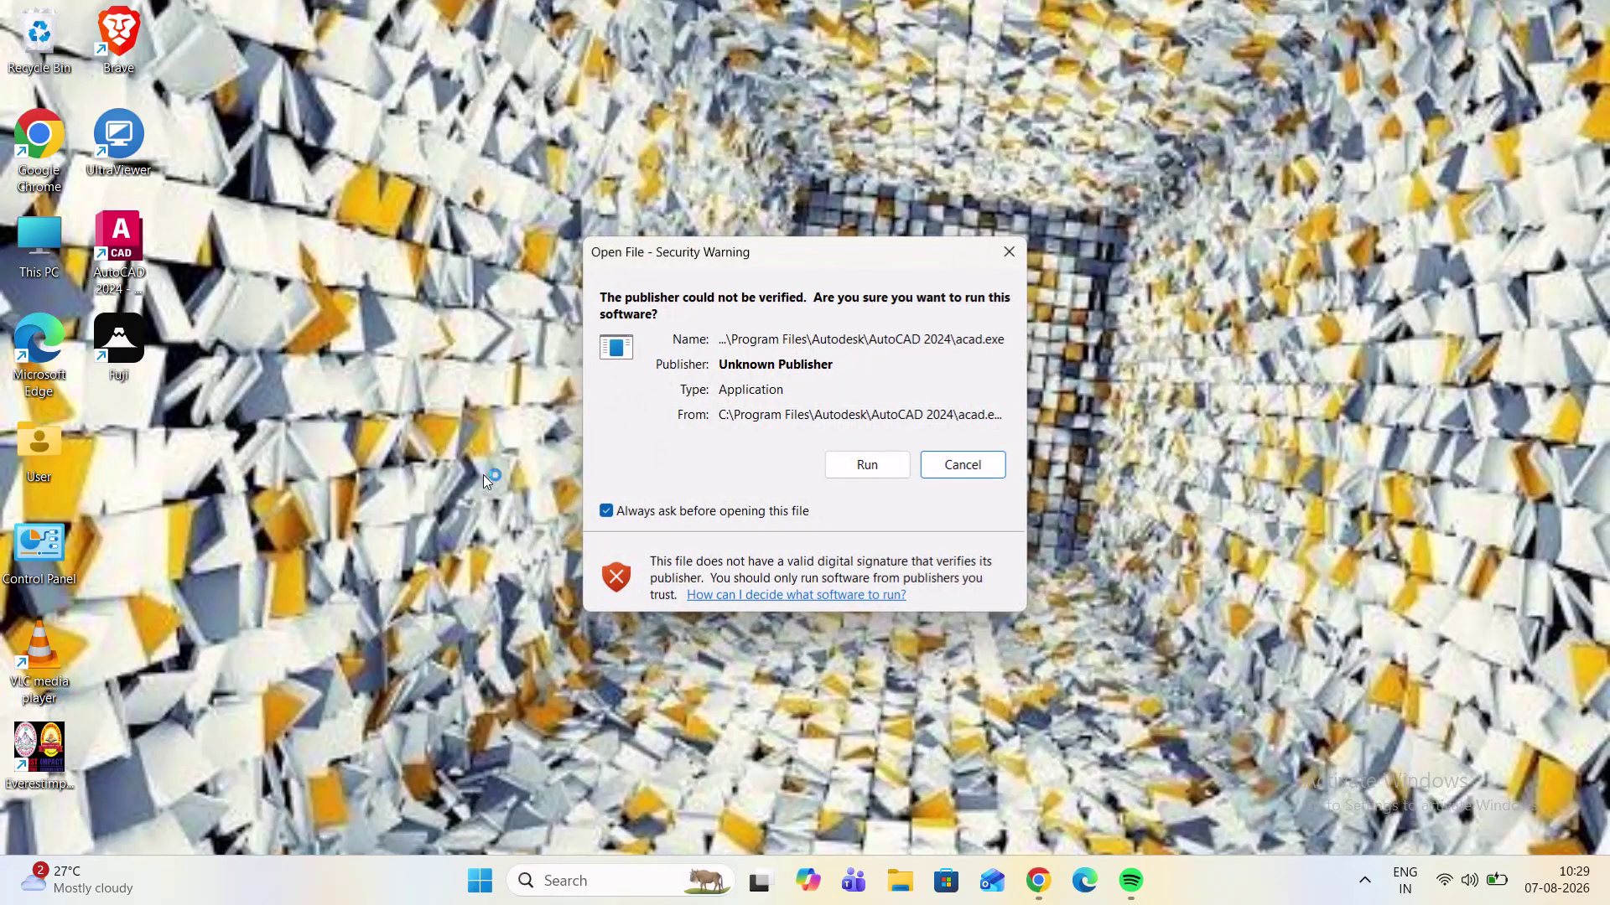
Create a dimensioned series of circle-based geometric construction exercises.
Launch AutoCAD 2024 past the security warning and start a new blank drawing.
click(872, 471)
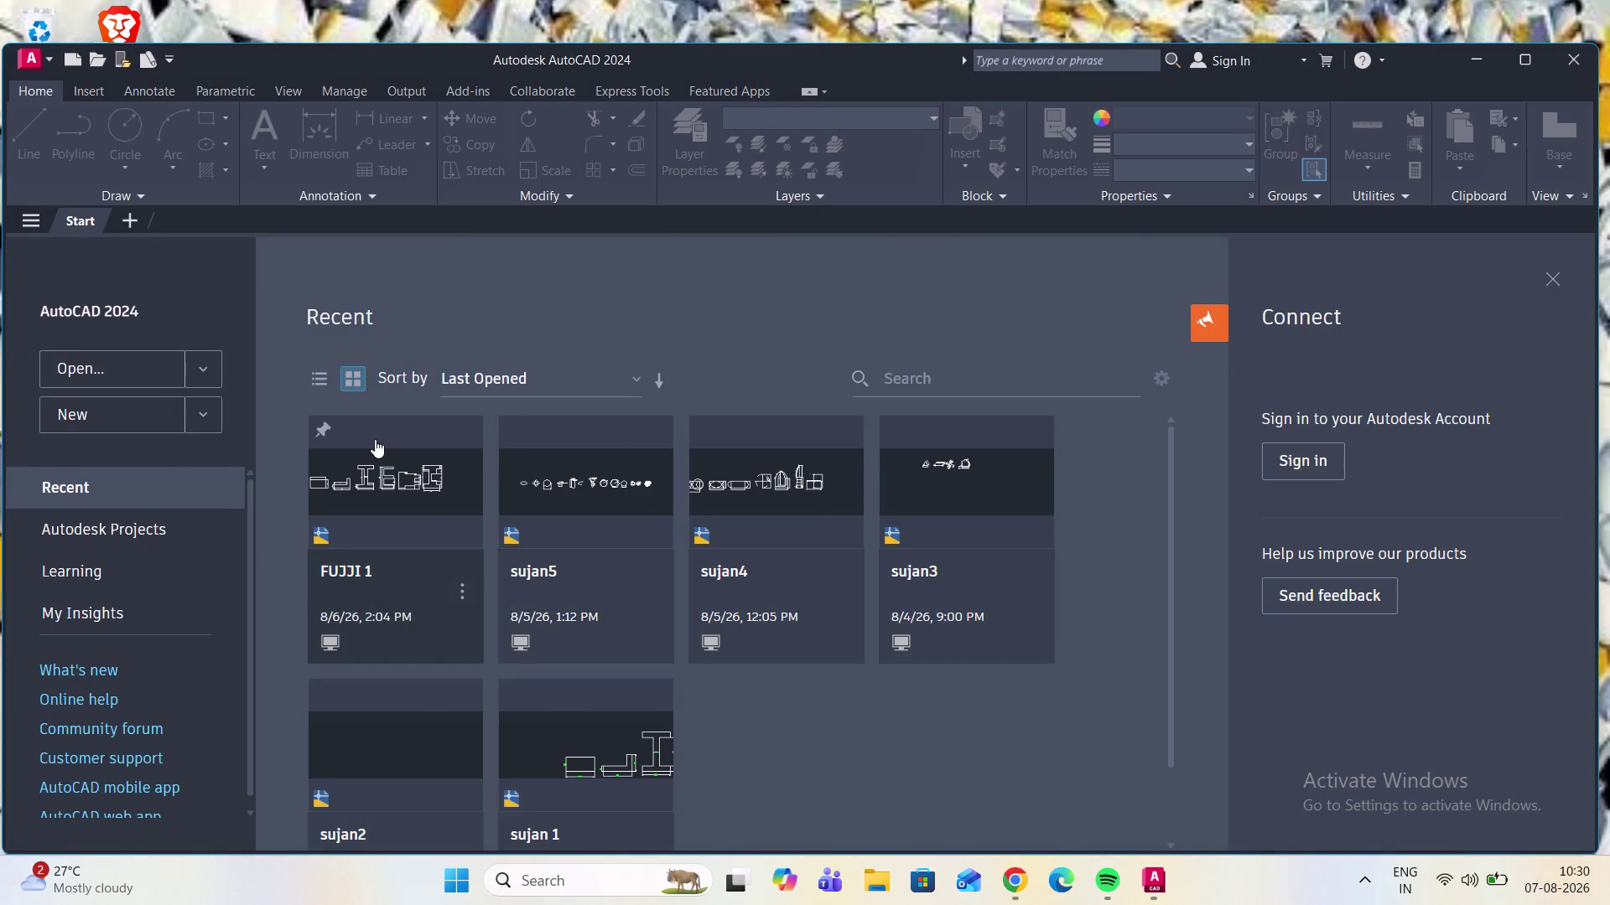
click(179, 402)
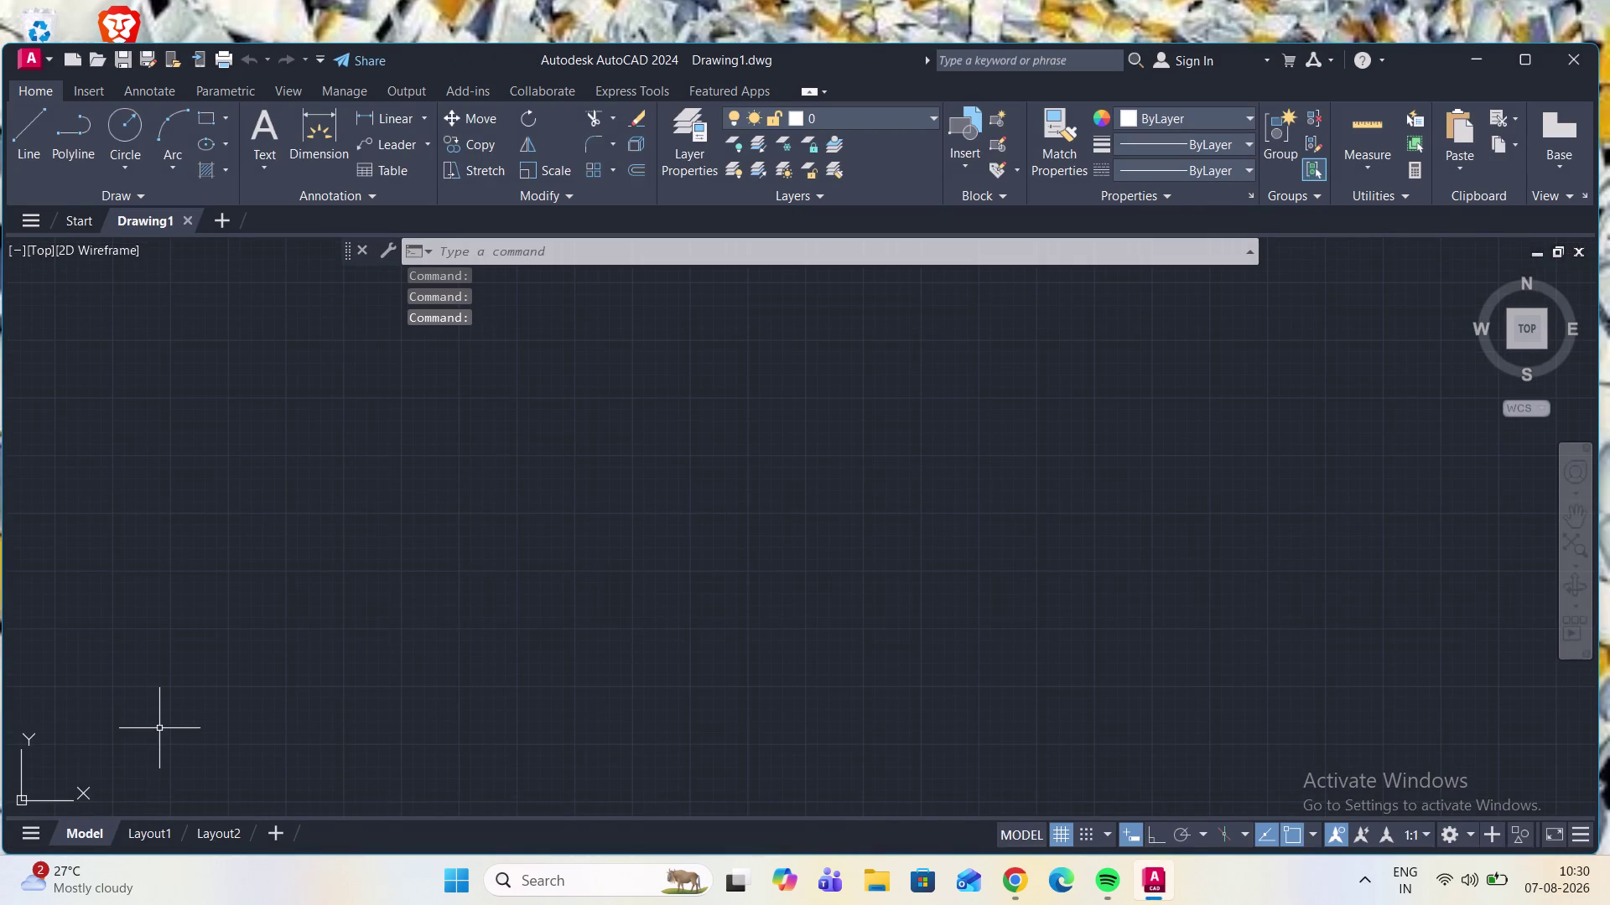
Move only the UCS origin to a point near the lower left of Drawing1.
click(7, 804)
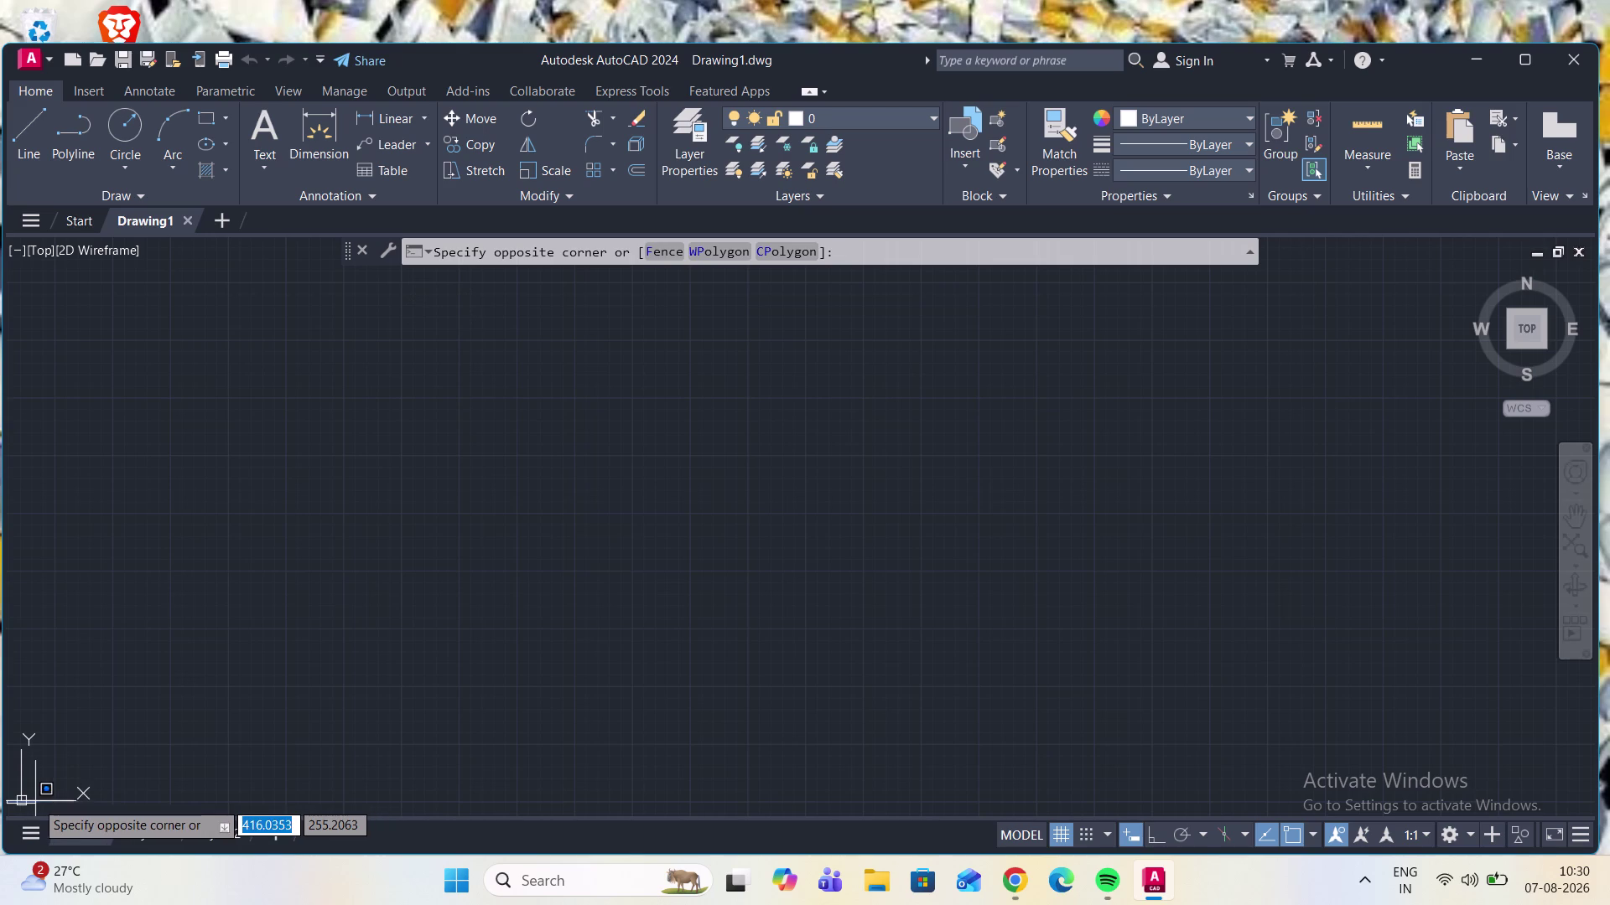
key(Escape)
click(21, 798)
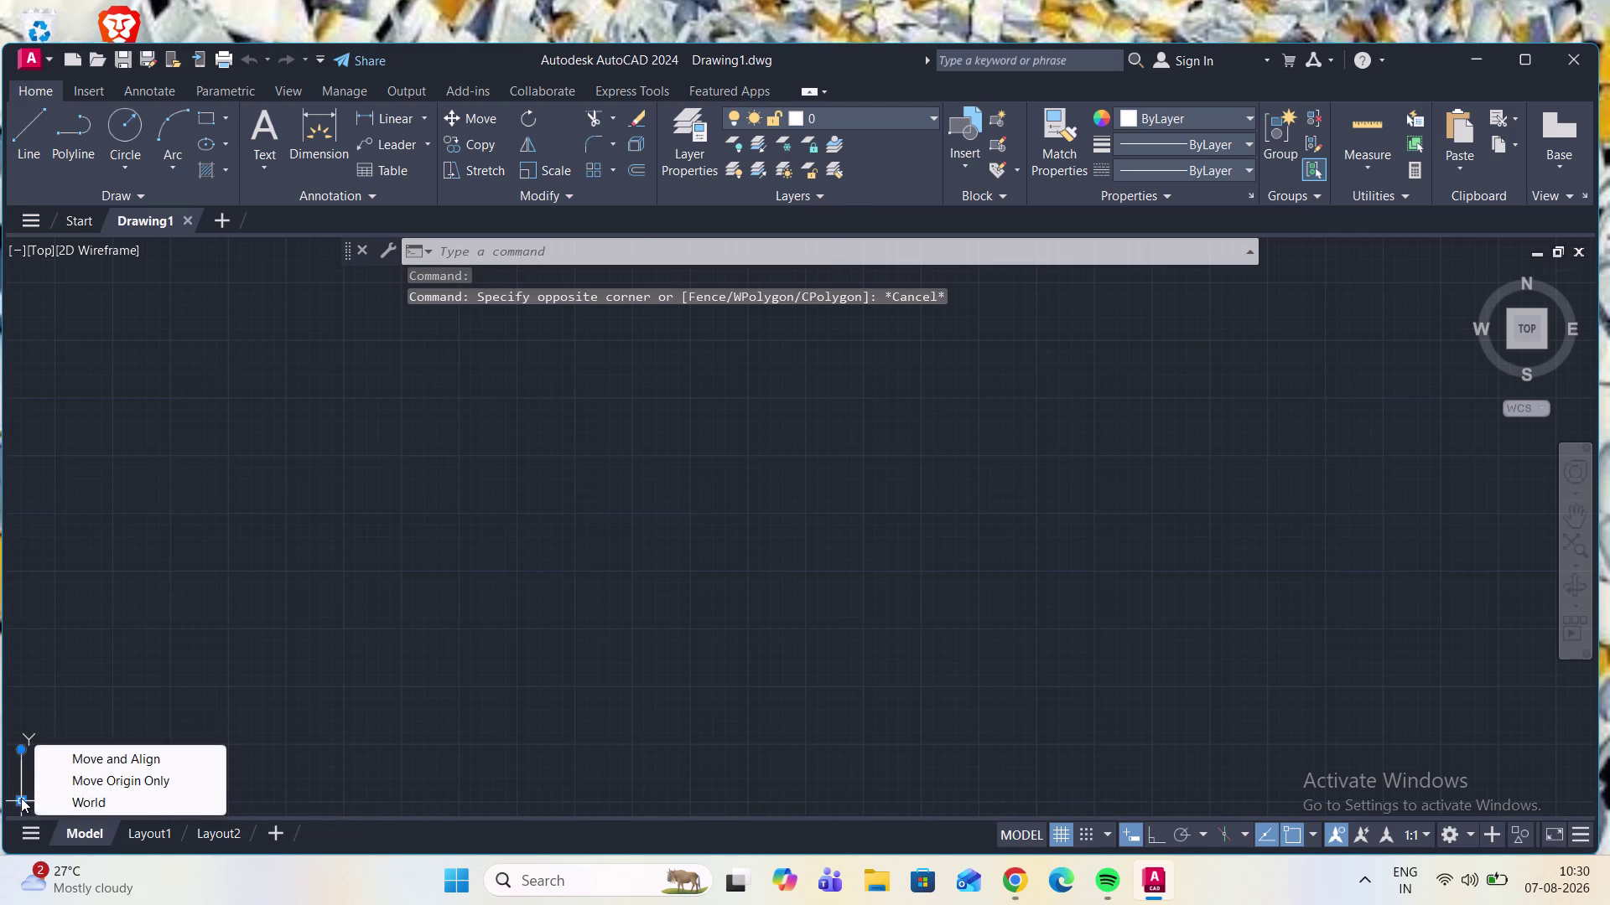
click(89, 773)
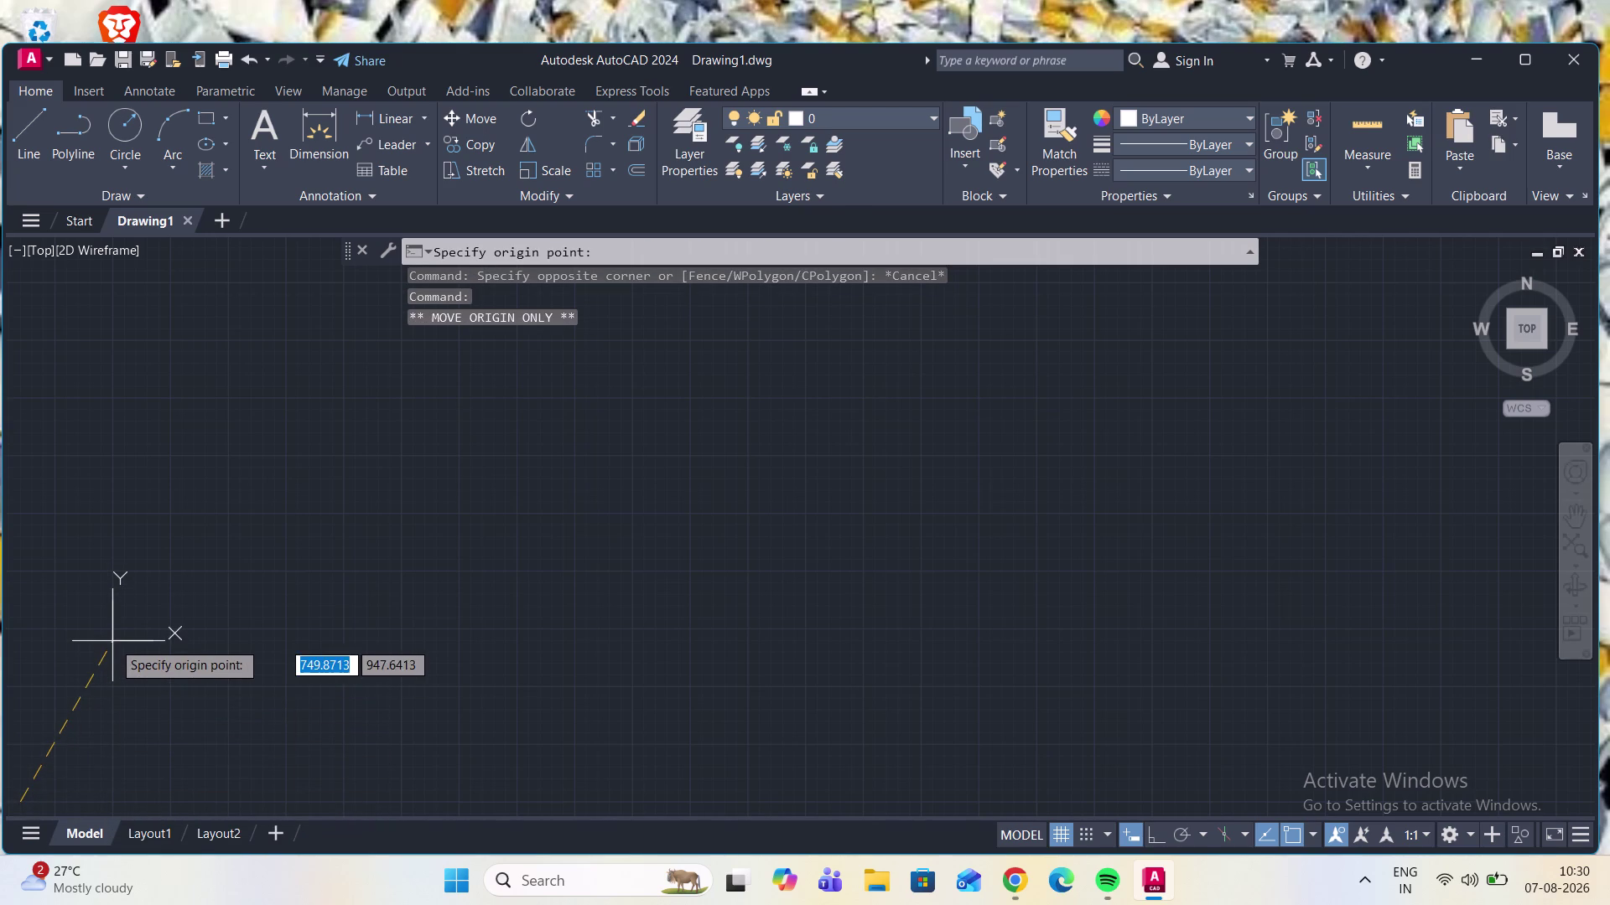
click(116, 693)
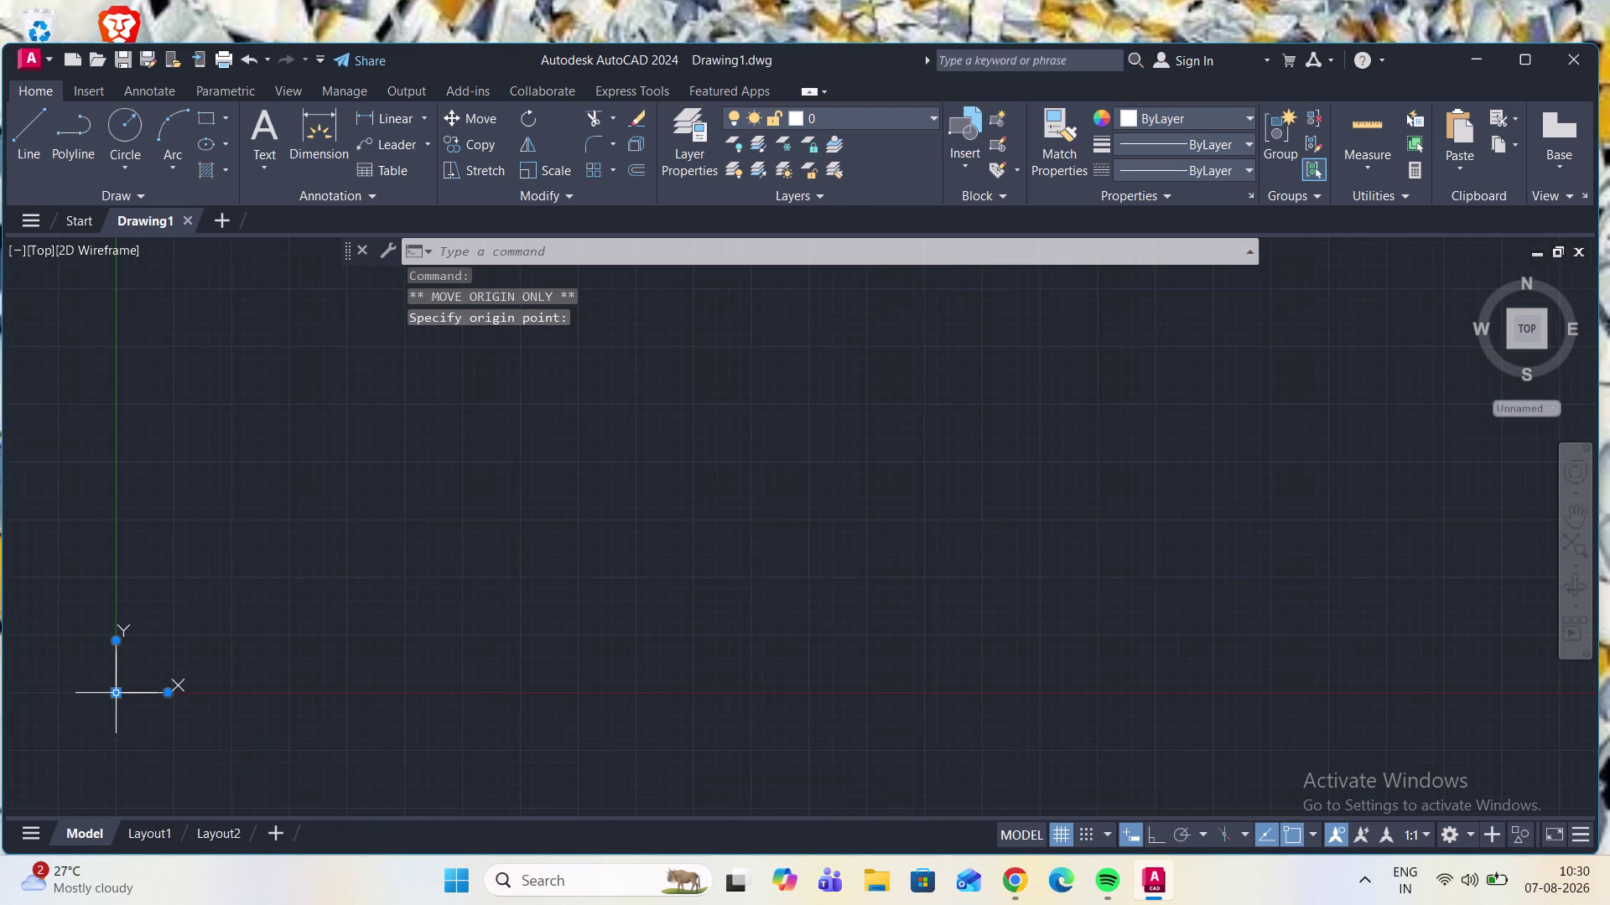
key(Escape)
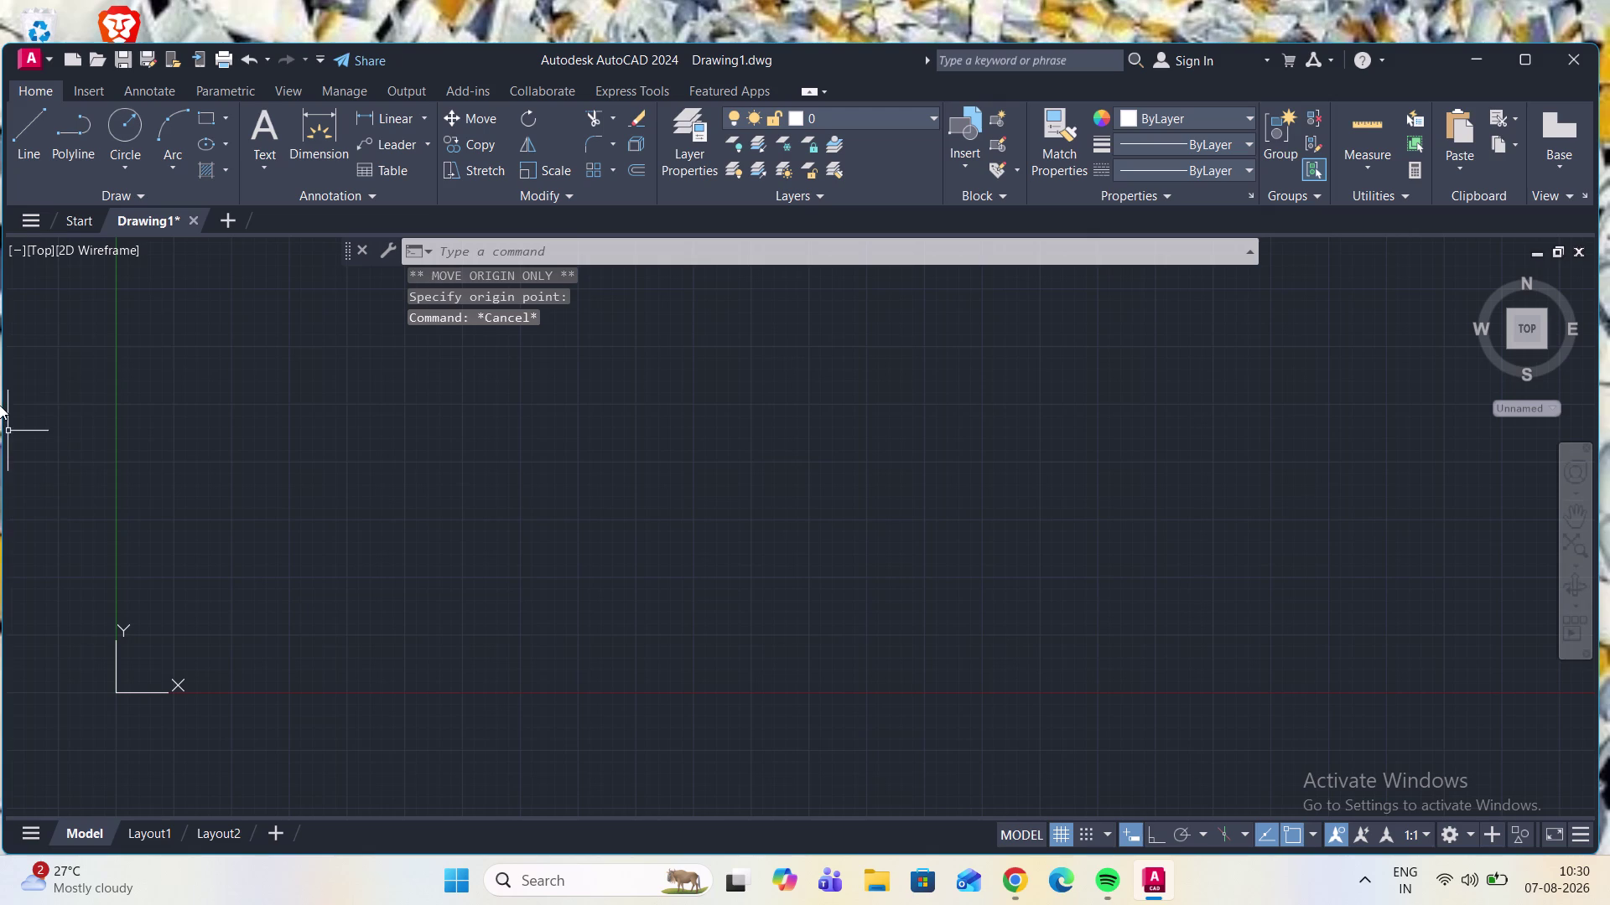
click(652, 246)
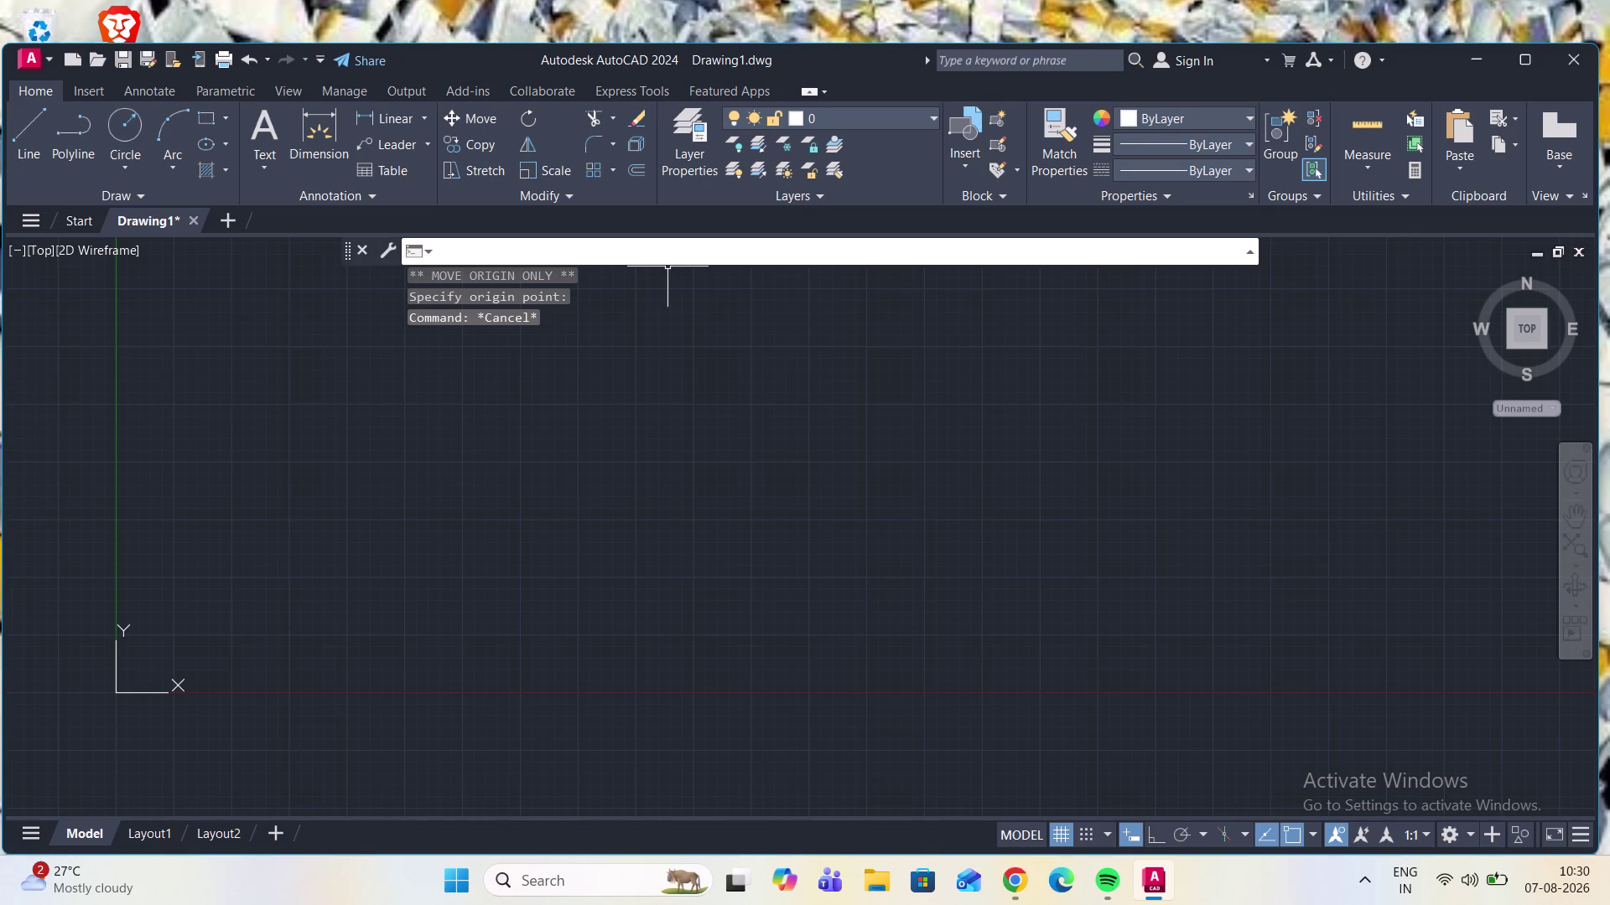
Set Drawing Units length precision to 0 (whole numbers) via the UN command.
text(UN)
key(space)
click(714, 333)
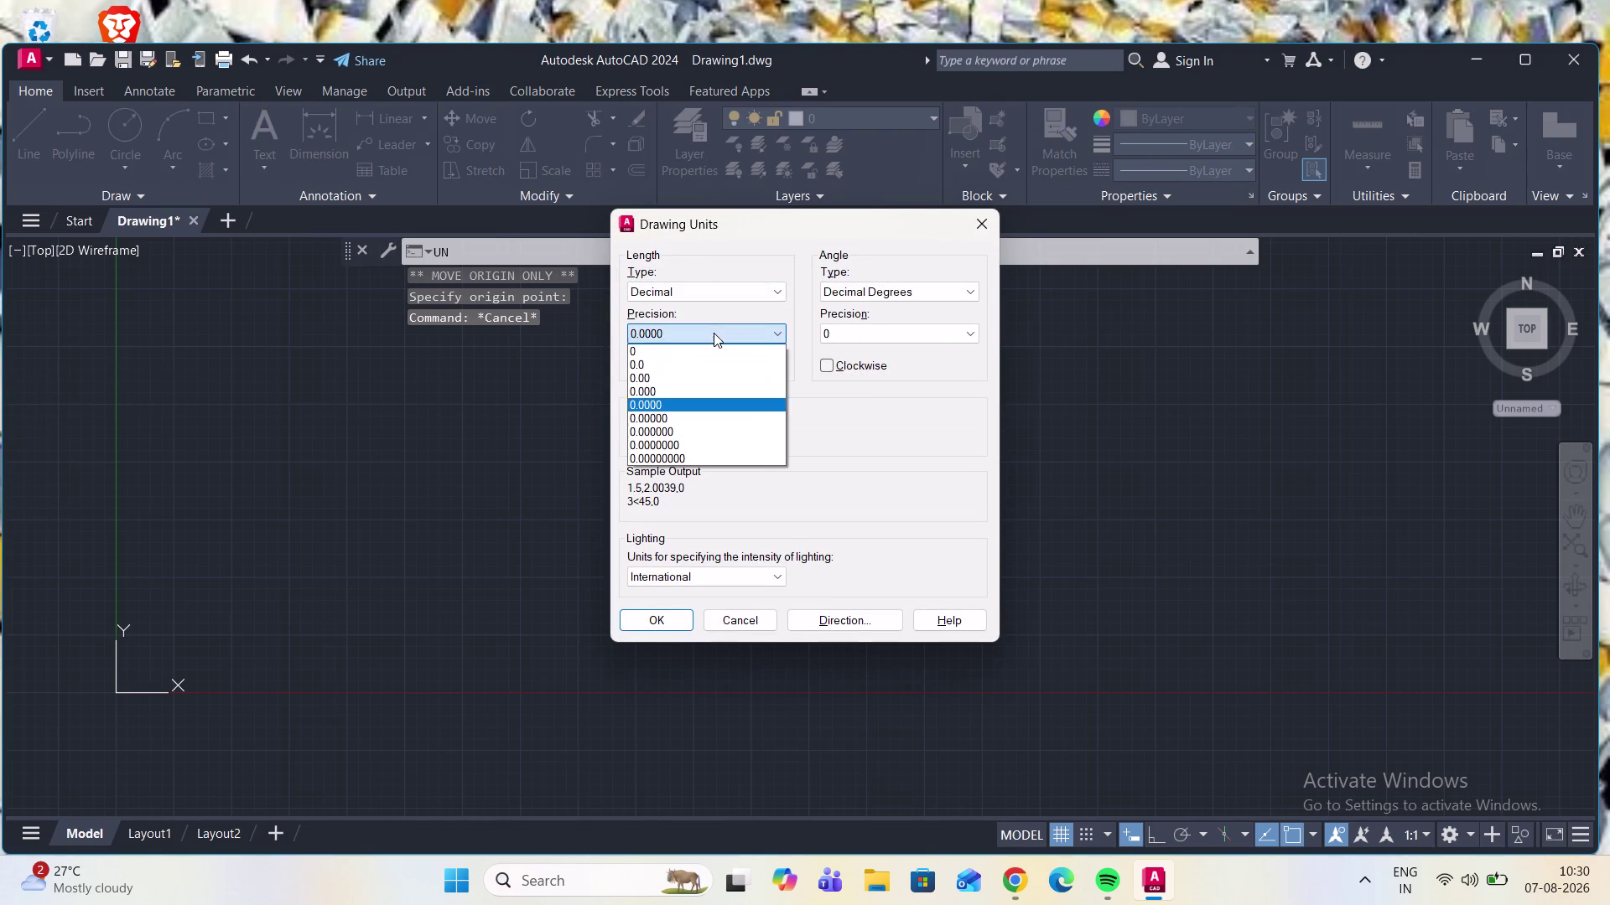
click(694, 350)
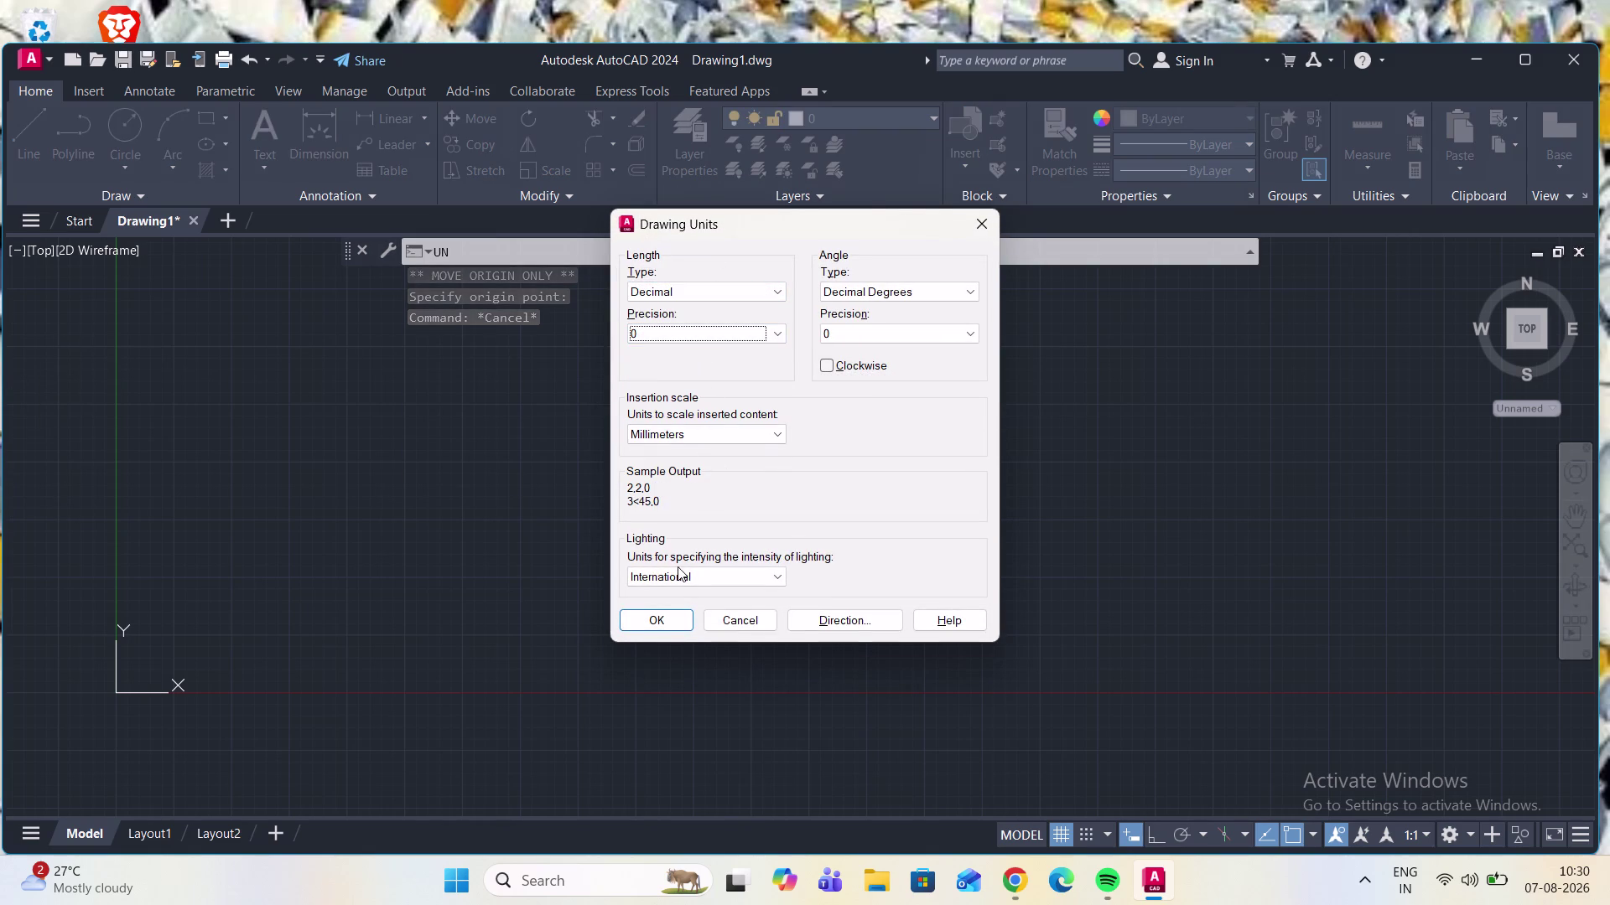
click(669, 629)
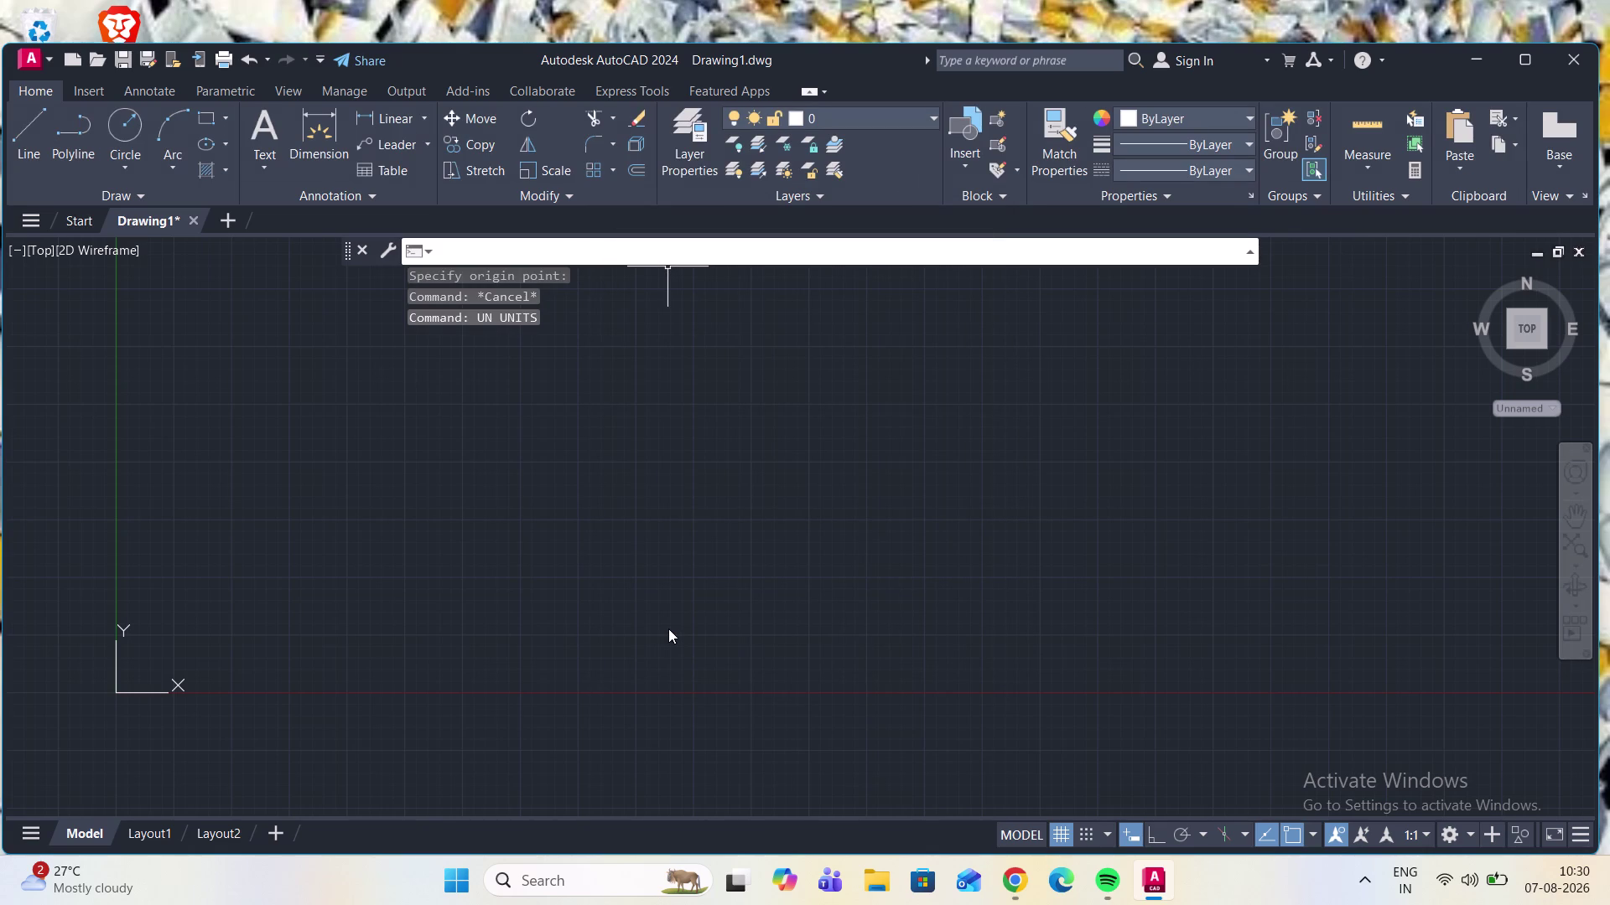
key(c)
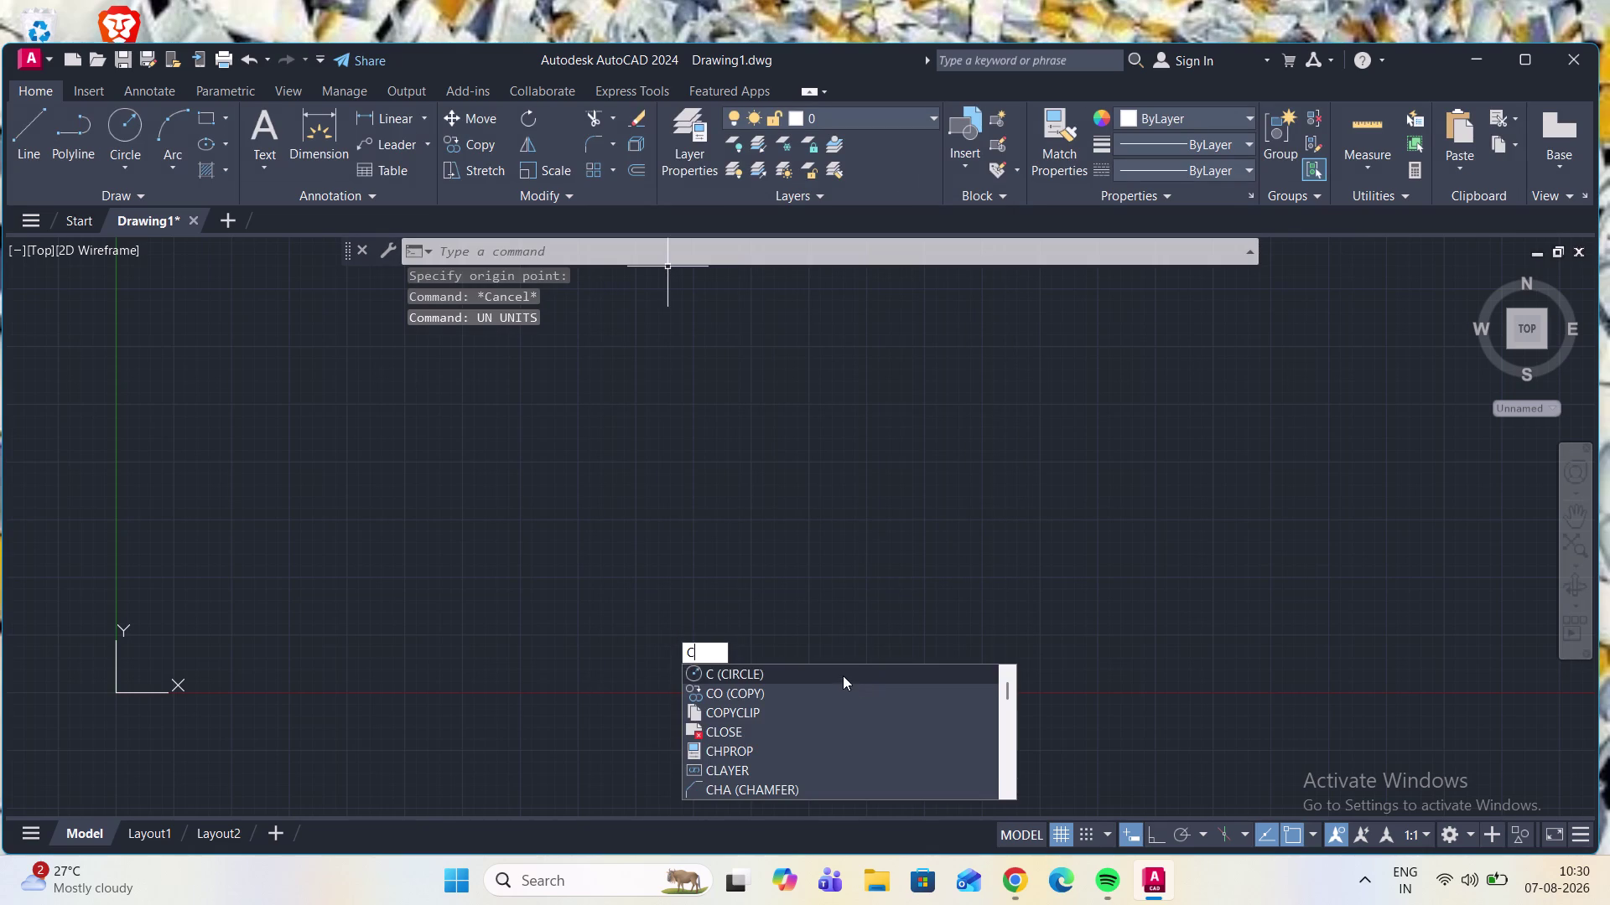
click(842, 676)
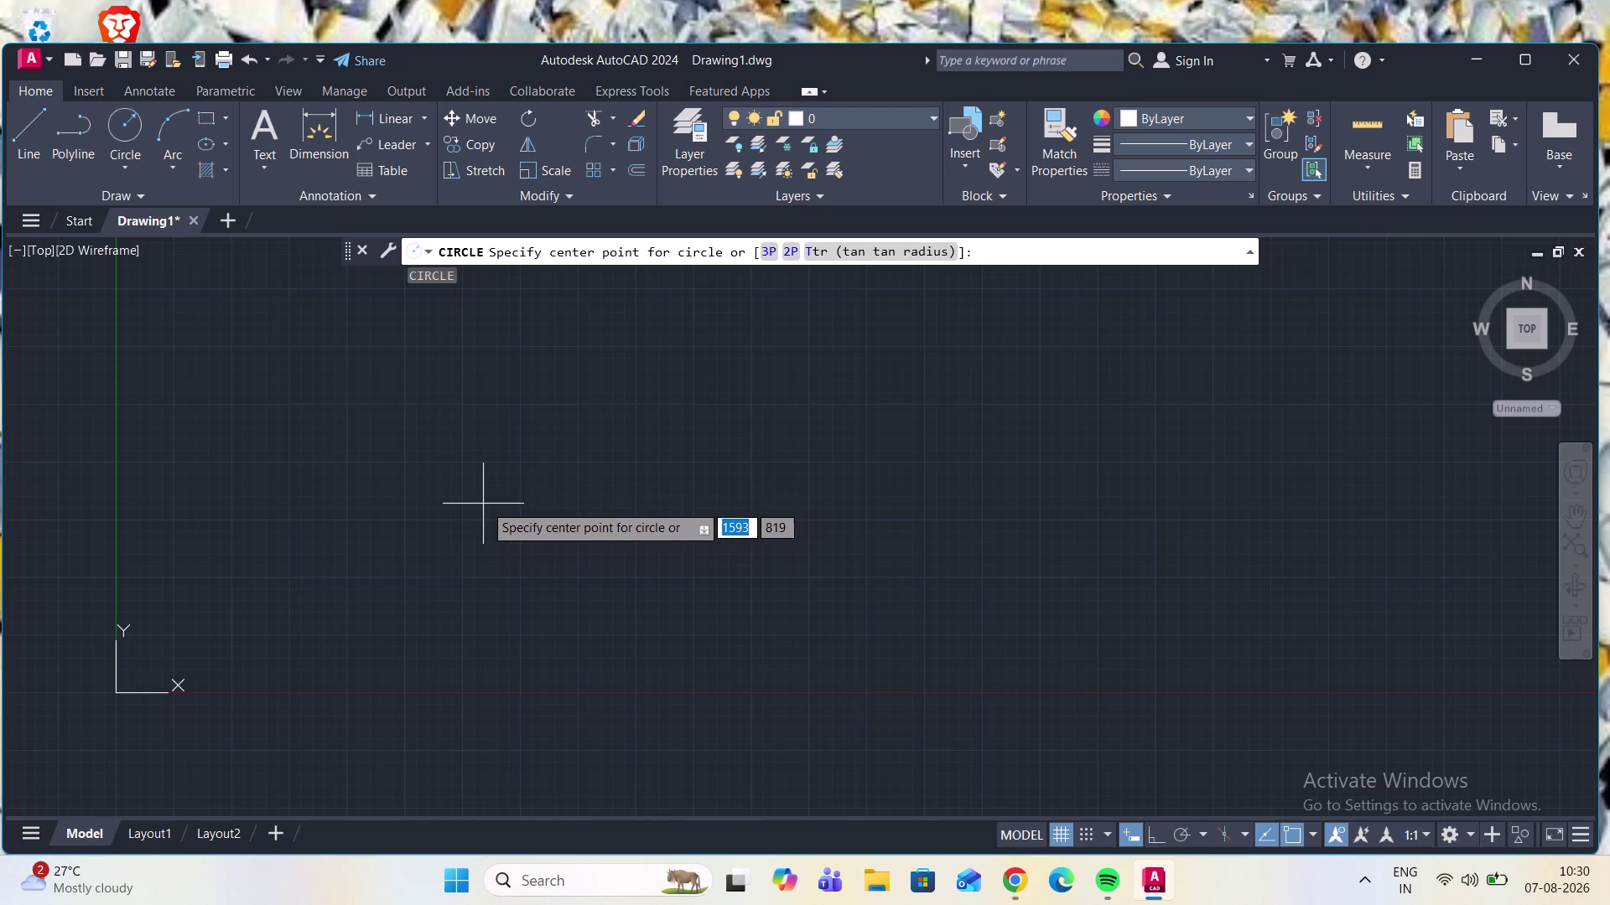
click(410, 435)
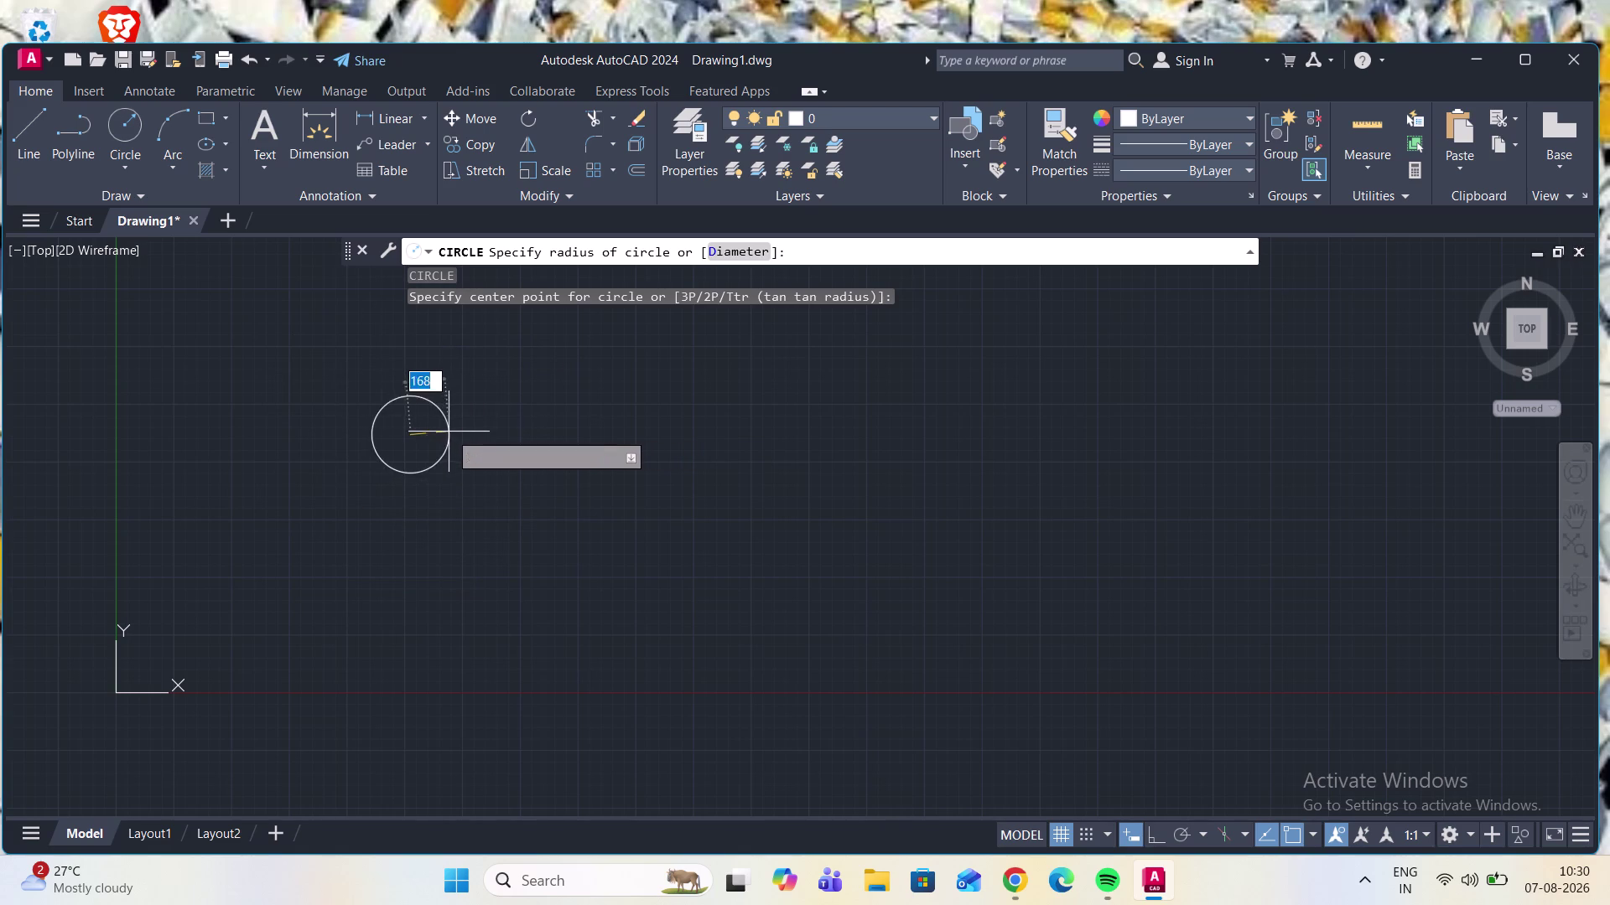
key(Escape)
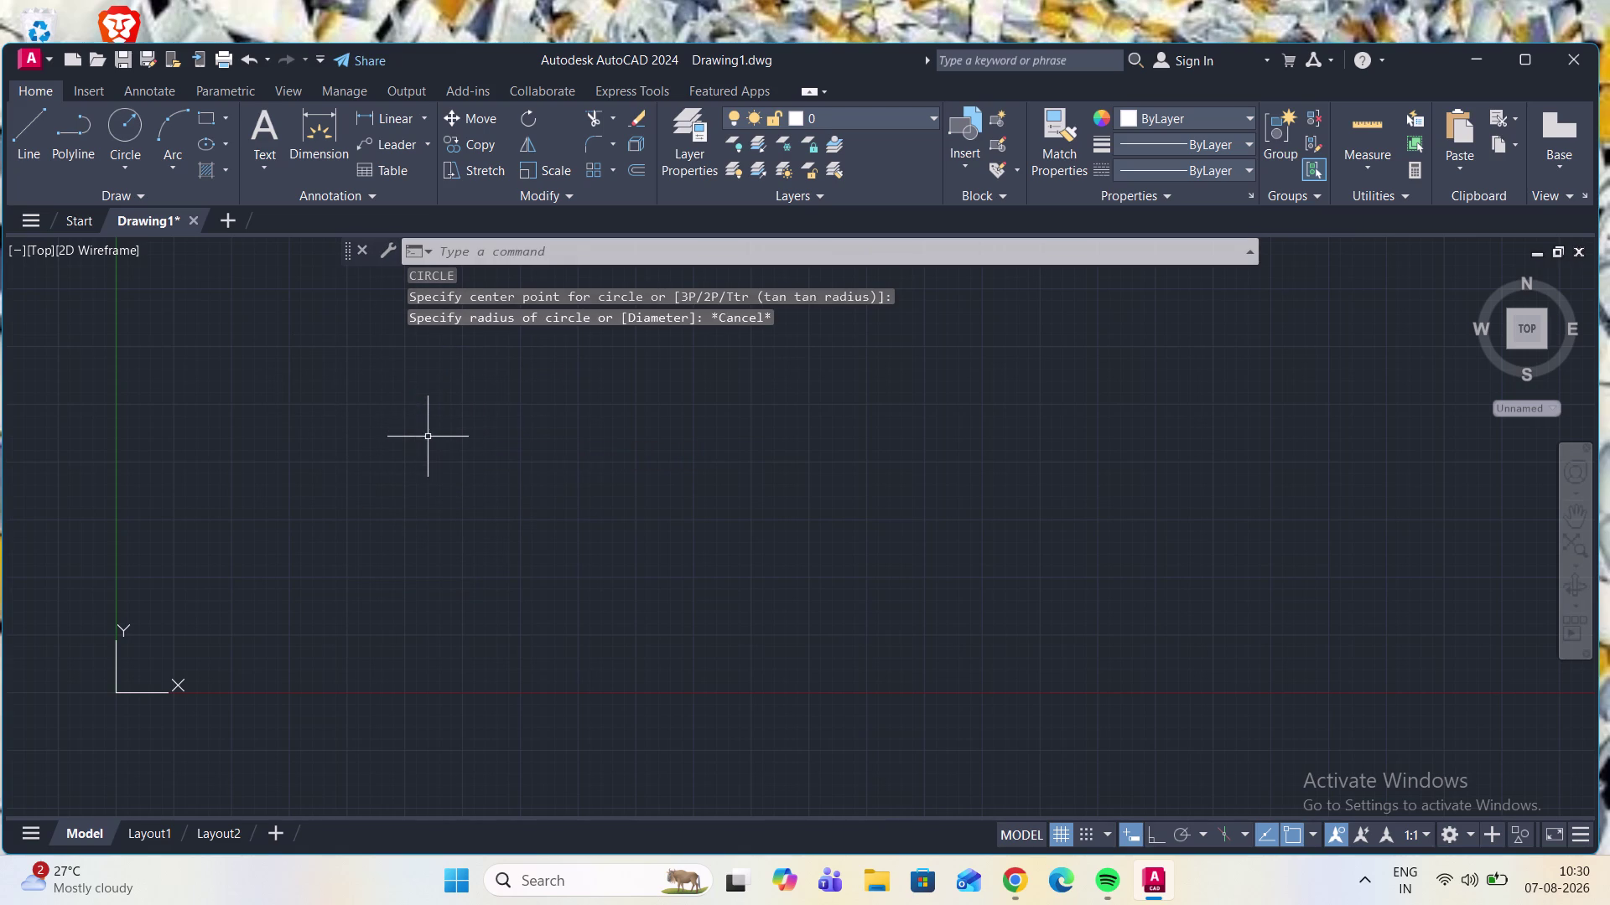
scroll(down, 3)
scroll(up, 3)
scroll(down, 3)
scroll(up, 3)
scroll(down, 3)
scroll(up, 3)
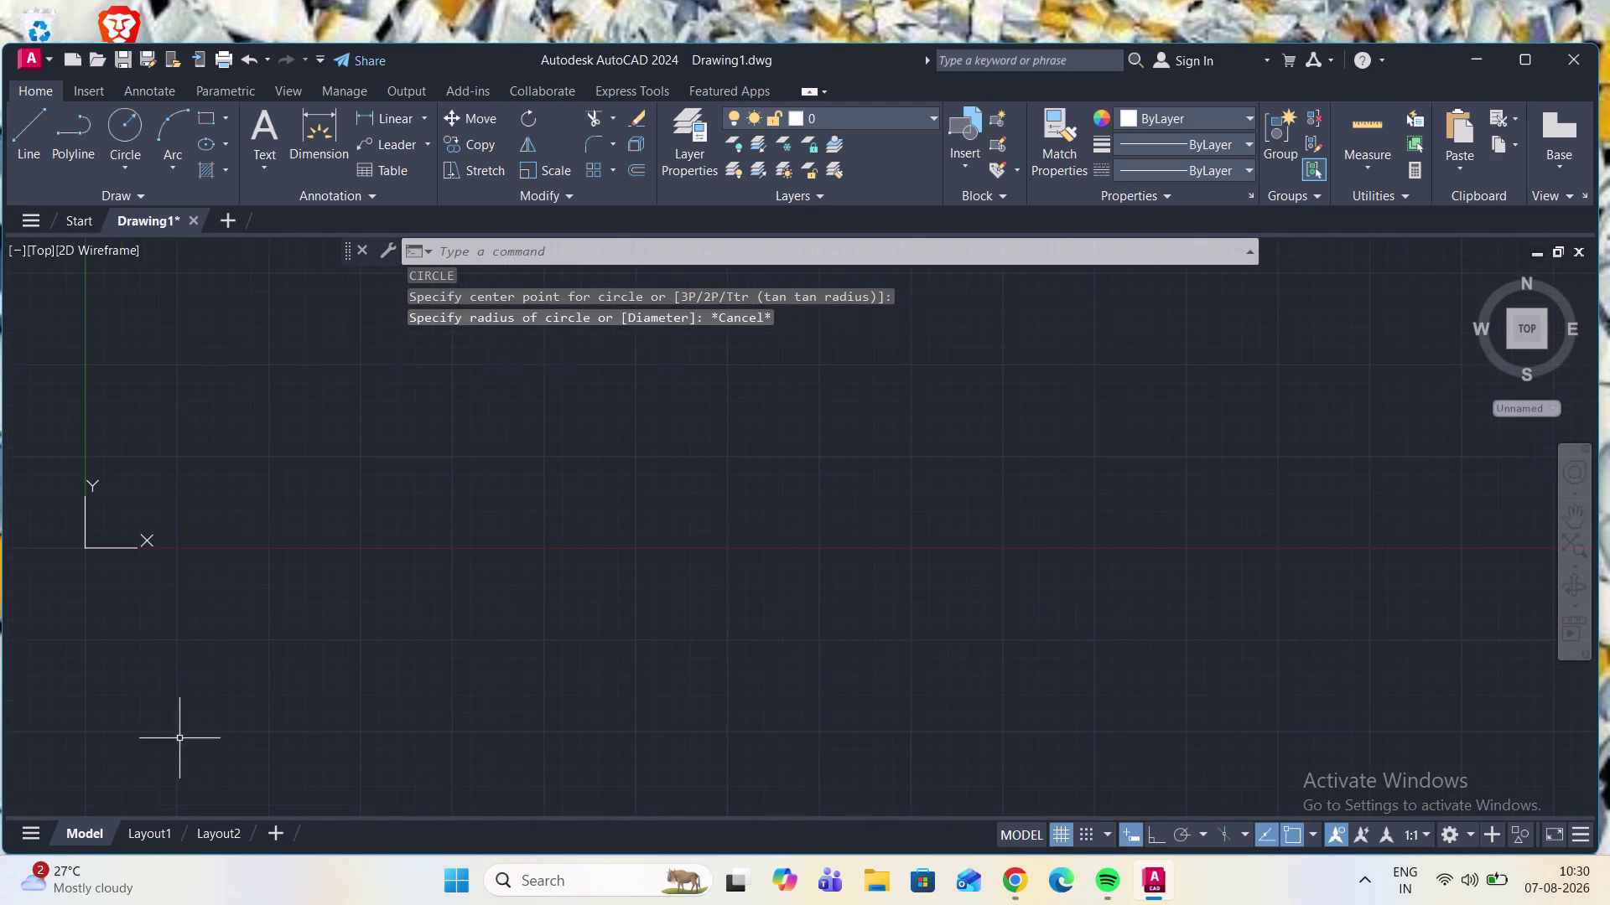
scroll(up, 3)
scroll(down, 3)
scroll(up, 3)
scroll(down, 3)
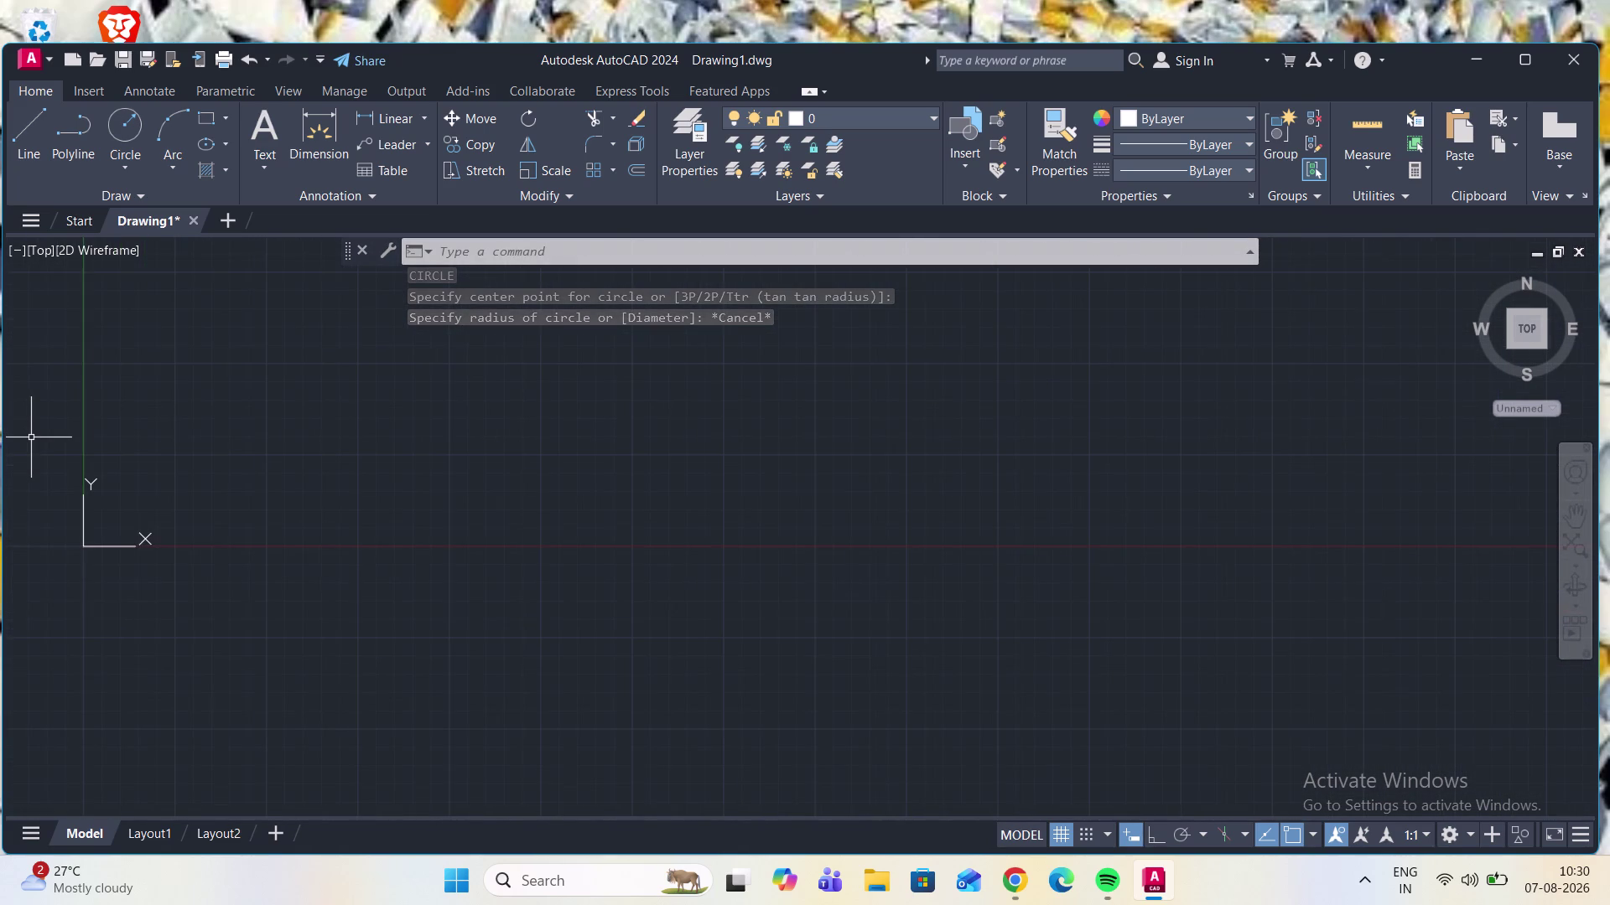
scroll(up, 3)
scroll(up, 3)
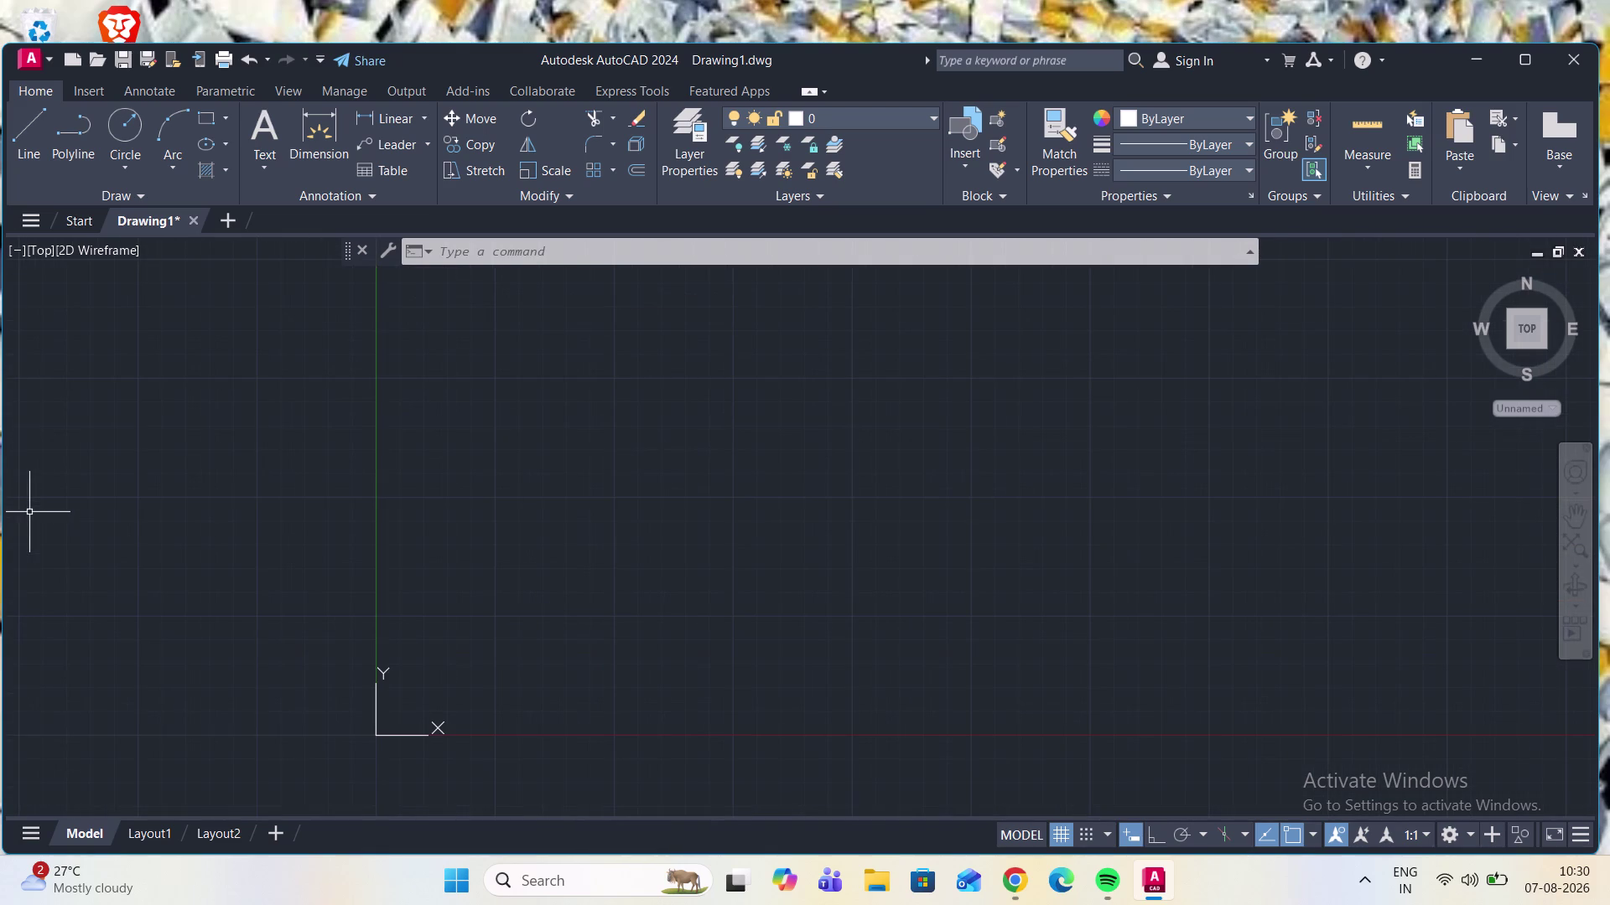
scroll(up, 3)
scroll(up, 3)
scroll(up, 3)
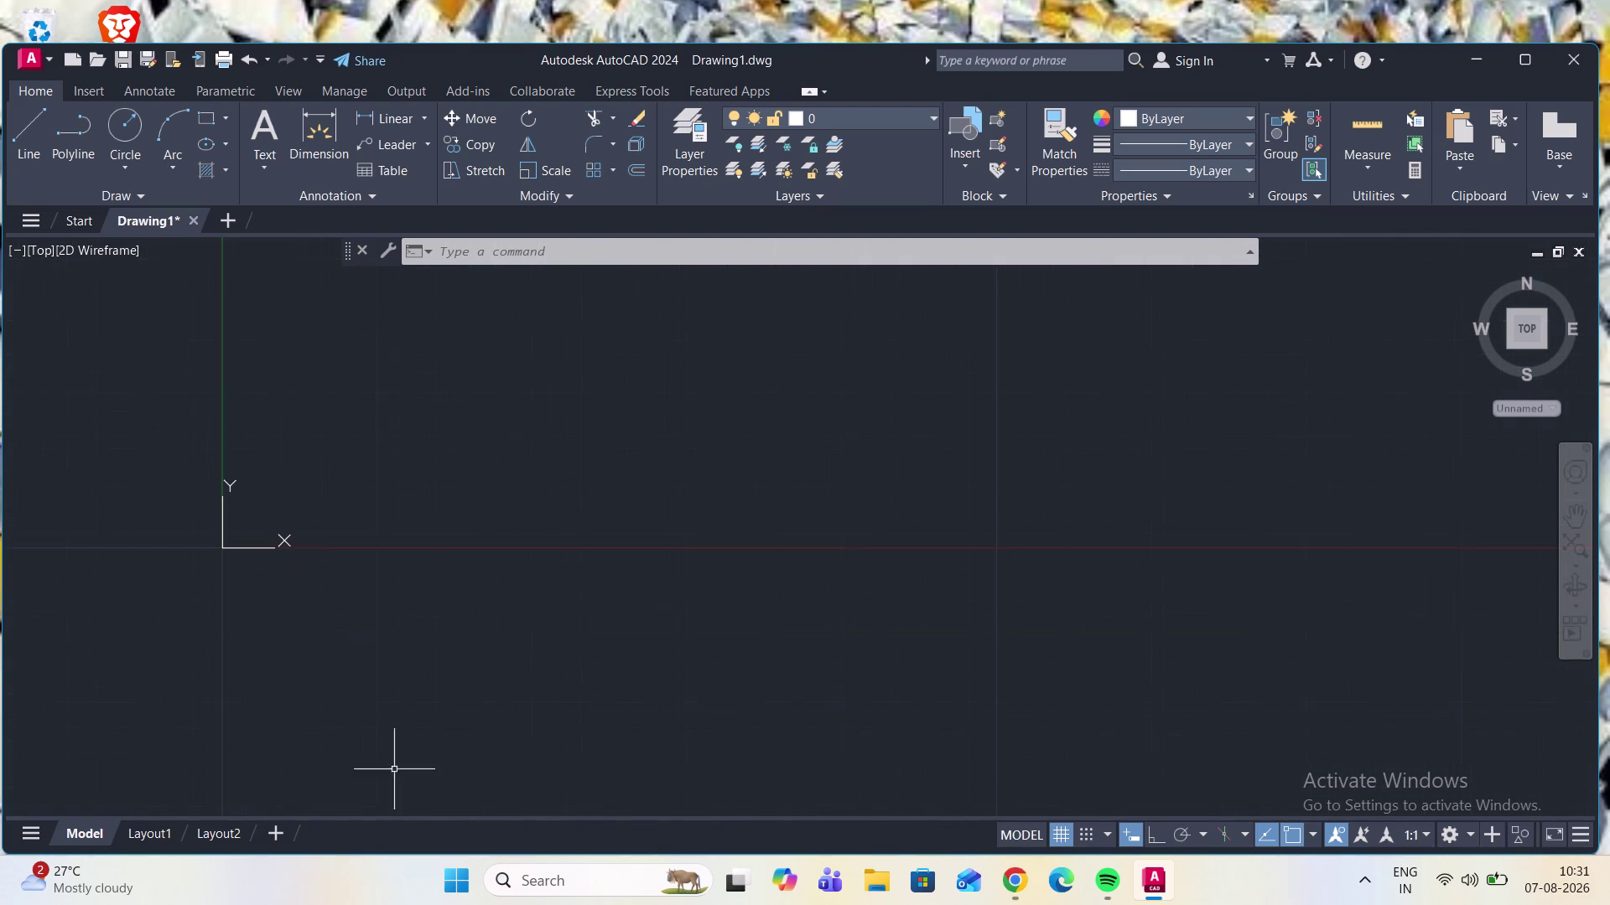
scroll(down, 3)
scroll(down, 3)
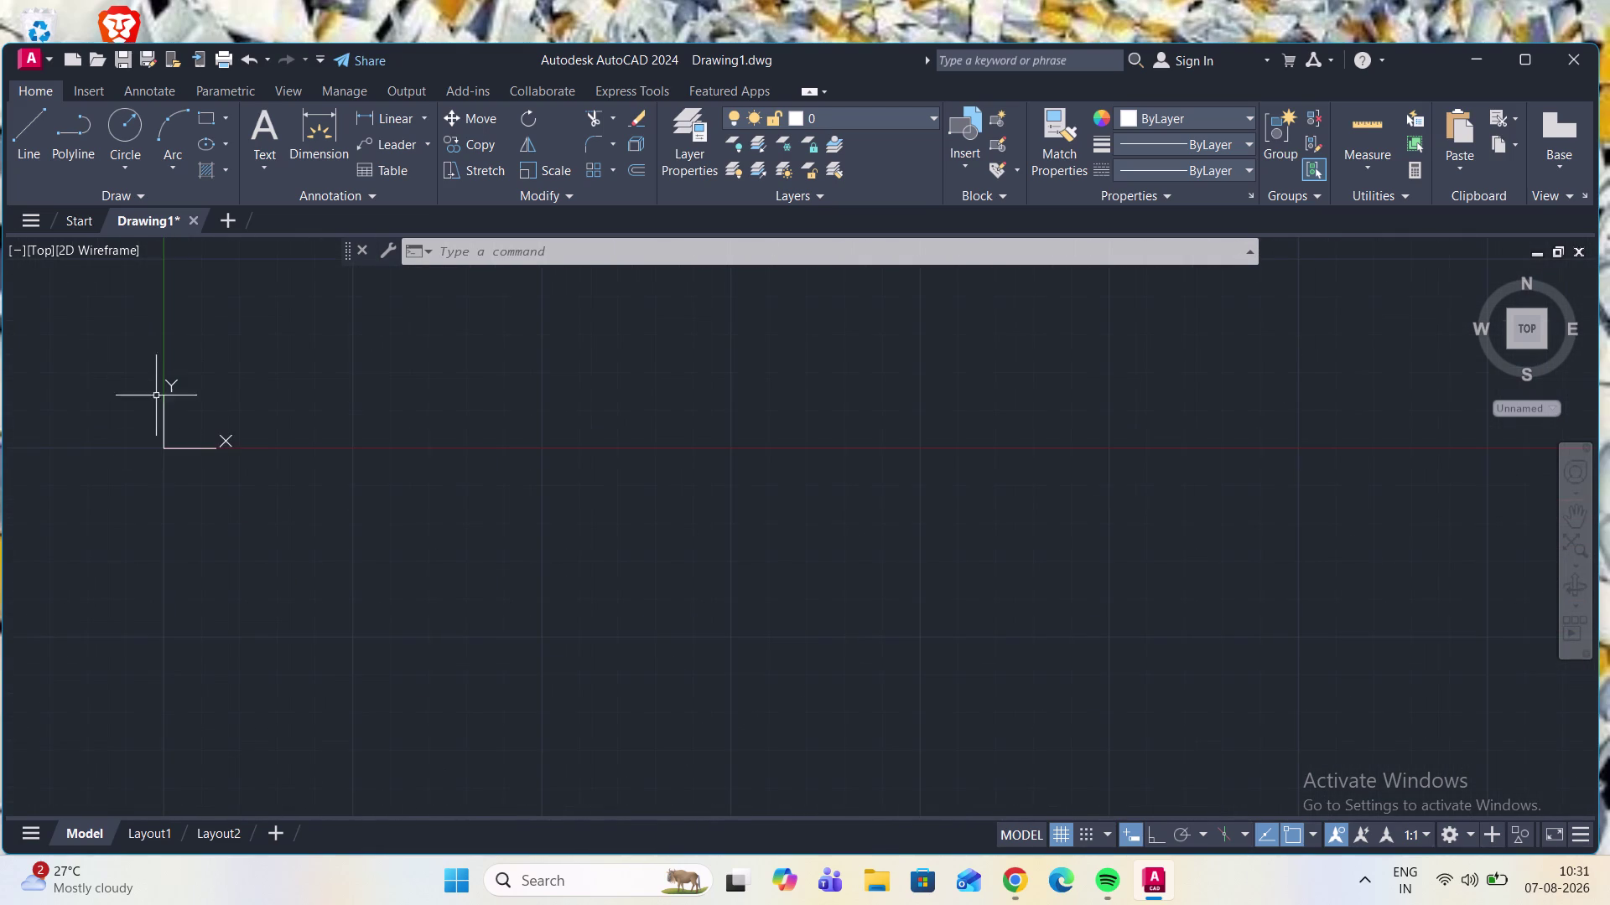
click(167, 447)
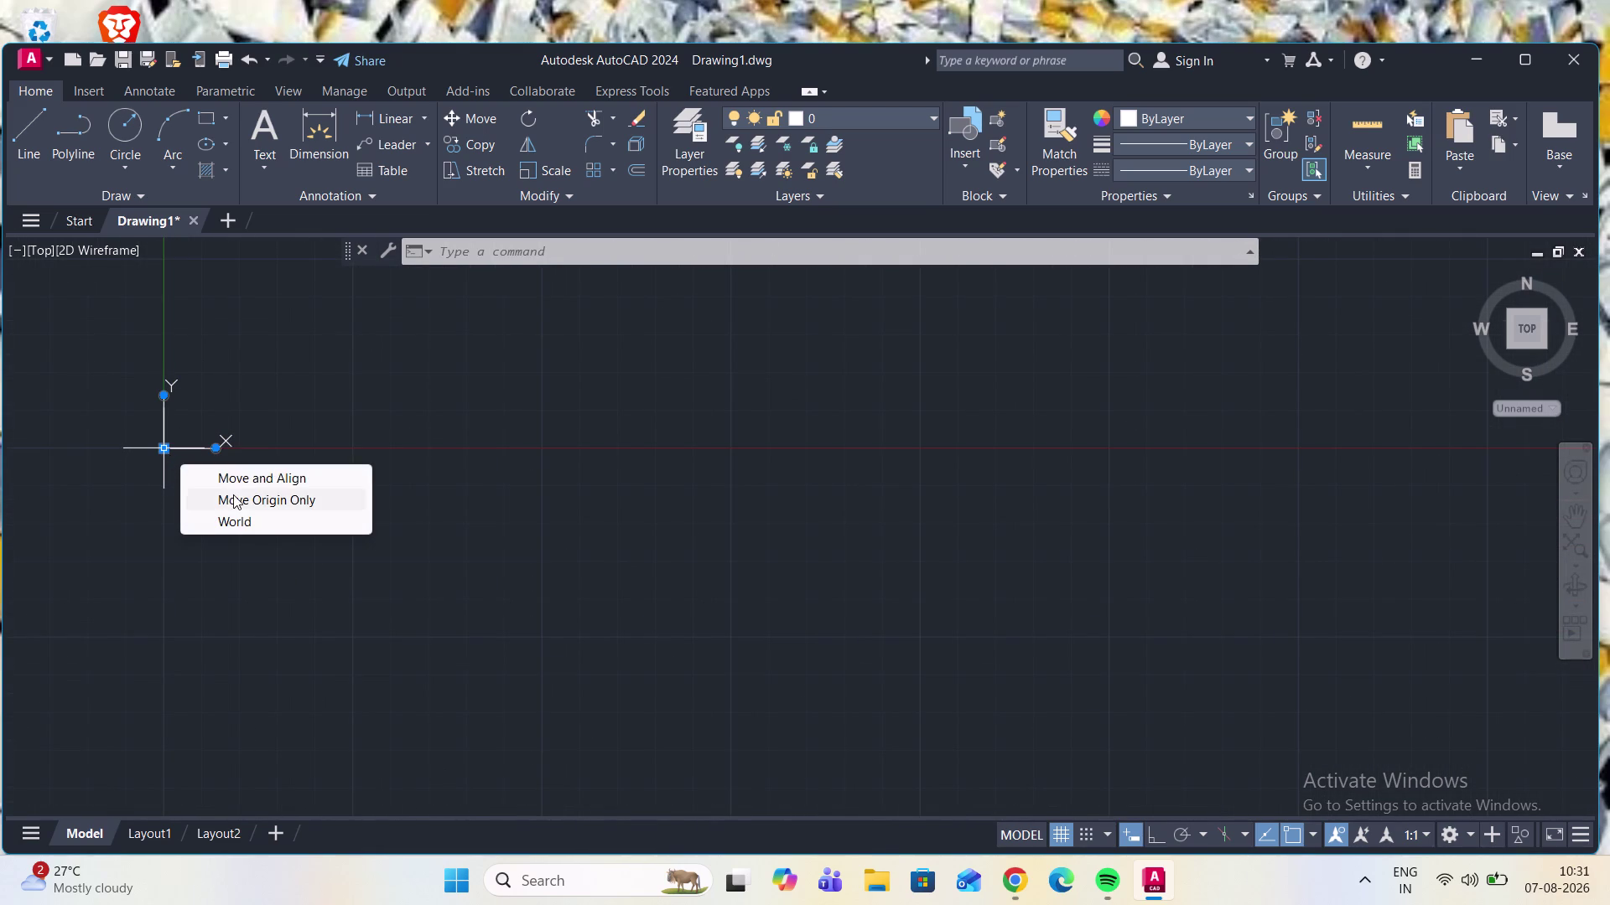
Relocate the UCS origin lower in the drawing area.
click(241, 500)
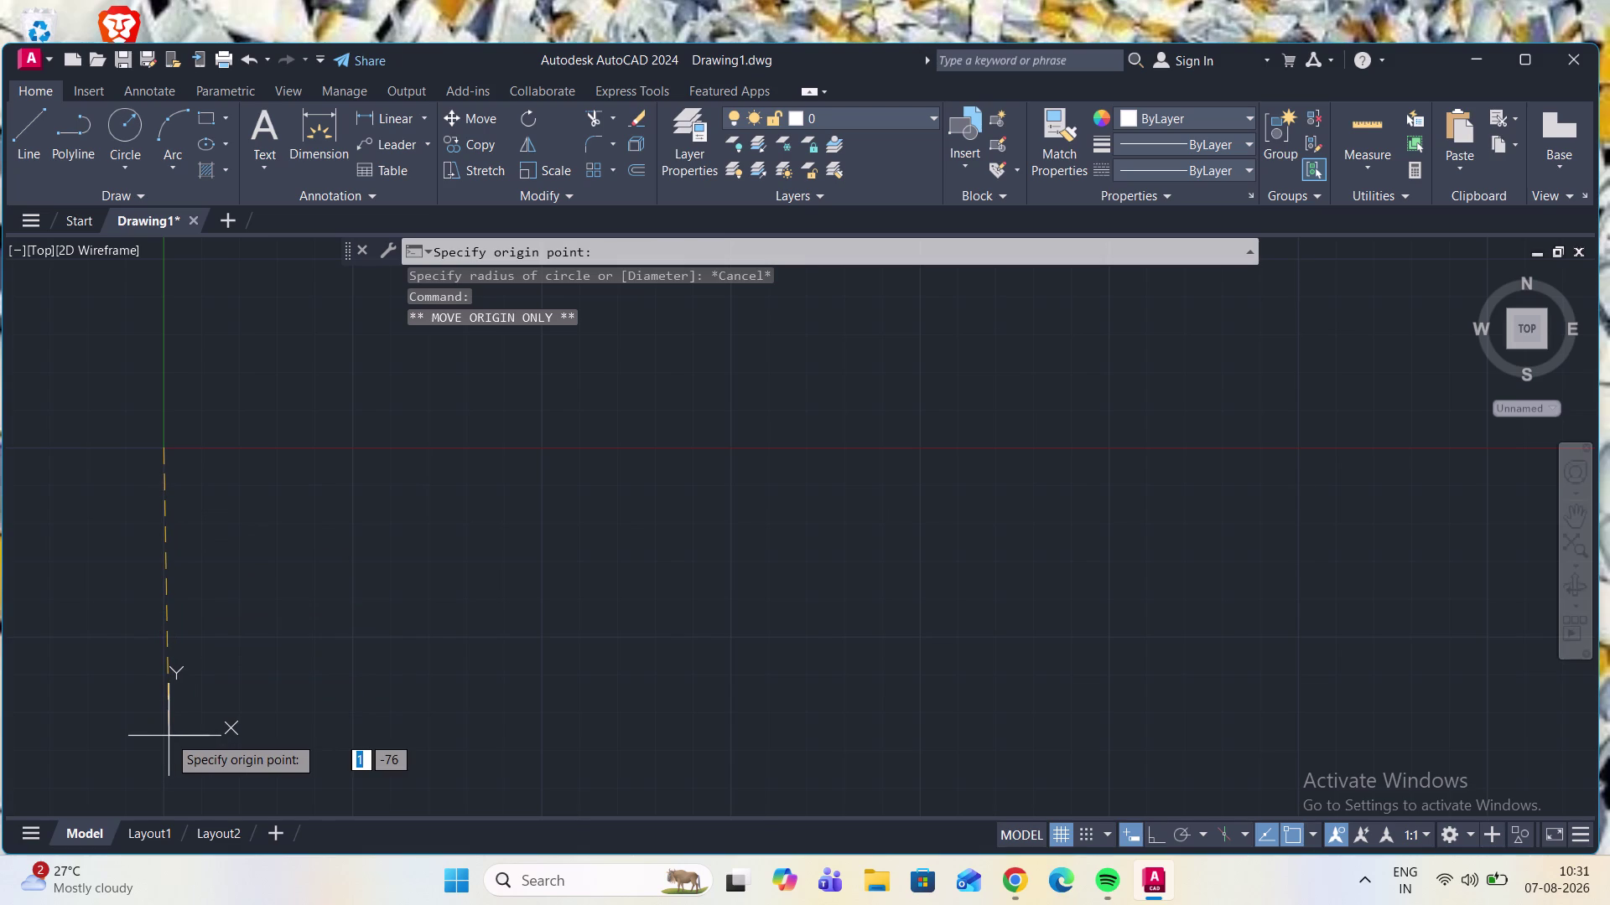
click(165, 738)
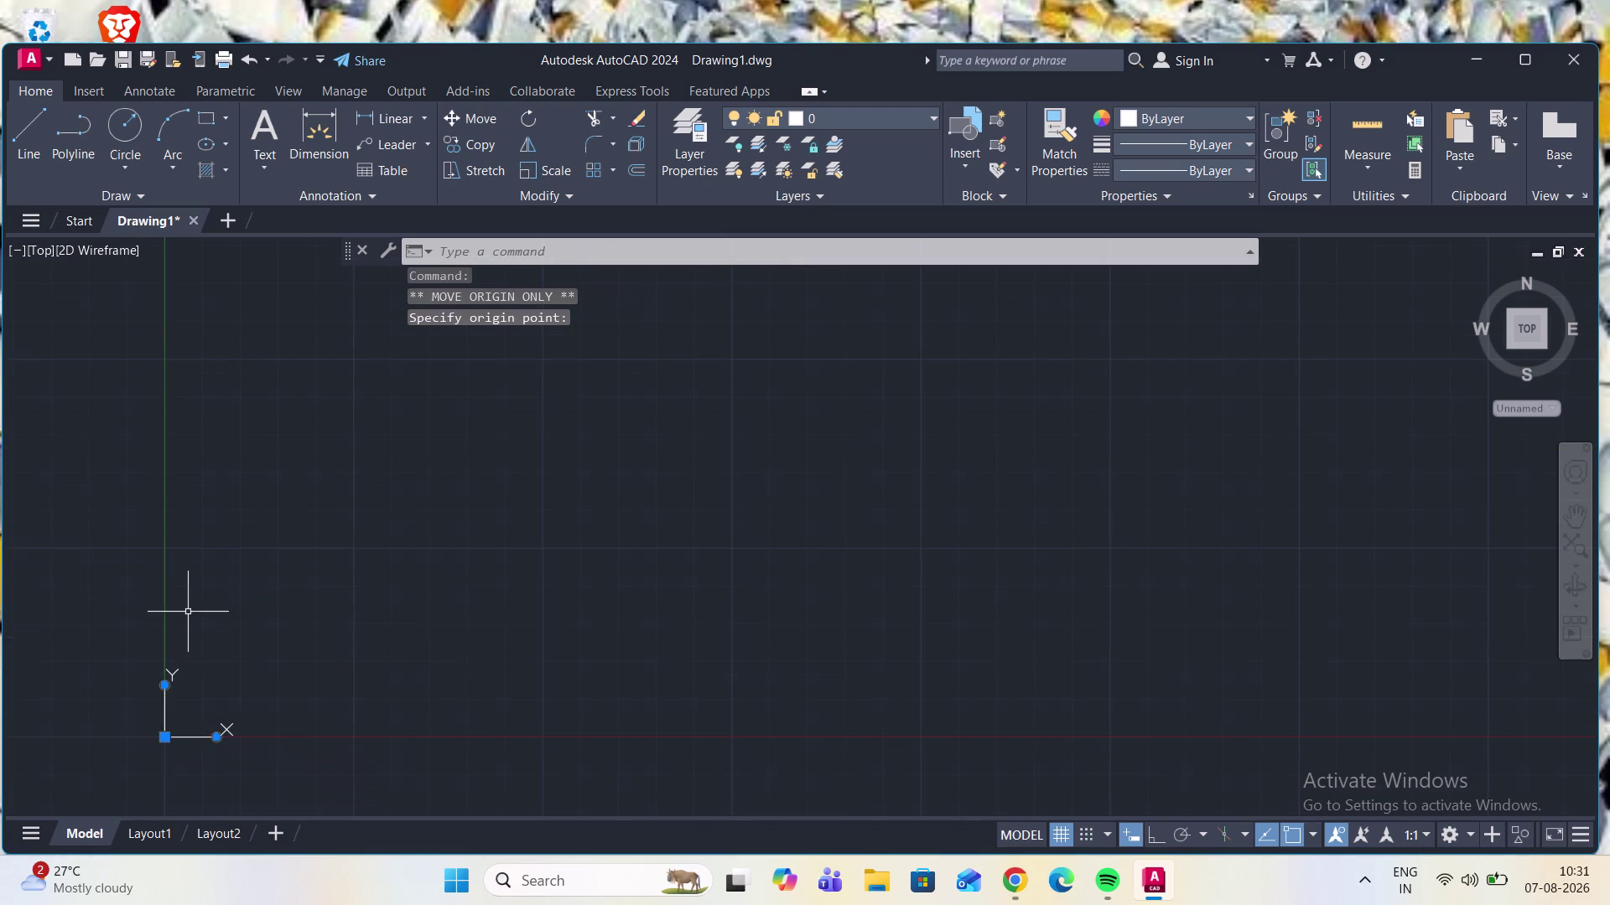
key(Escape)
Draw a radius-50 circle centred above and right of the origin.
click(133, 126)
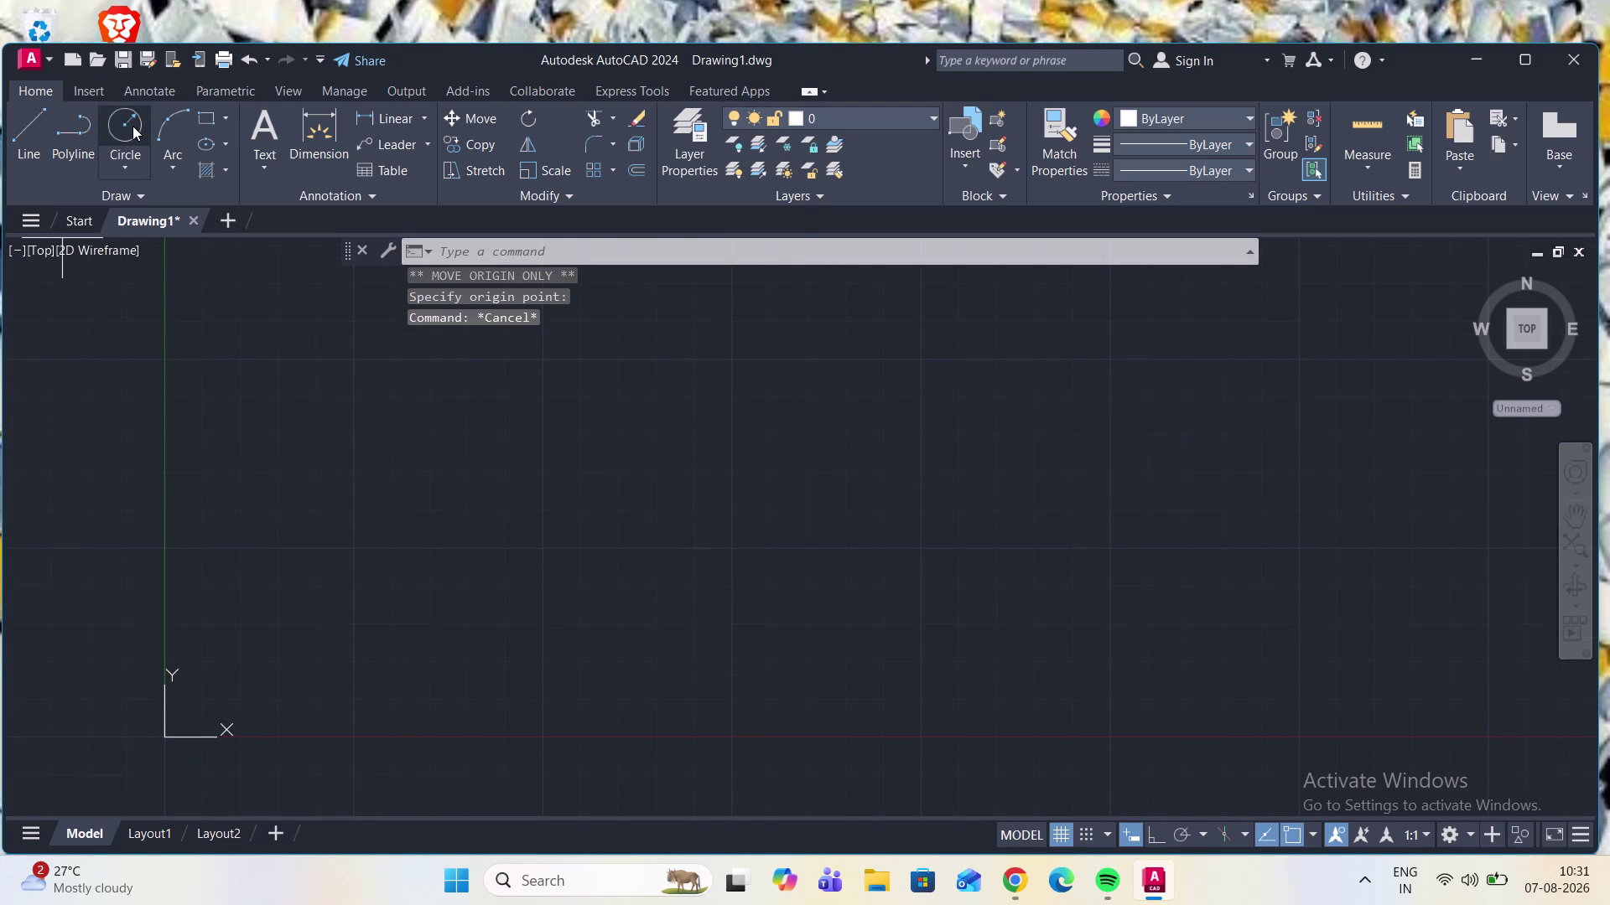
click(254, 600)
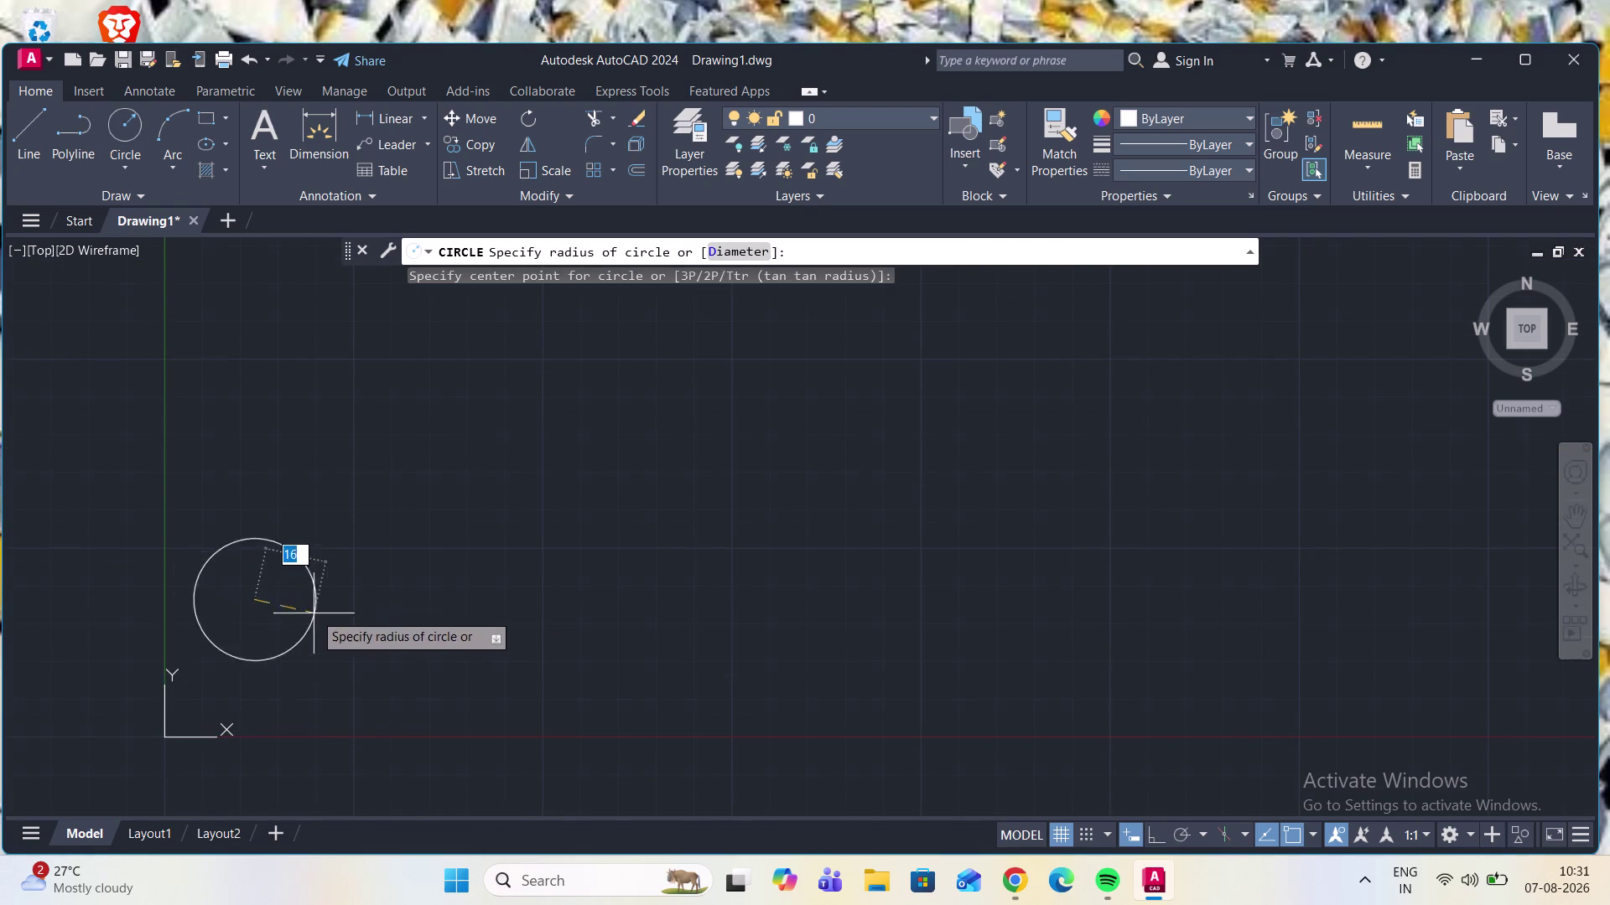
key(Escape)
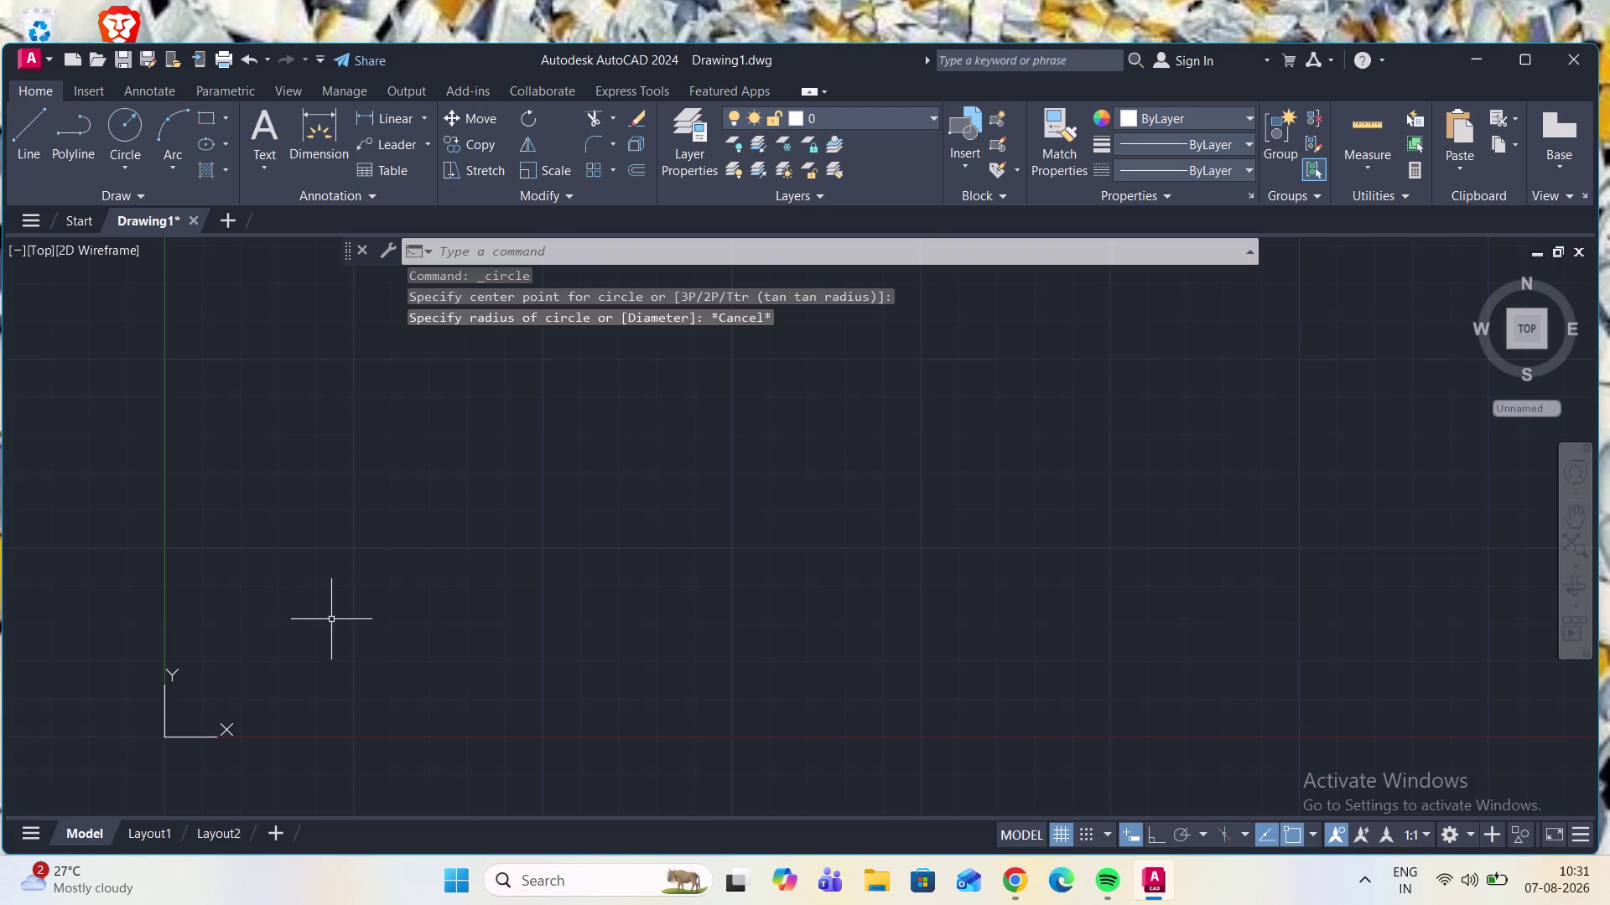
click(112, 134)
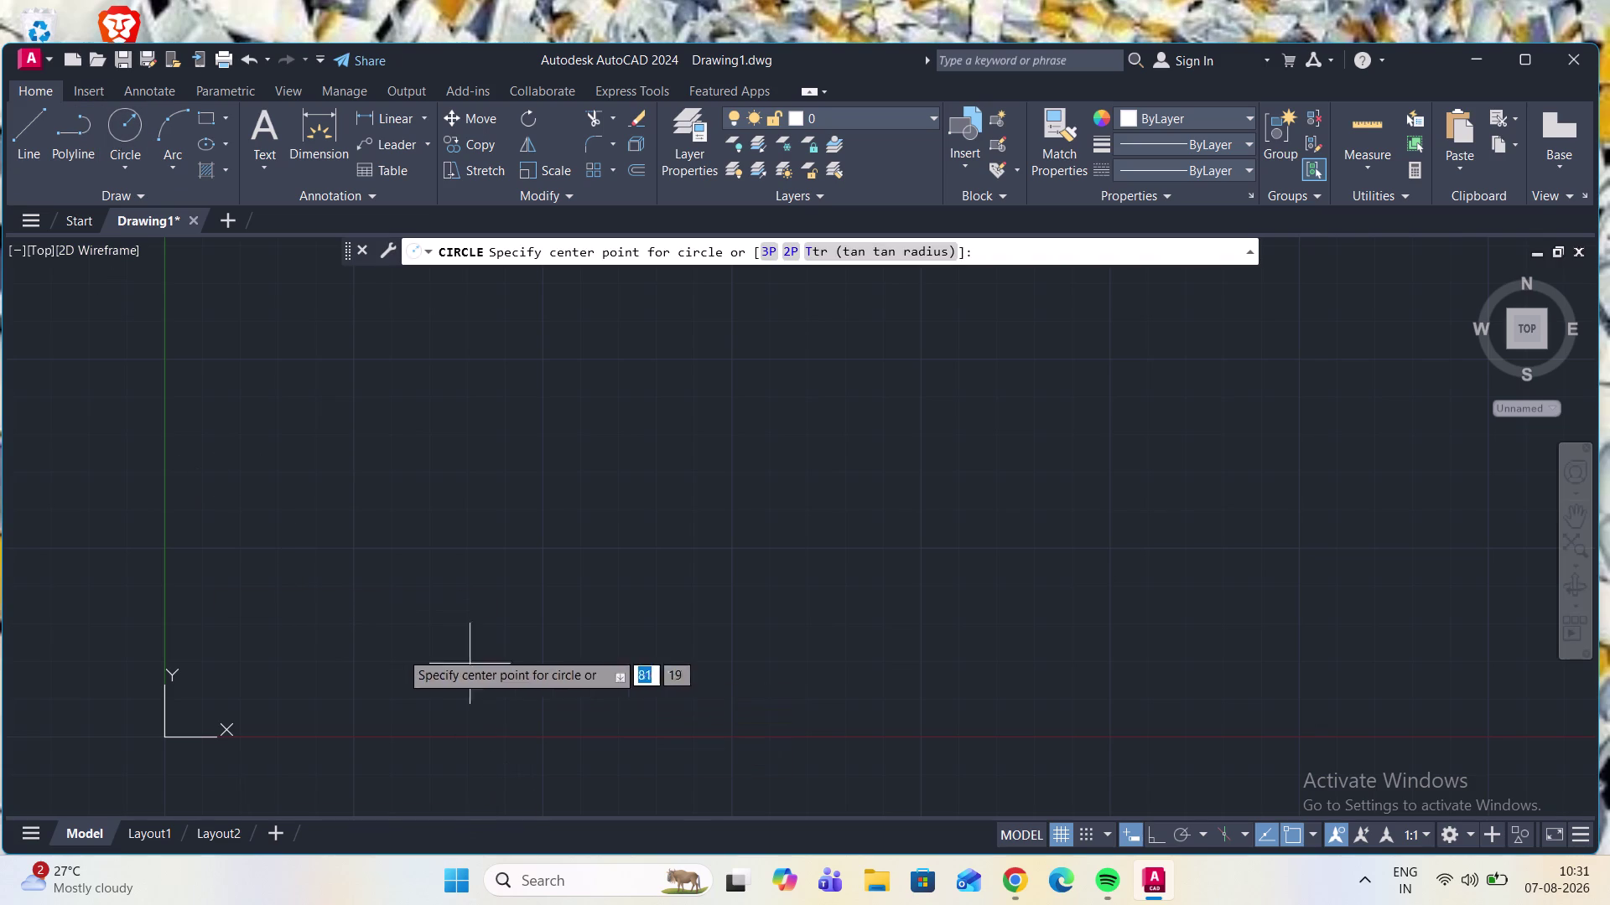
click(293, 608)
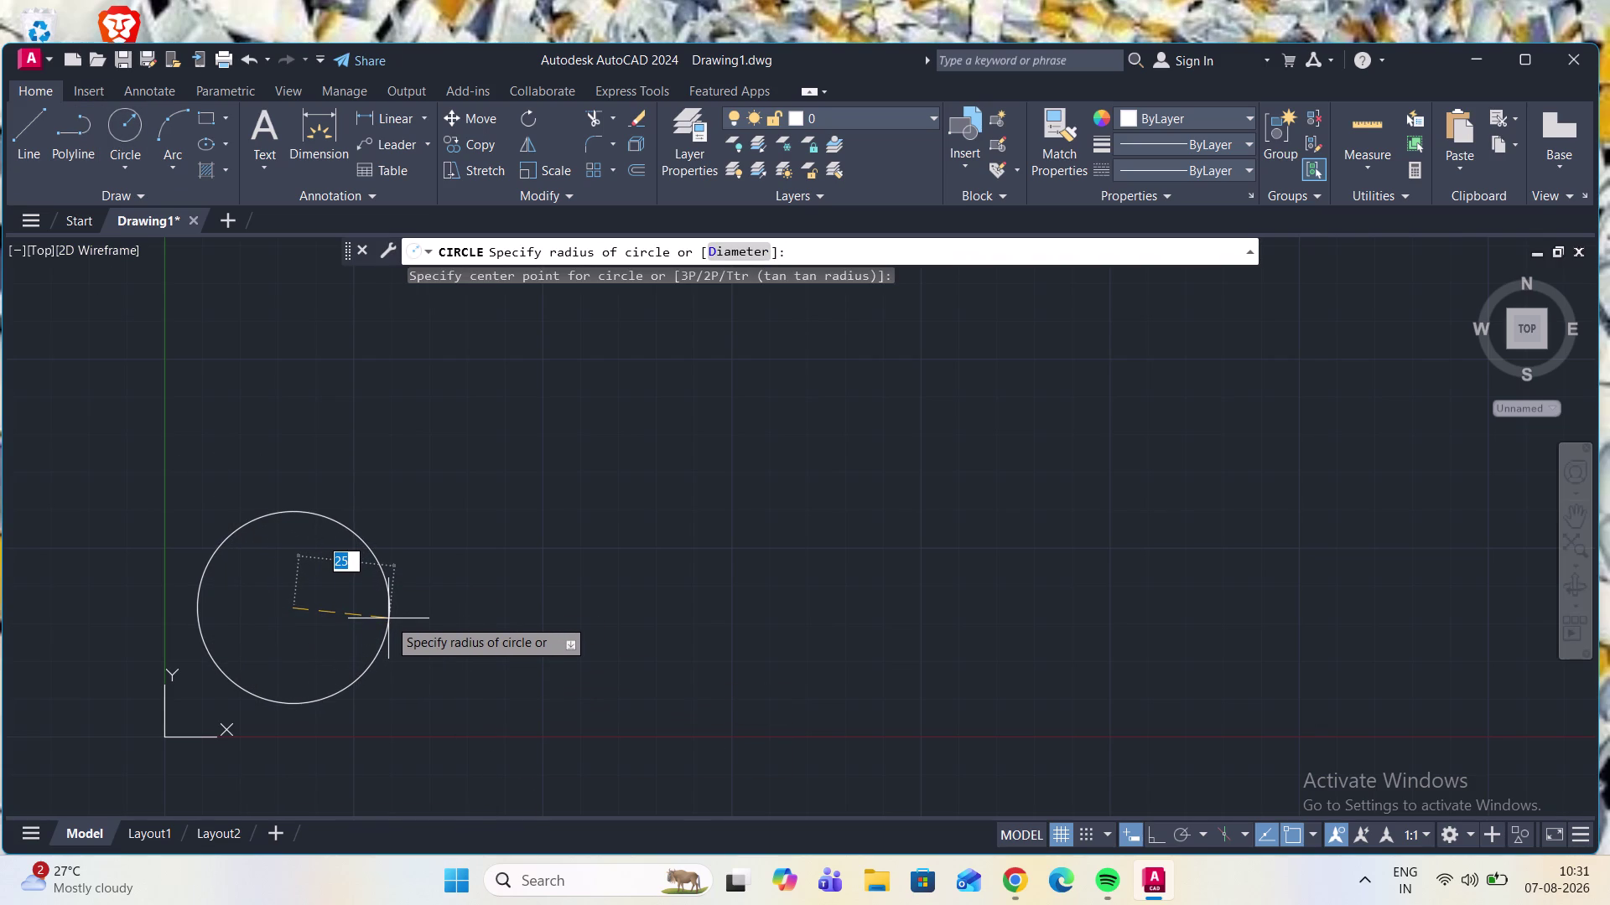
text(50+)
key(Delete)
key(BackSpace)
key(Return)
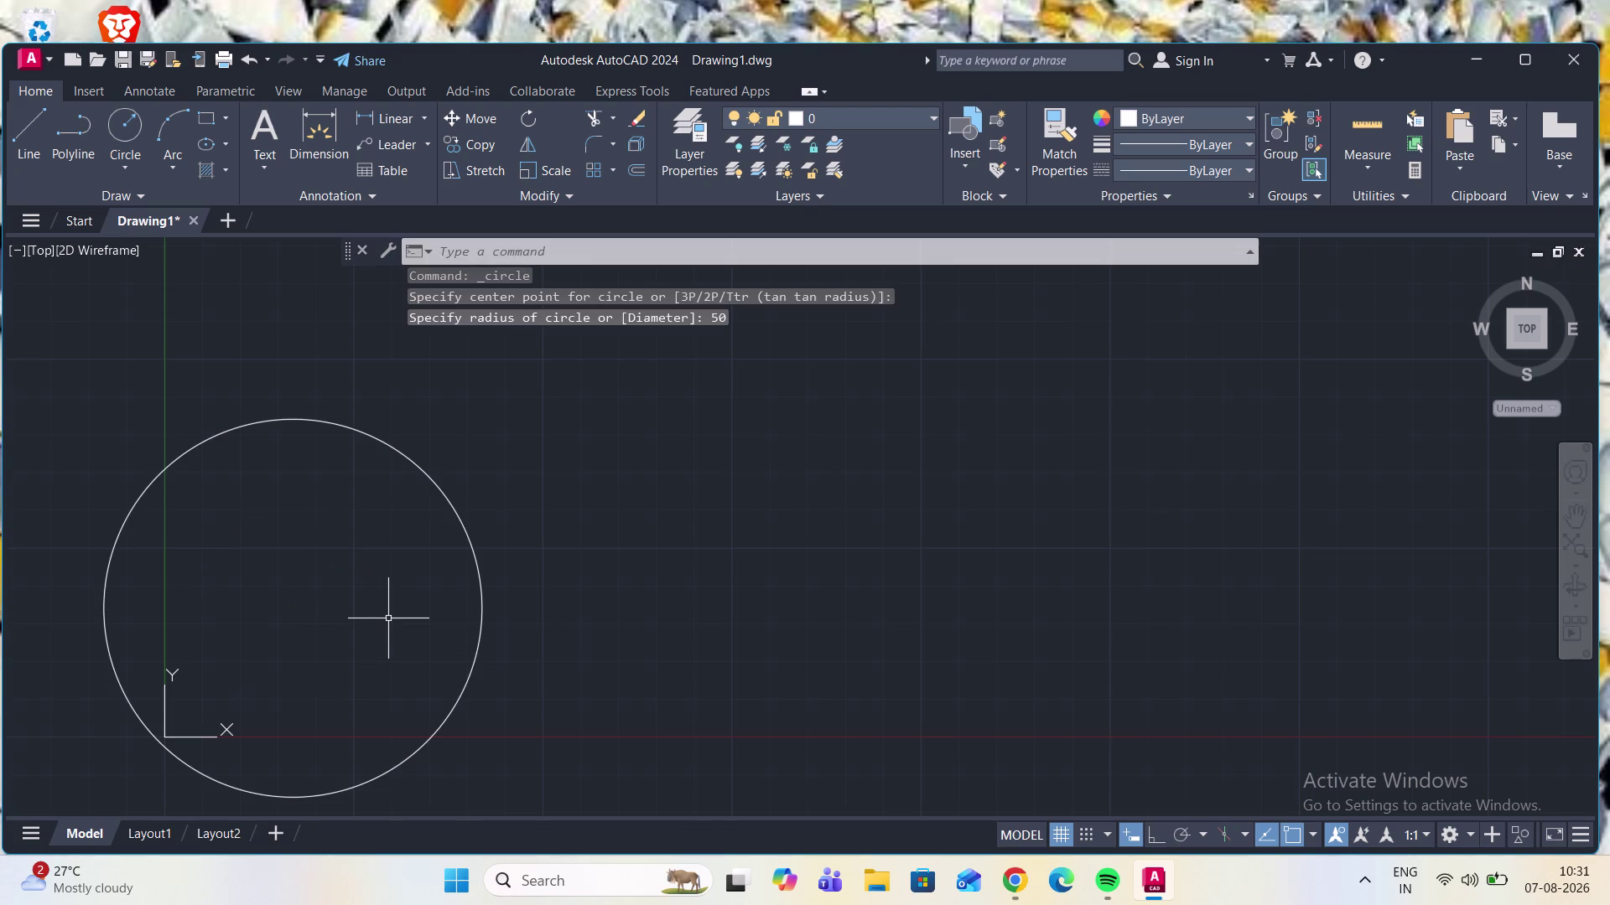
click(167, 736)
Drag the UCS origin to a new point below-left of the radius-50 circle.
click(242, 784)
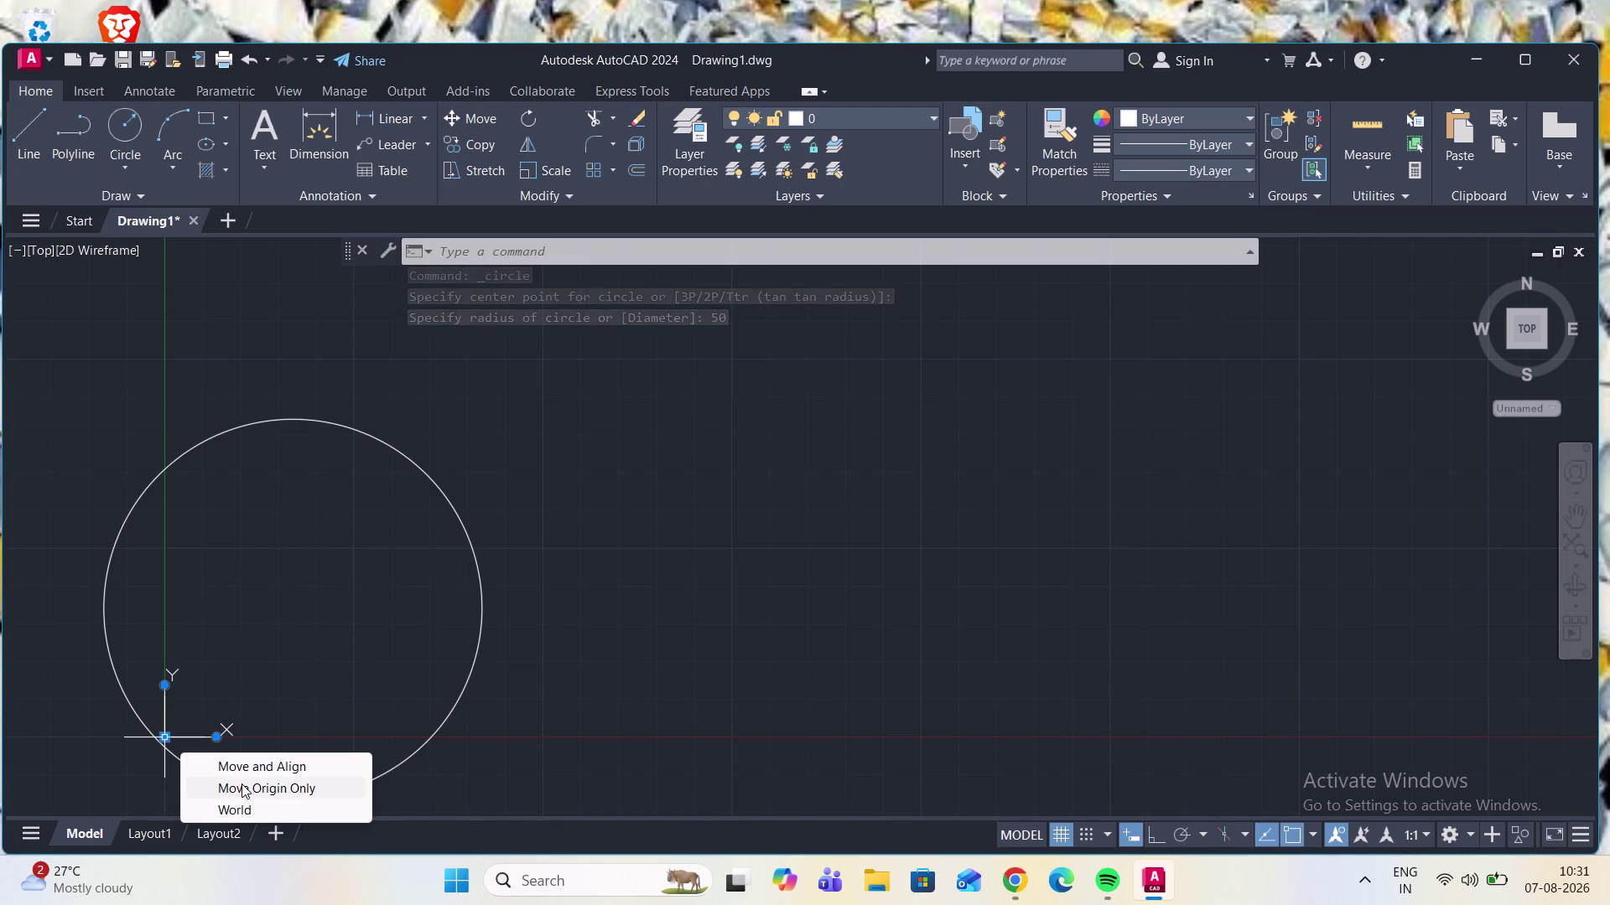
drag(140, 781, 81, 788)
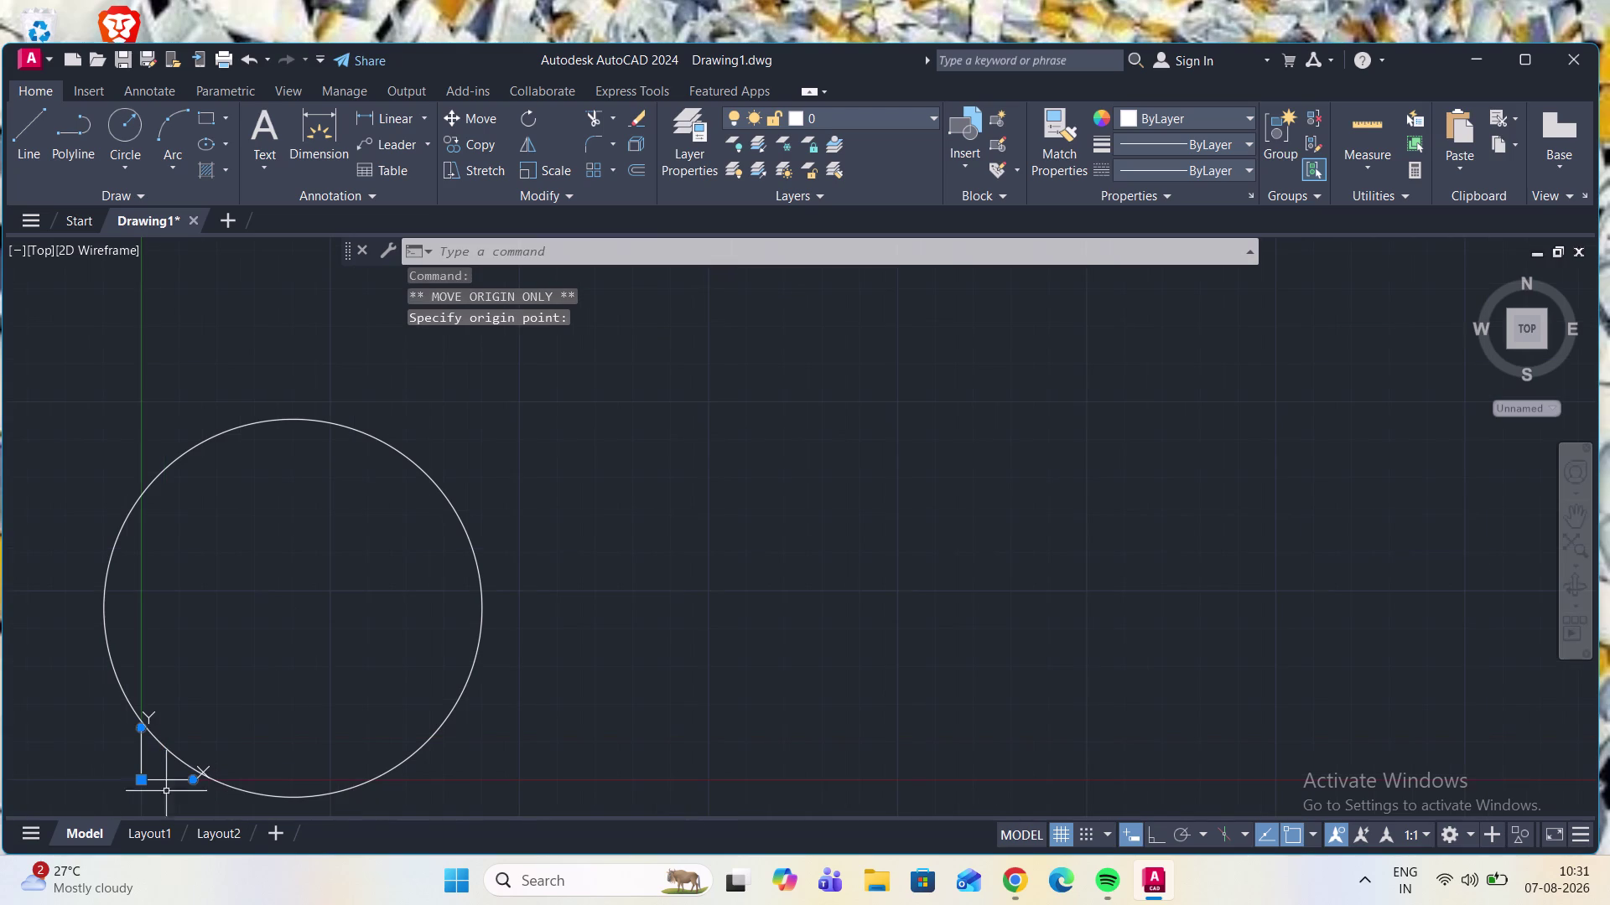
scroll(down, 3)
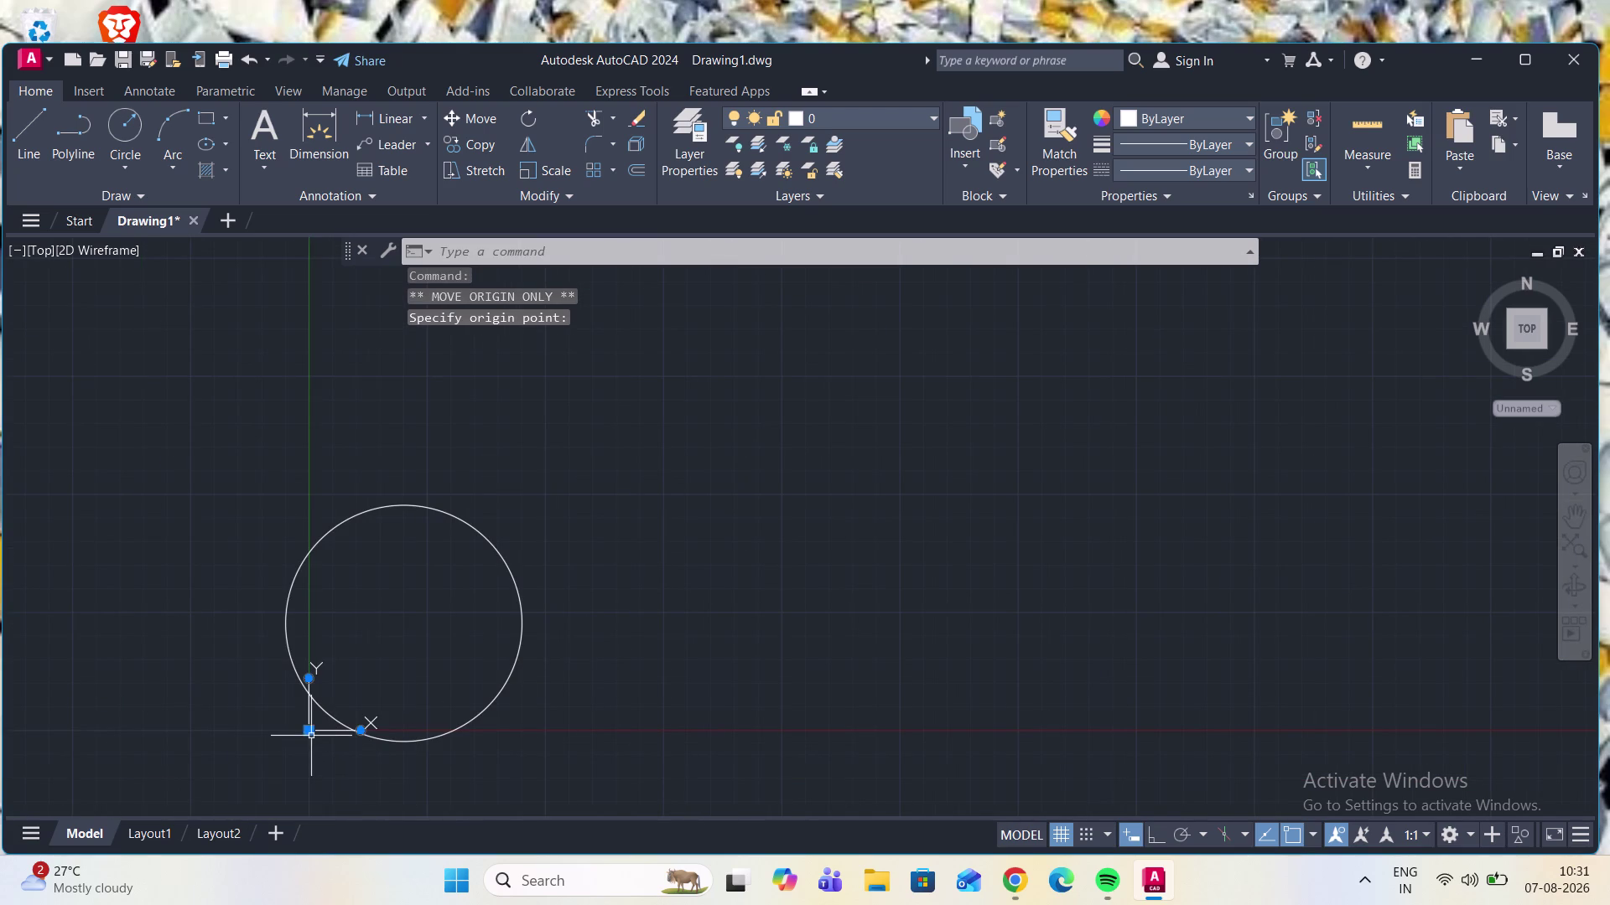
click(376, 778)
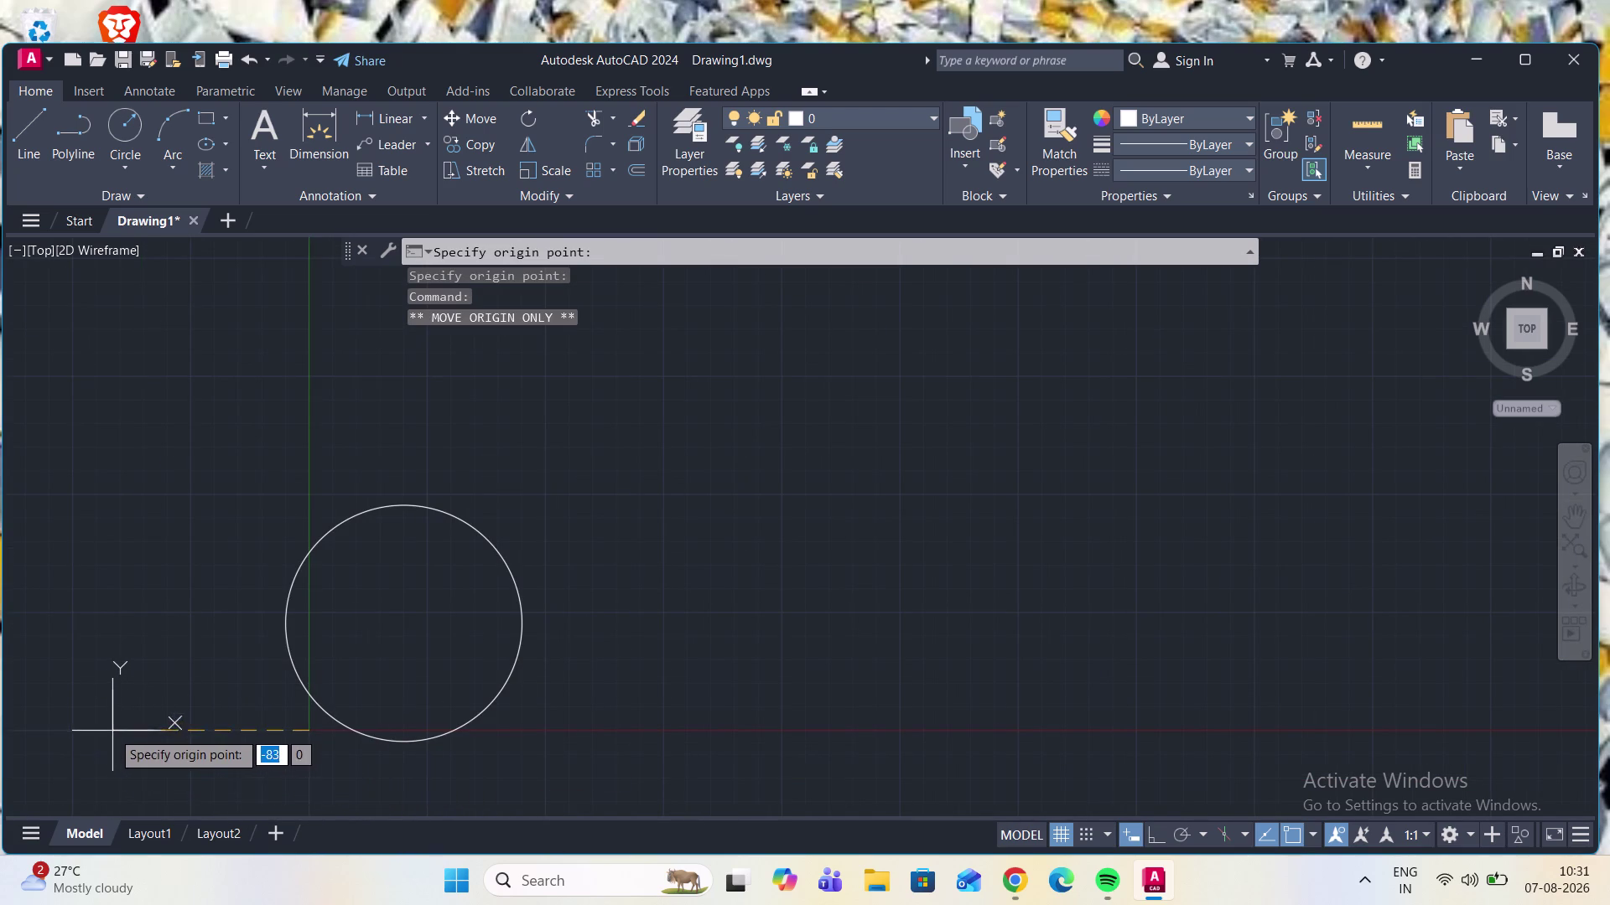
scroll(up, 3)
scroll(down, 3)
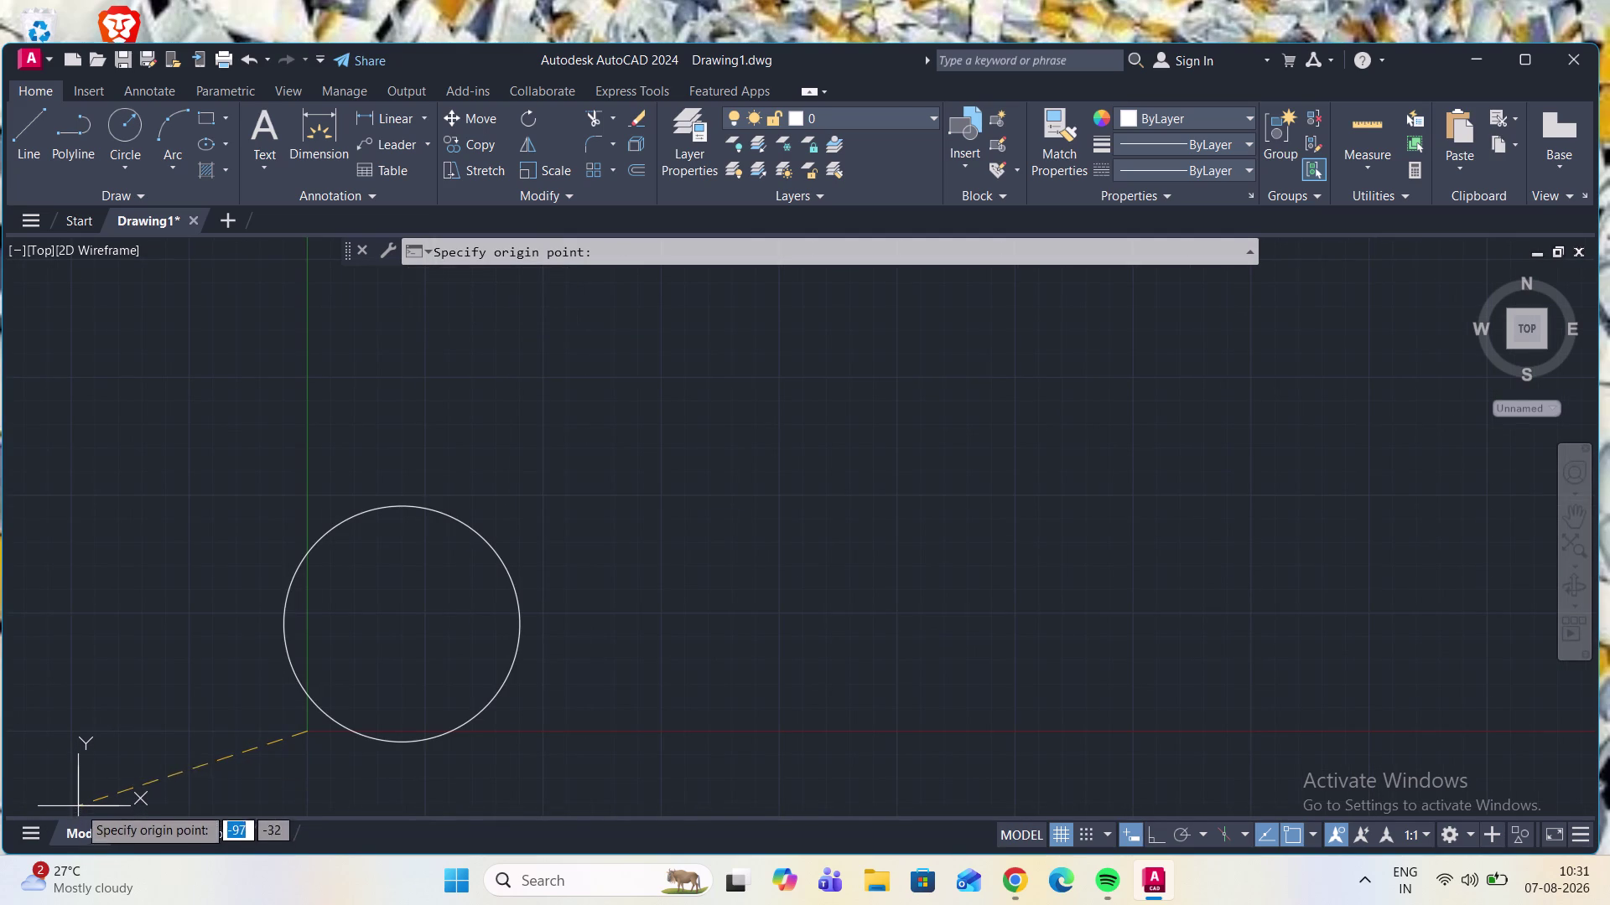
click(78, 810)
scroll(up, 3)
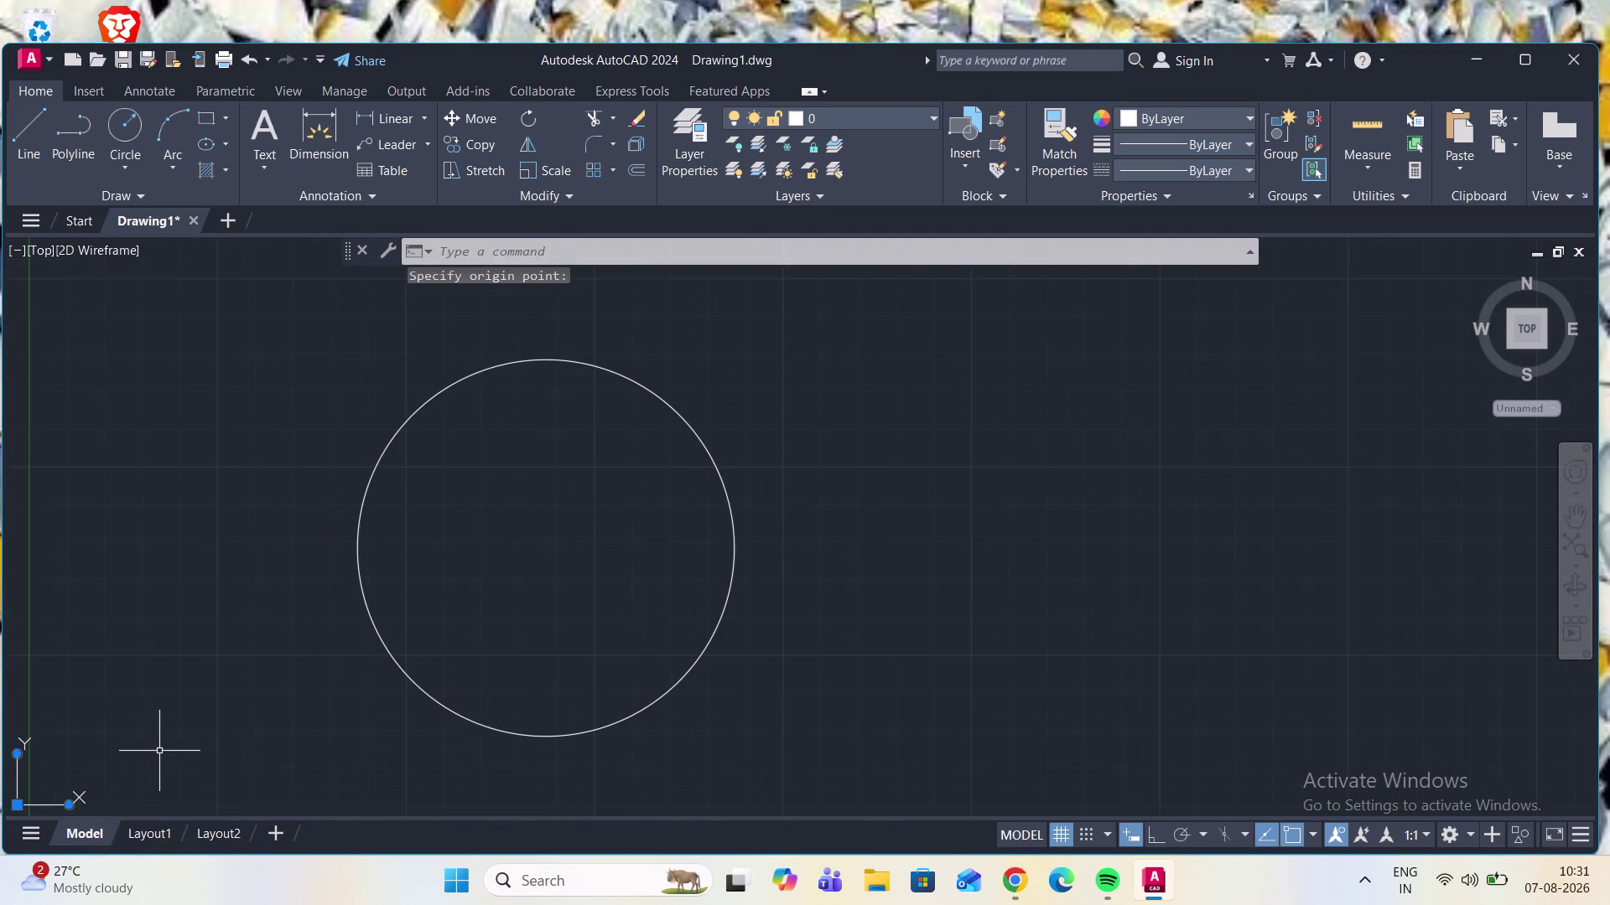
Zoom out to see more of the drawing around the radius-50 circle.
scroll(up, 3)
scroll(up, 3)
scroll(down, 3)
scroll(down, 3)
scroll(up, 3)
scroll(down, 3)
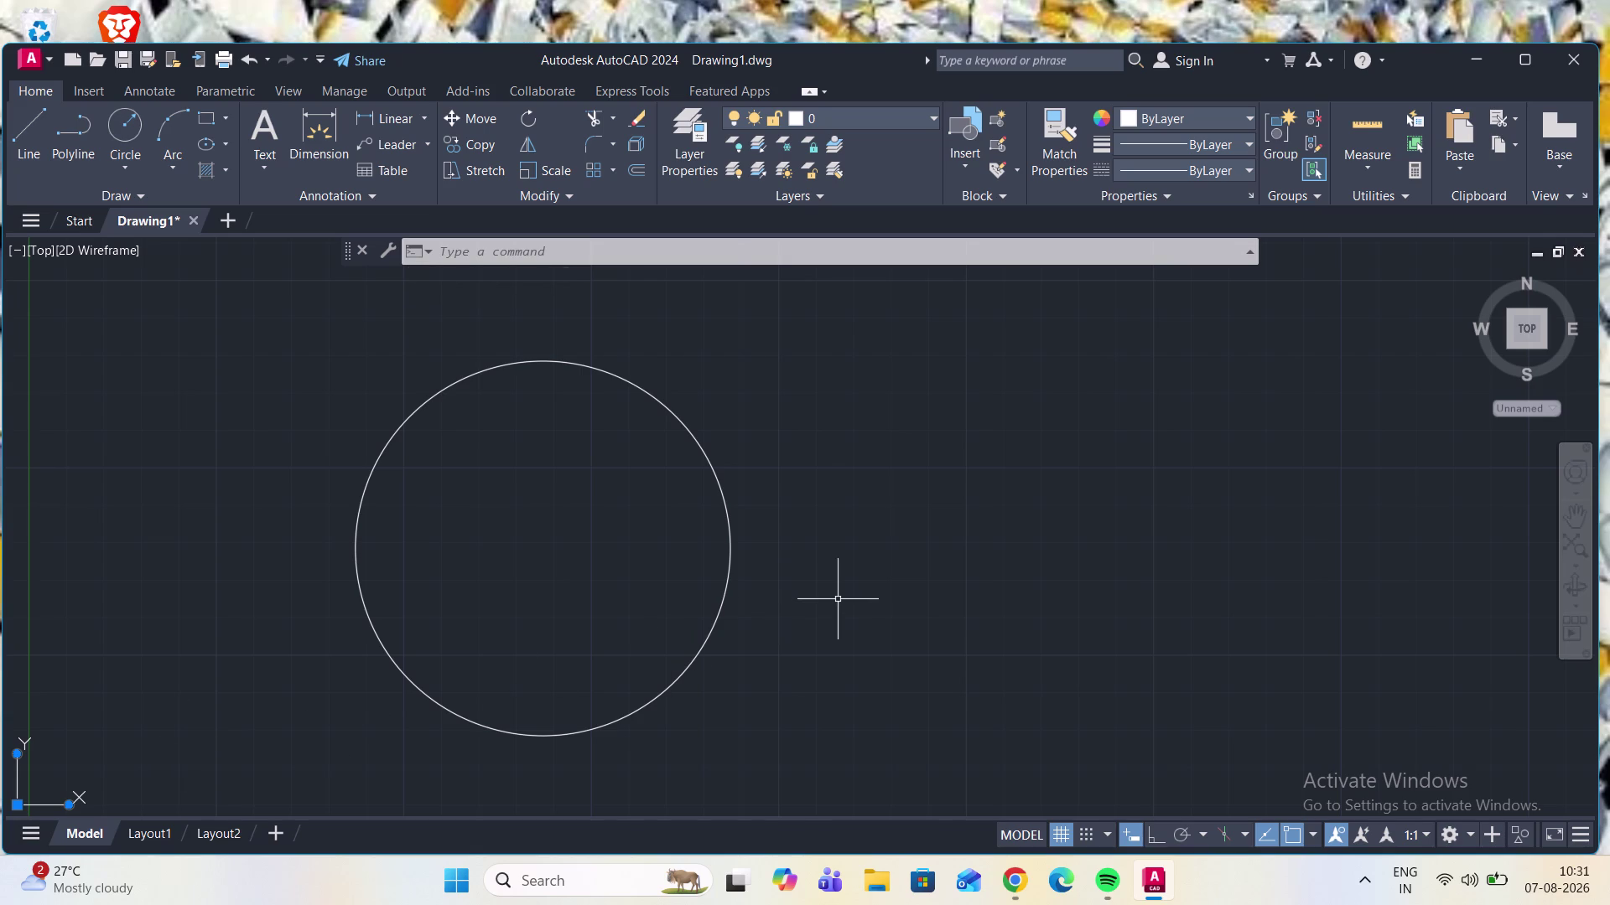
scroll(up, 3)
scroll(down, 3)
scroll(up, 3)
scroll(down, 3)
scroll(up, 3)
scroll(down, 3)
scroll(up, 3)
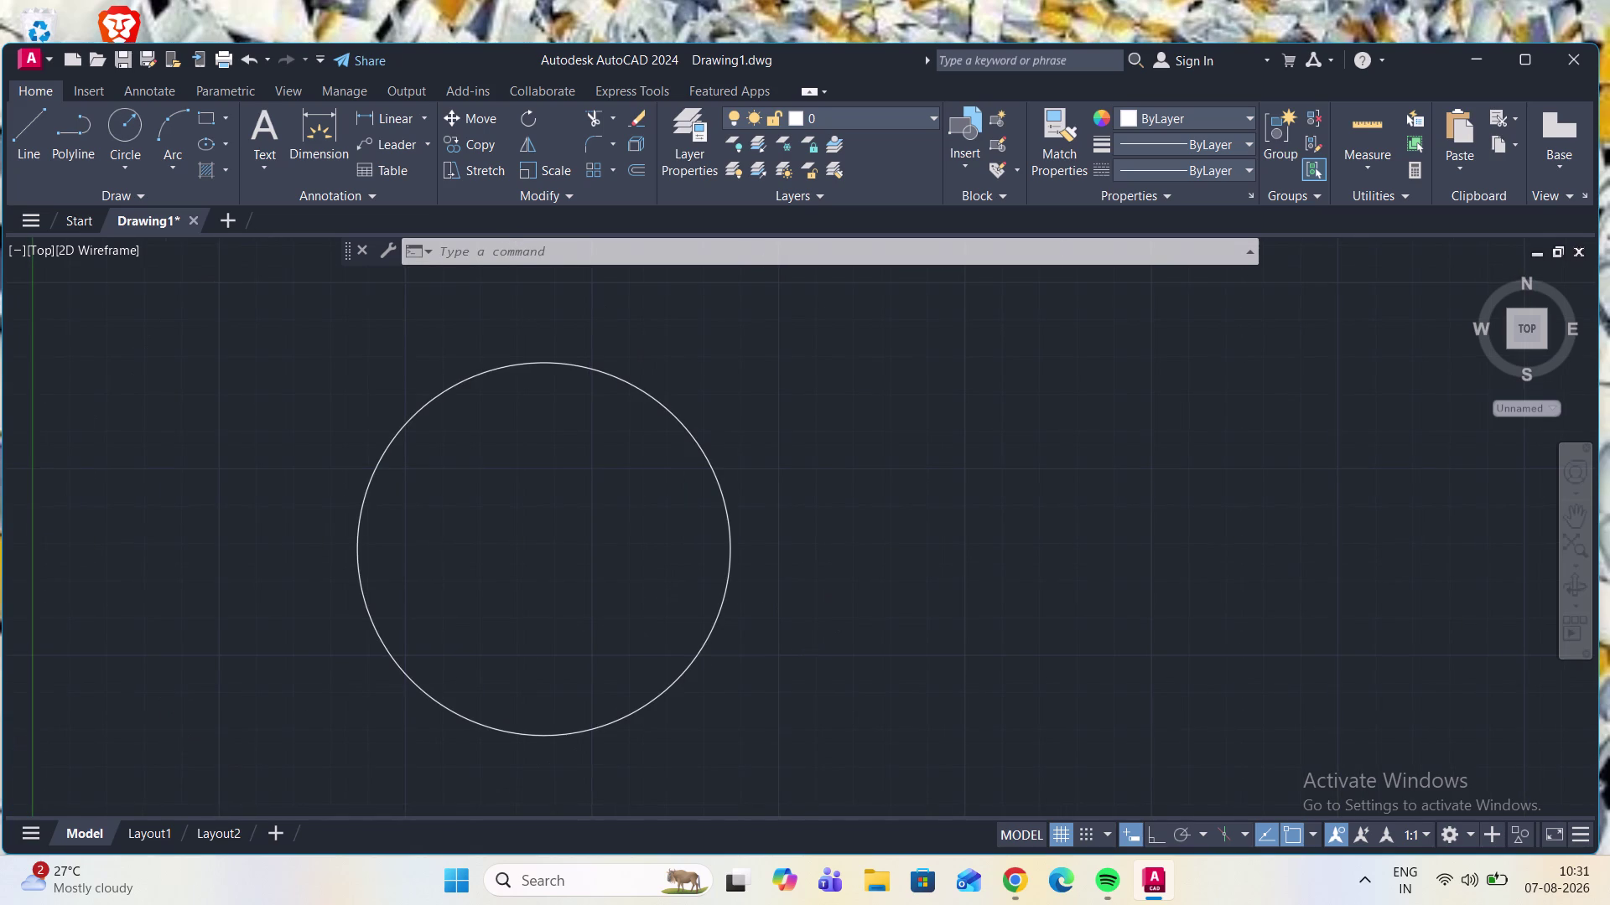
click(1572, 543)
scroll(down, 3)
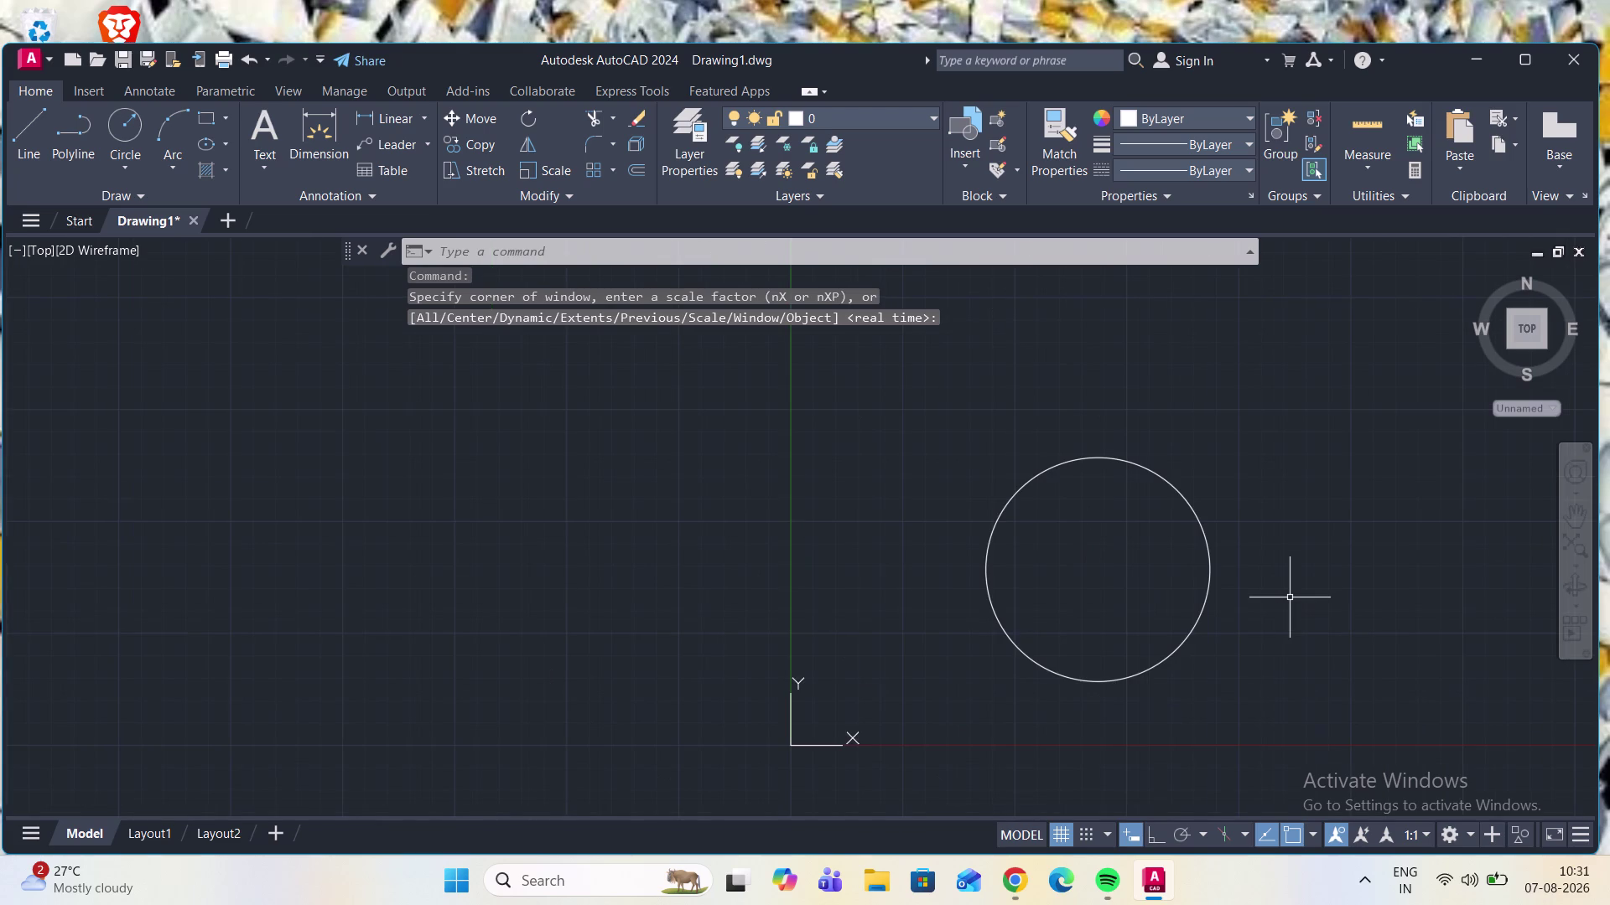
scroll(up, 3)
scroll(down, 3)
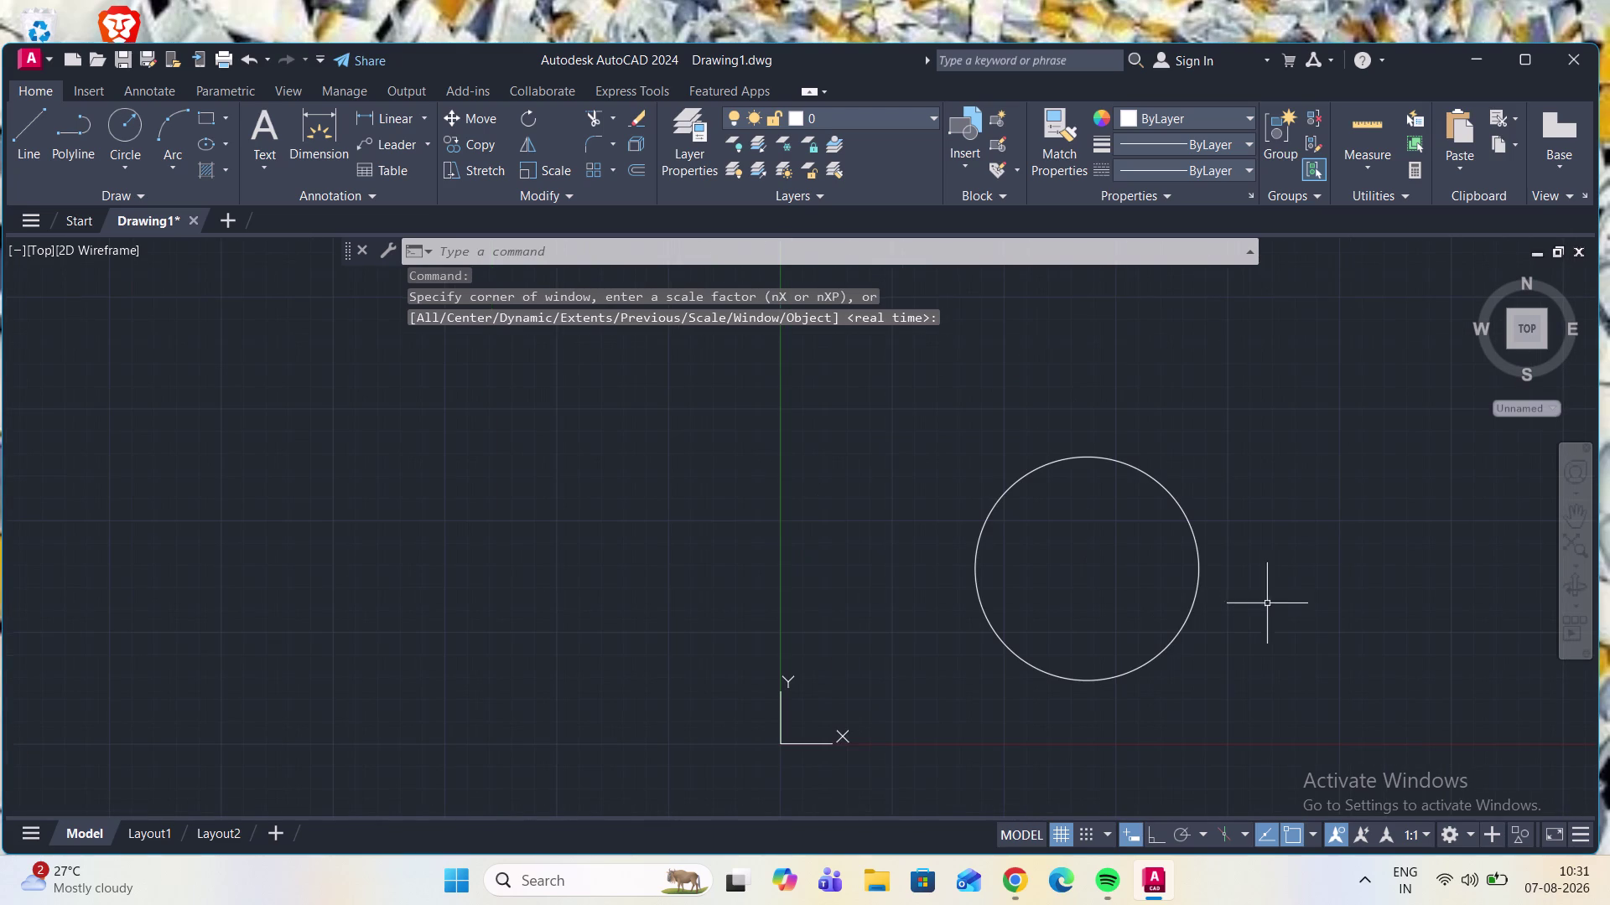
Pan the circle left of centre and bring up the Circle method choices.
click(1580, 516)
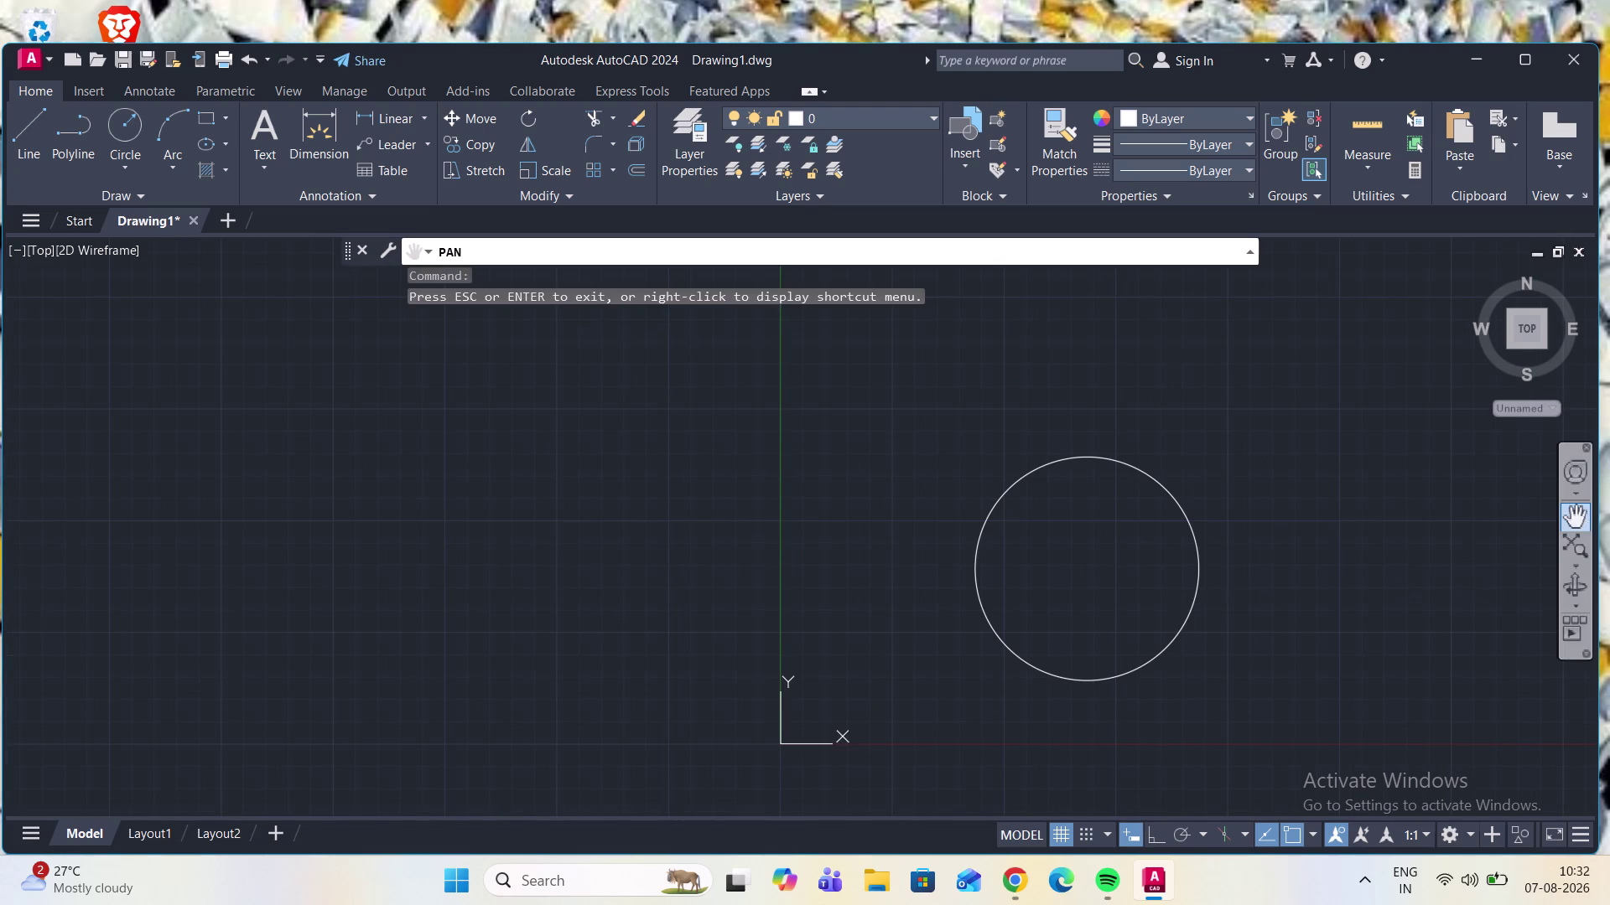
drag(1250, 670, 643, 657)
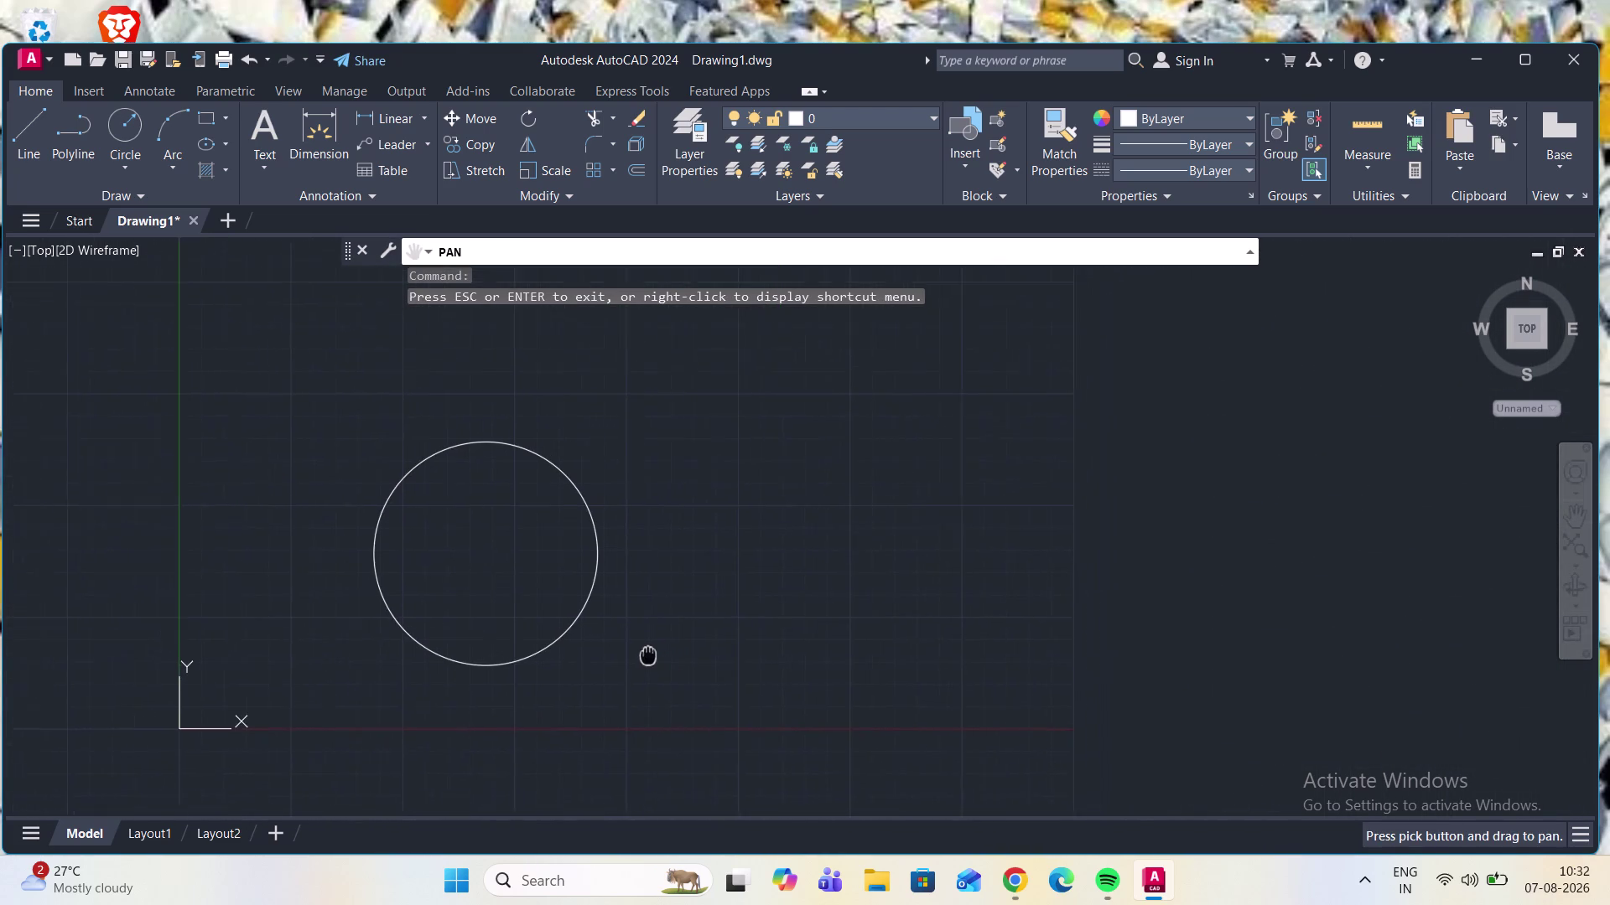
drag(643, 657, 534, 661)
key(Escape)
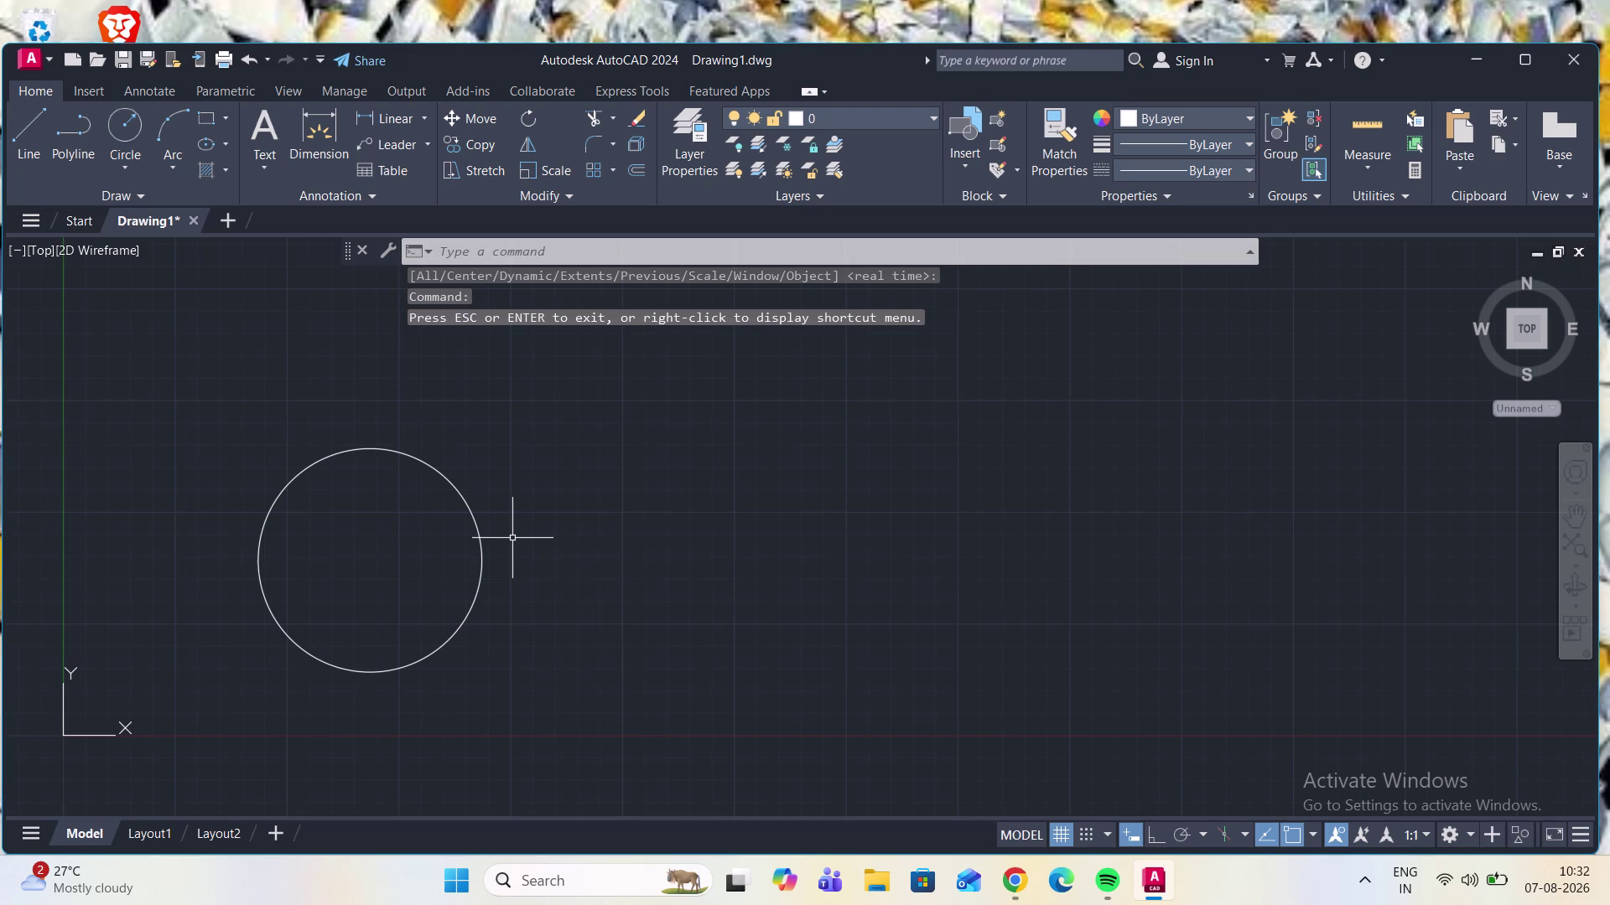
click(122, 166)
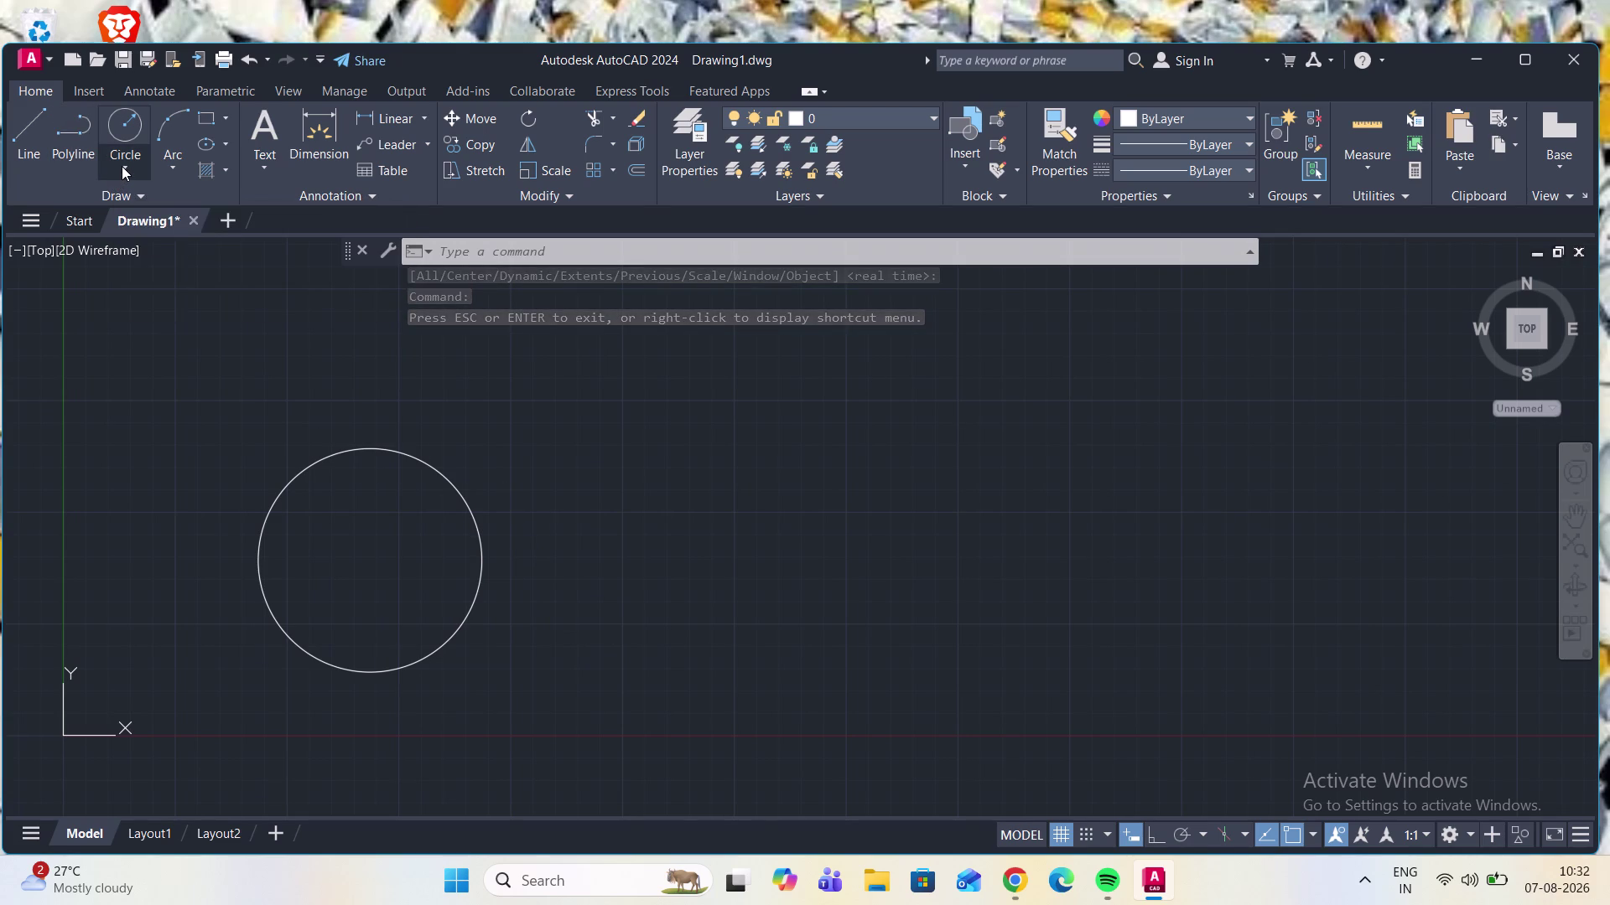
click(161, 251)
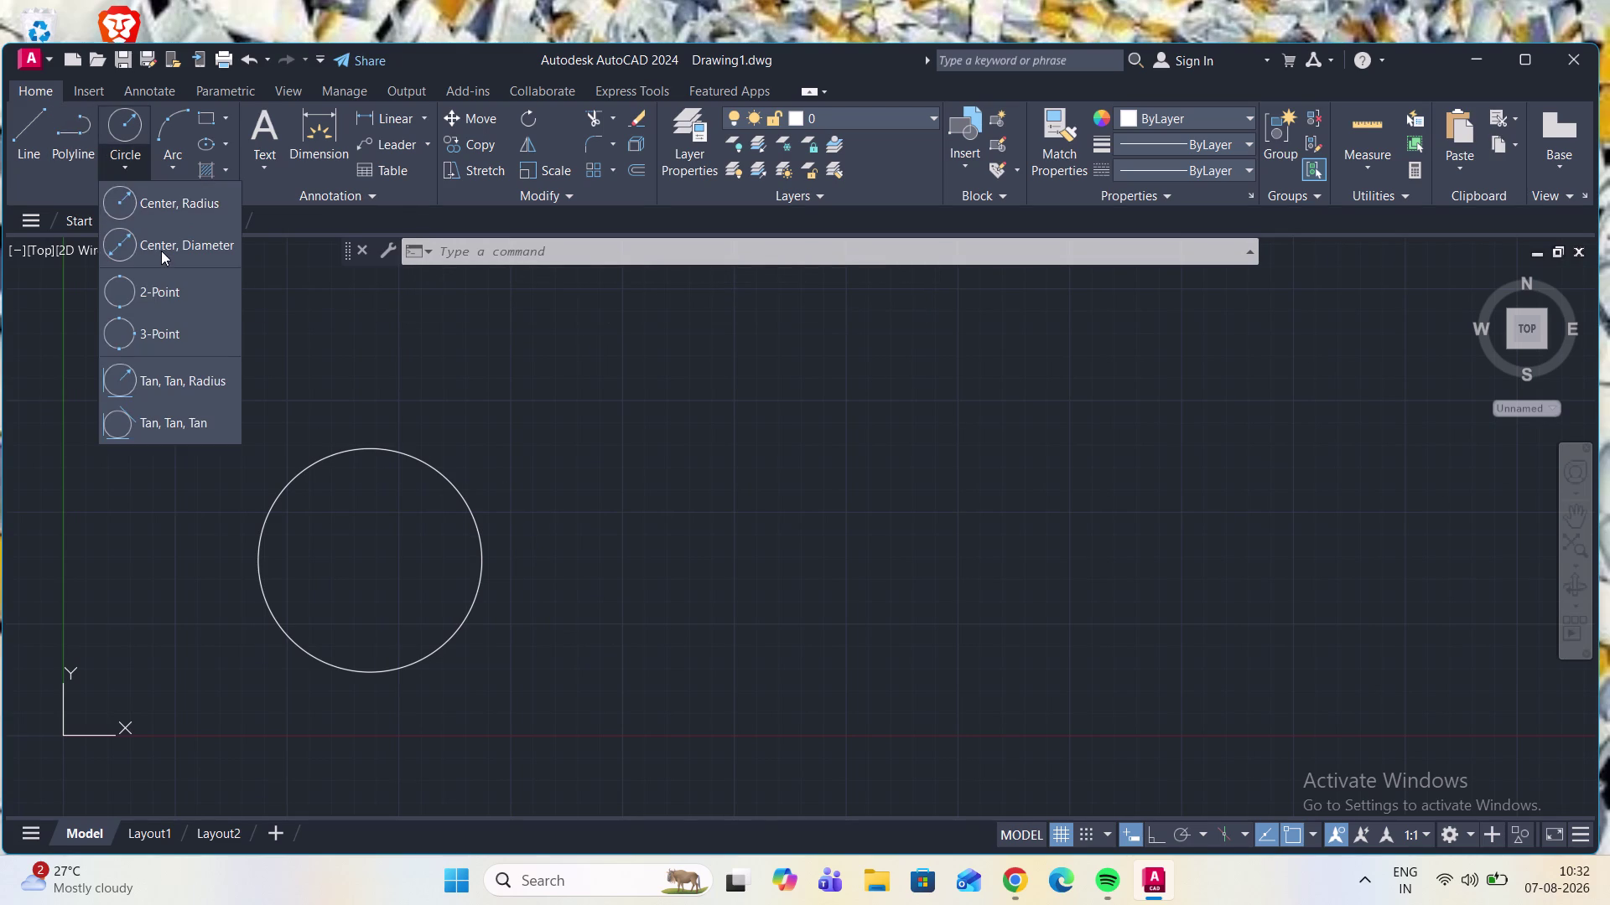
Add a diameter-40 circle at the large circle's top quadrant and a diameter-20 circle atop it.
click(368, 448)
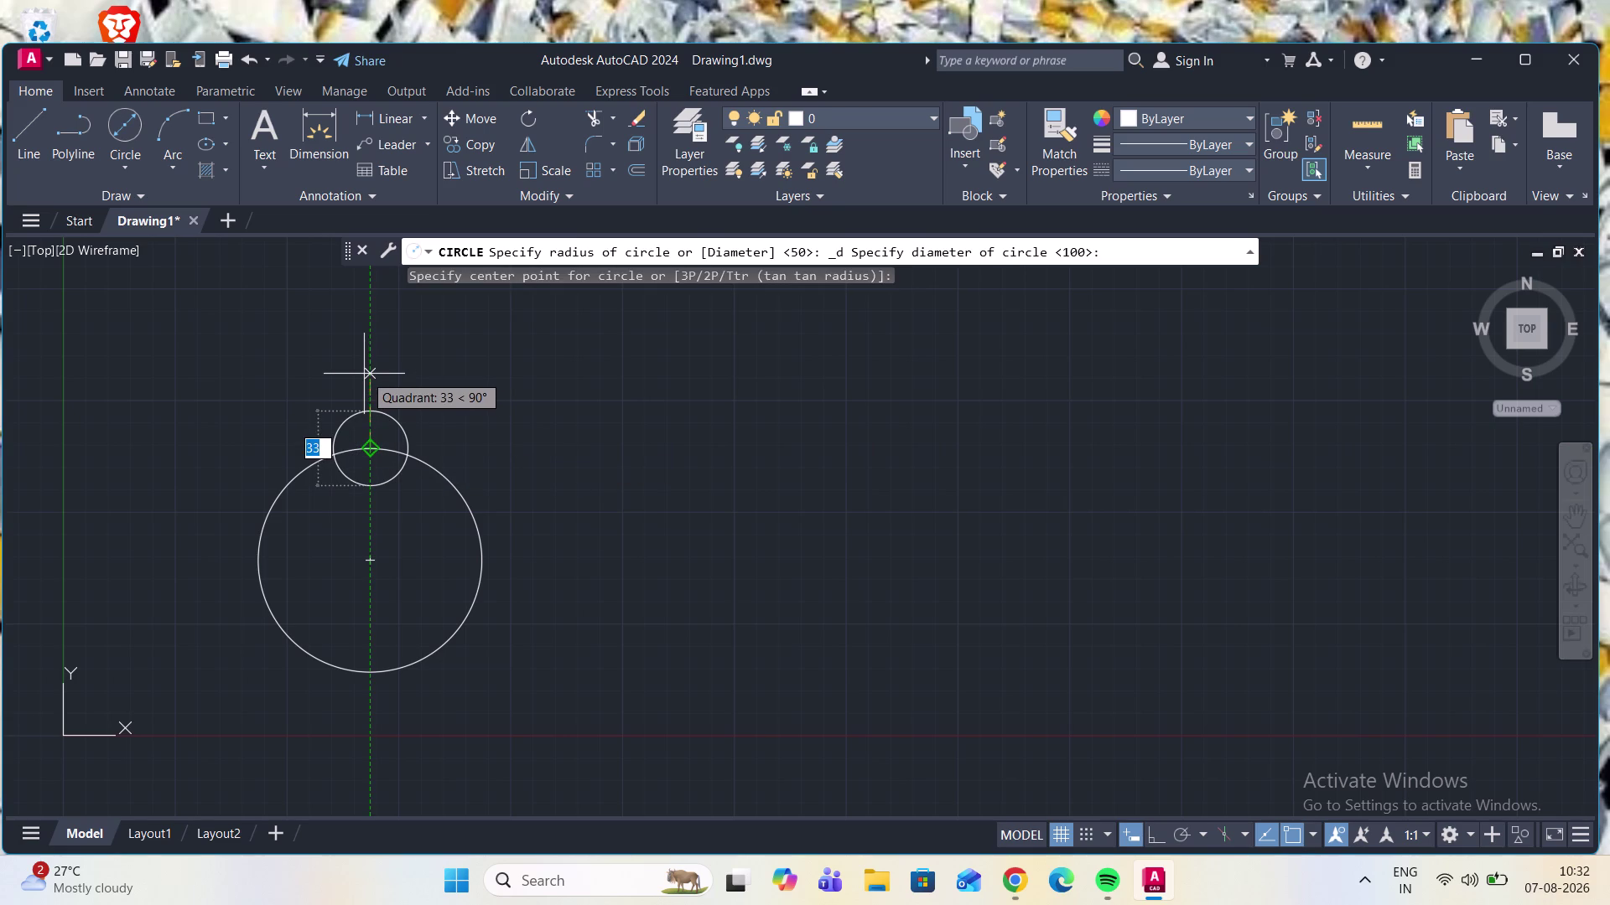
text(40)
key(Return)
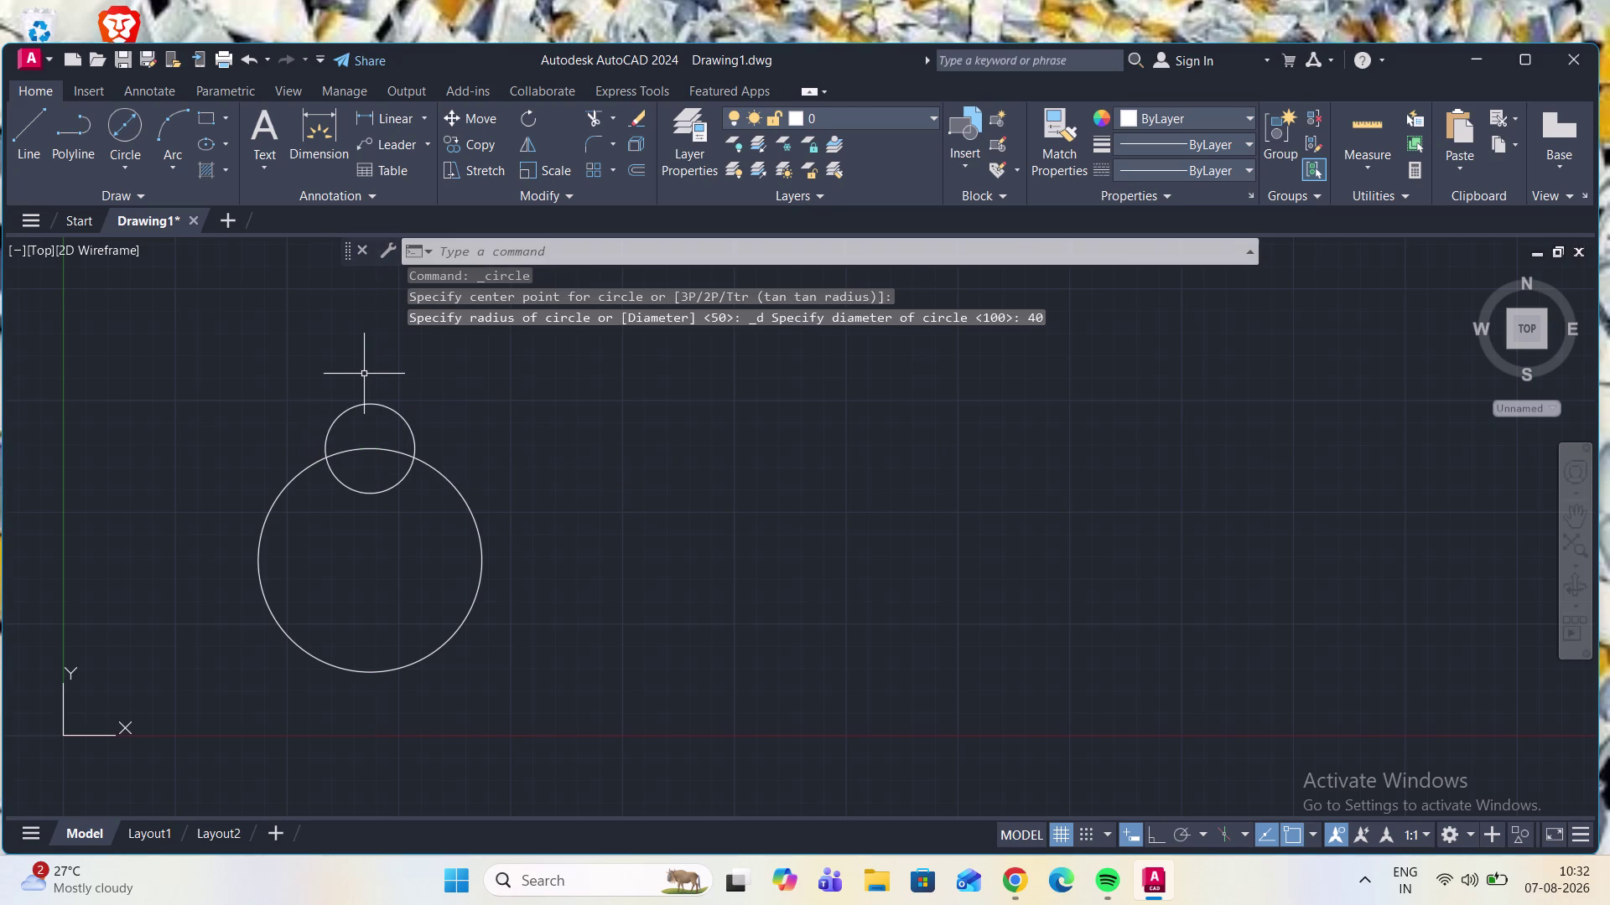
click(121, 124)
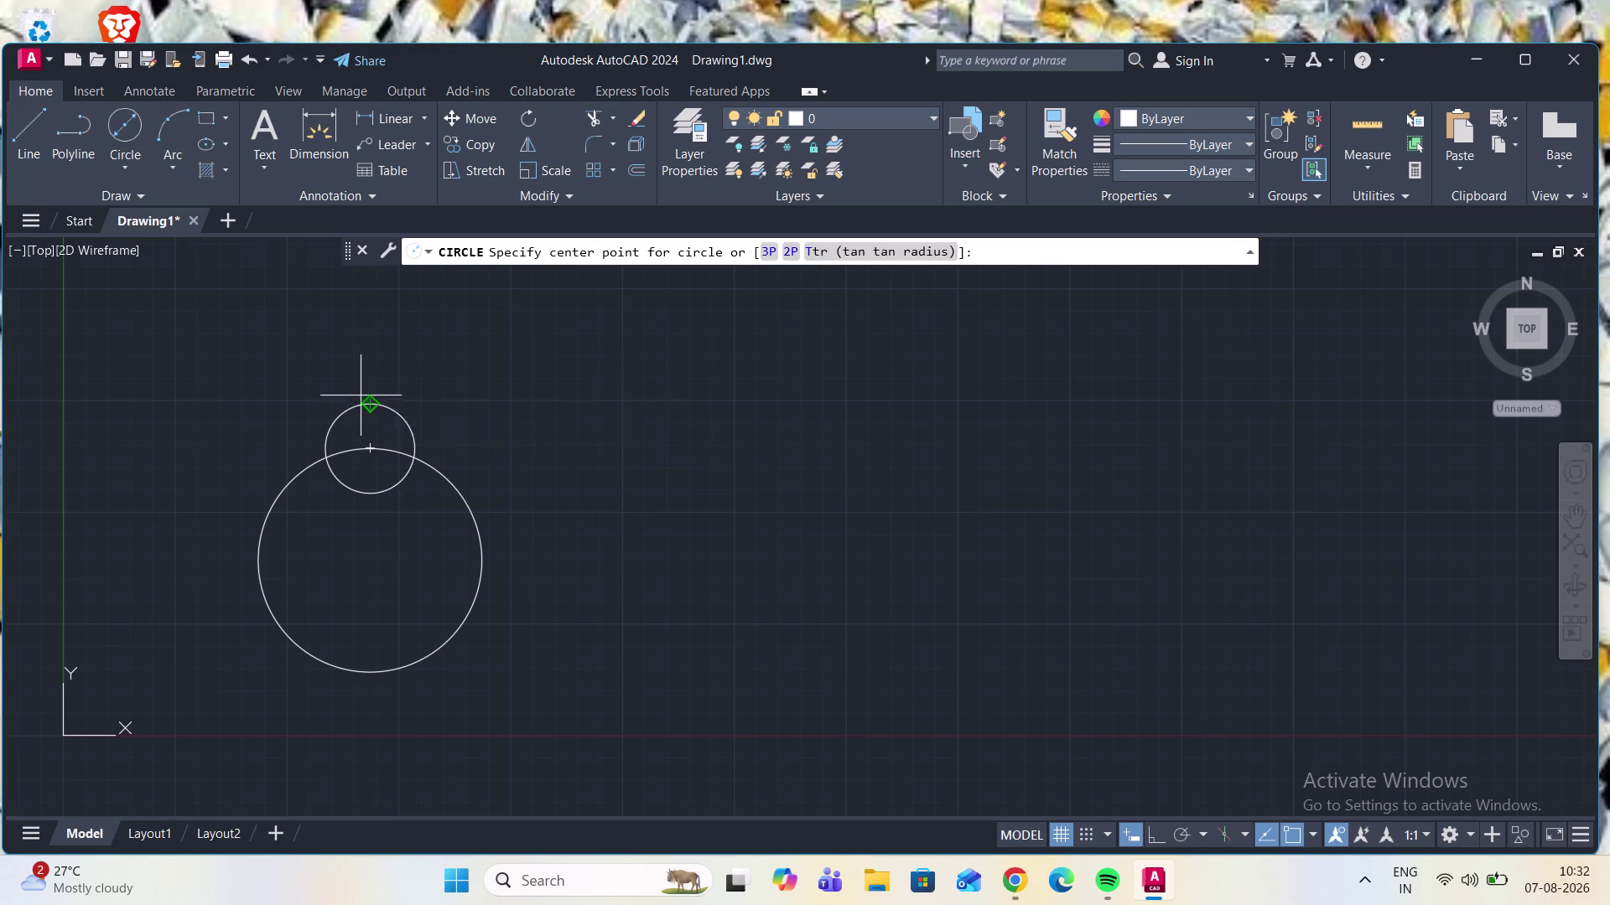
click(368, 400)
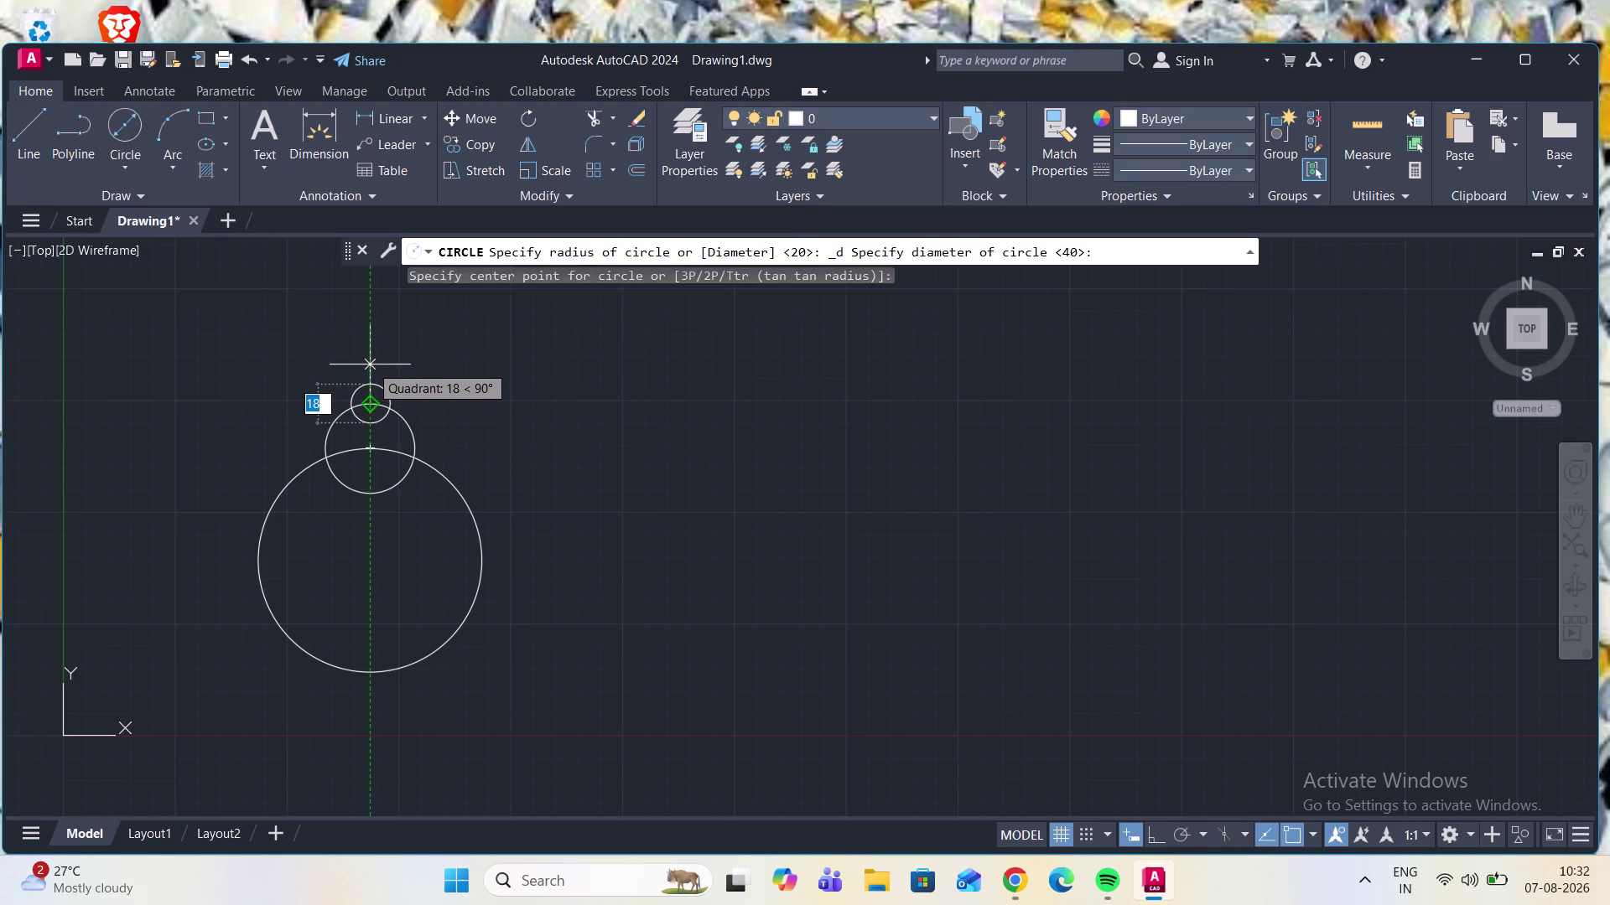
text(20)
key(Return)
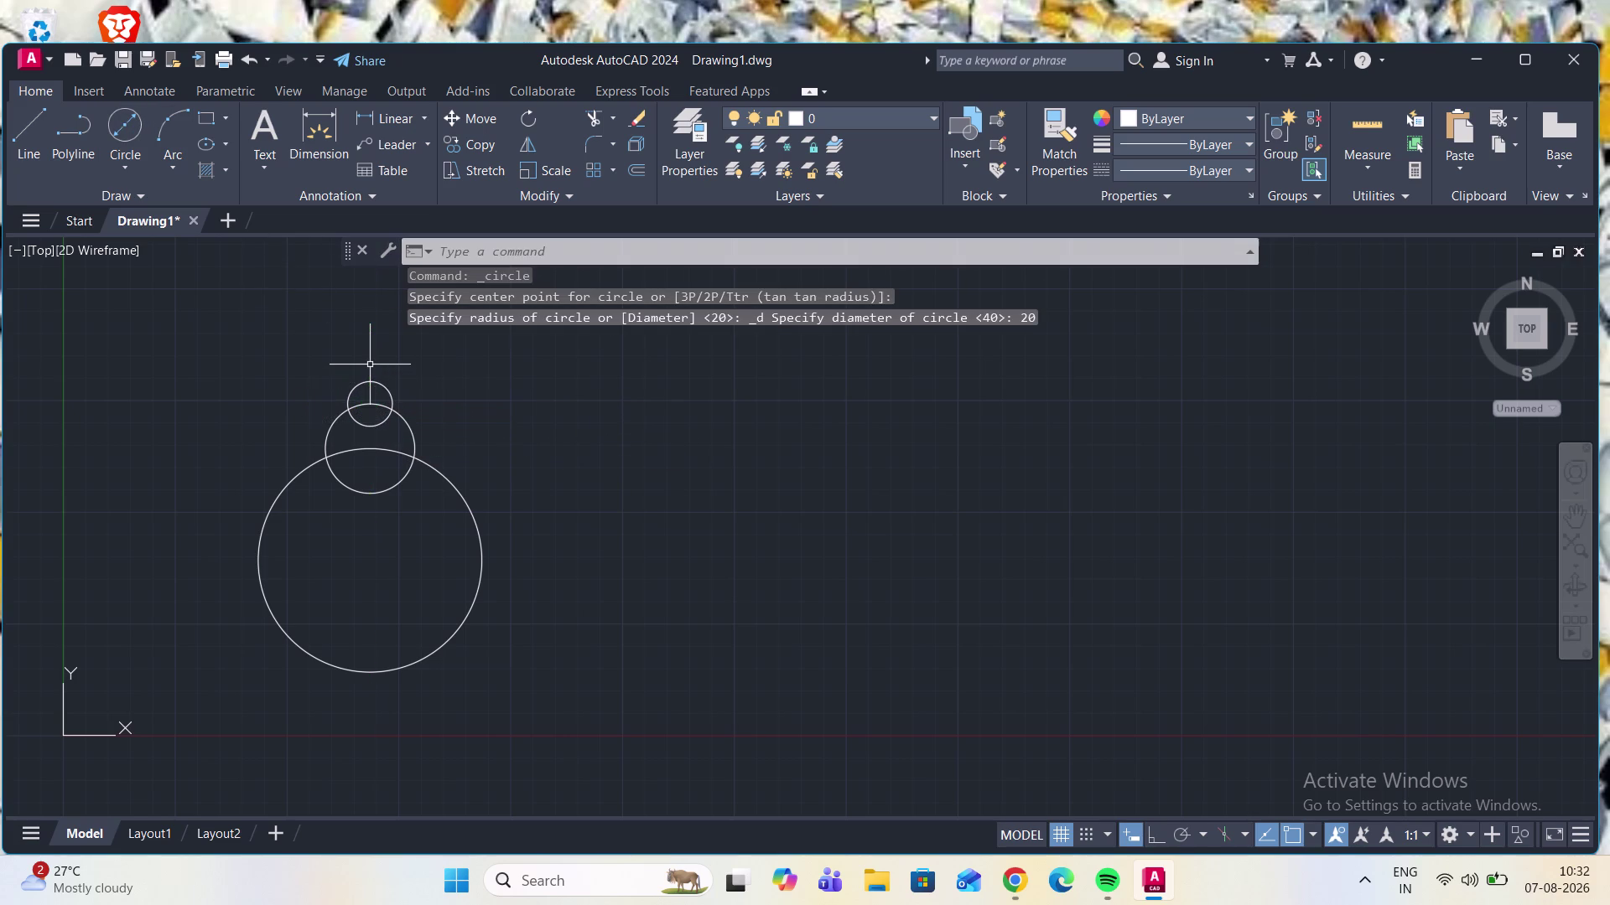
Add a diameter-40 circle at the large circle's left quadrant and a diameter-20 circle beyond it.
click(135, 130)
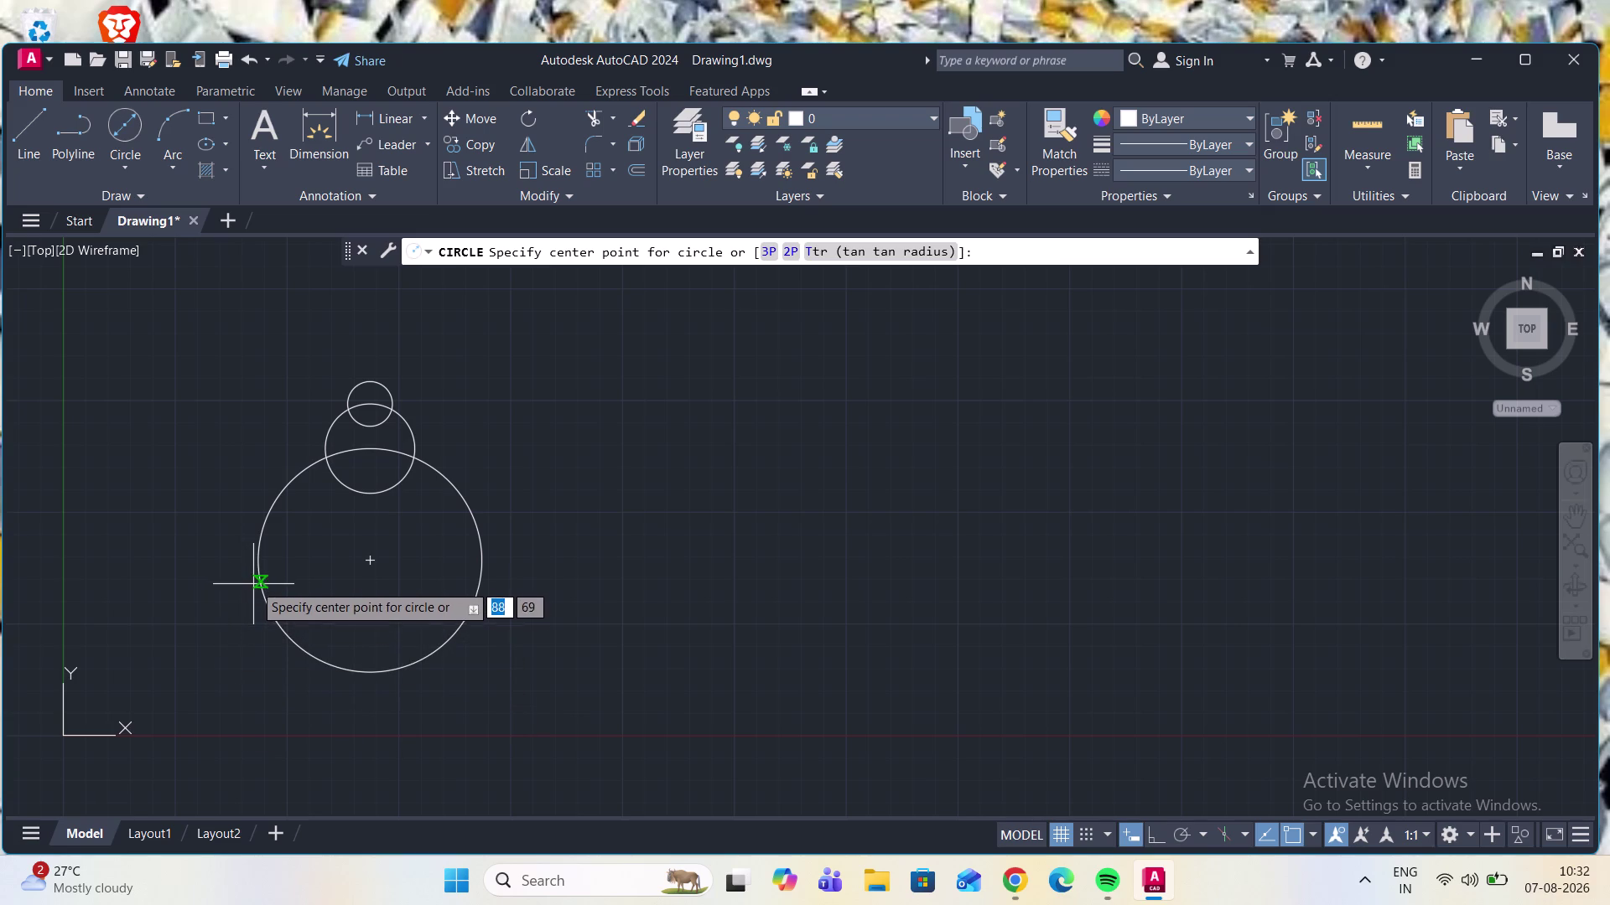
click(256, 564)
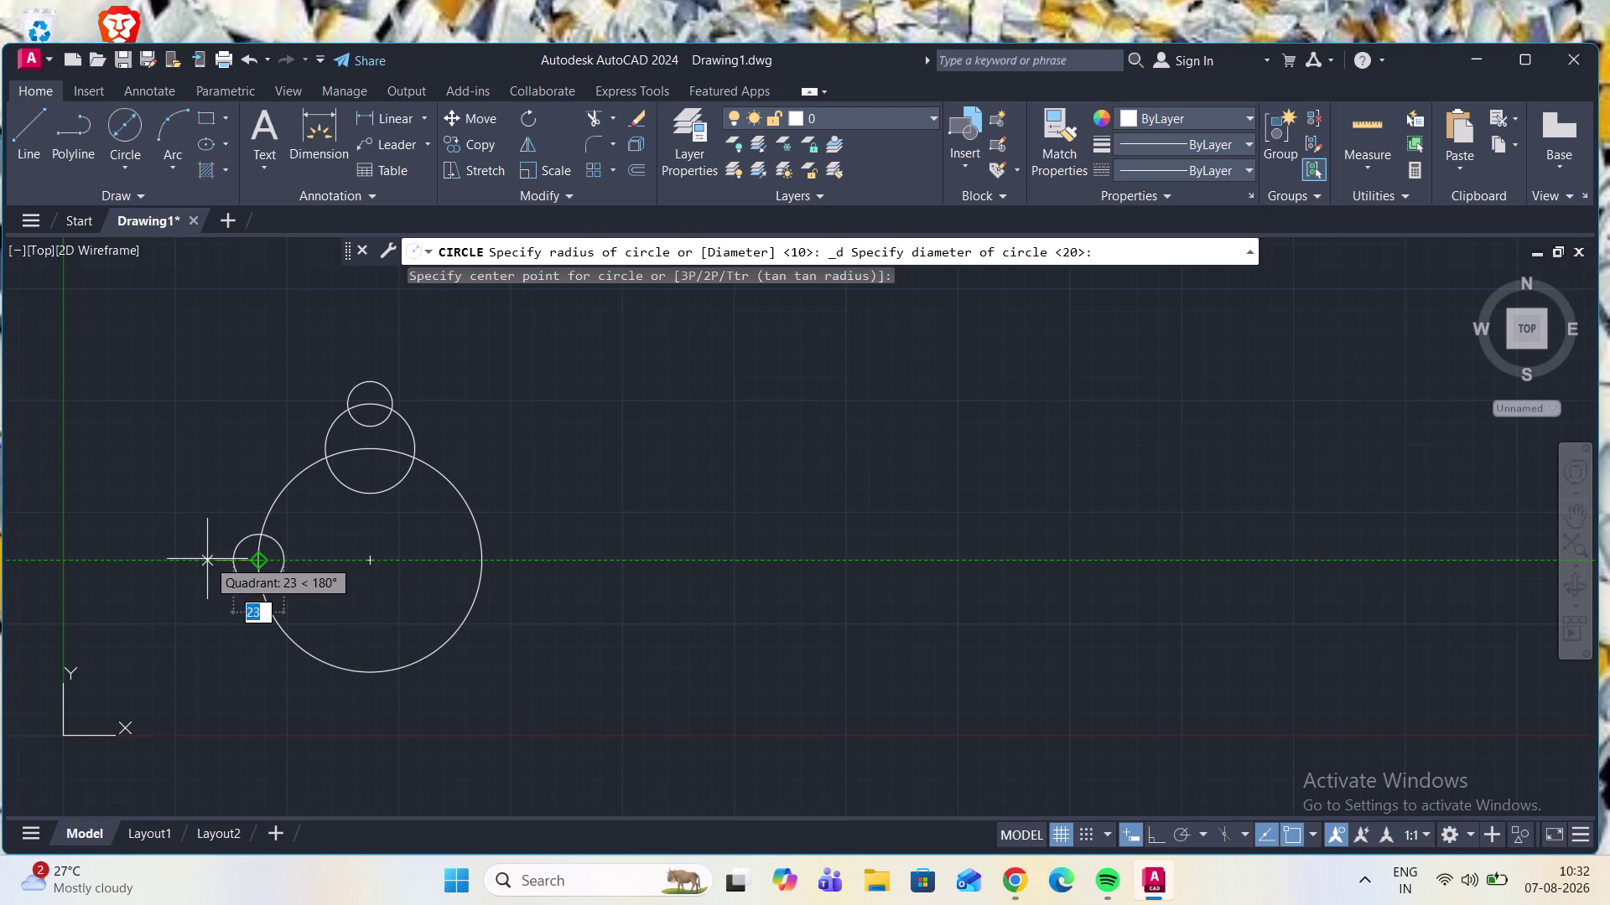
text(40)
key(Return)
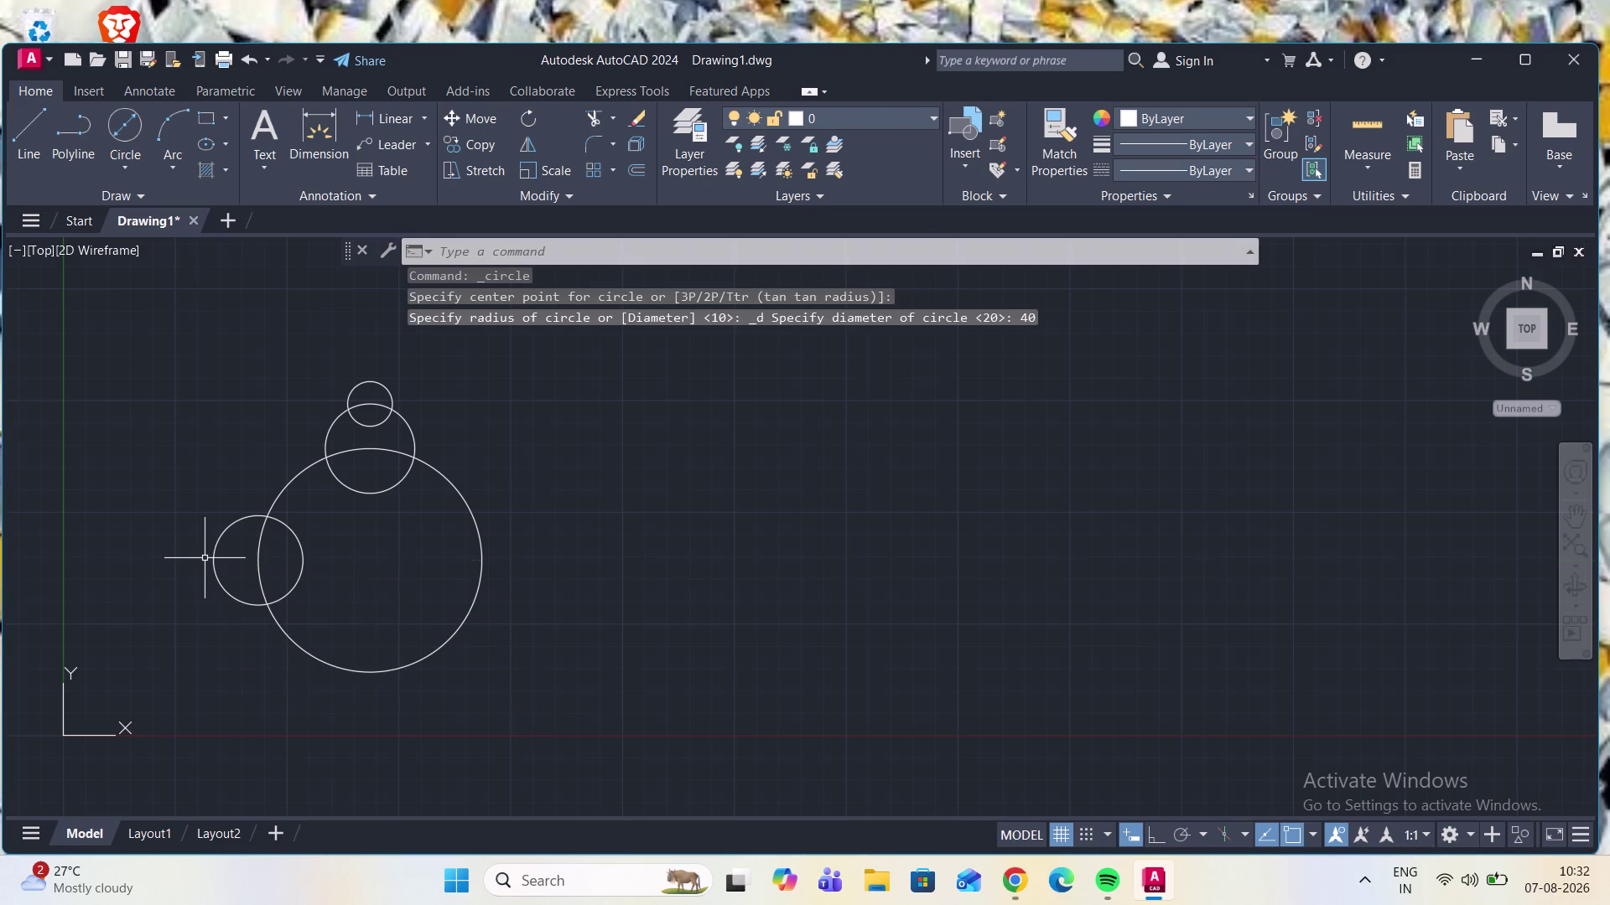
click(120, 117)
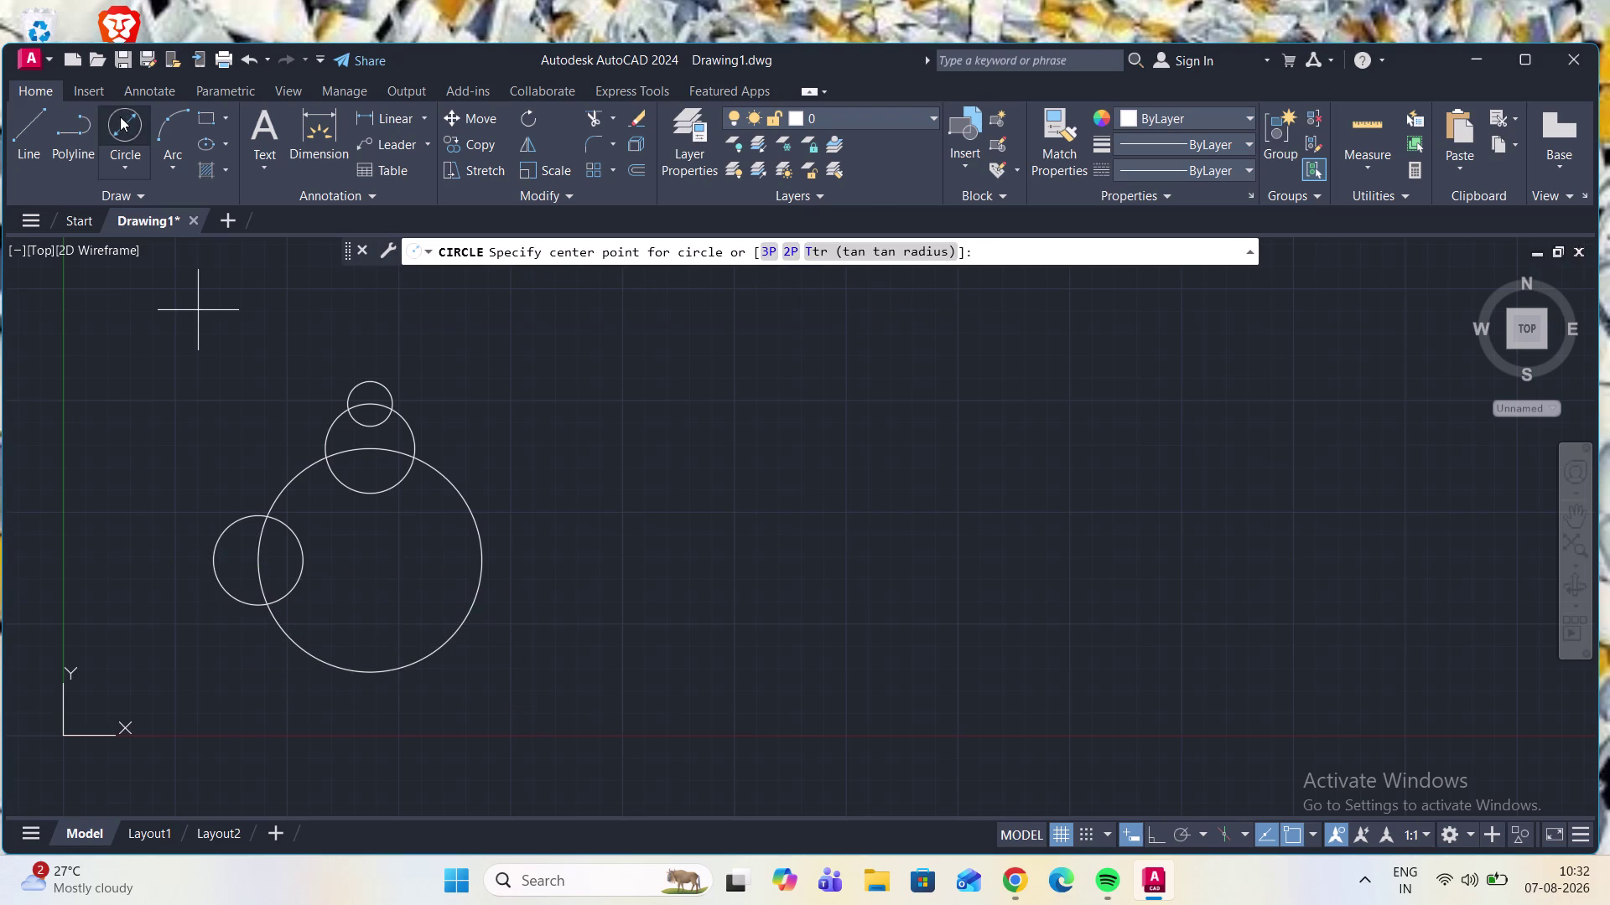
click(213, 561)
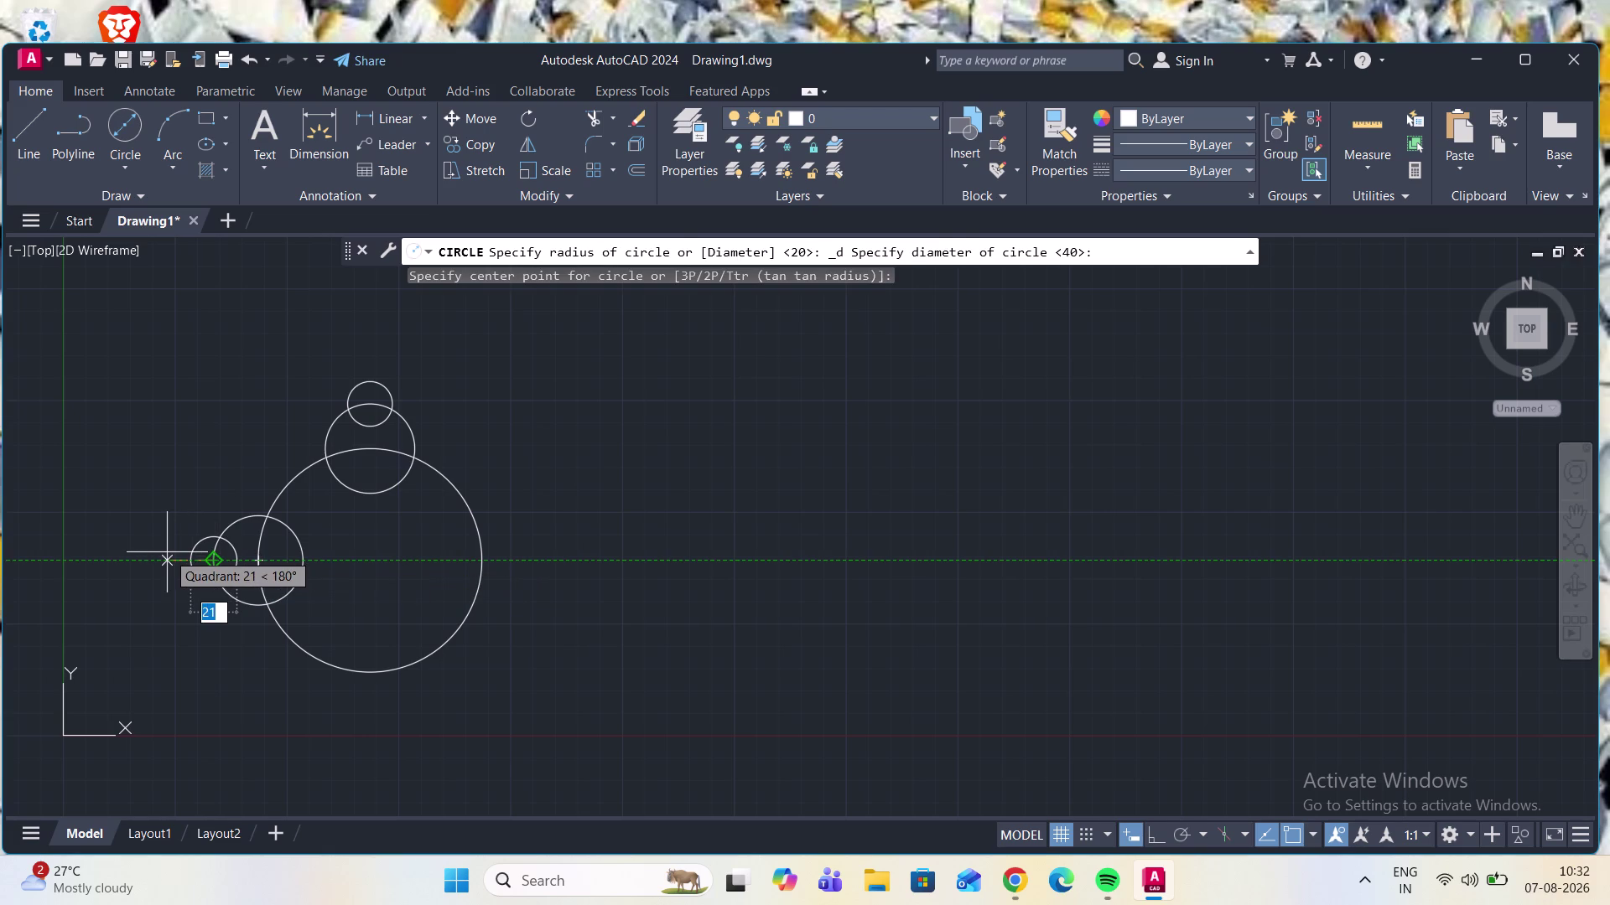
text(20)
key(Return)
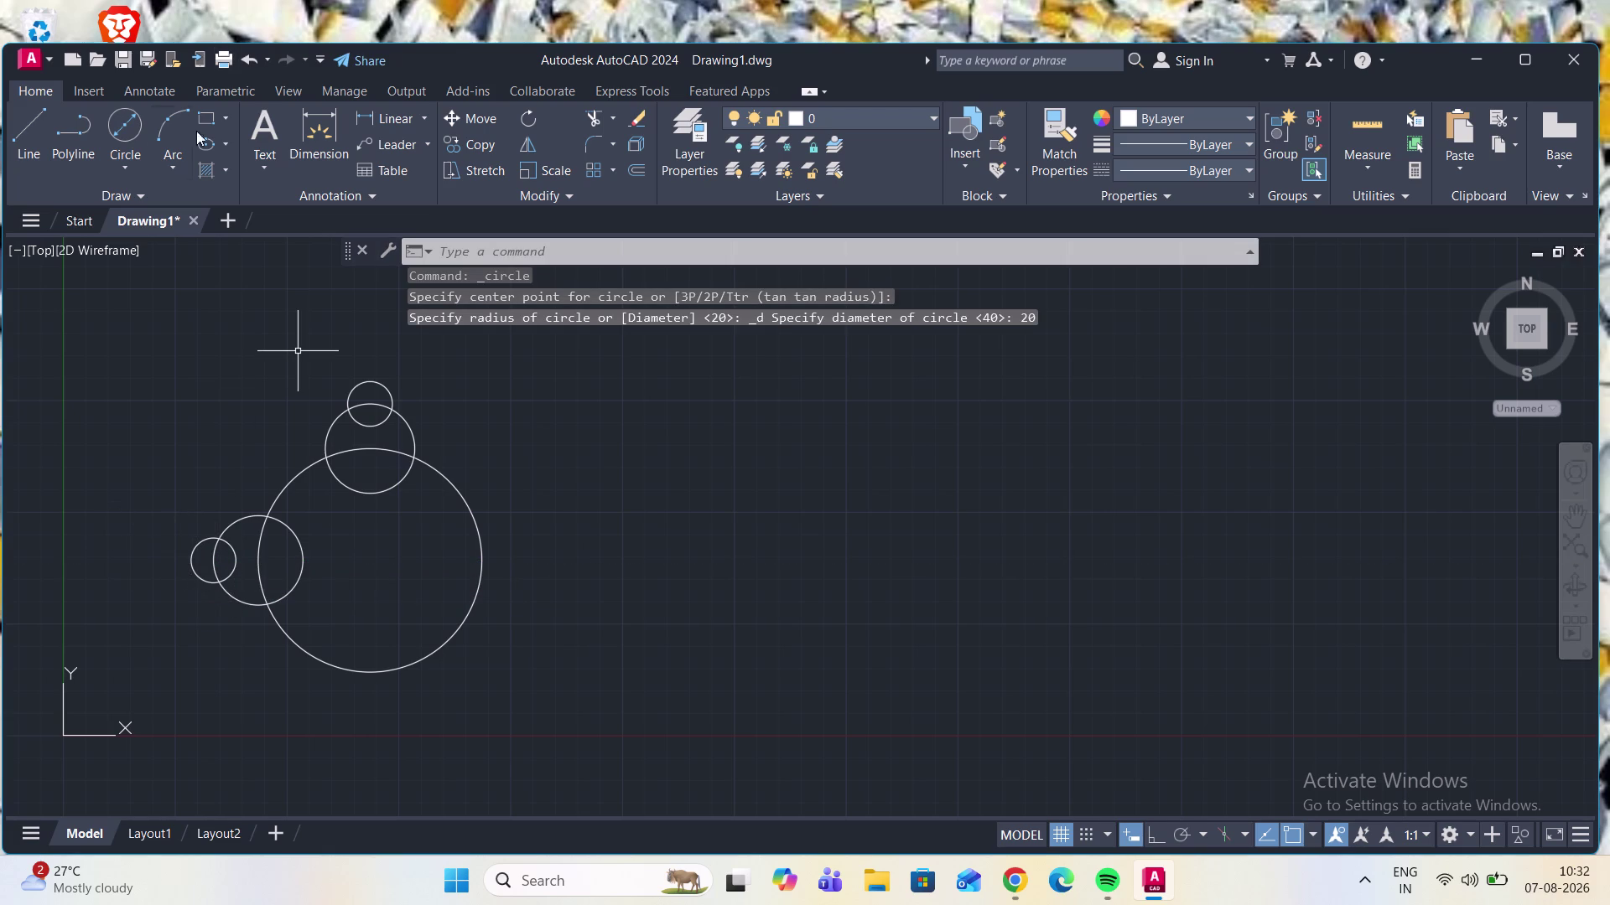
click(122, 135)
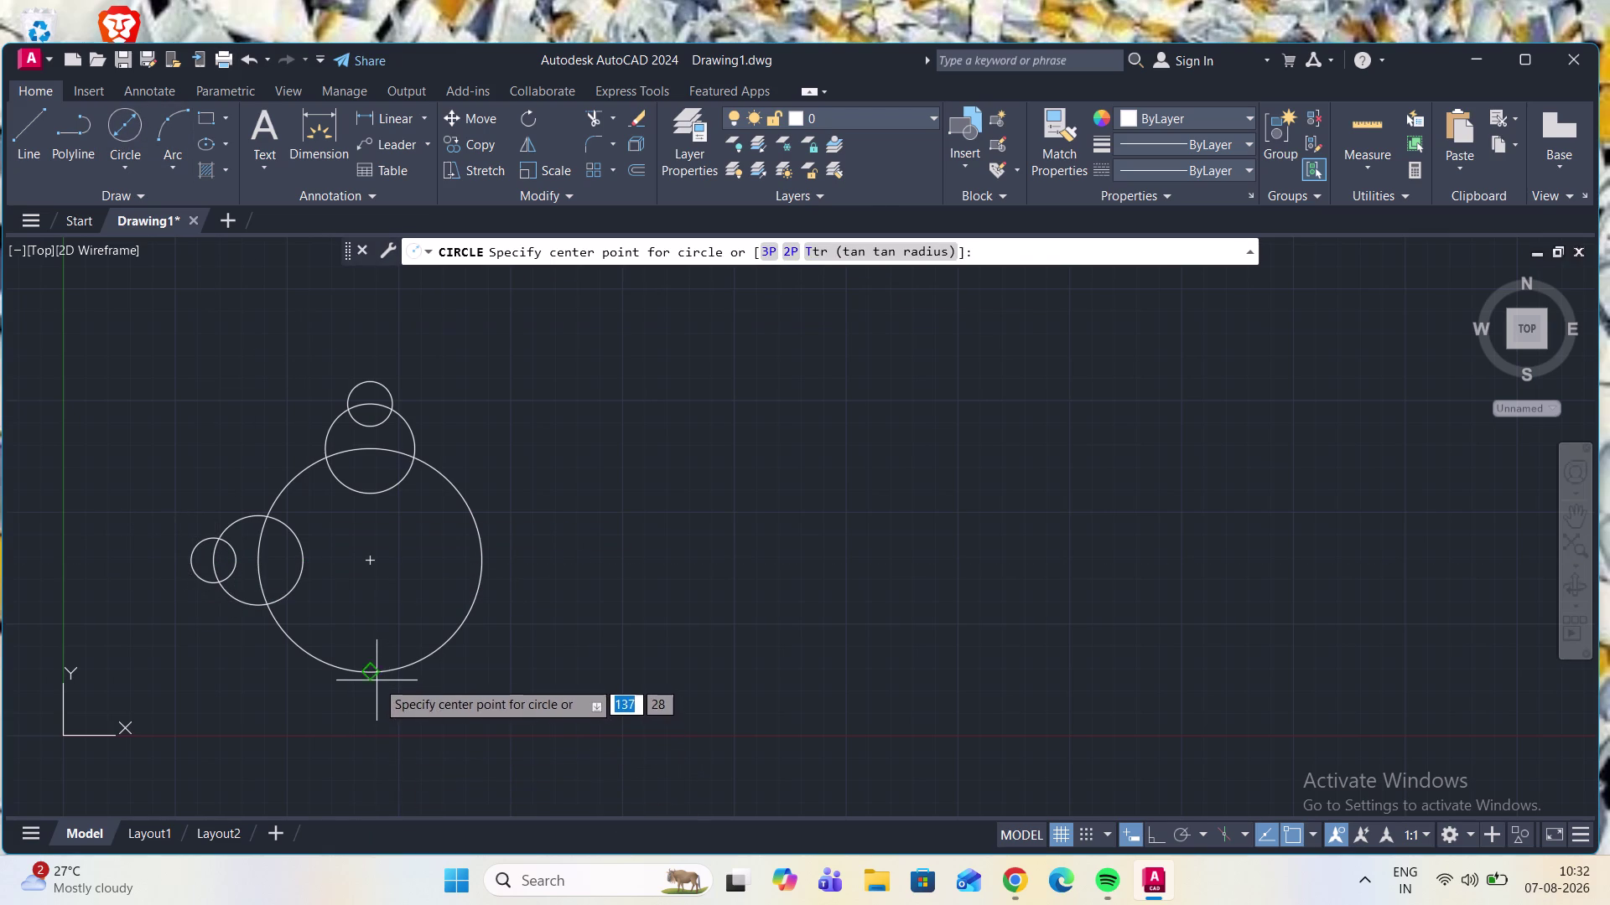
Add a diameter-40 circle at the large circle's bottom quadrant and a diameter-20 circle below it.
click(371, 674)
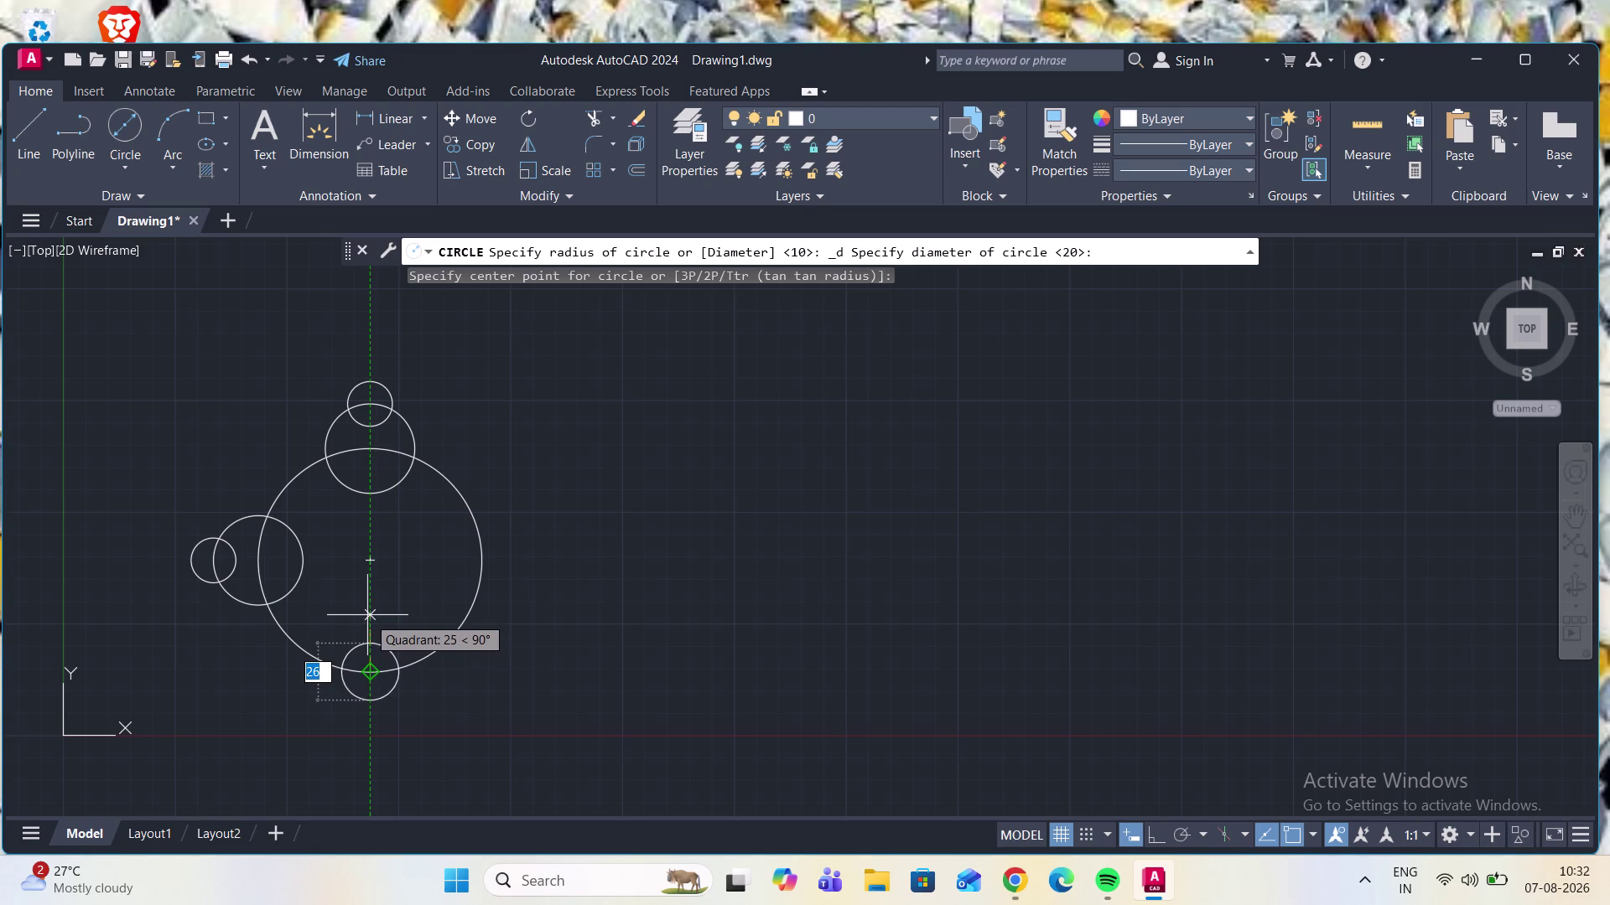
text(40)
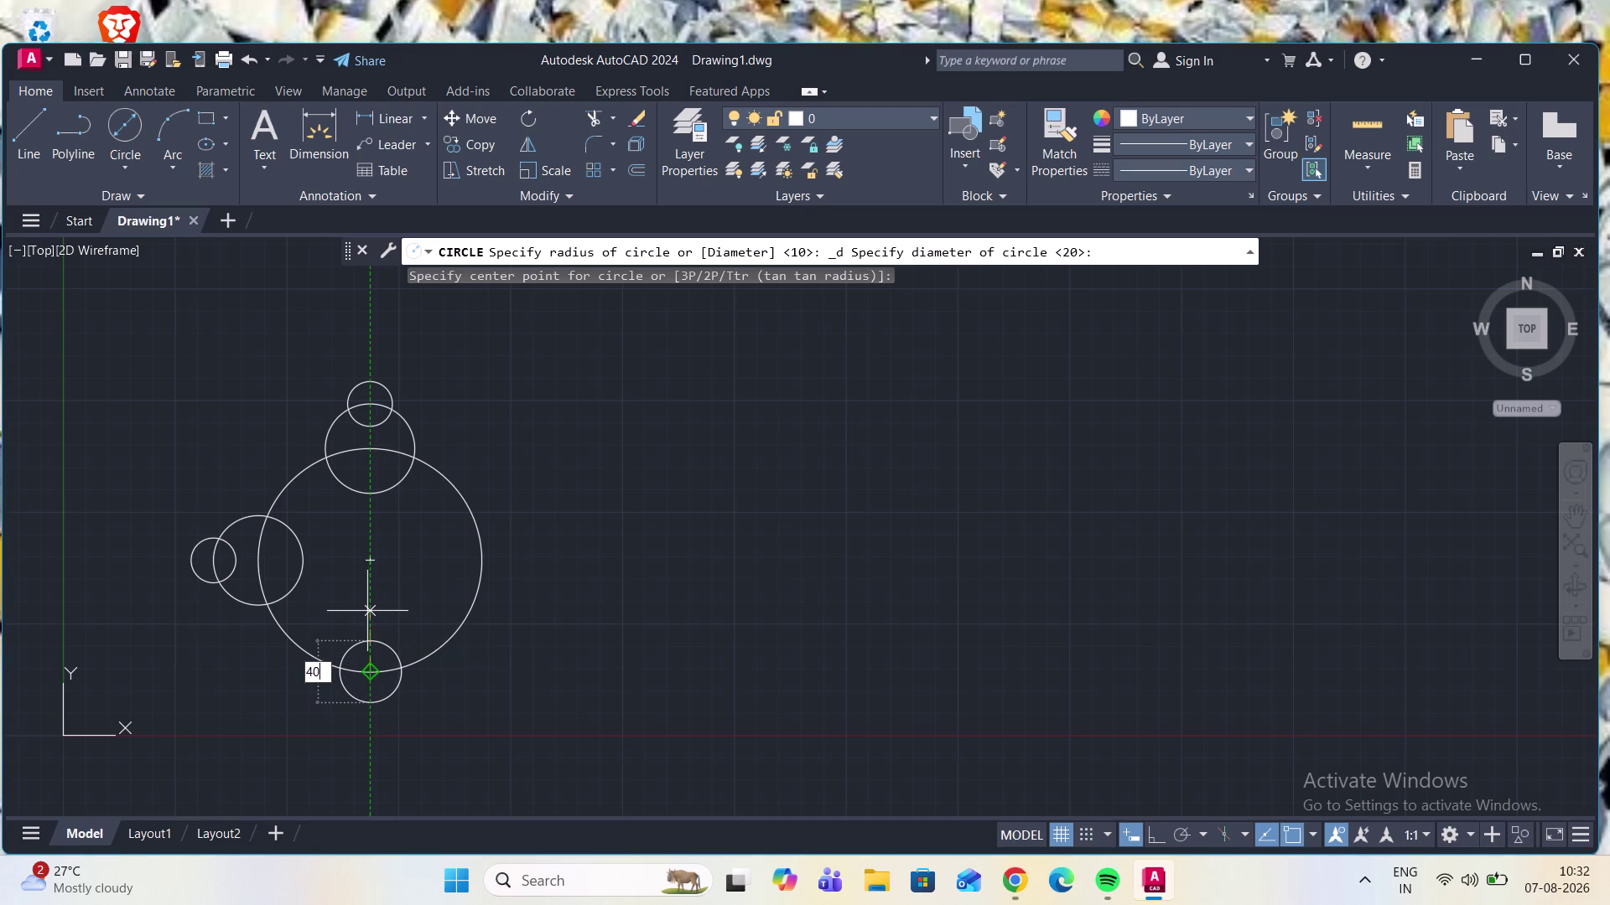
key(Return)
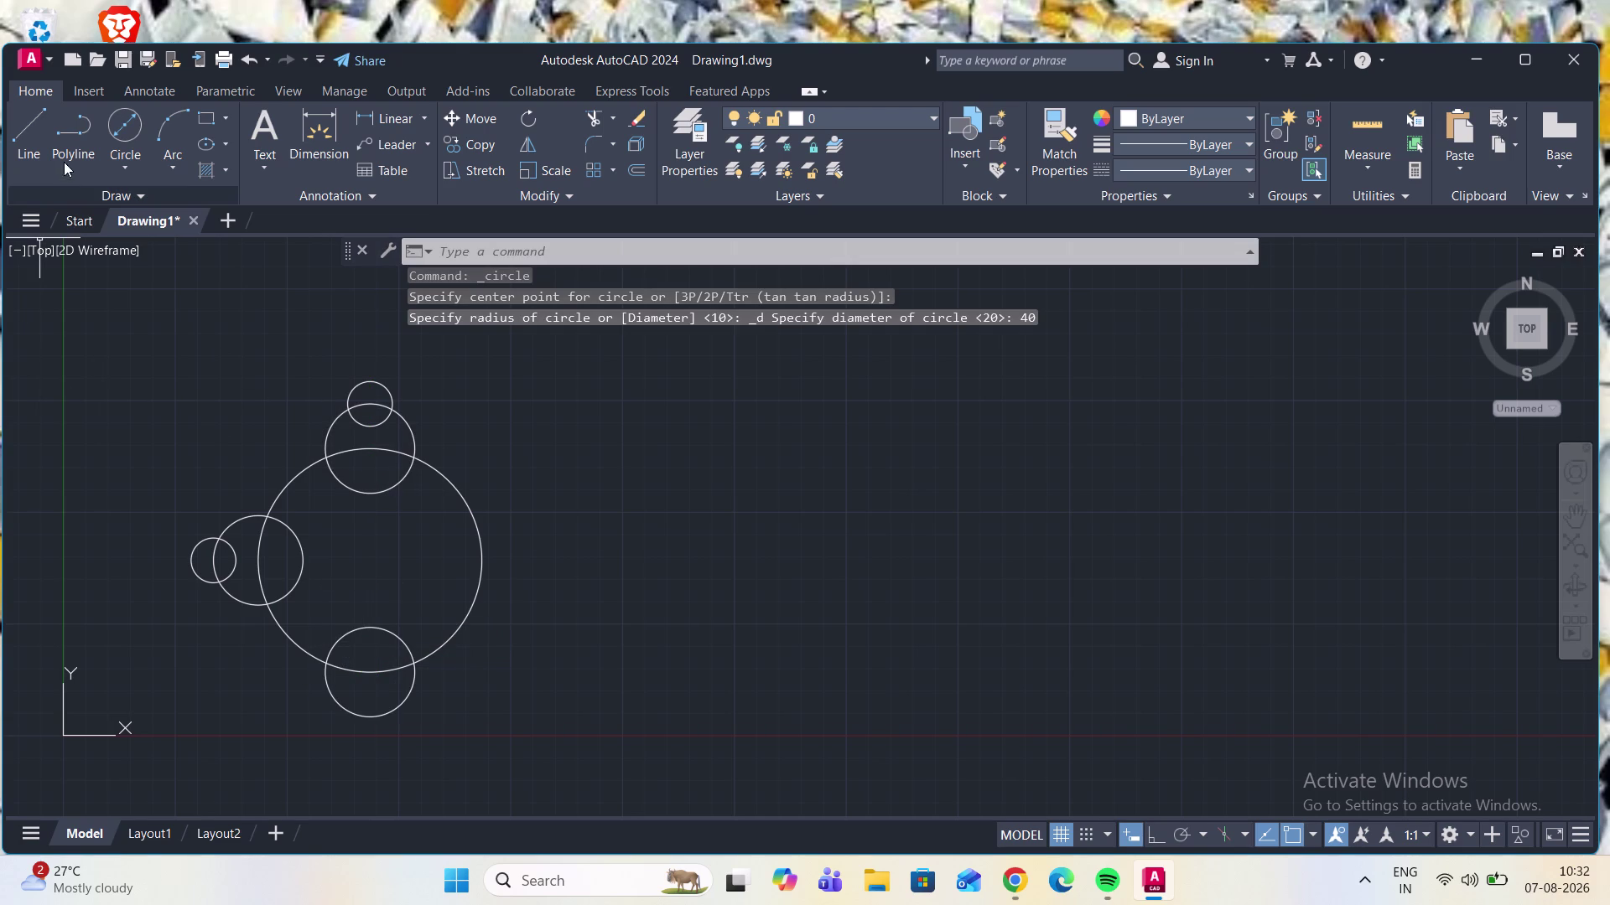
click(118, 129)
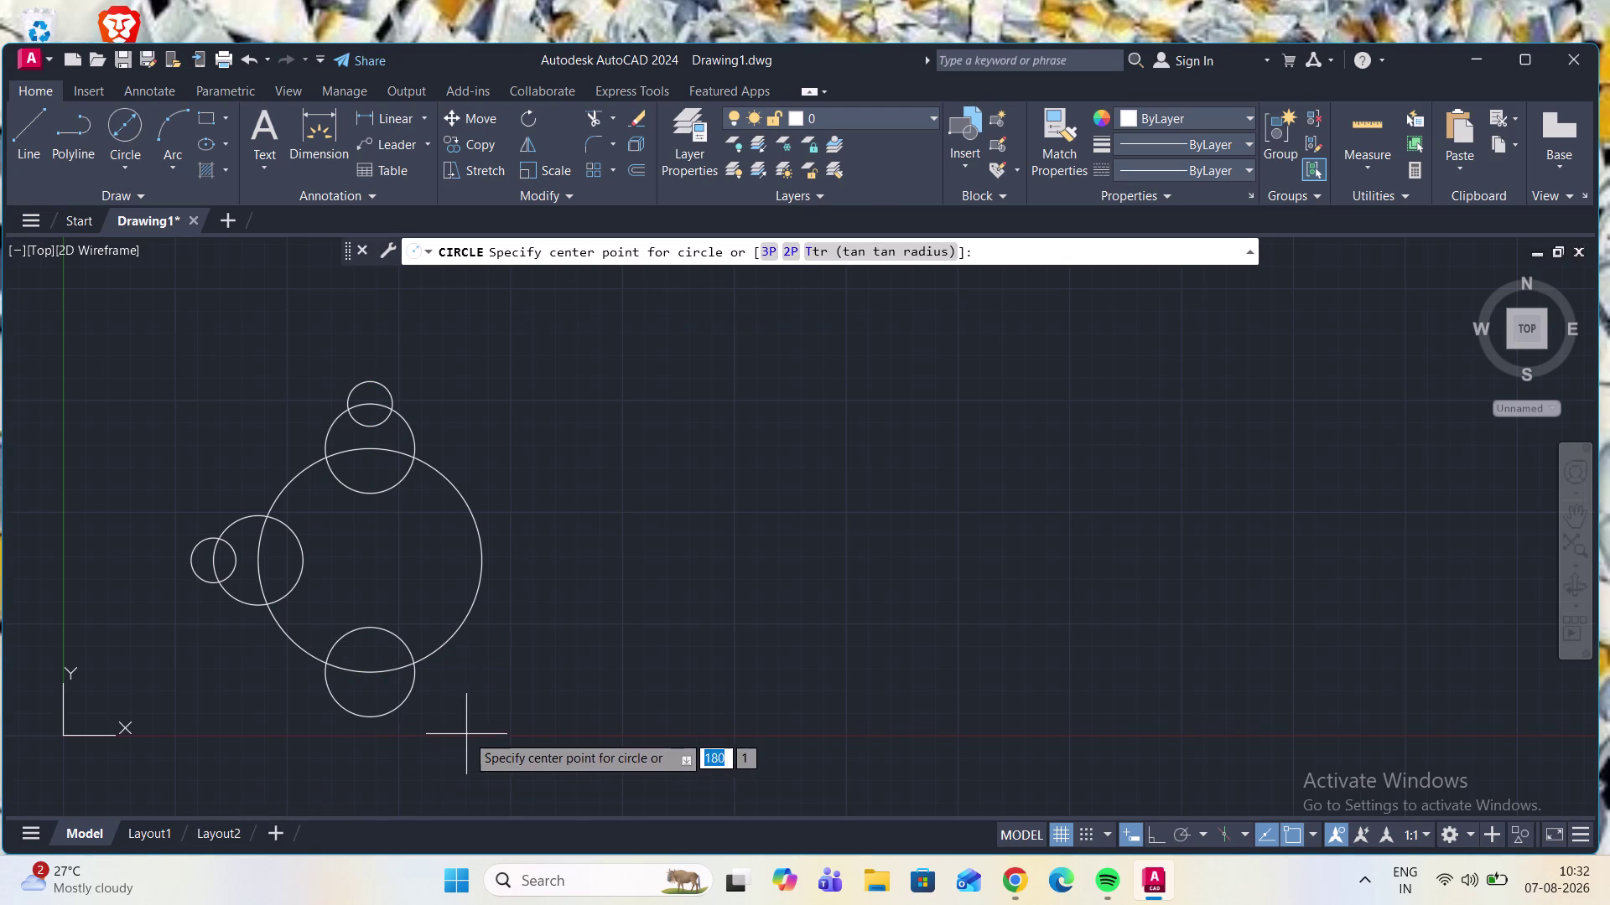
click(369, 716)
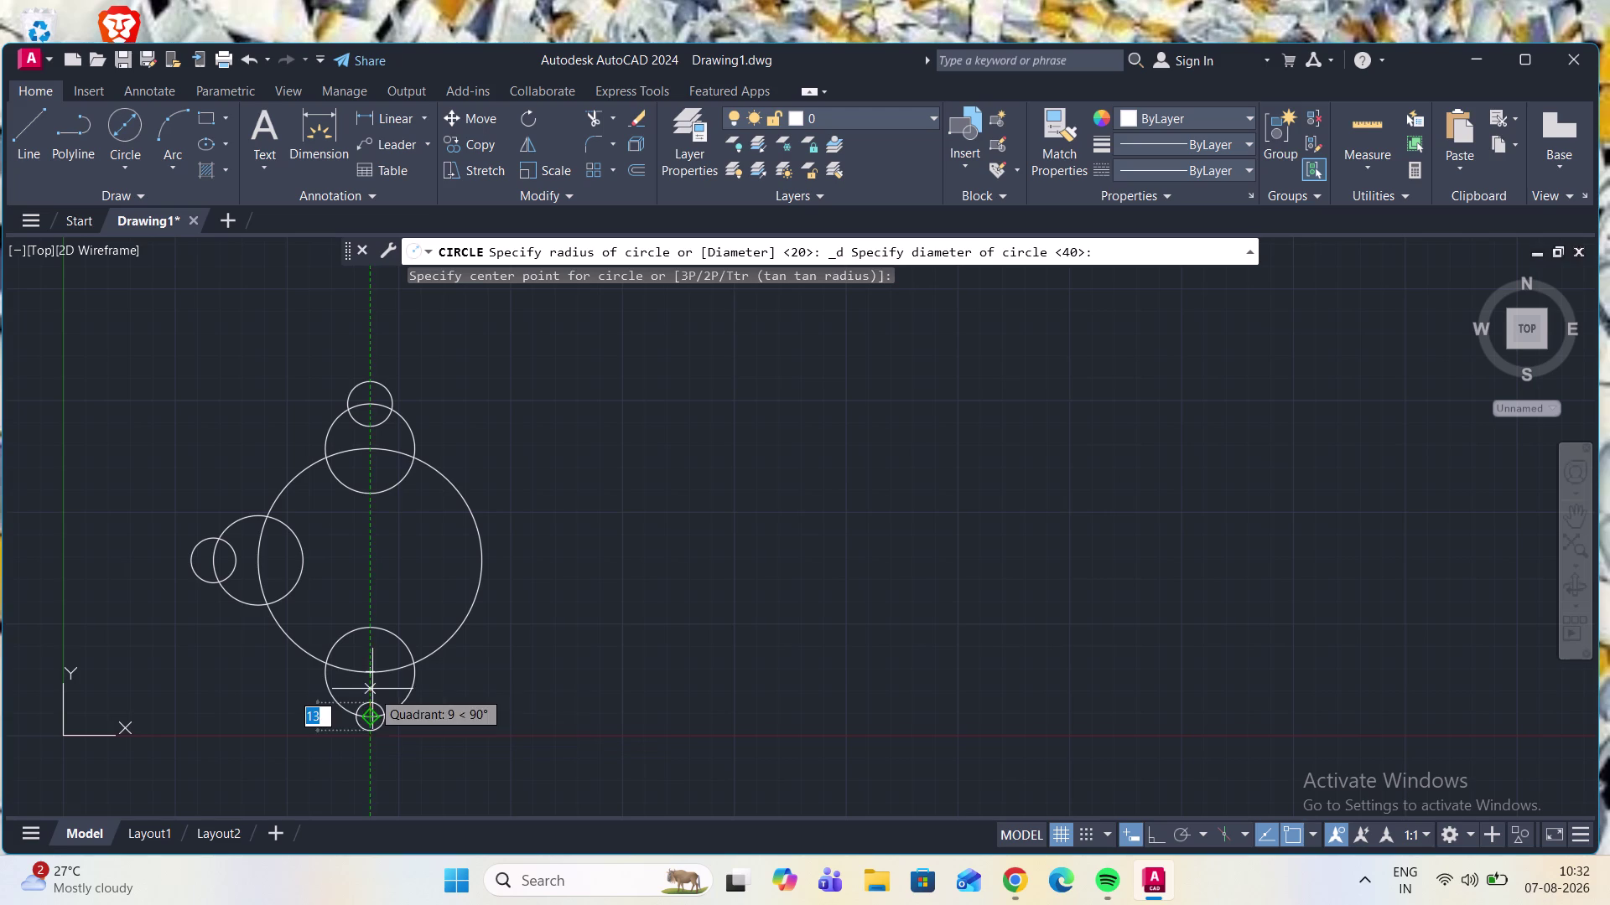
text(20)
key(Return)
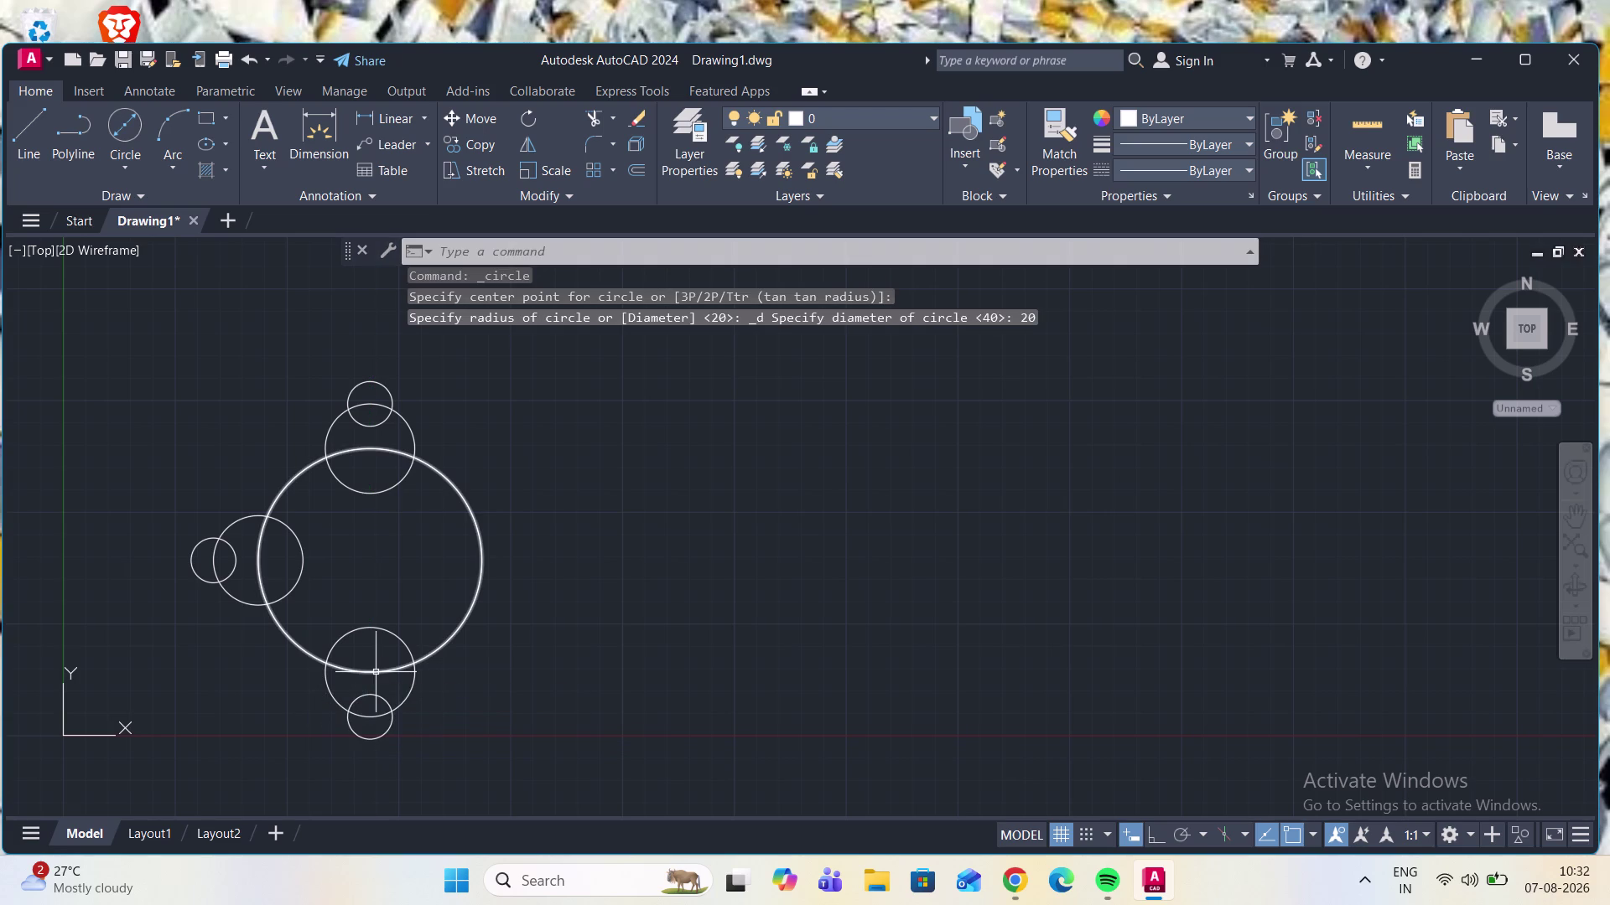
Add a diameter-40 circle at the right quadrant and a diameter-20 circle on its right edge.
click(119, 114)
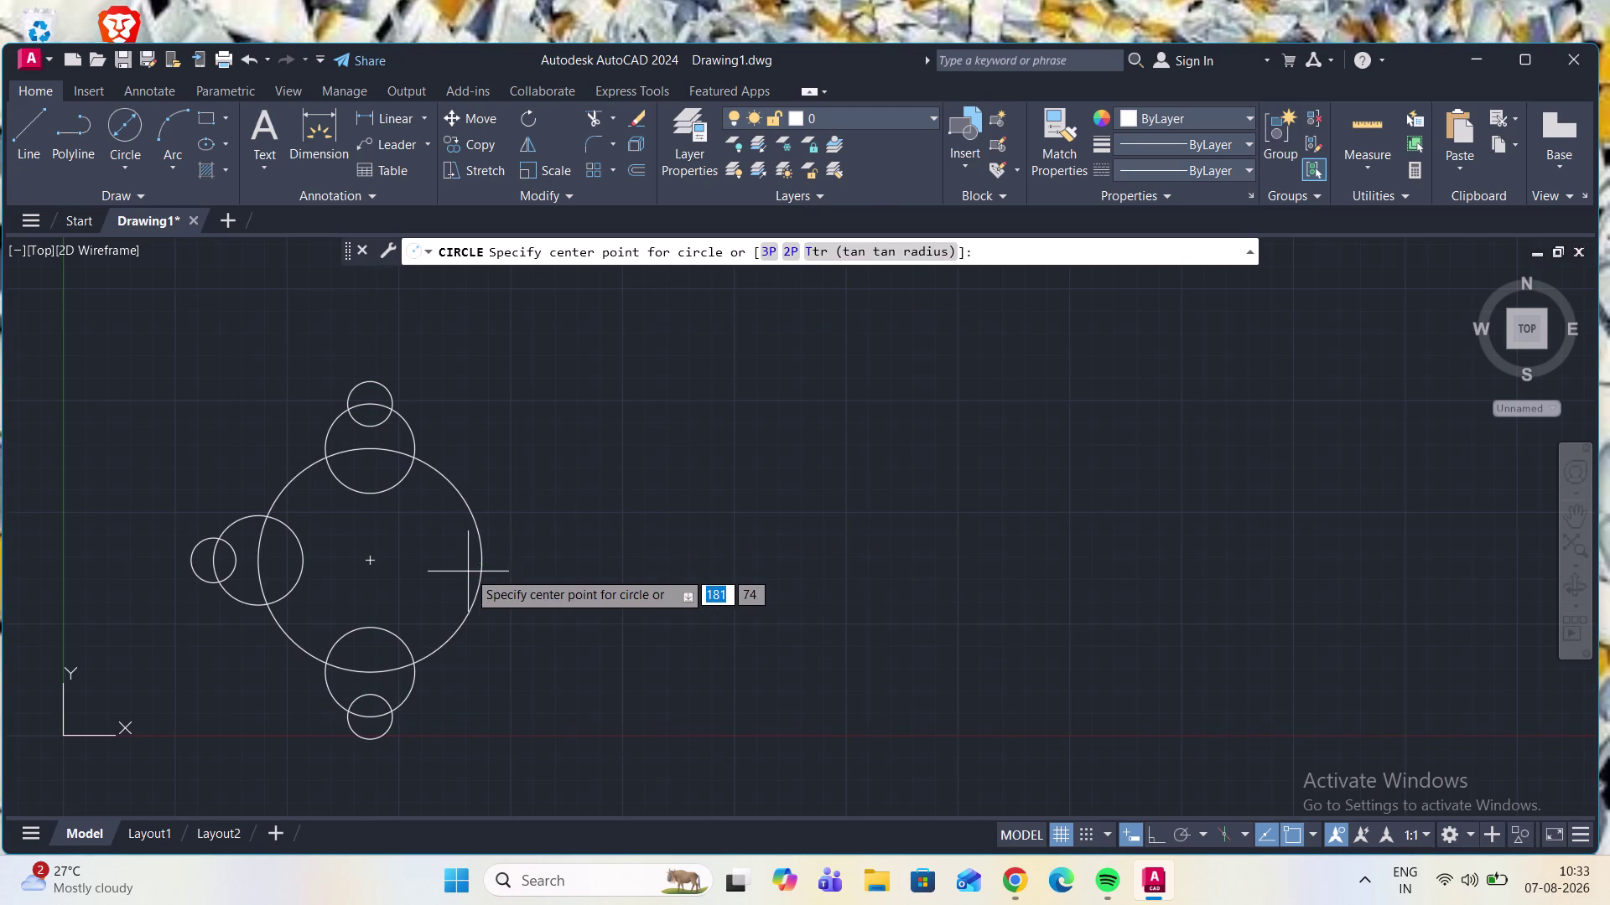
click(481, 563)
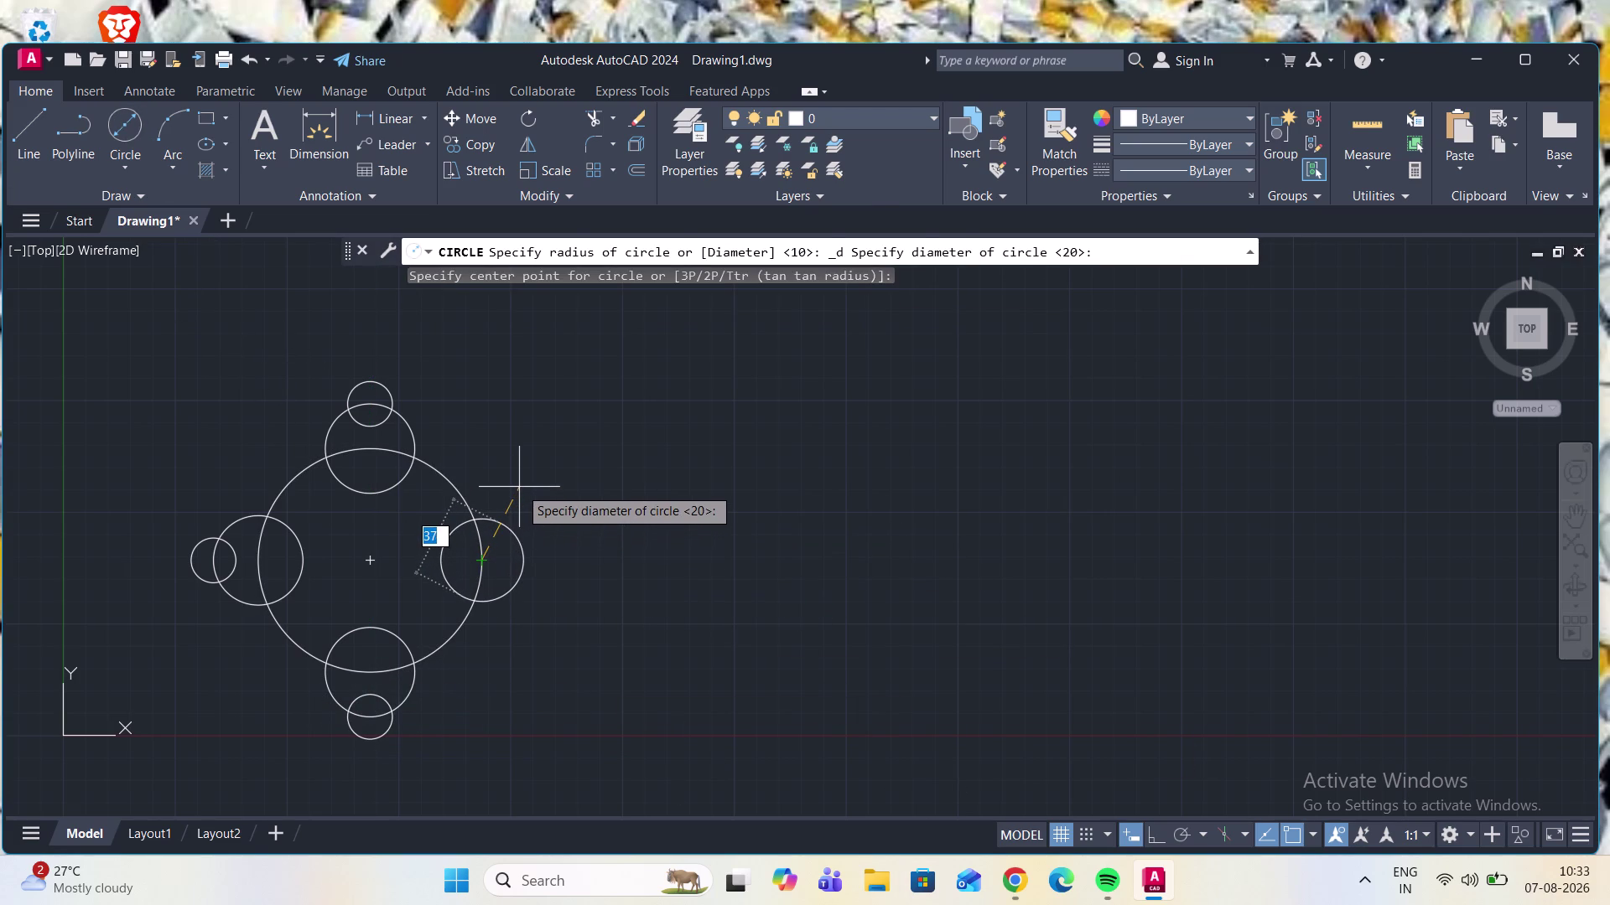
text(40)
key(Return)
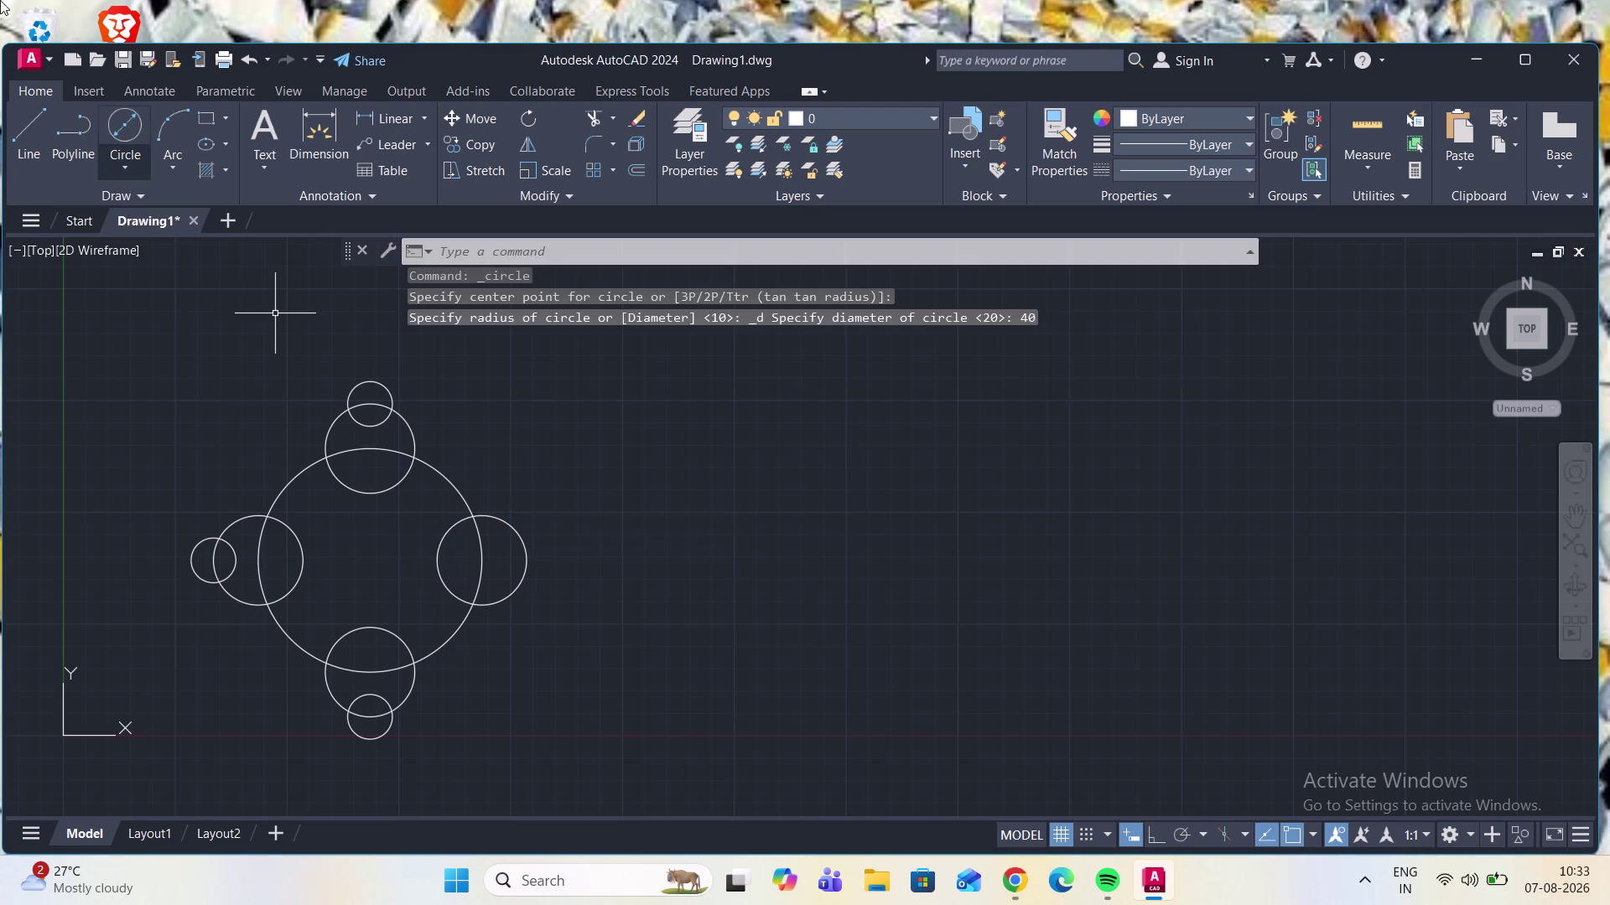
click(117, 122)
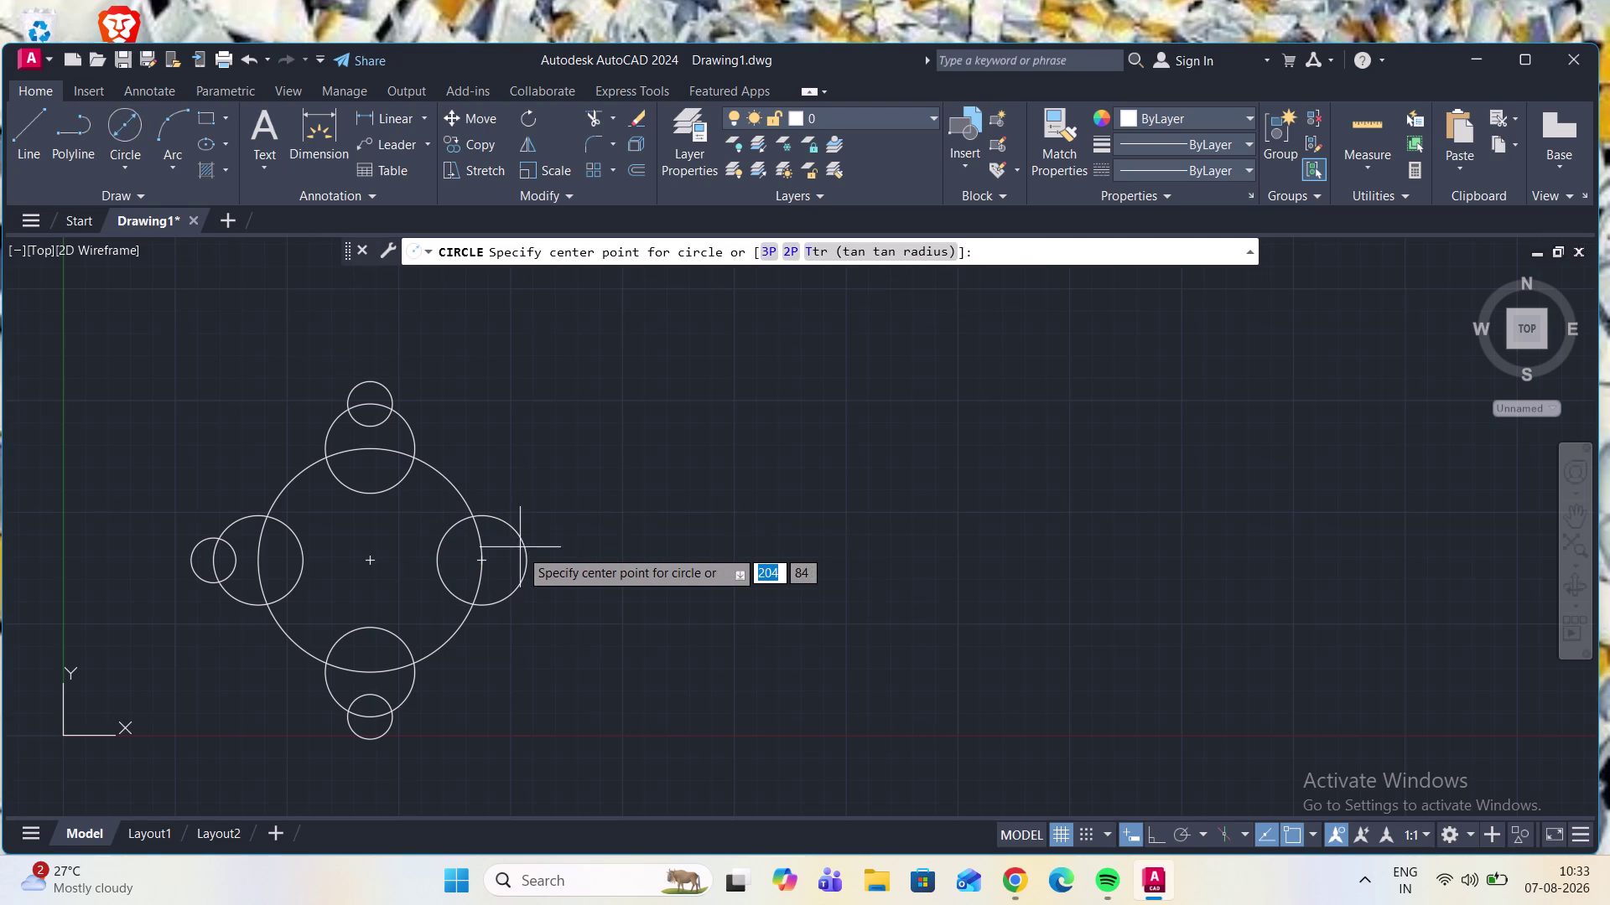
click(522, 562)
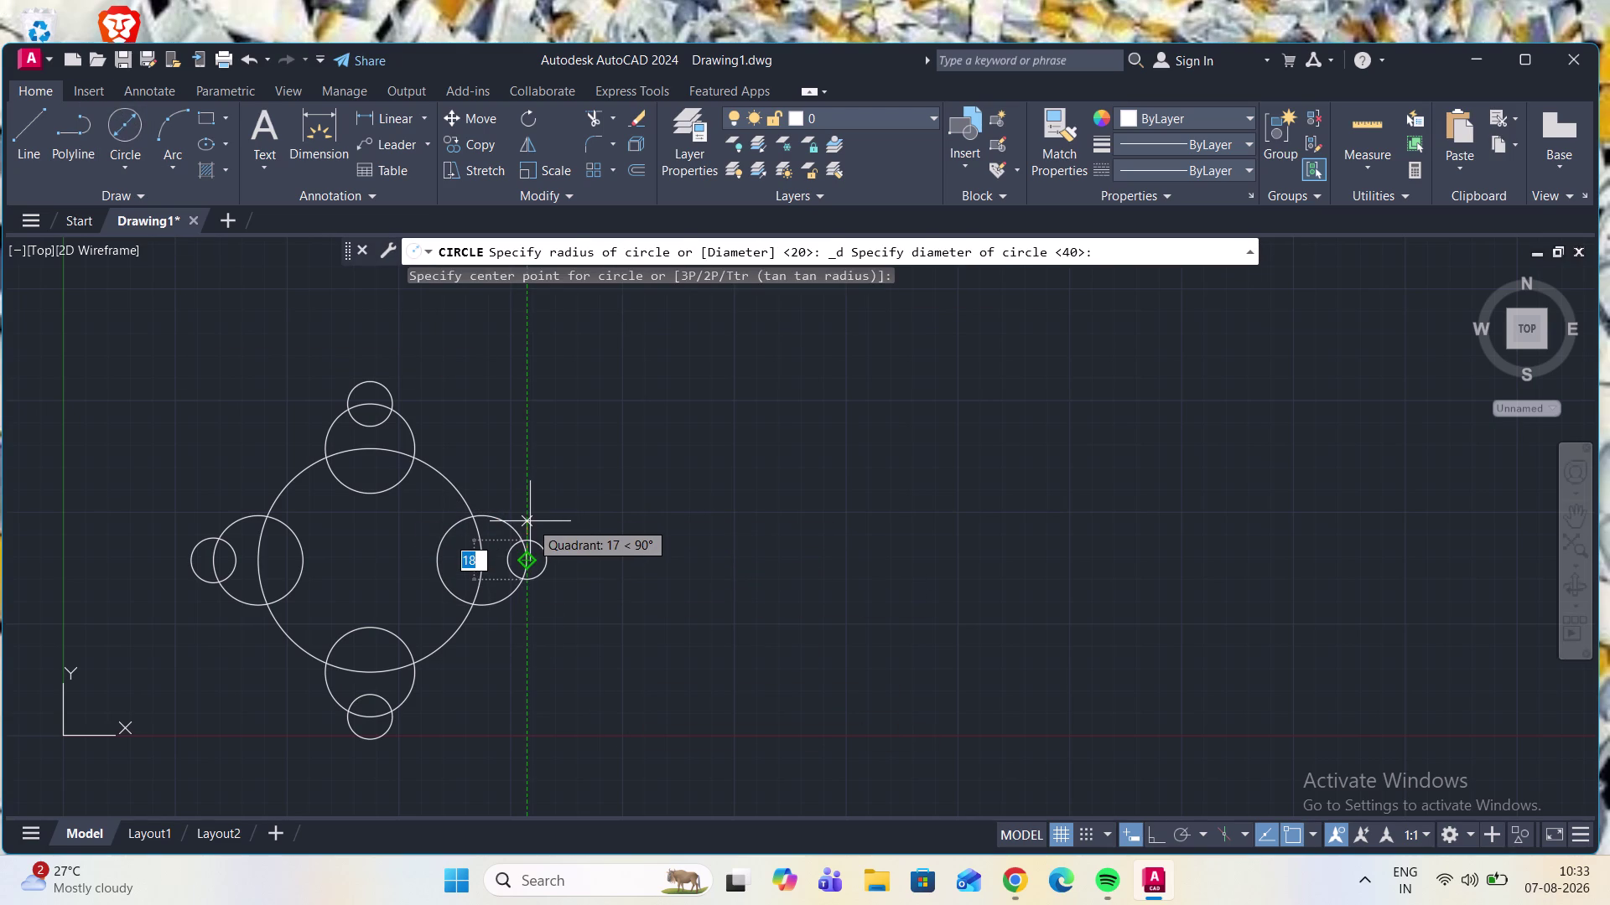
text(20)
key(Return)
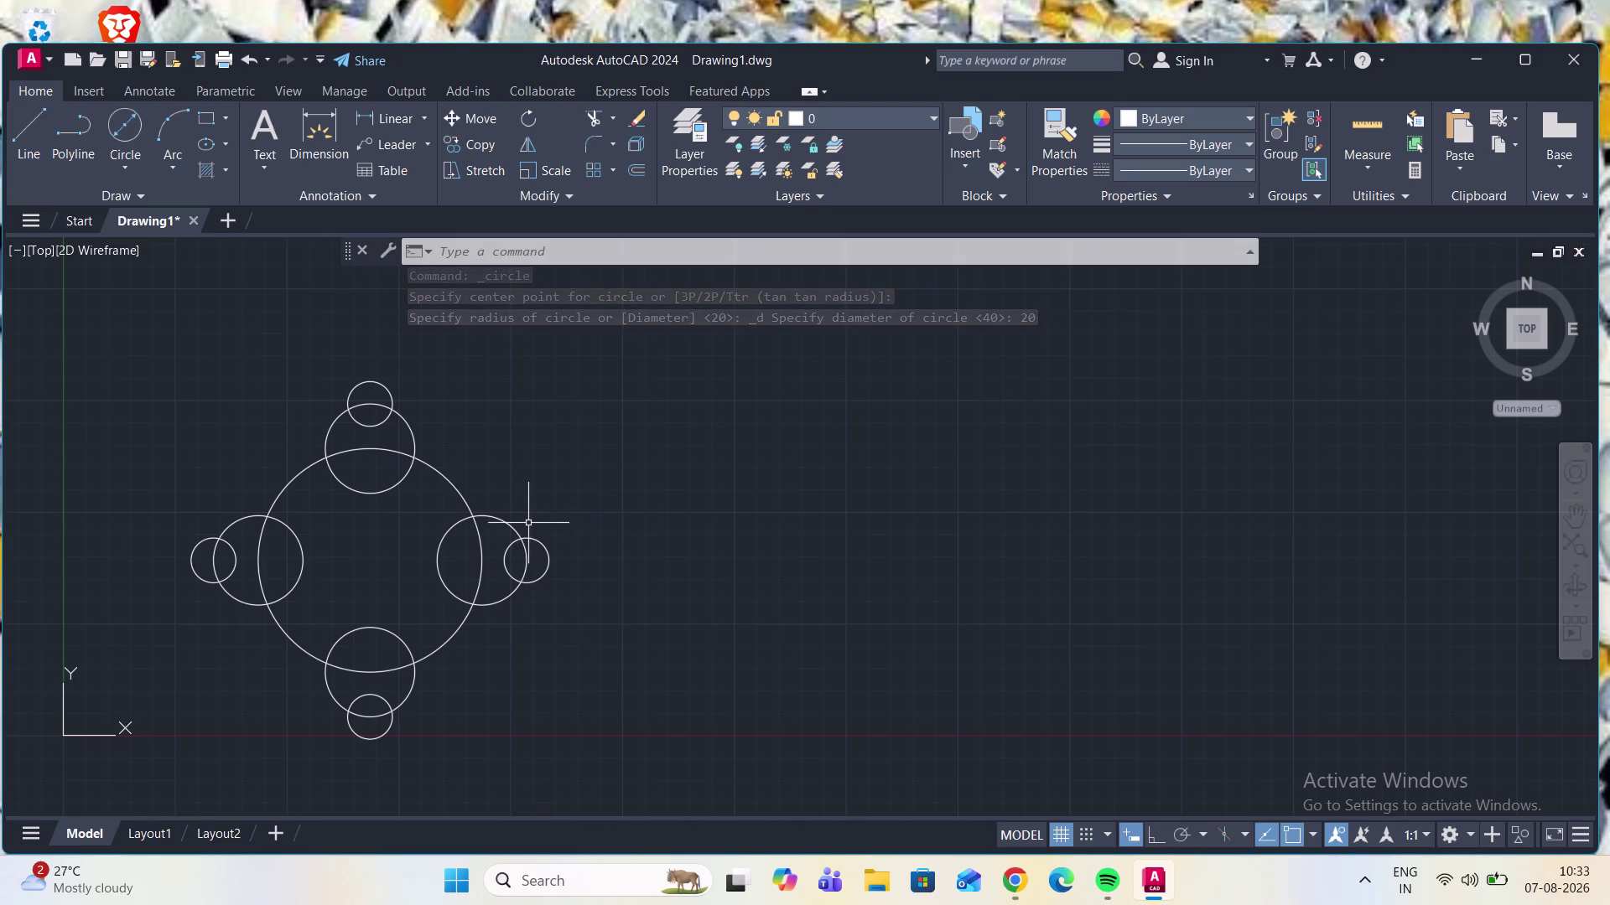
scroll(down, 3)
scroll(up, 3)
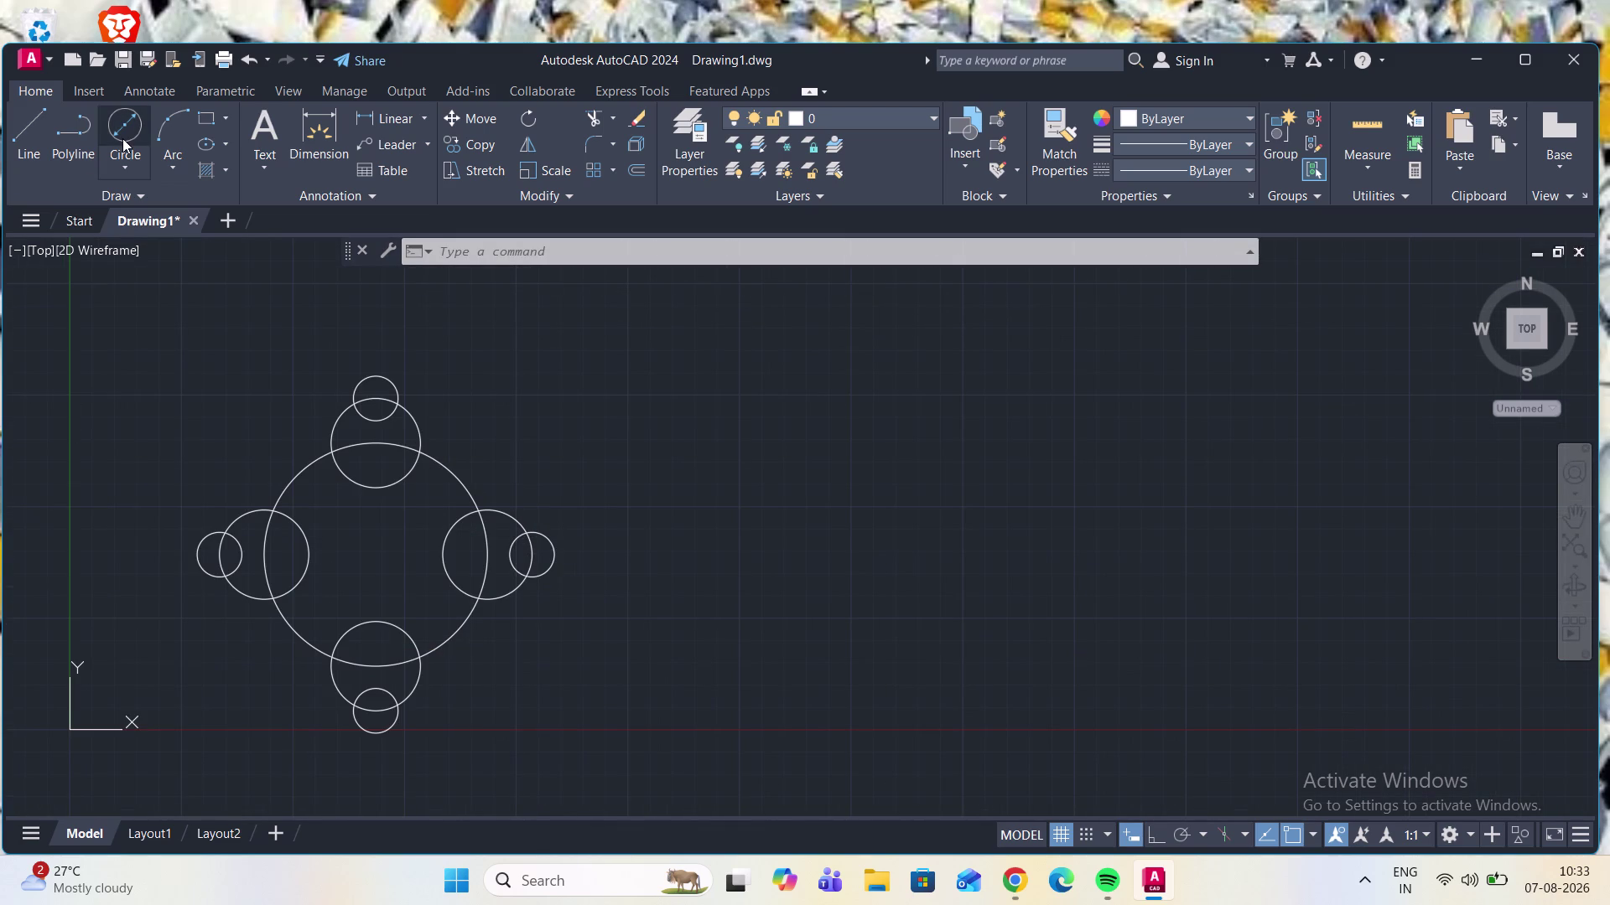
click(122, 138)
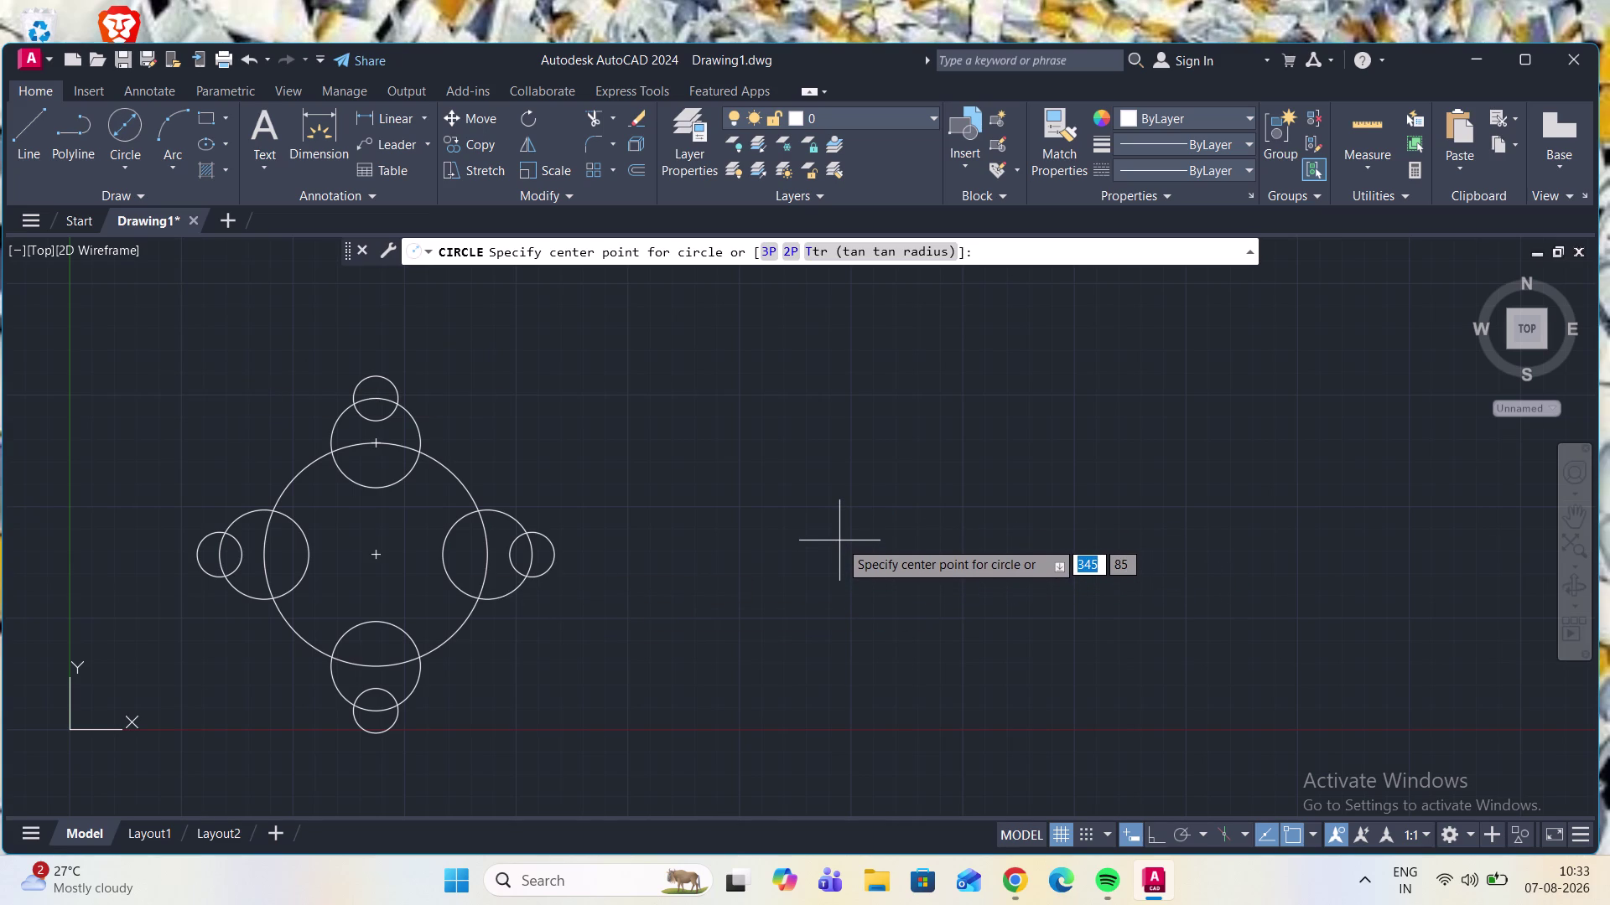
Start a 3-sided polygon from the Rectangle flyout, centred right of the circles.
click(32, 147)
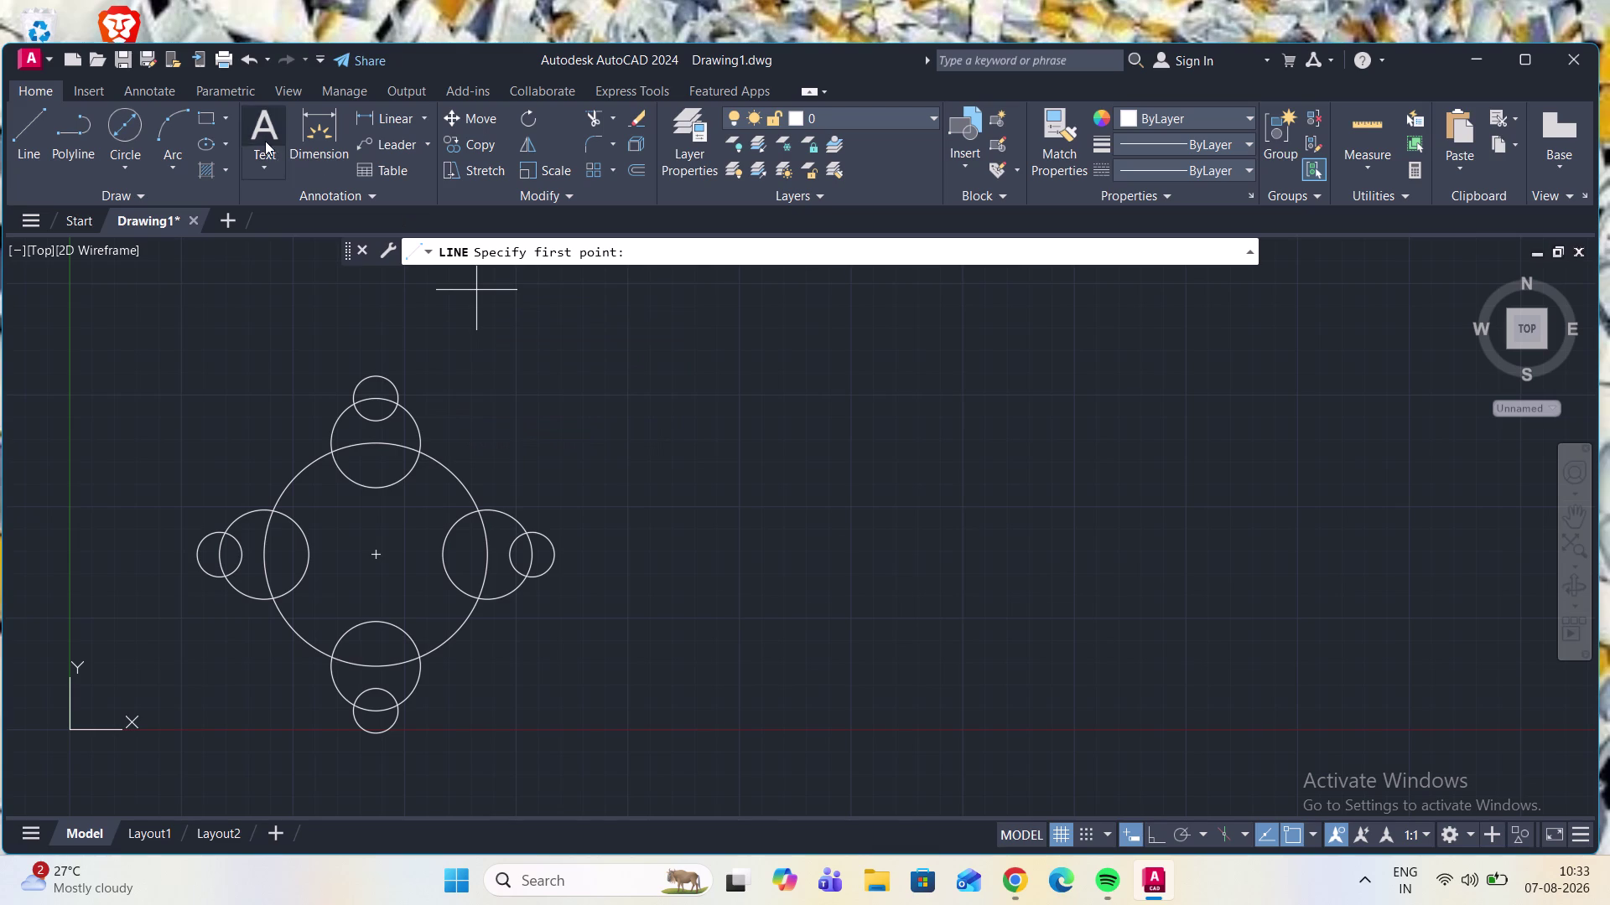
click(224, 121)
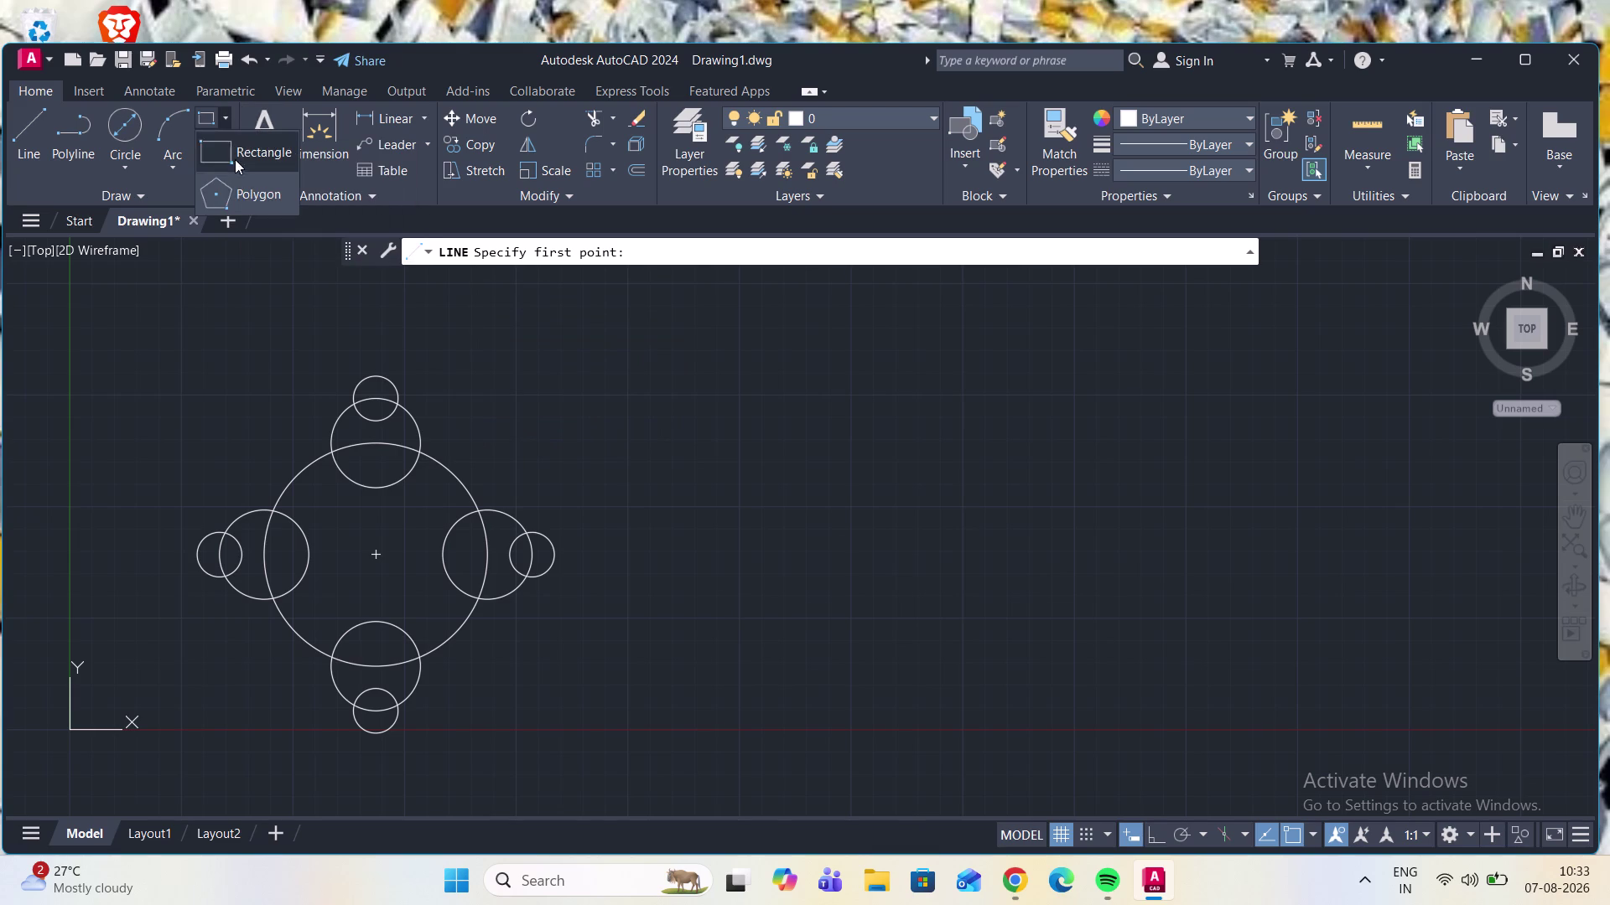
click(242, 190)
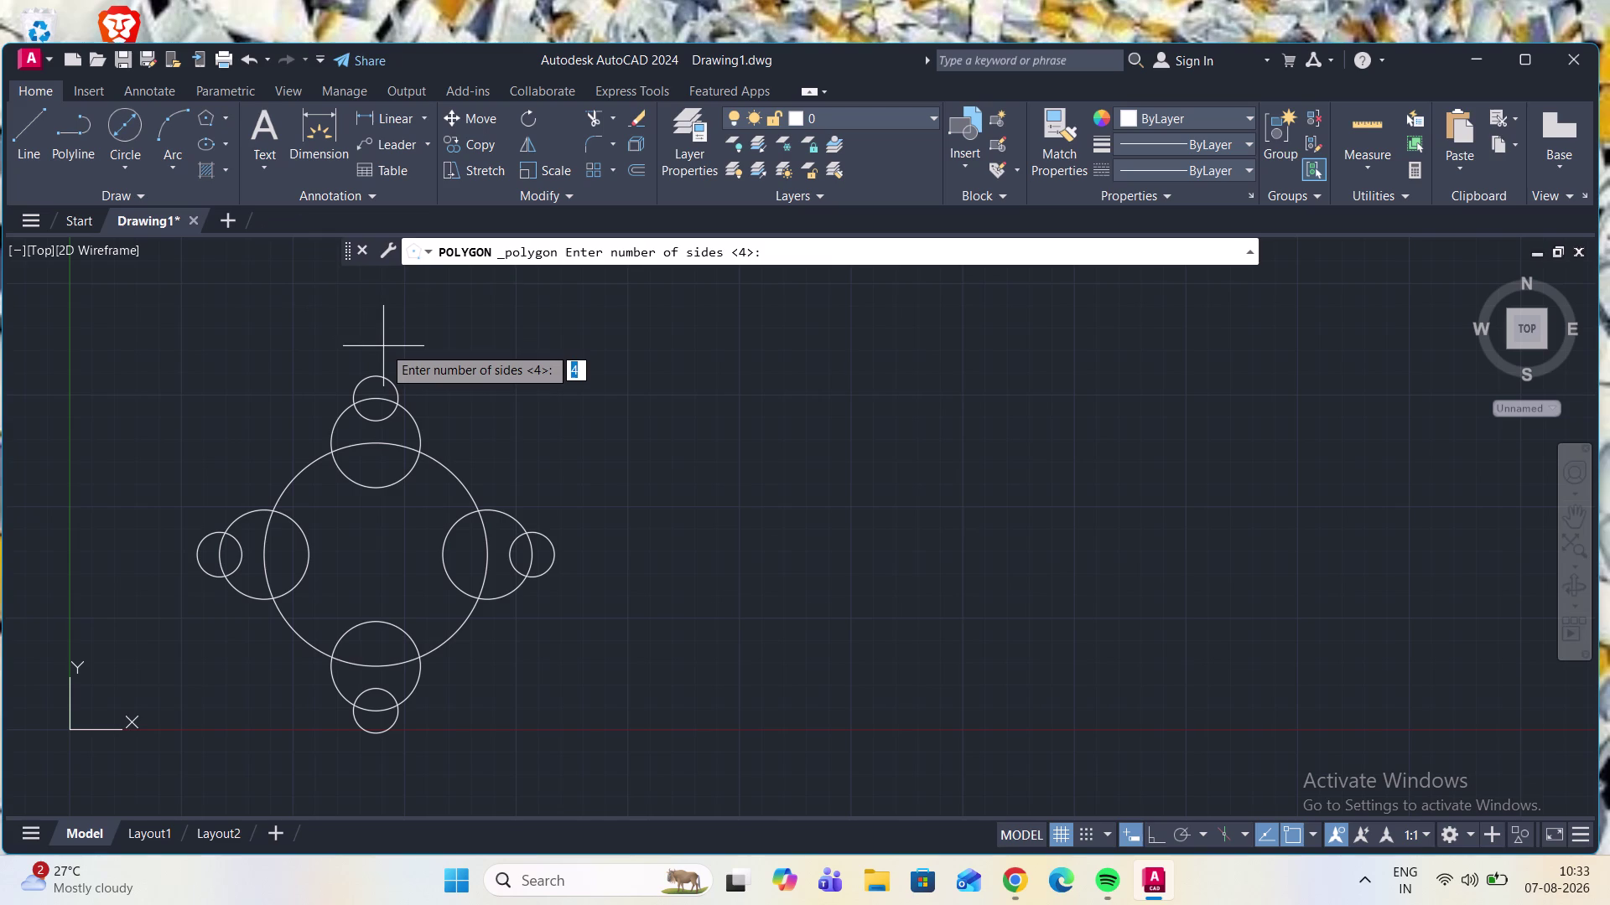
key(3)
key(Return)
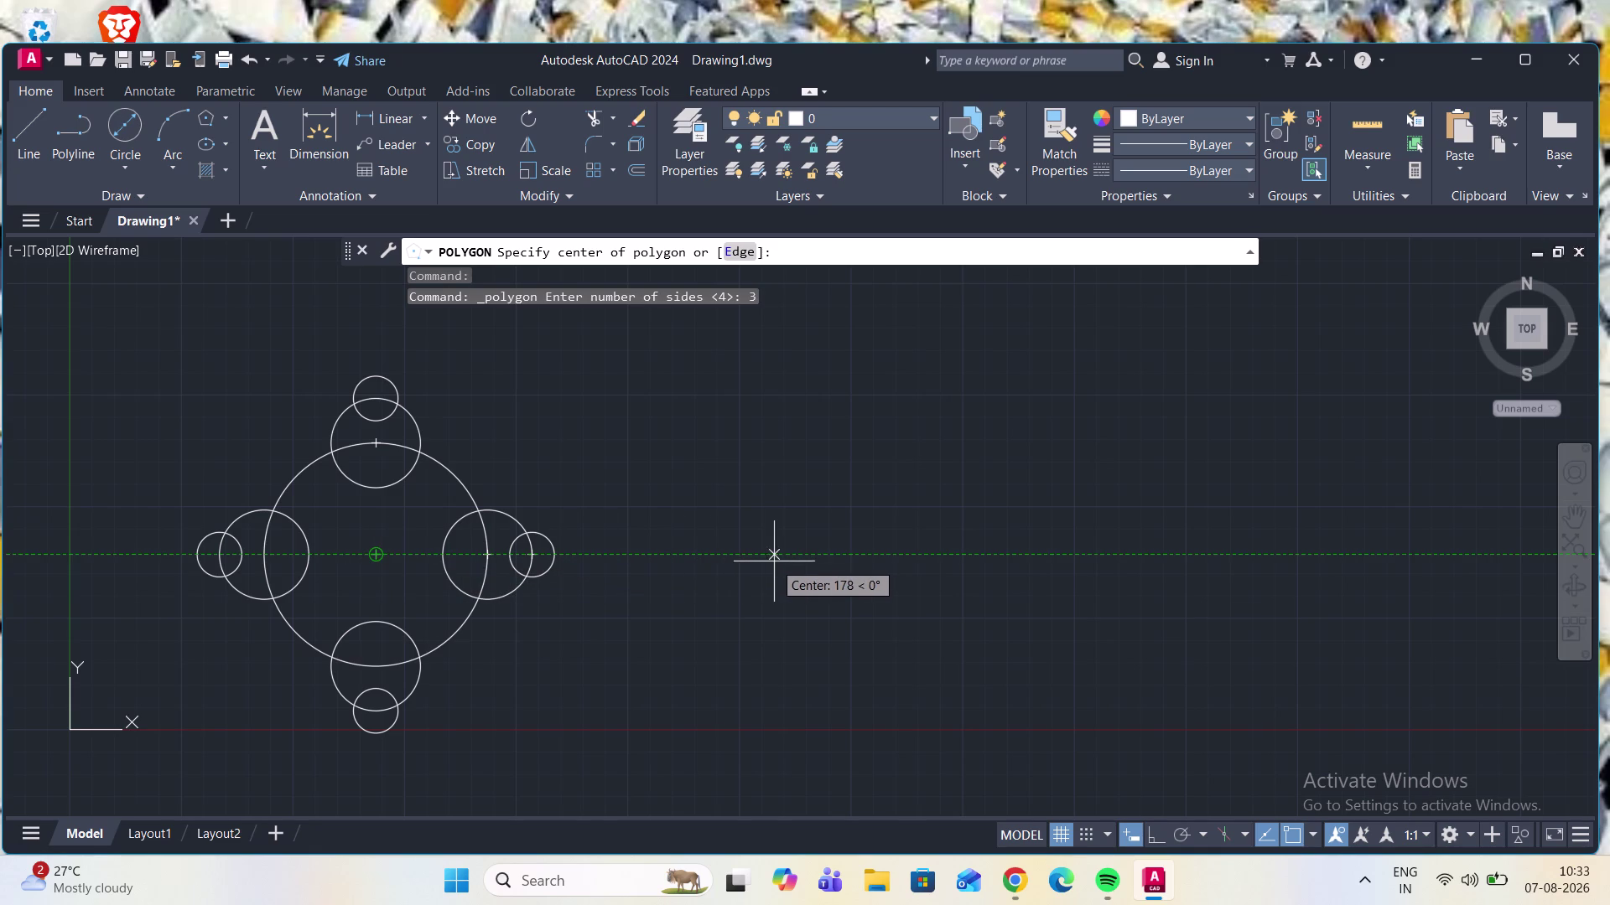
click(795, 555)
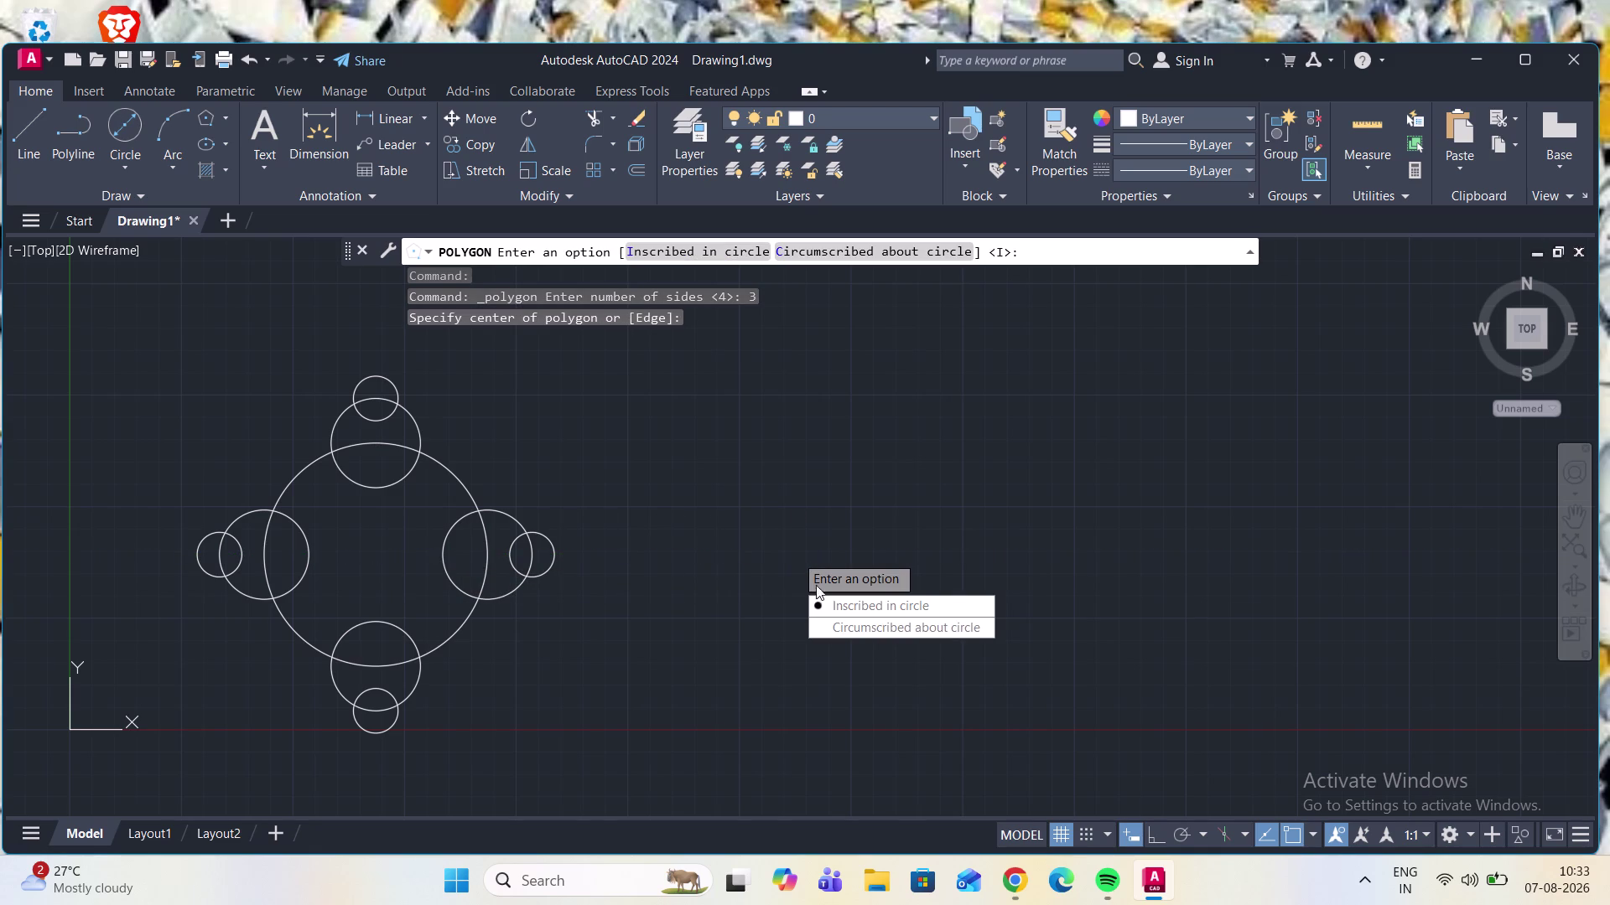
Finish the triangle inscribed in a radius-100 circle, pointing upward with Ortho on.
drag(833, 608, 795, 555)
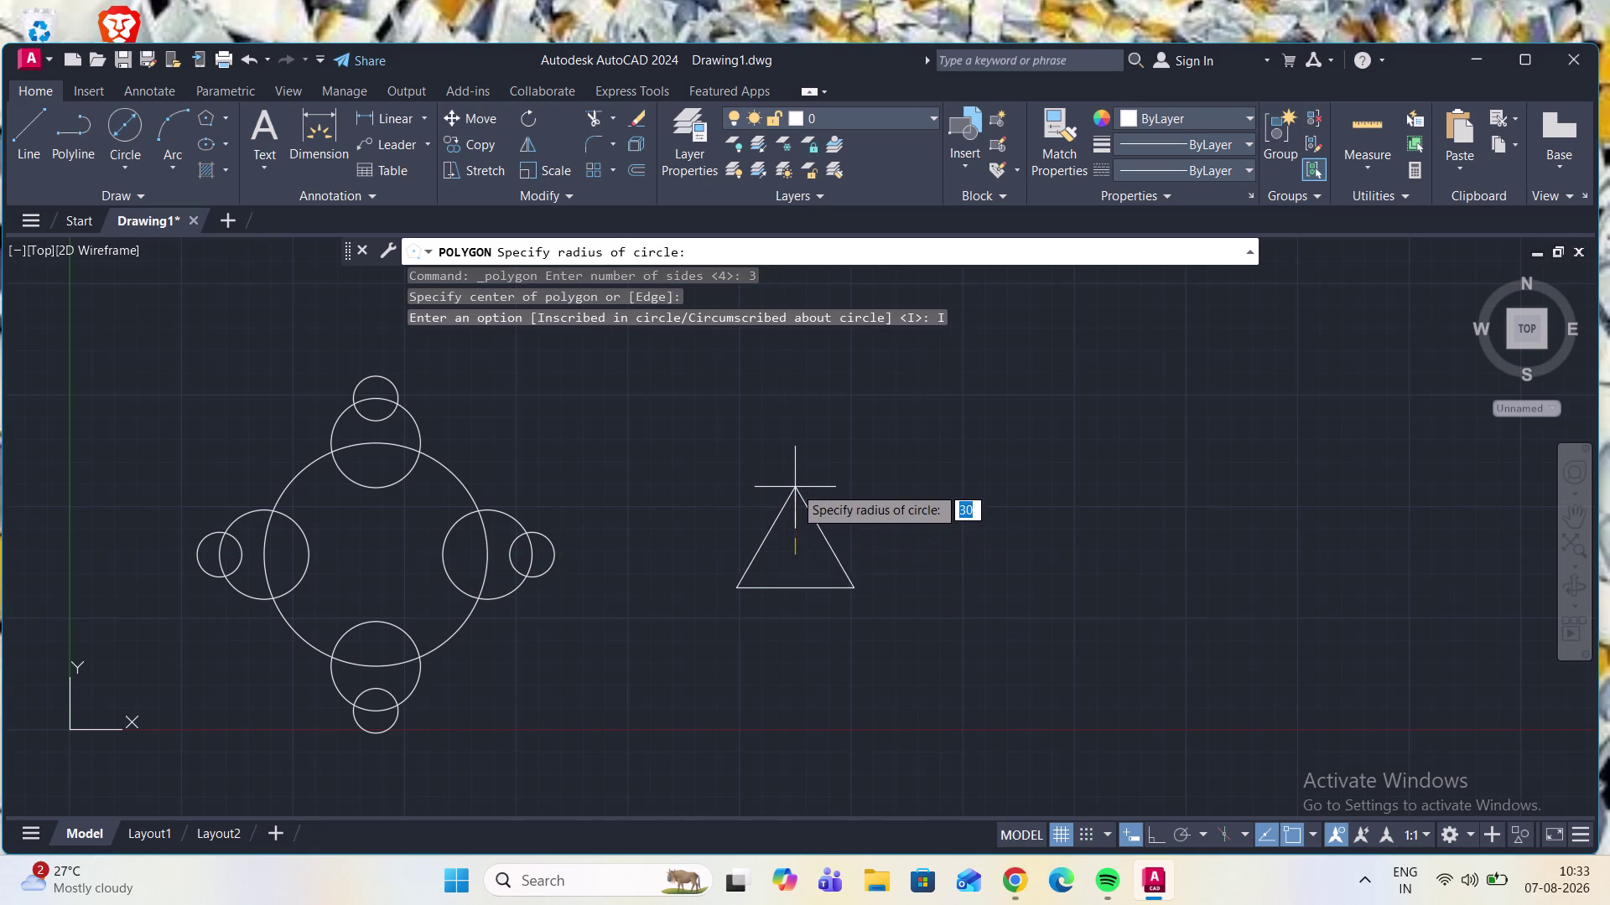
click(1159, 830)
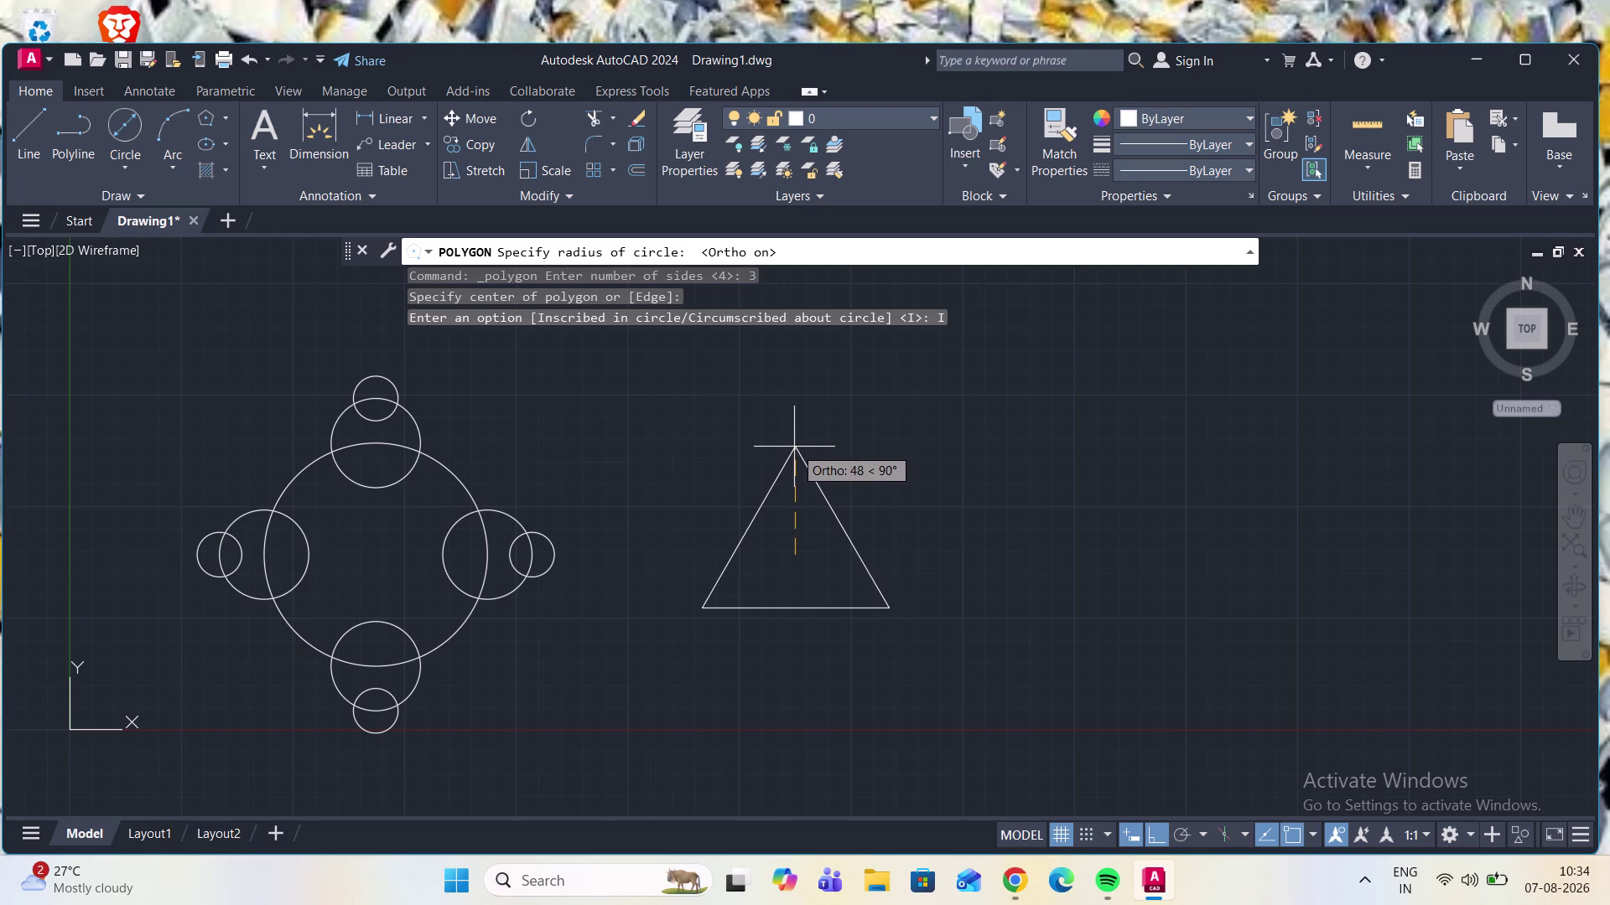
text(100)
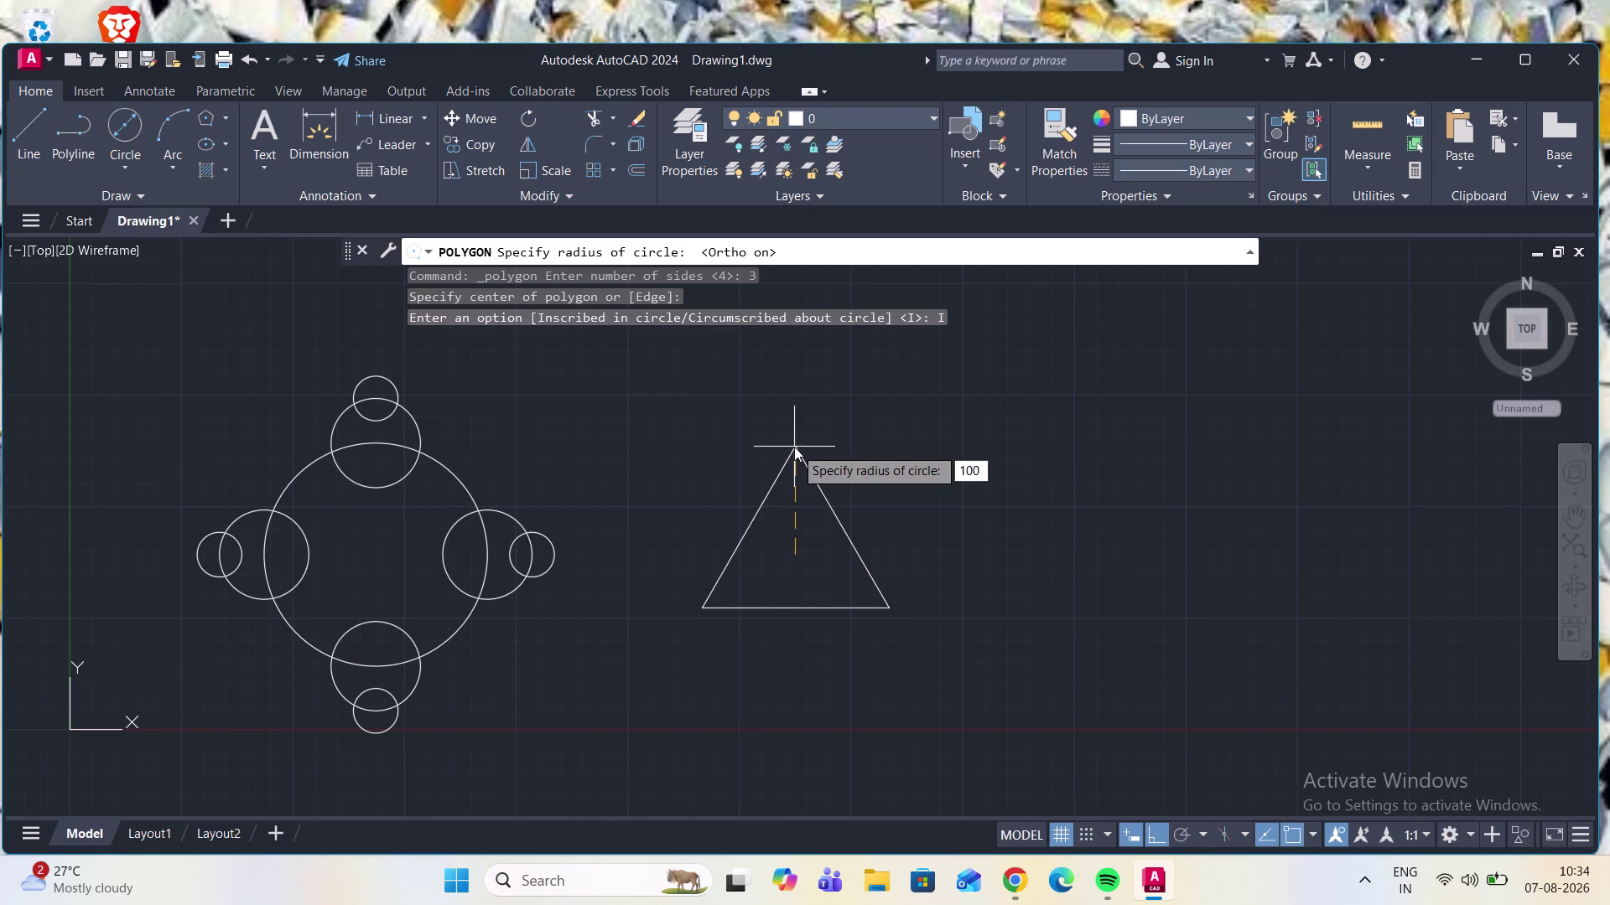
key(Return)
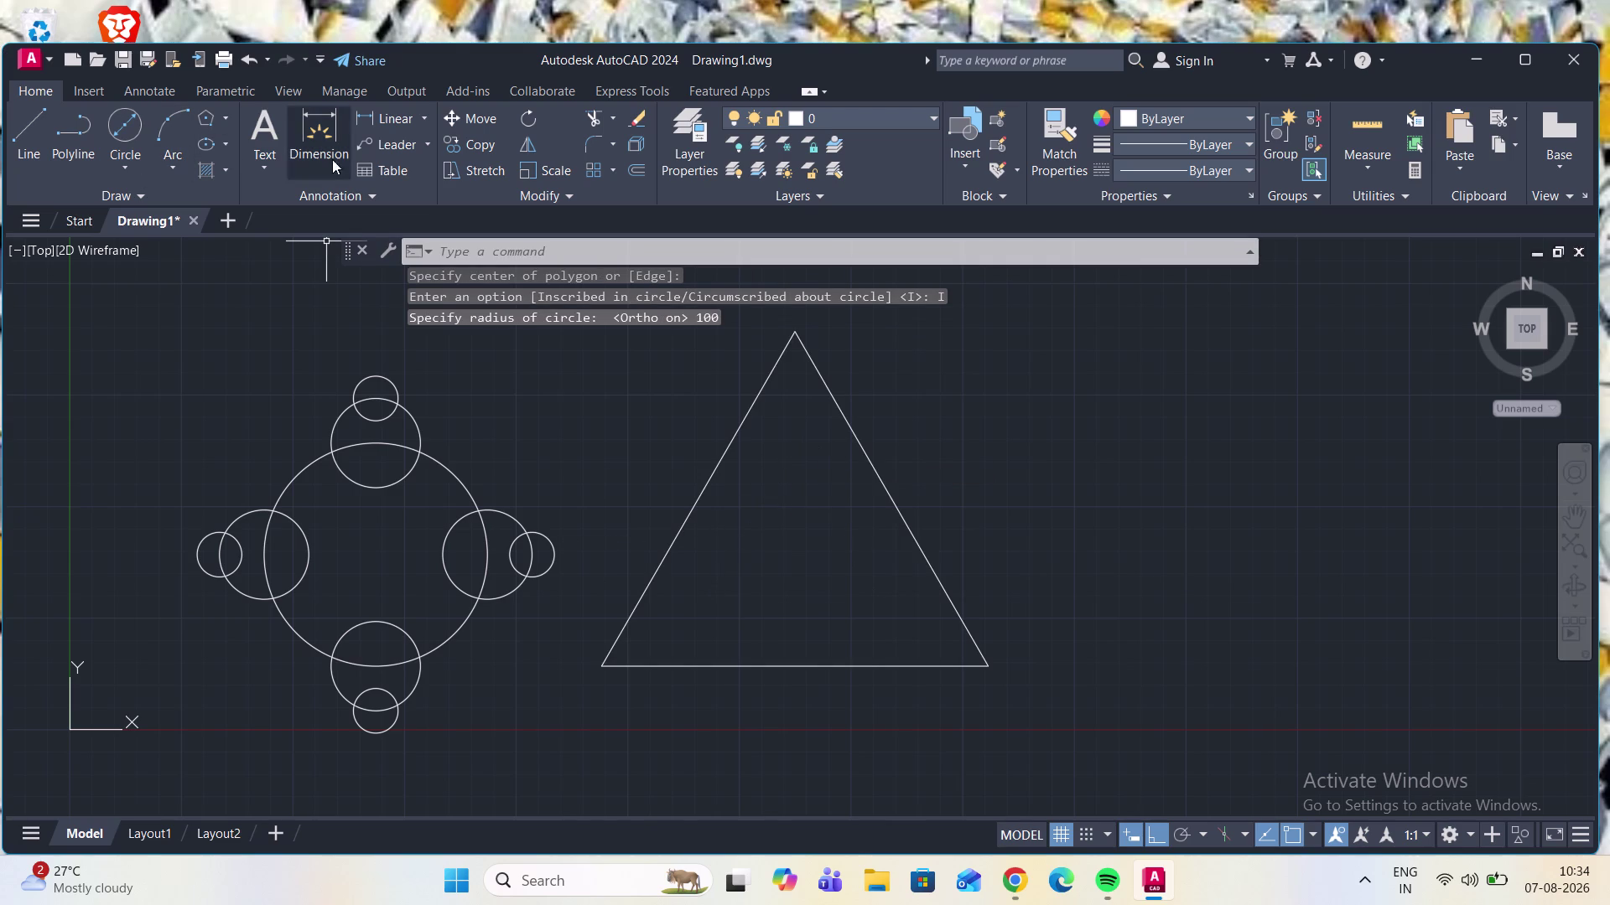
click(386, 120)
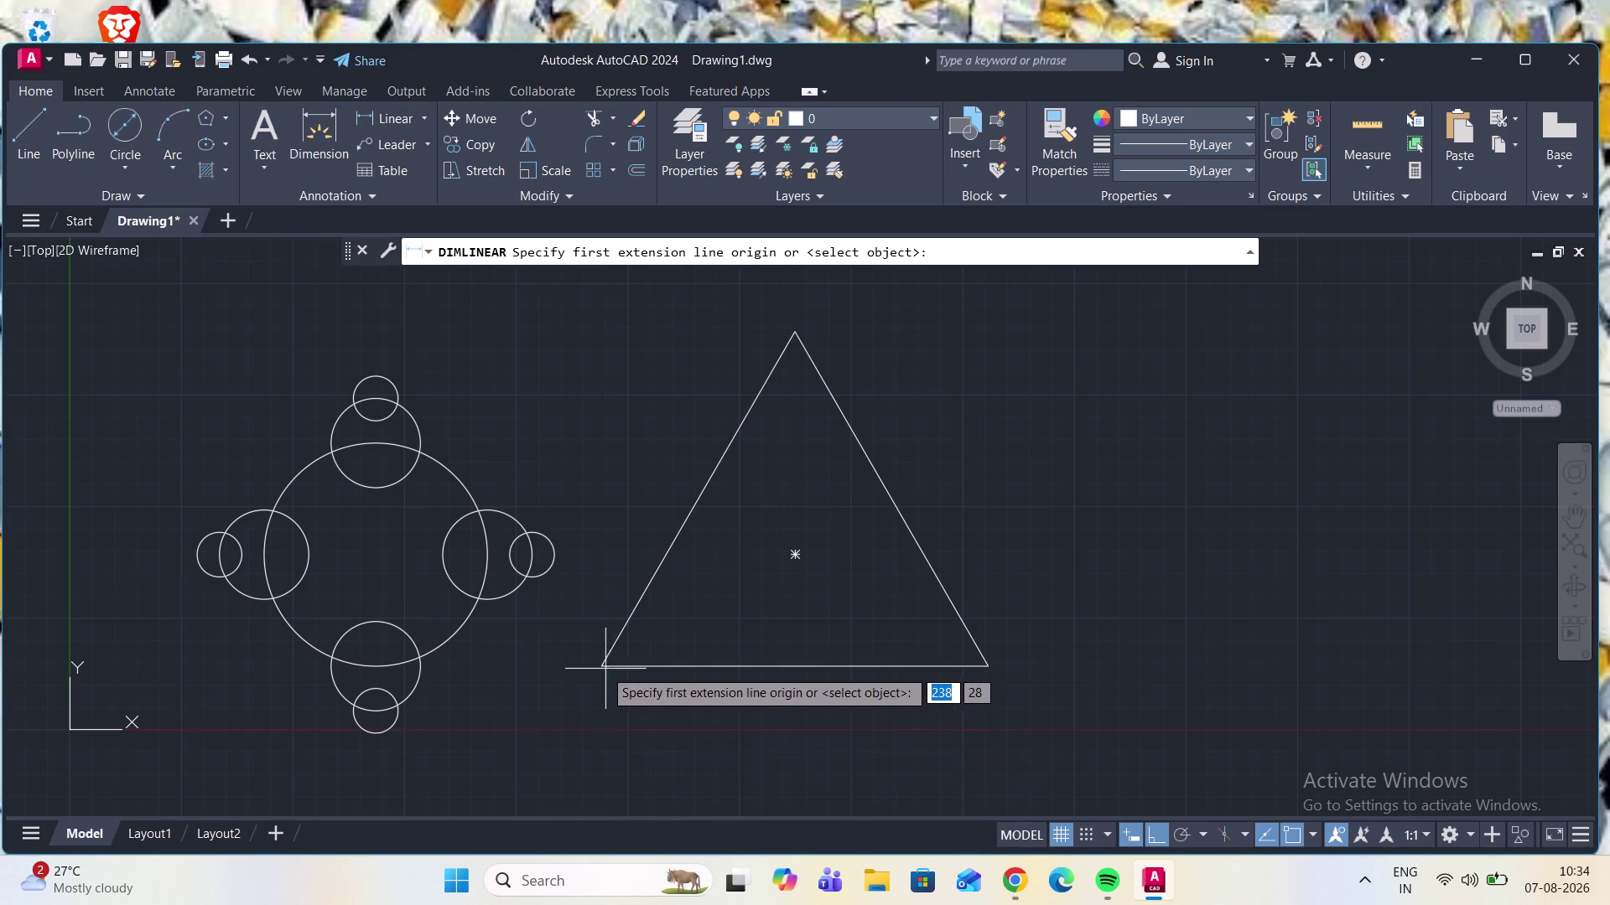
Abandon the linear dimension and erase the existing triangle.
click(602, 668)
click(983, 666)
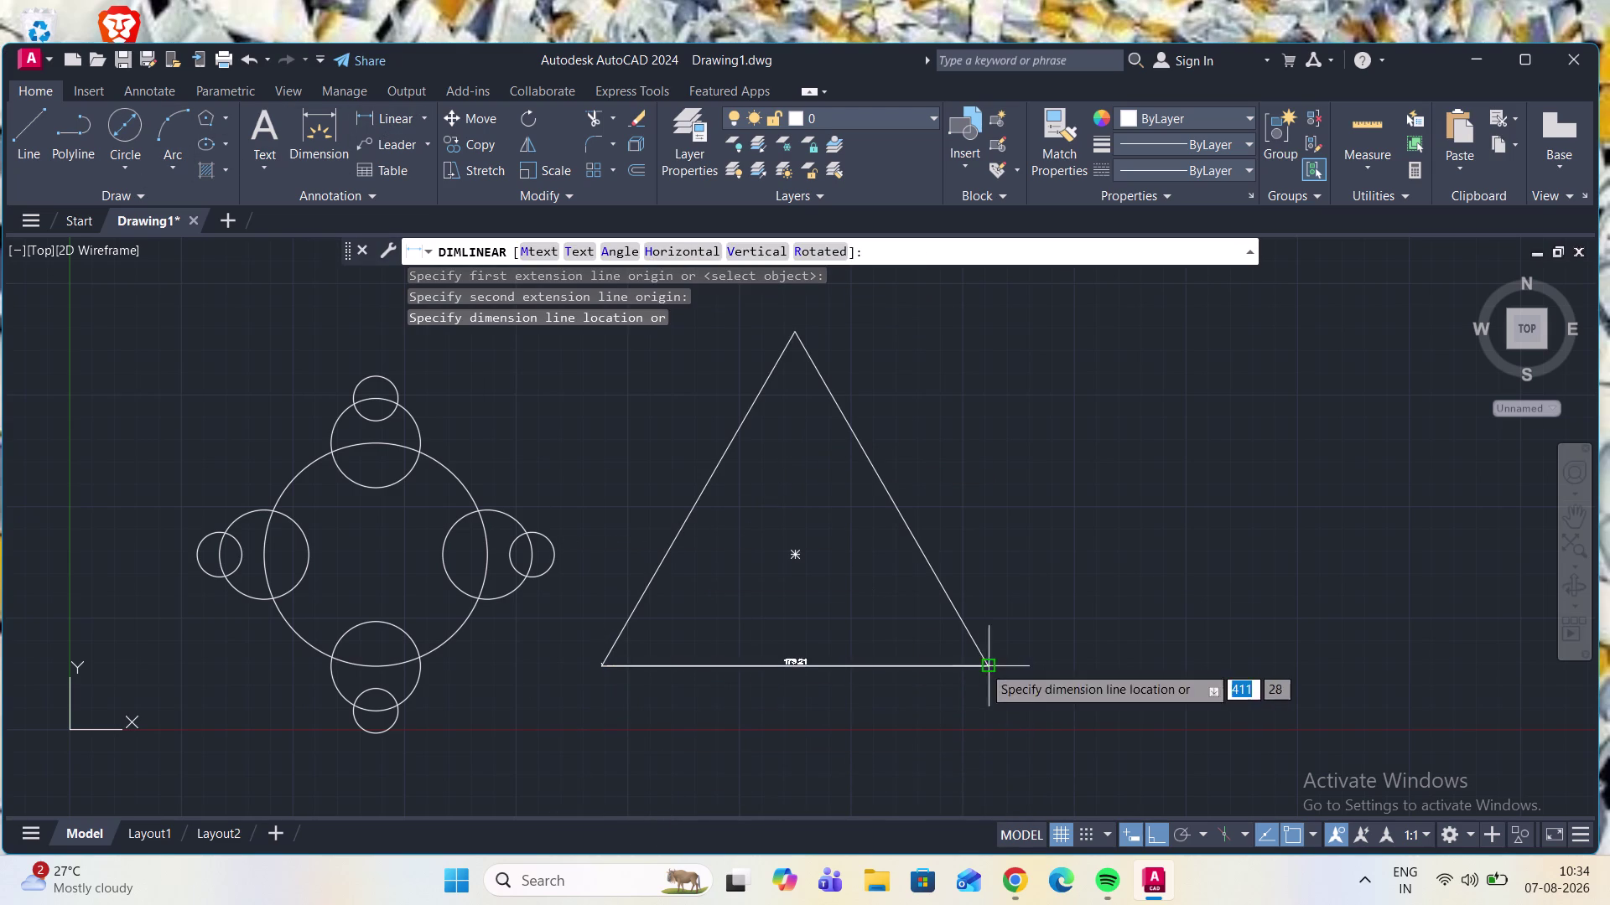
scroll(up, 3)
scroll(down, 3)
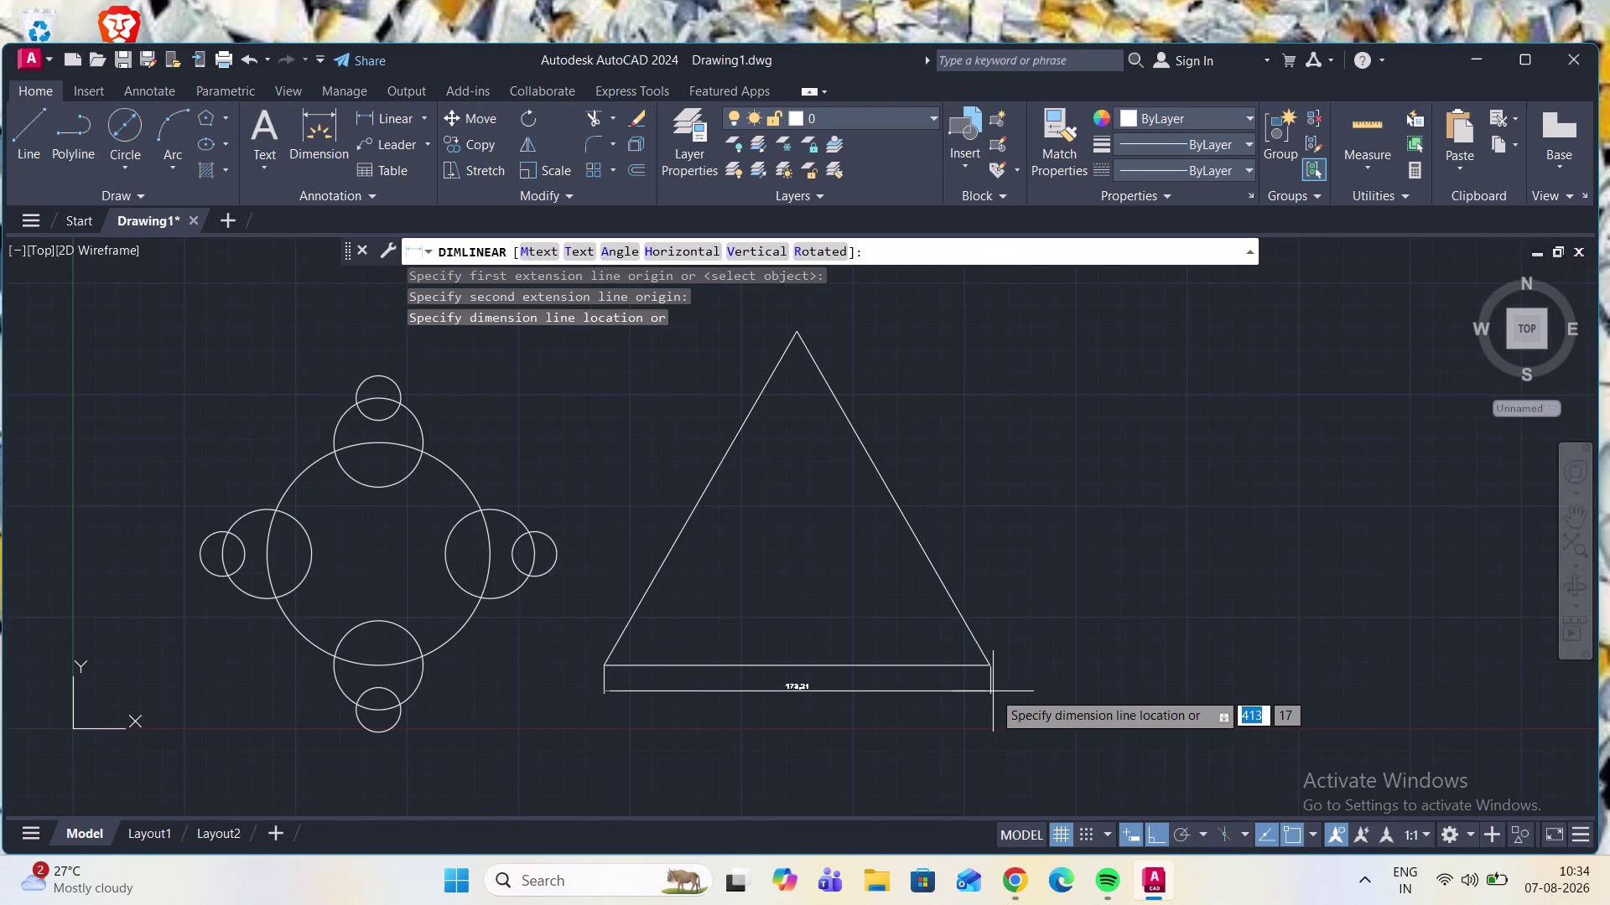
key(Escape)
click(1048, 579)
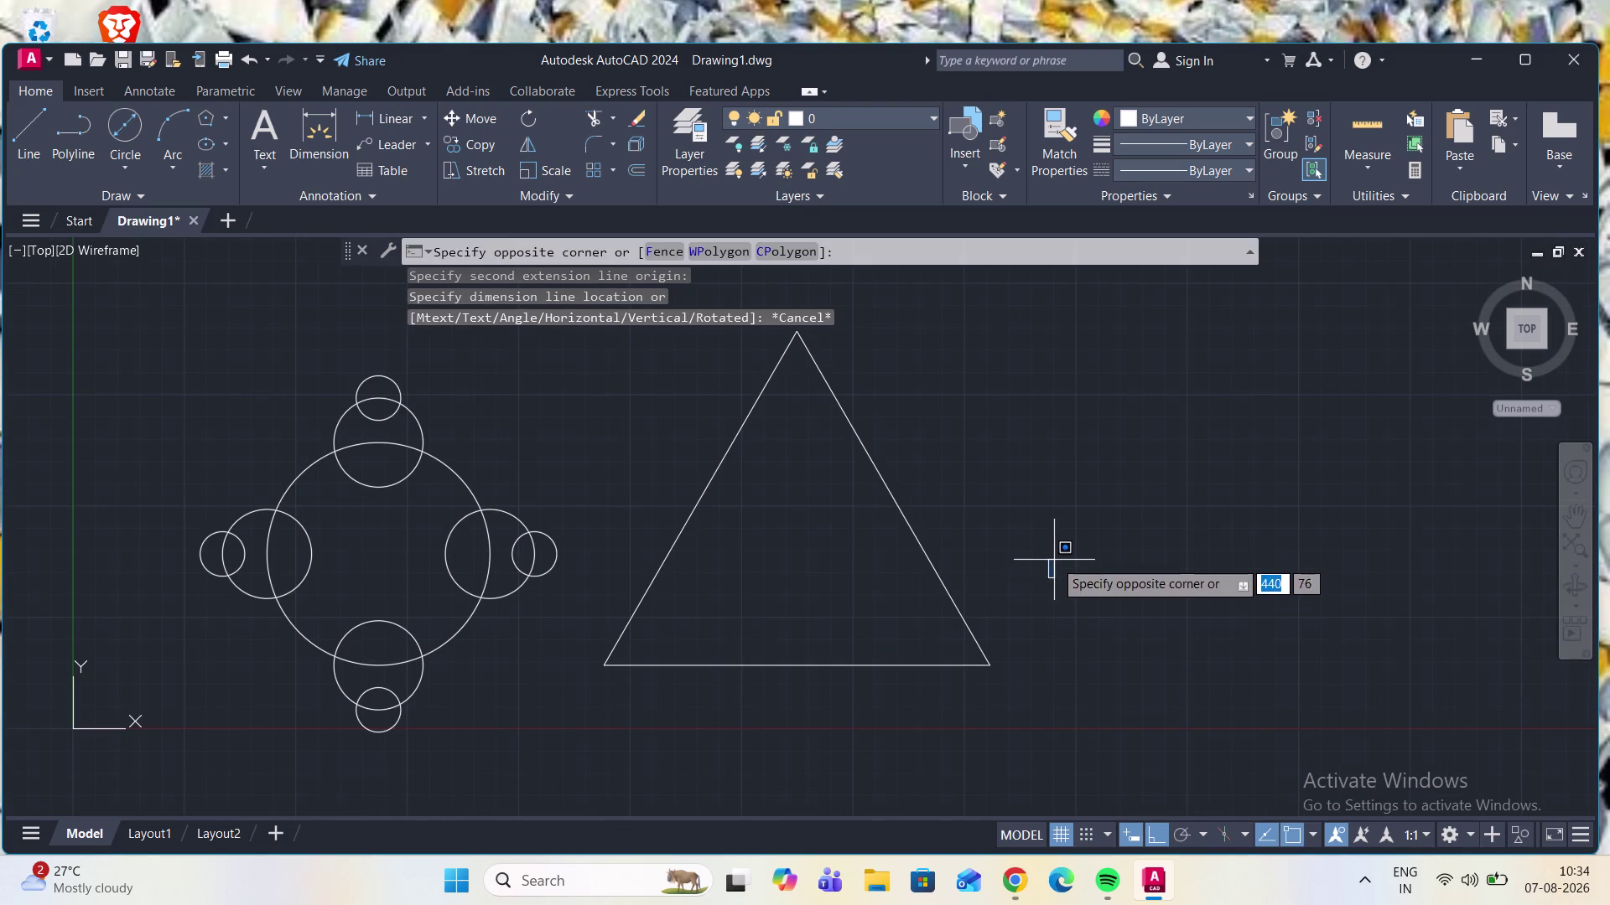
click(599, 710)
key(Delete)
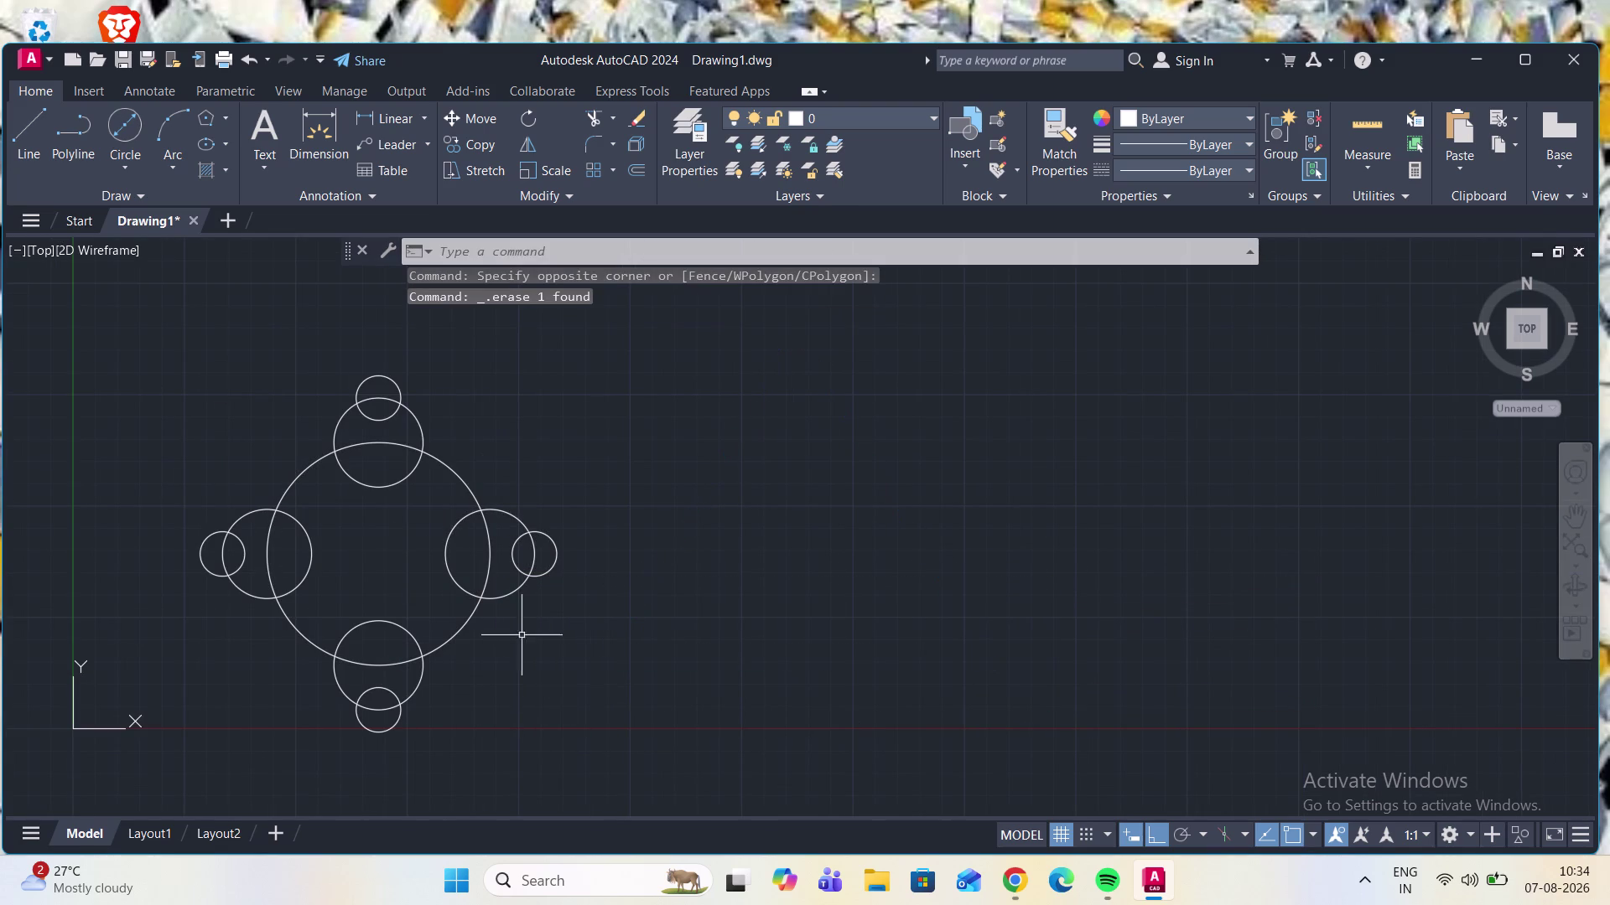
Draw a 100-unit horizontal line, then a 100-unit line at 120° from its right end.
click(39, 147)
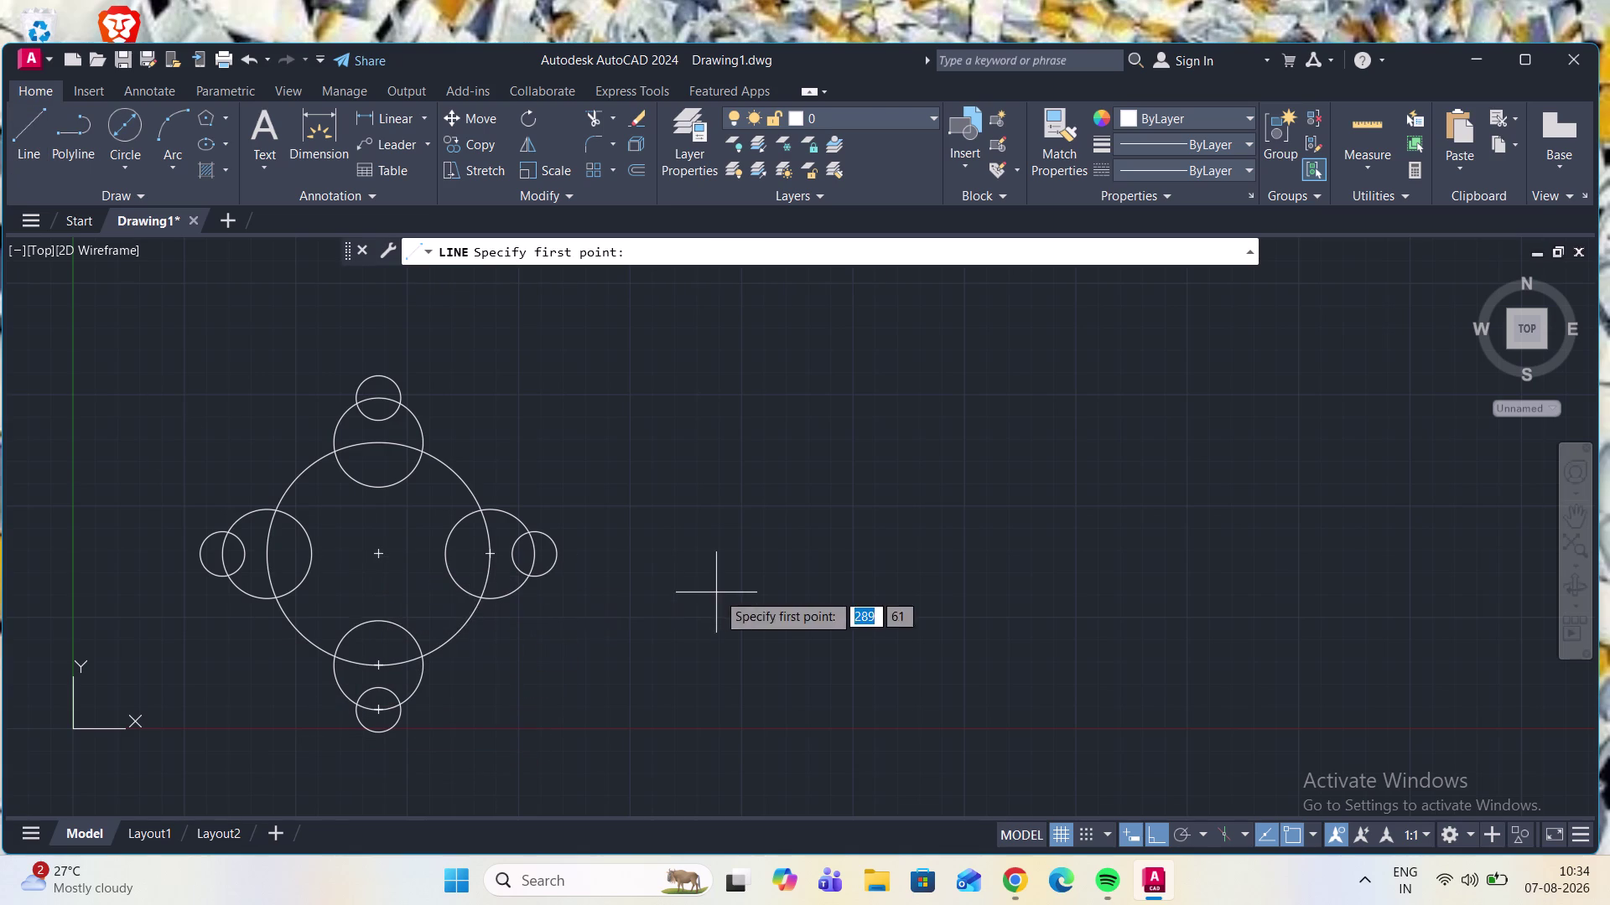
click(786, 623)
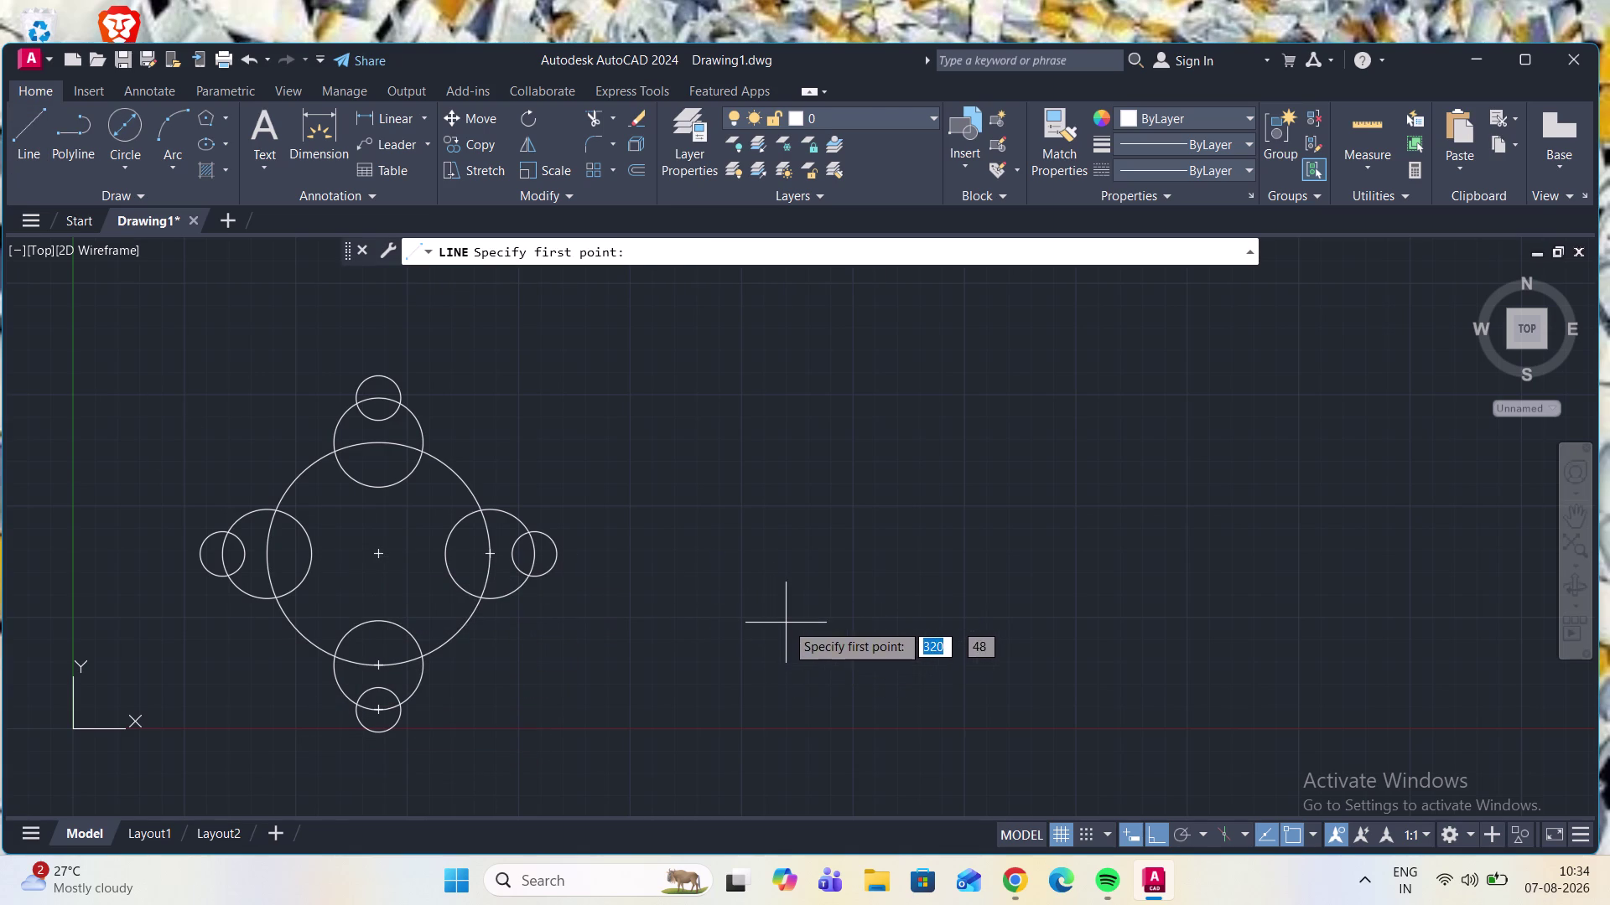
text(1)
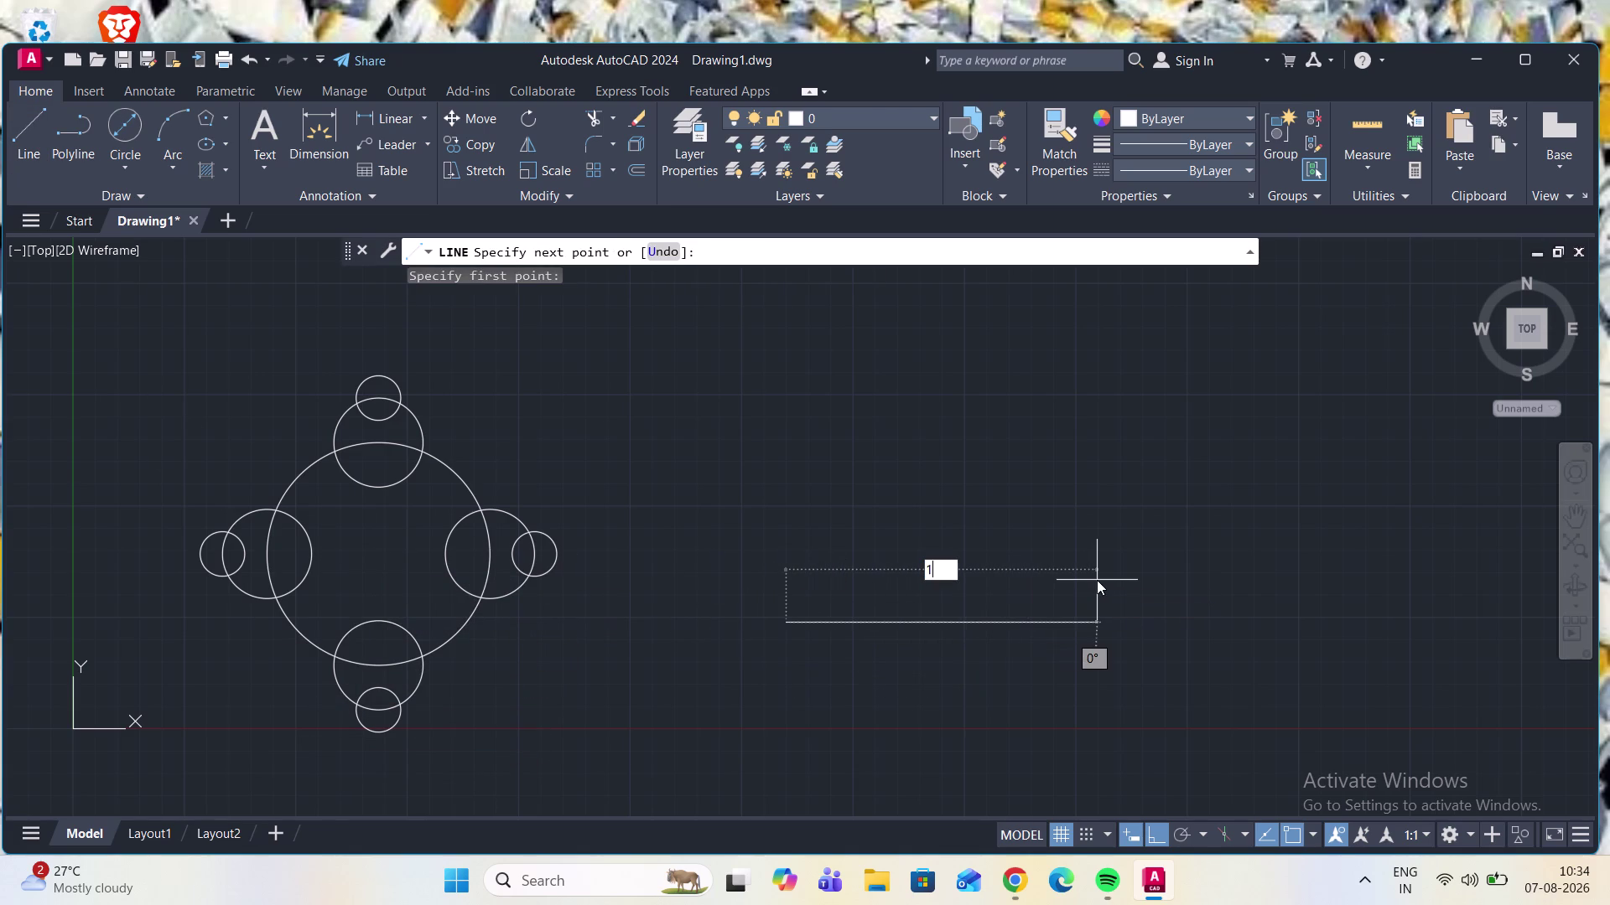
text(00)
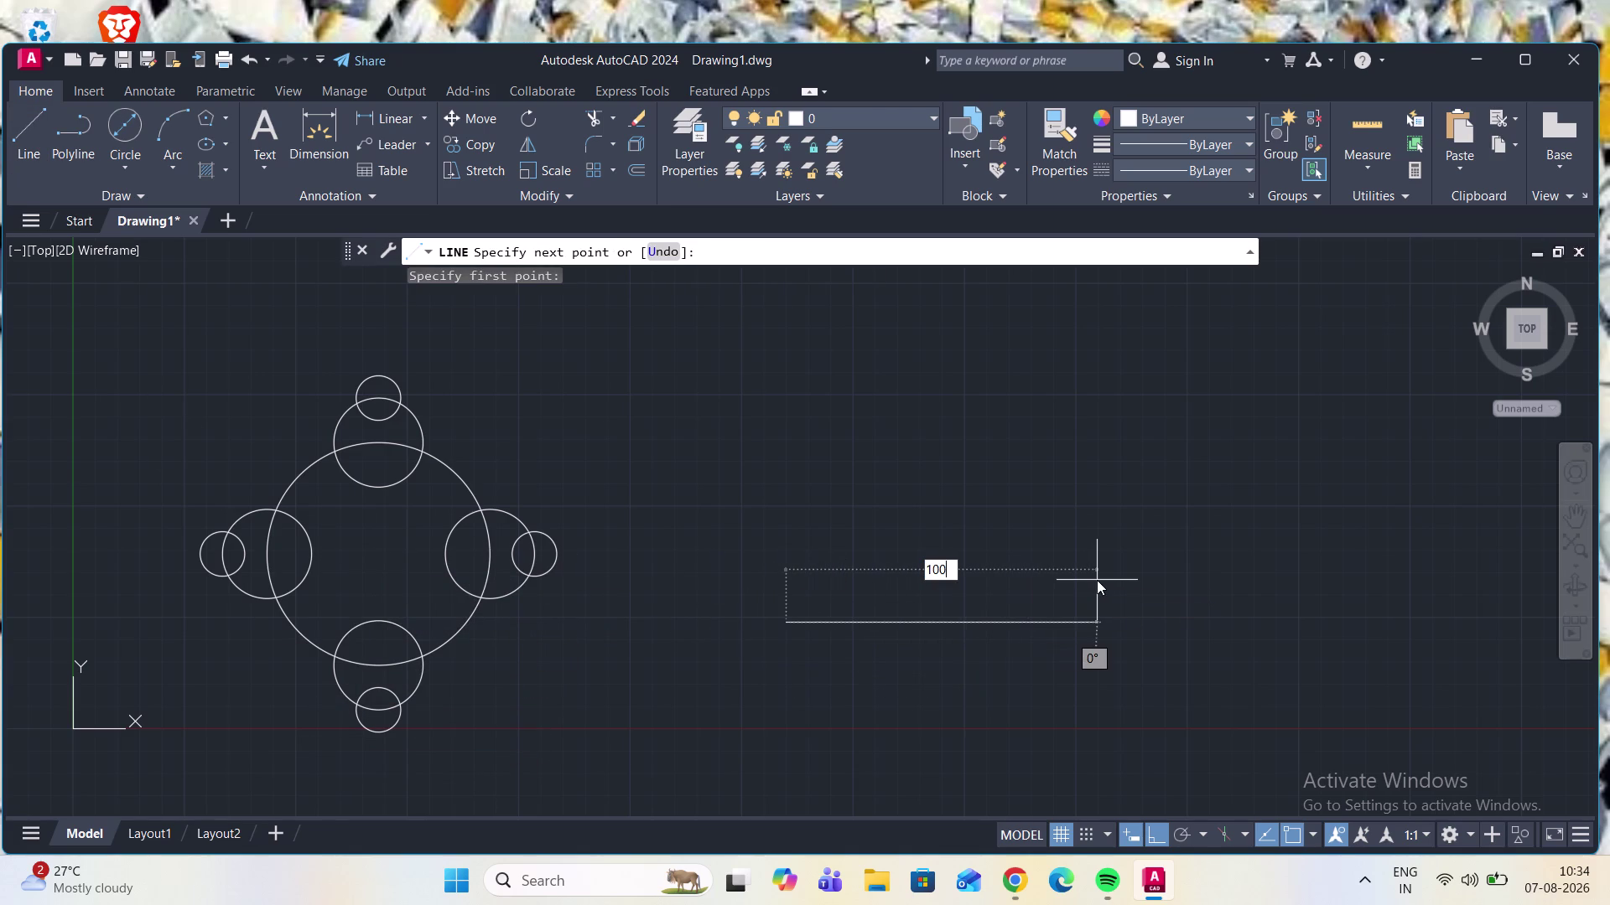
click(1096, 581)
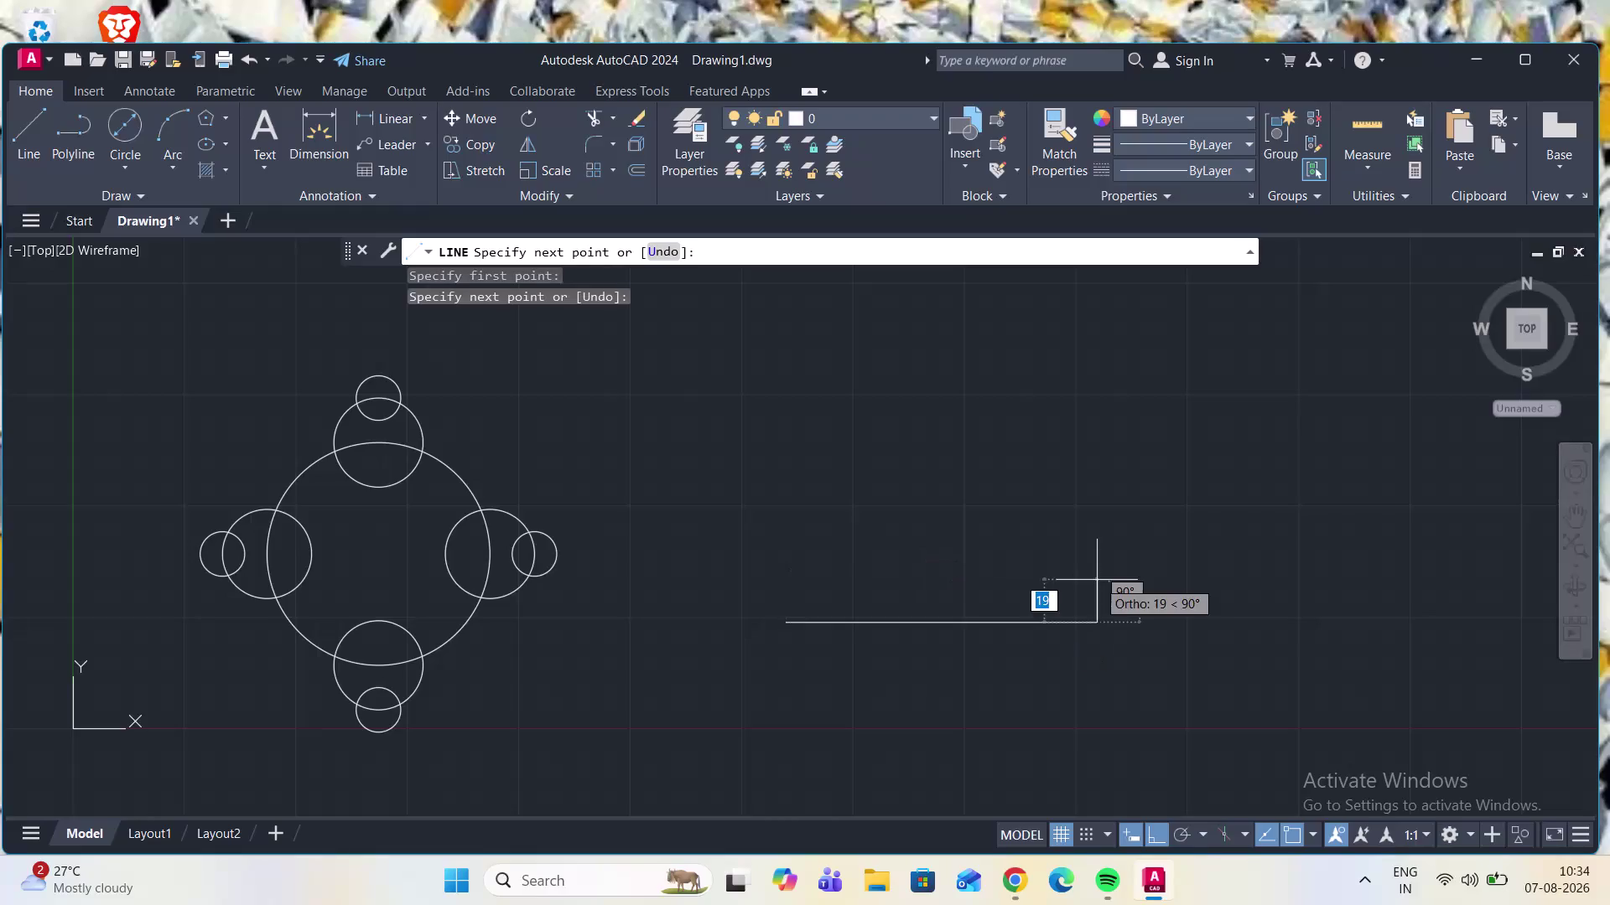
click(1150, 843)
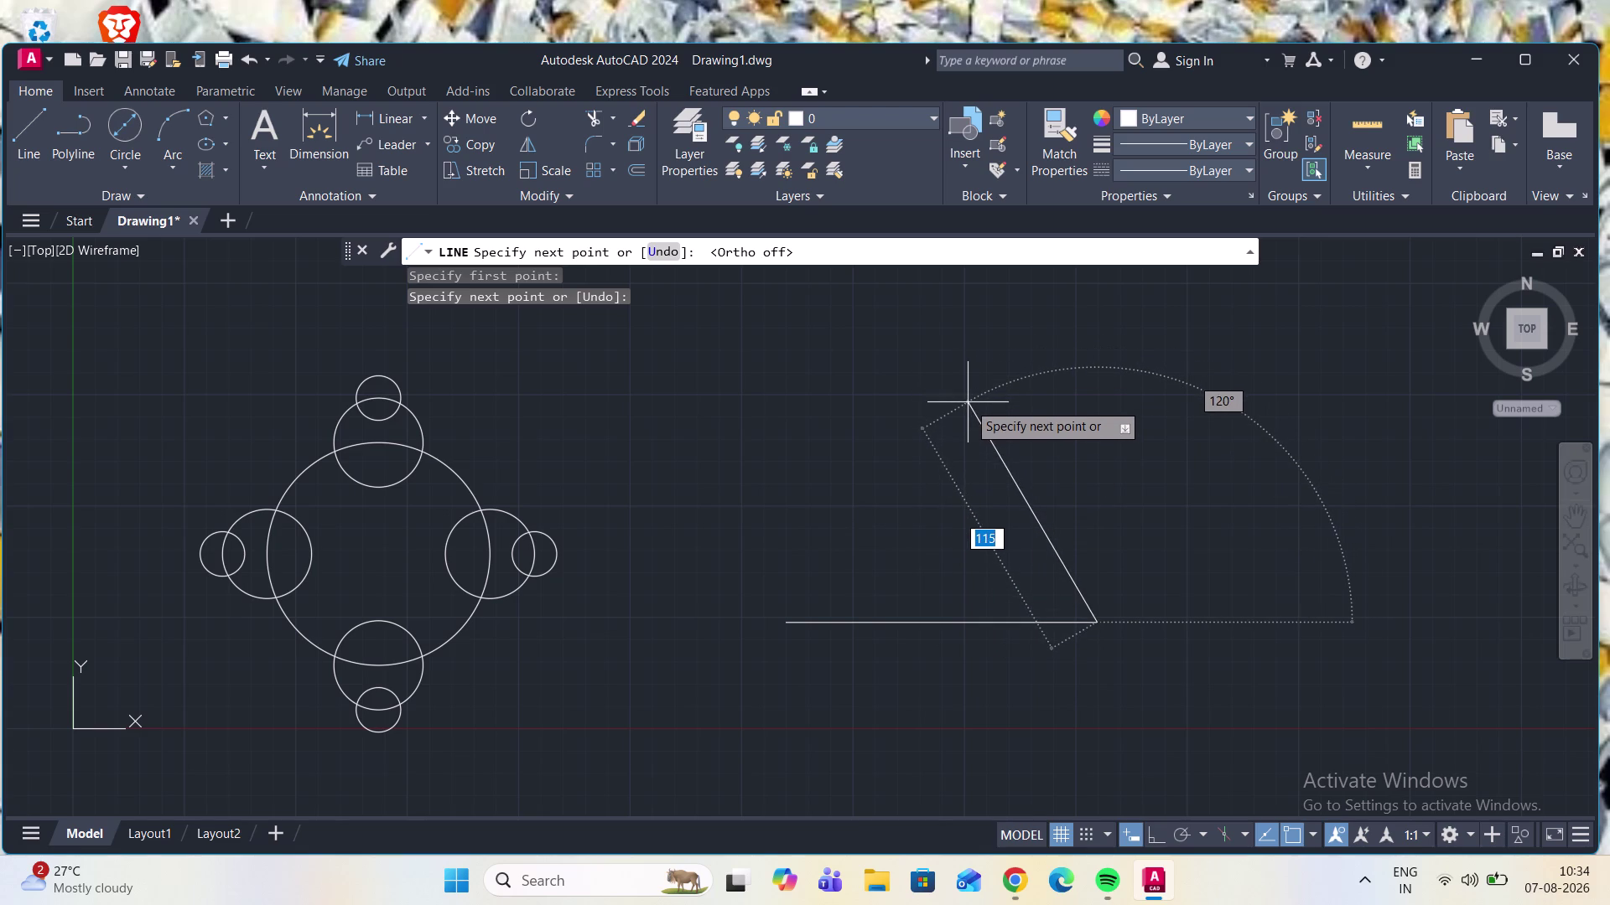
text(100)
key(Tab)
text(120)
key(Return)
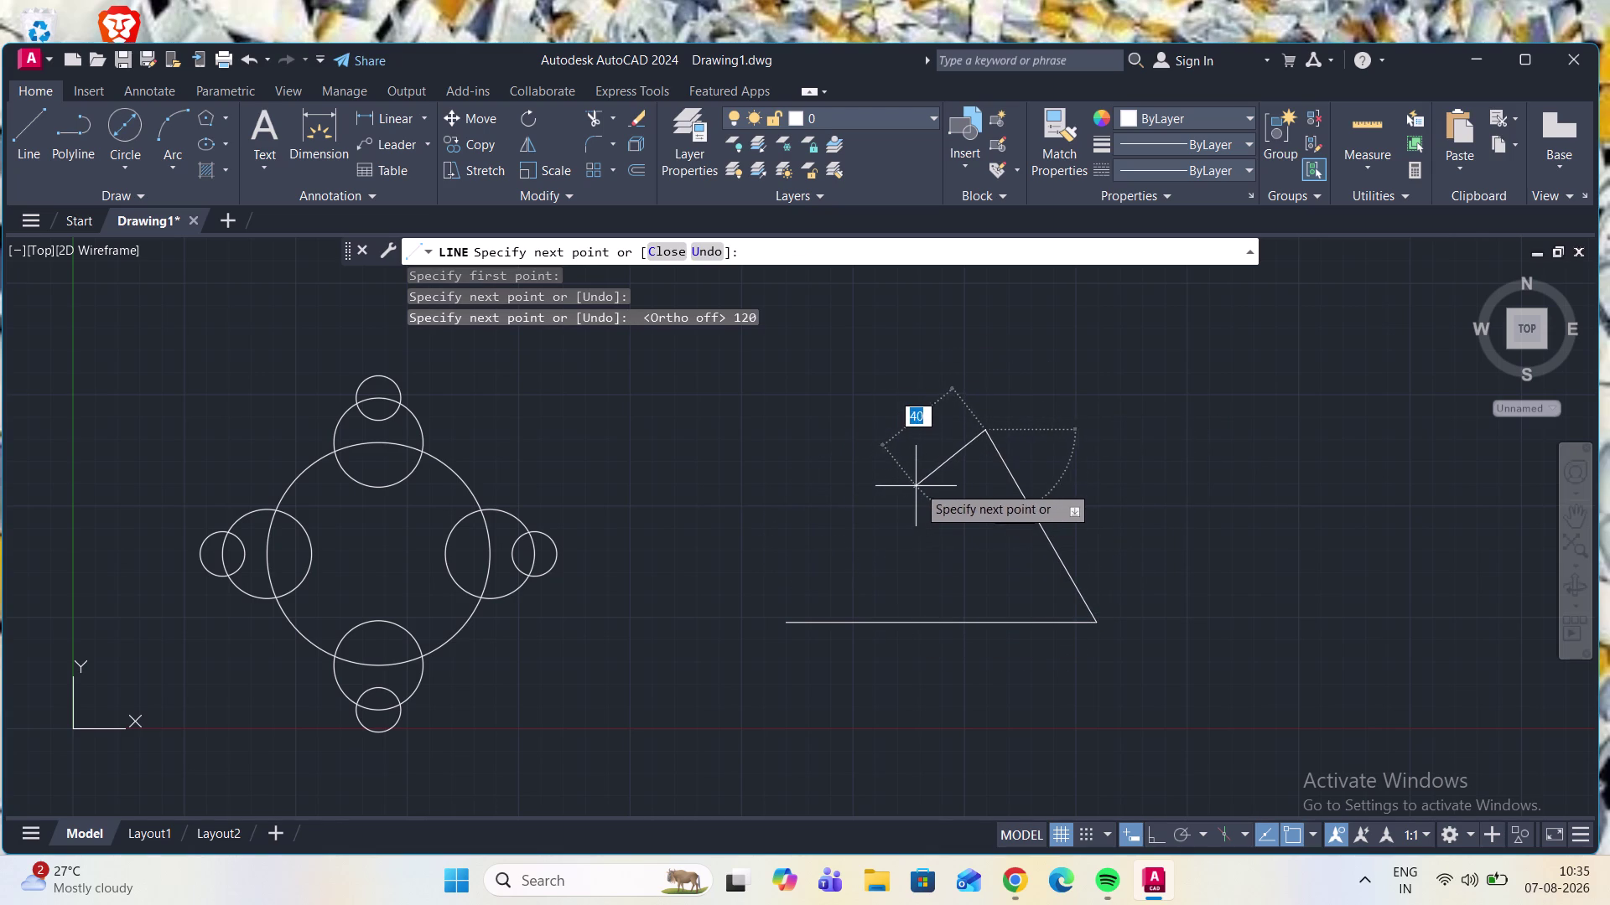
key(Escape)
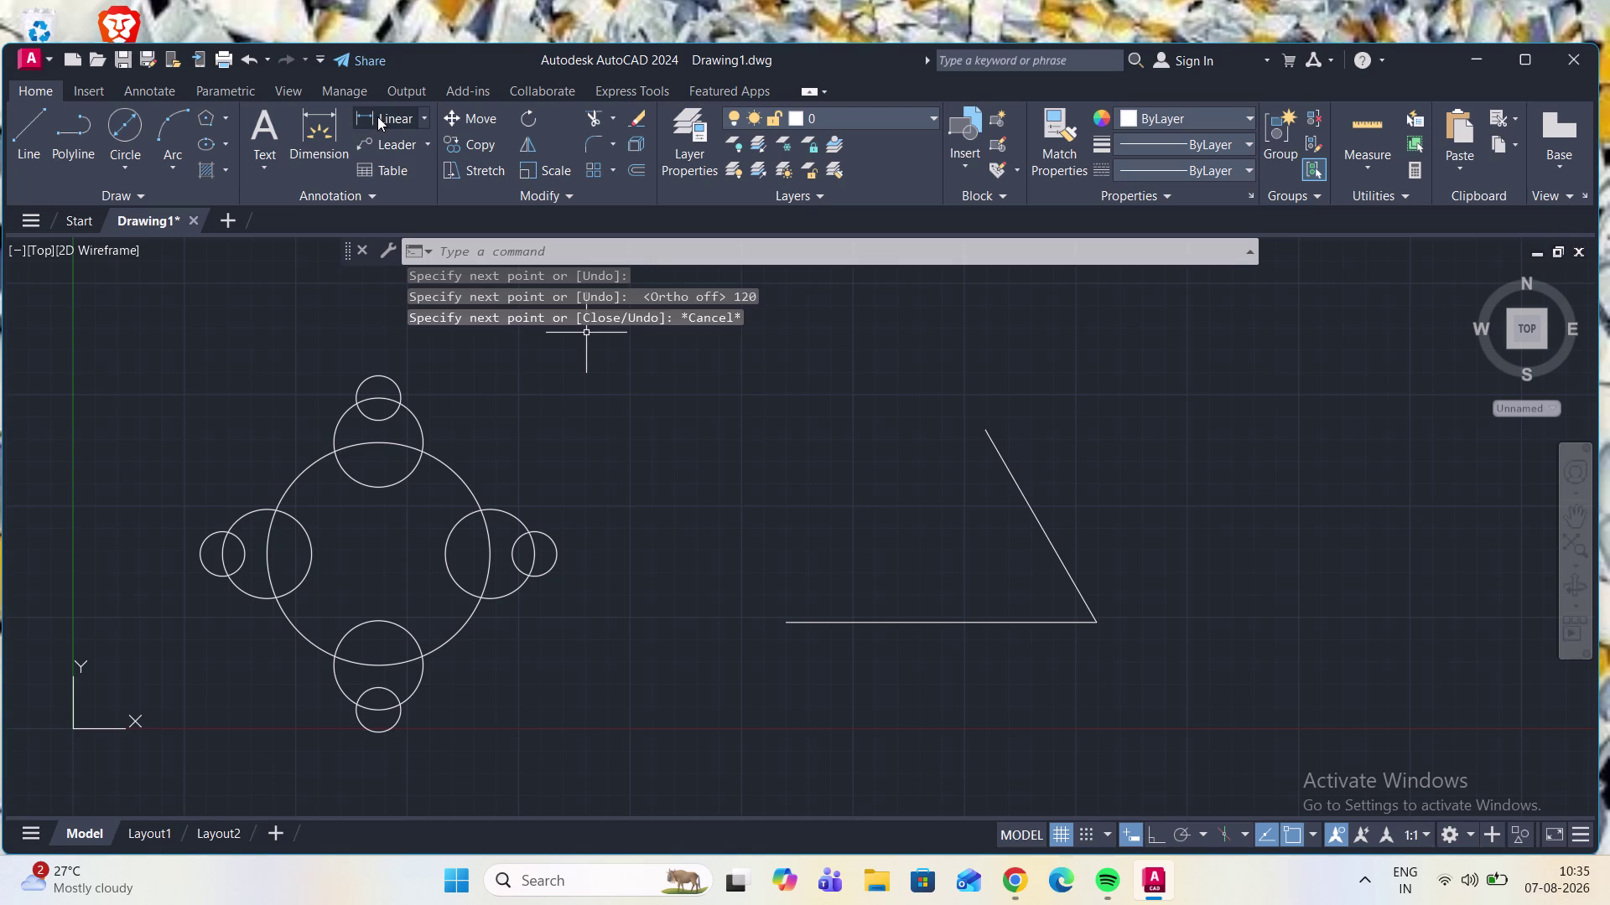
Try an aligned dimension on the inclined line, then cancel it.
click(377, 116)
click(423, 111)
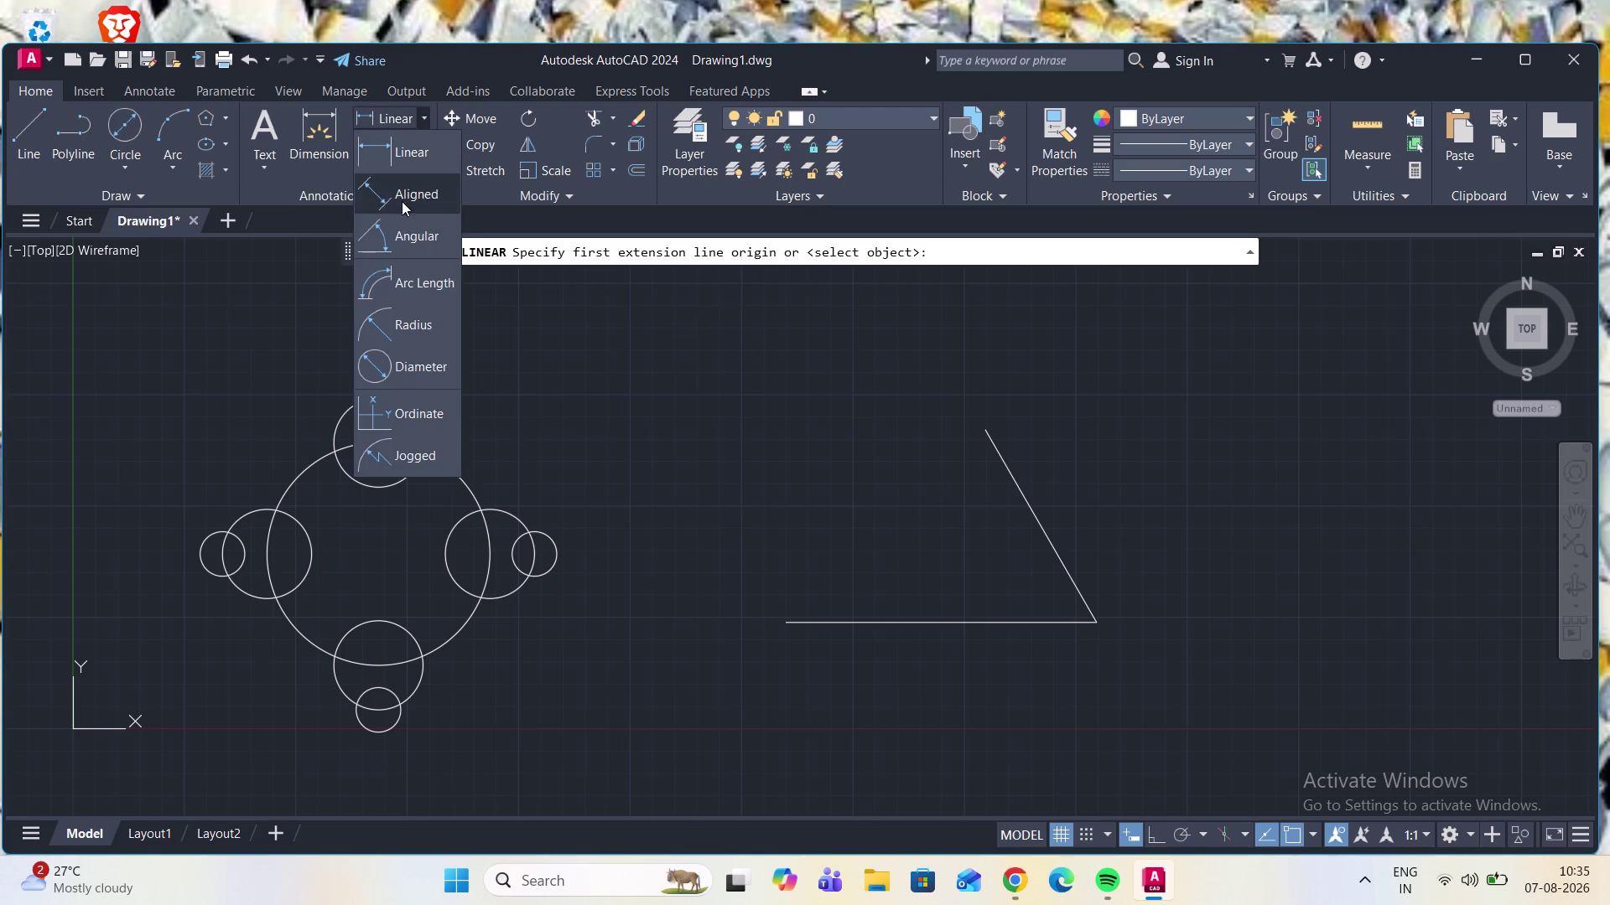
click(418, 196)
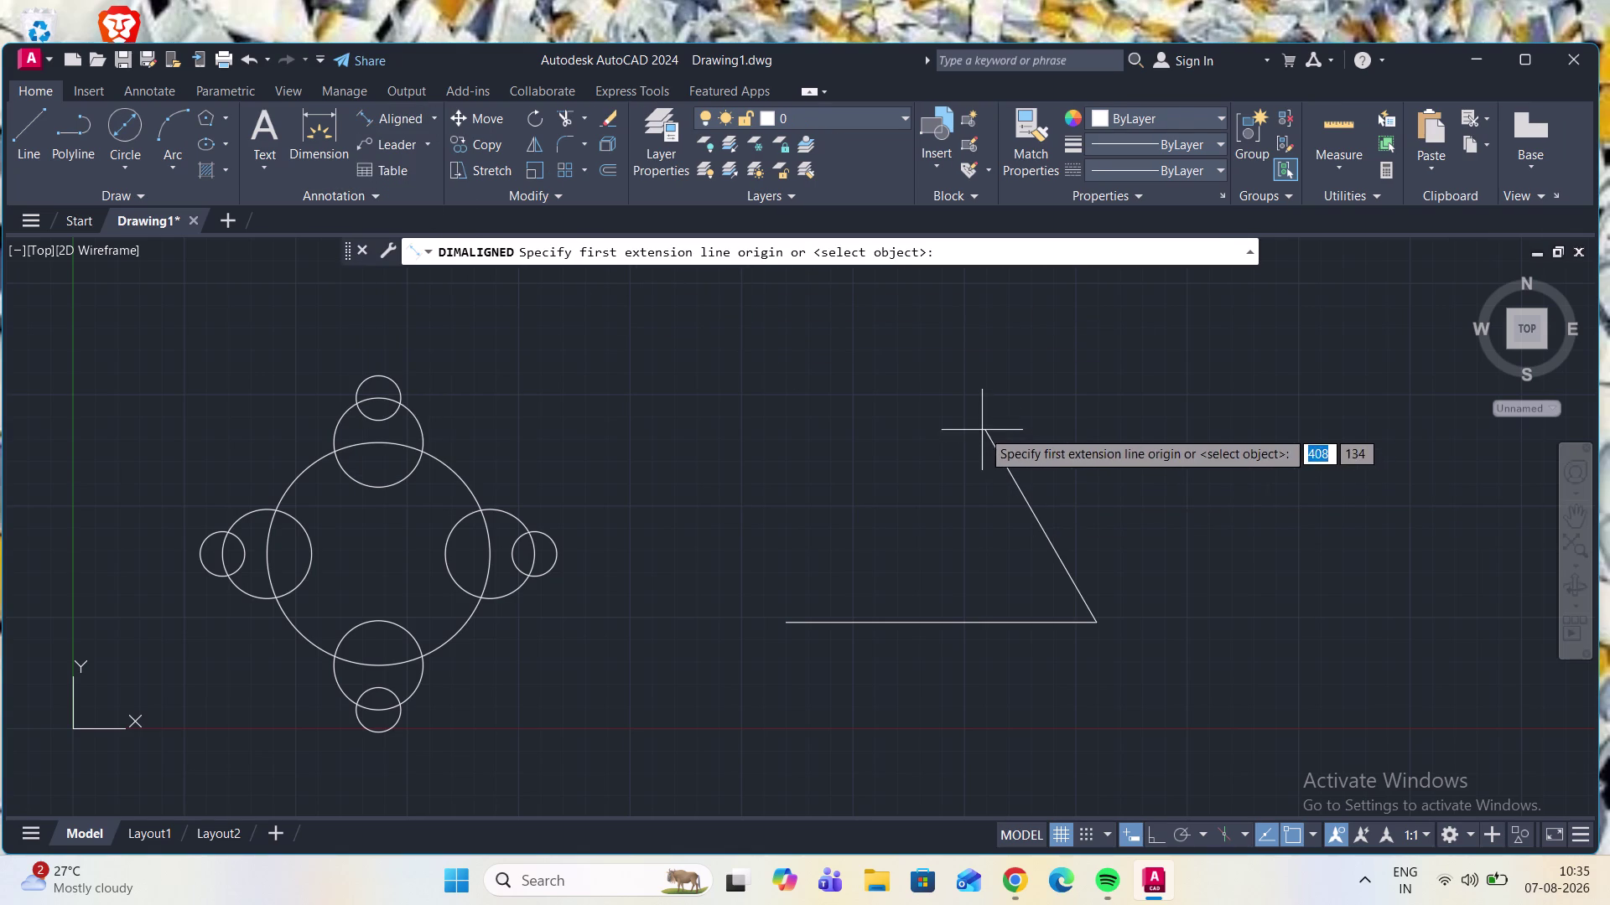
click(982, 430)
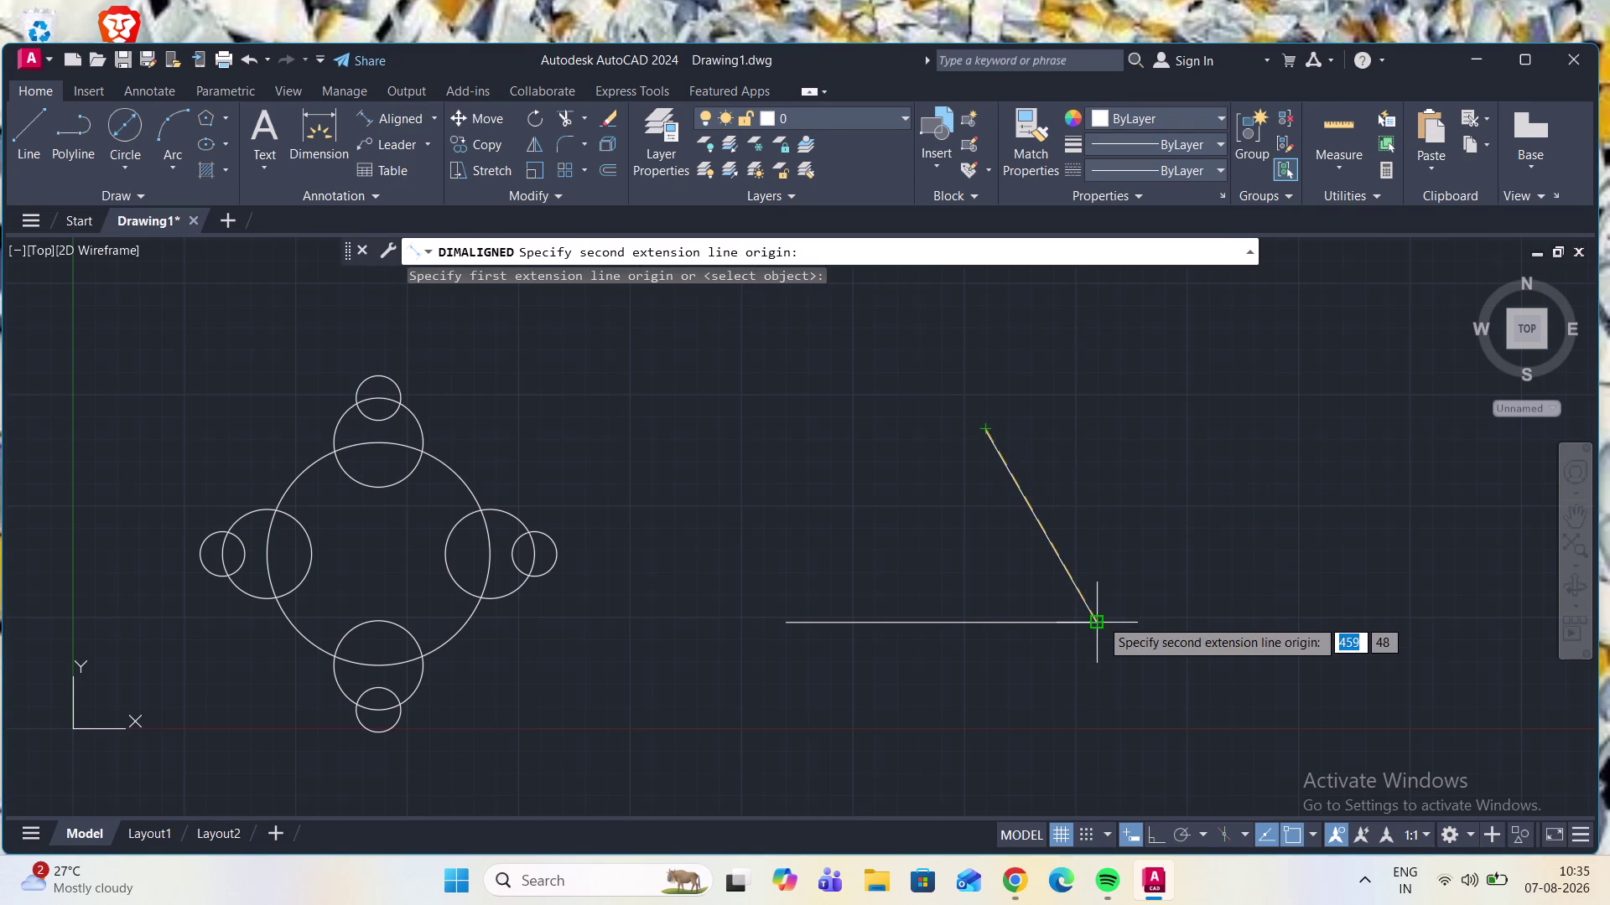
click(1100, 619)
scroll(up, 3)
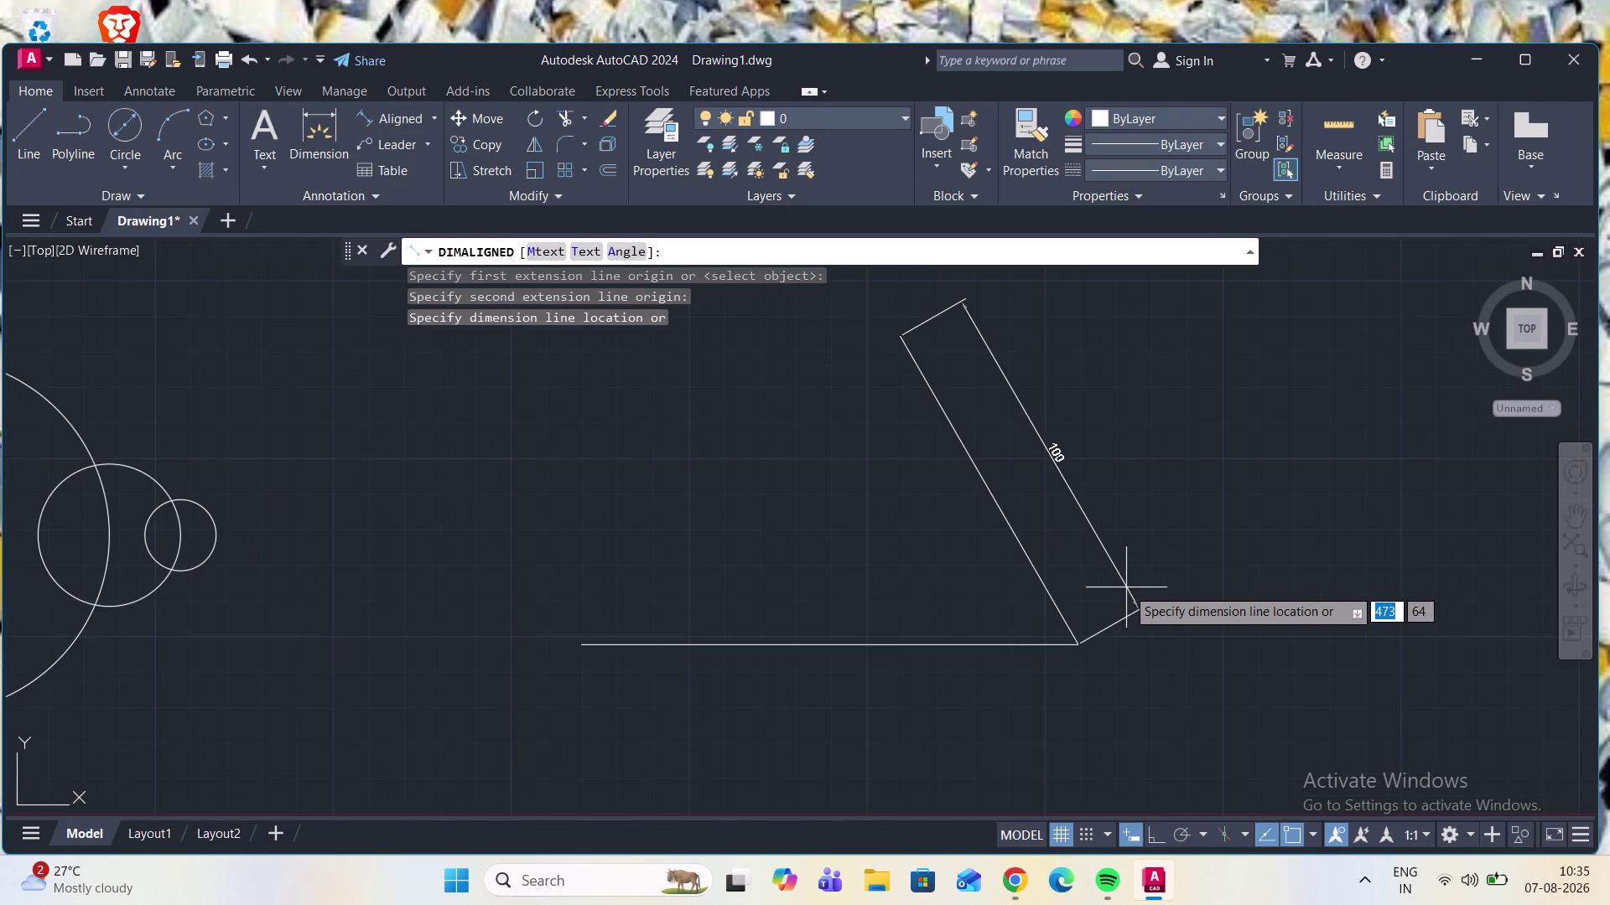
scroll(down, 3)
key(Escape)
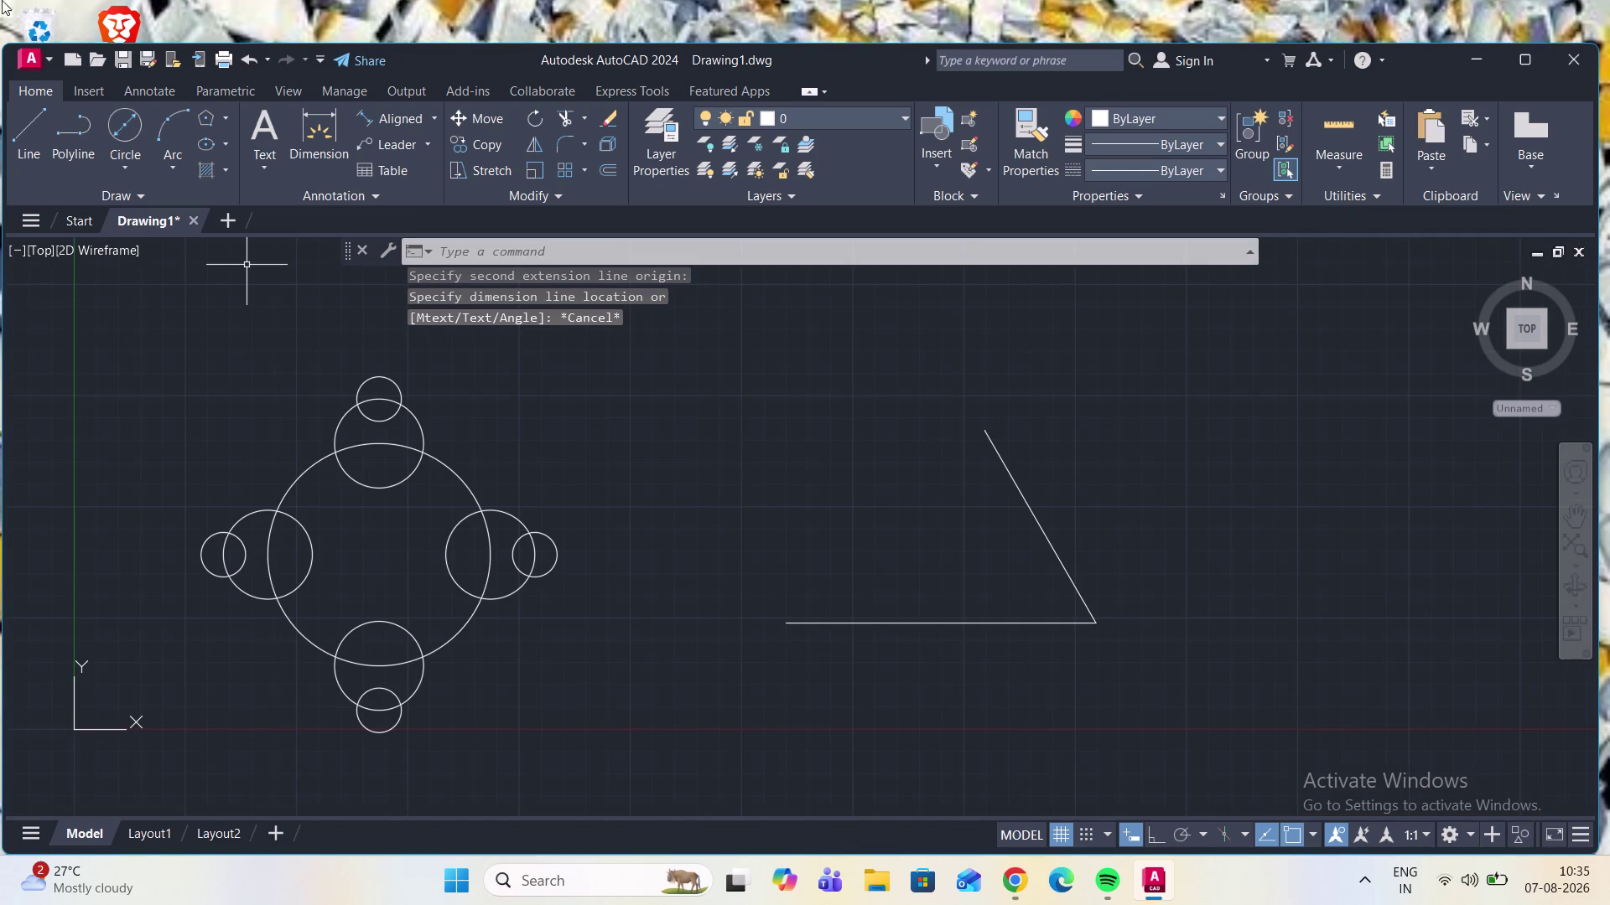
Try an aligned dimension on the horizontal line, then cancel it.
click(364, 115)
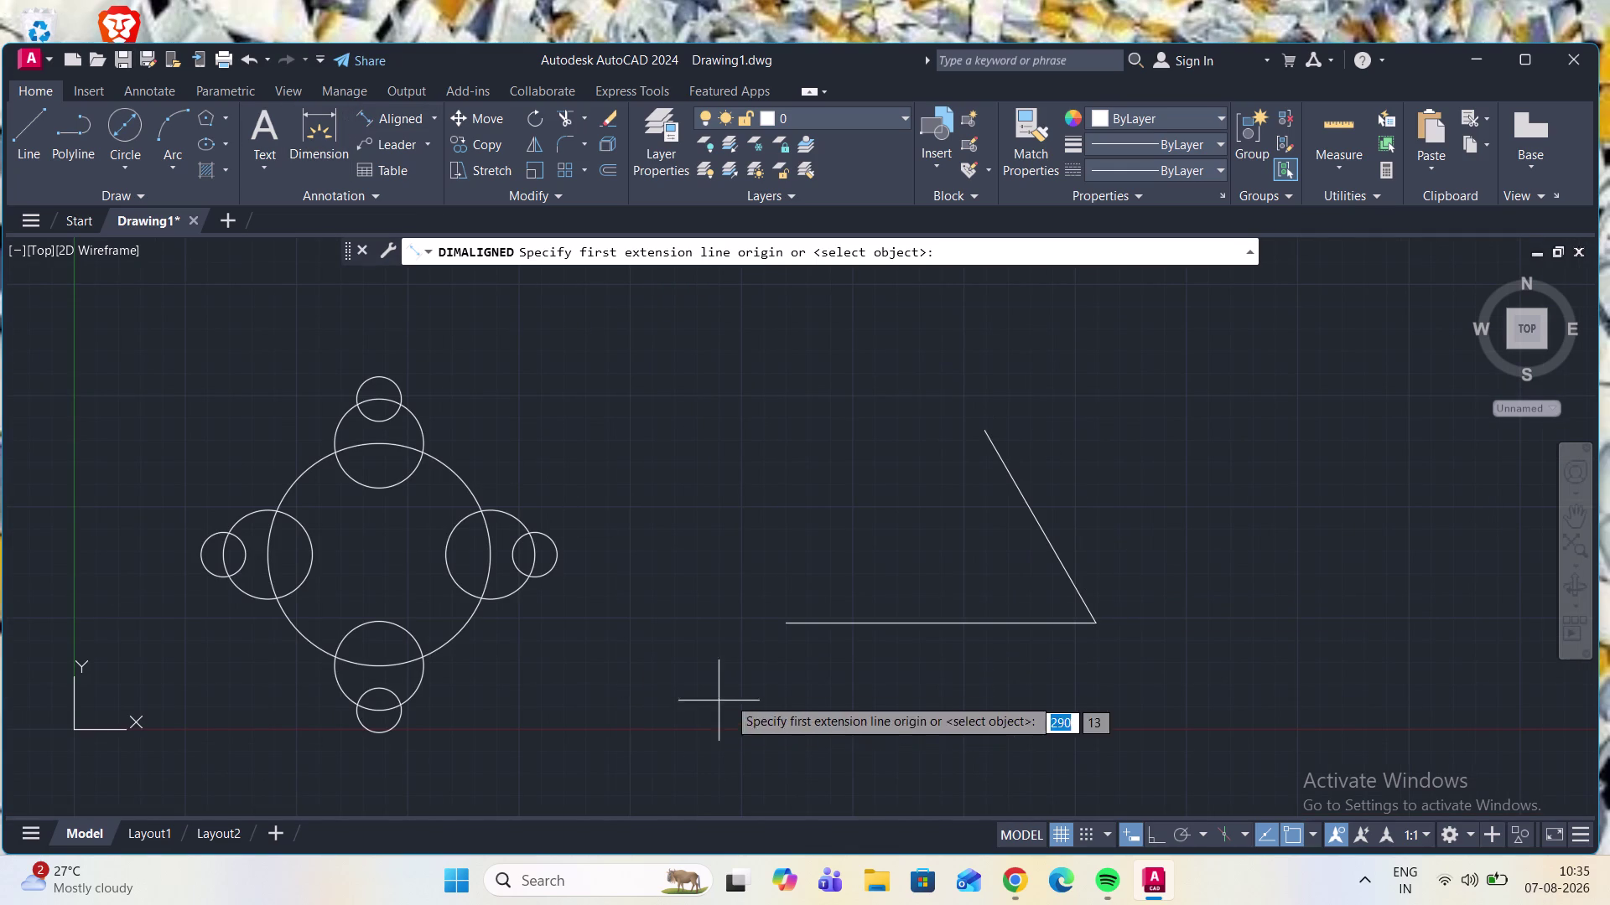
click(784, 626)
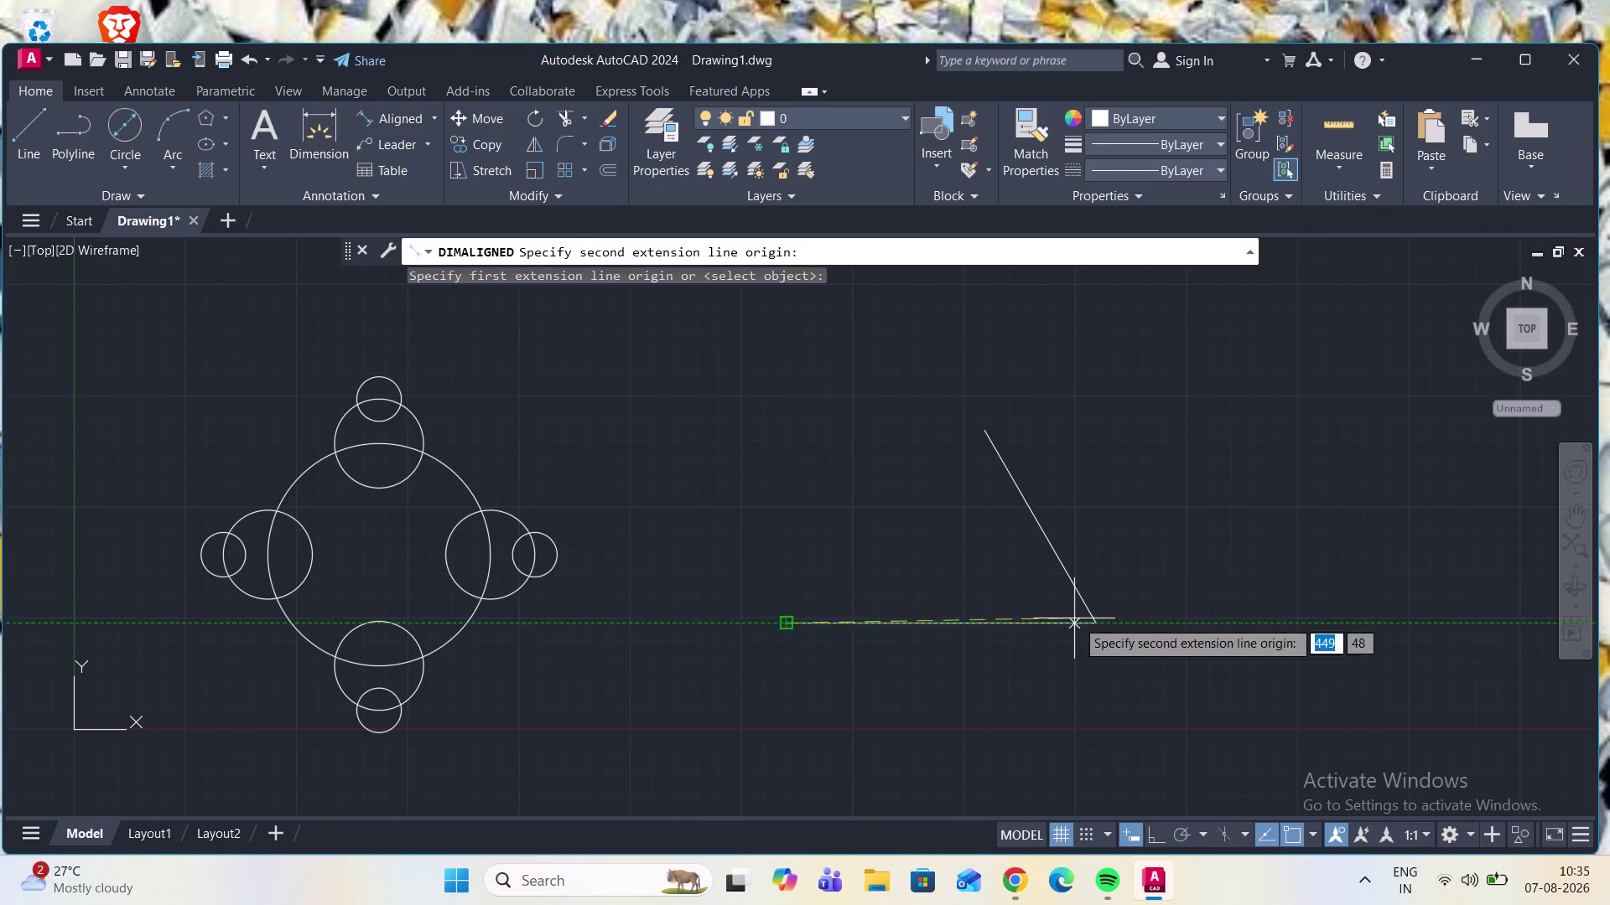
click(1094, 623)
scroll(up, 3)
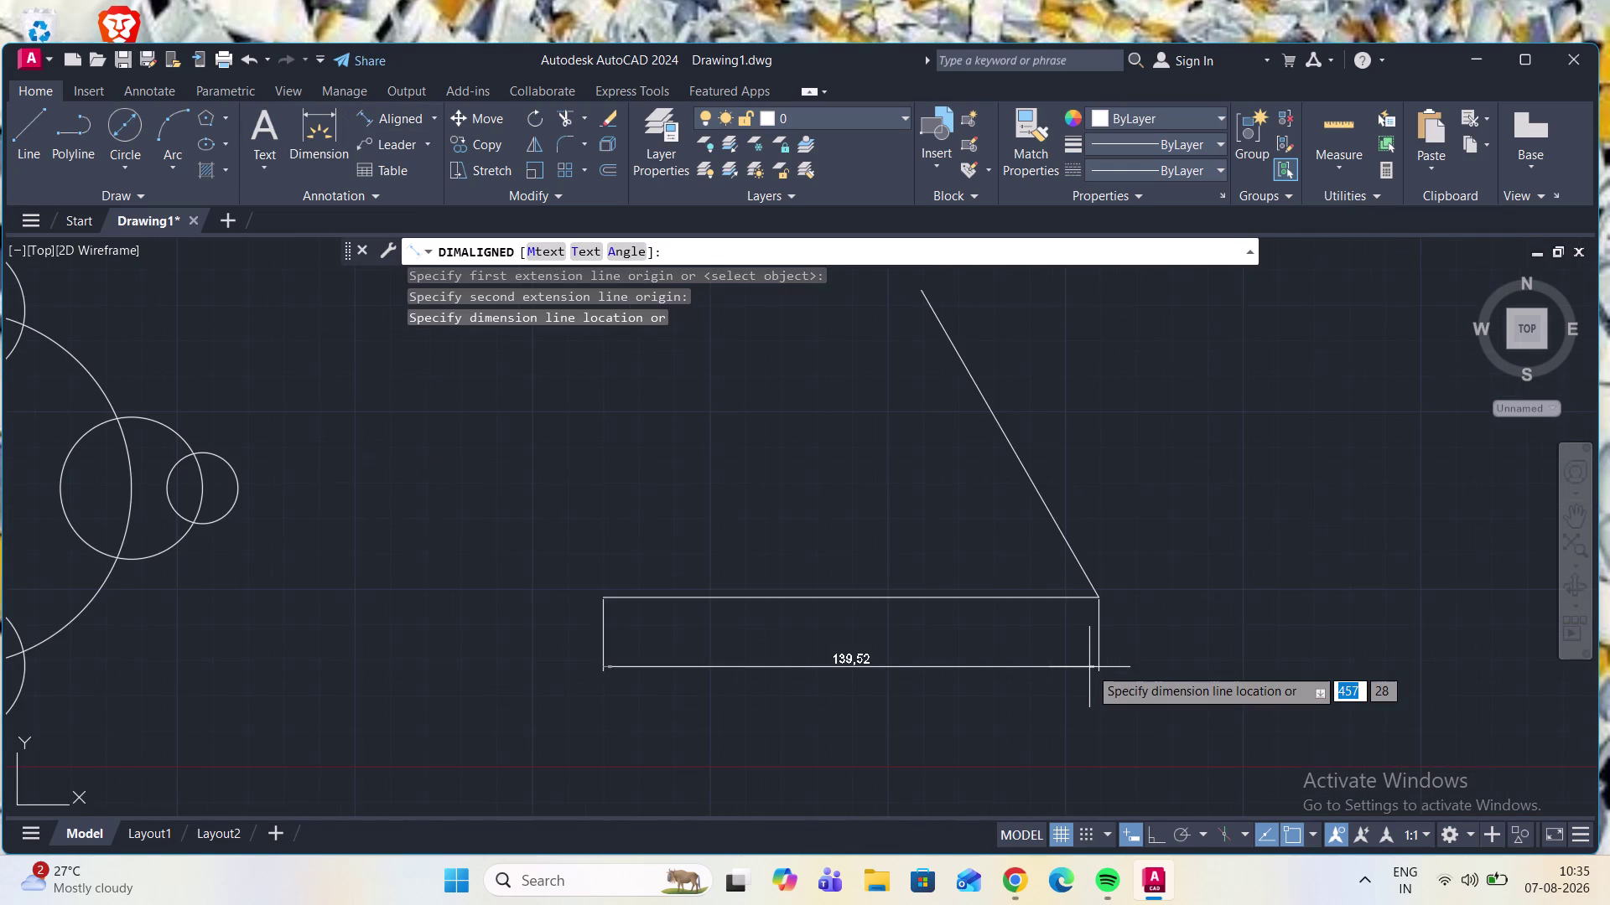
scroll(down, 3)
key(Escape)
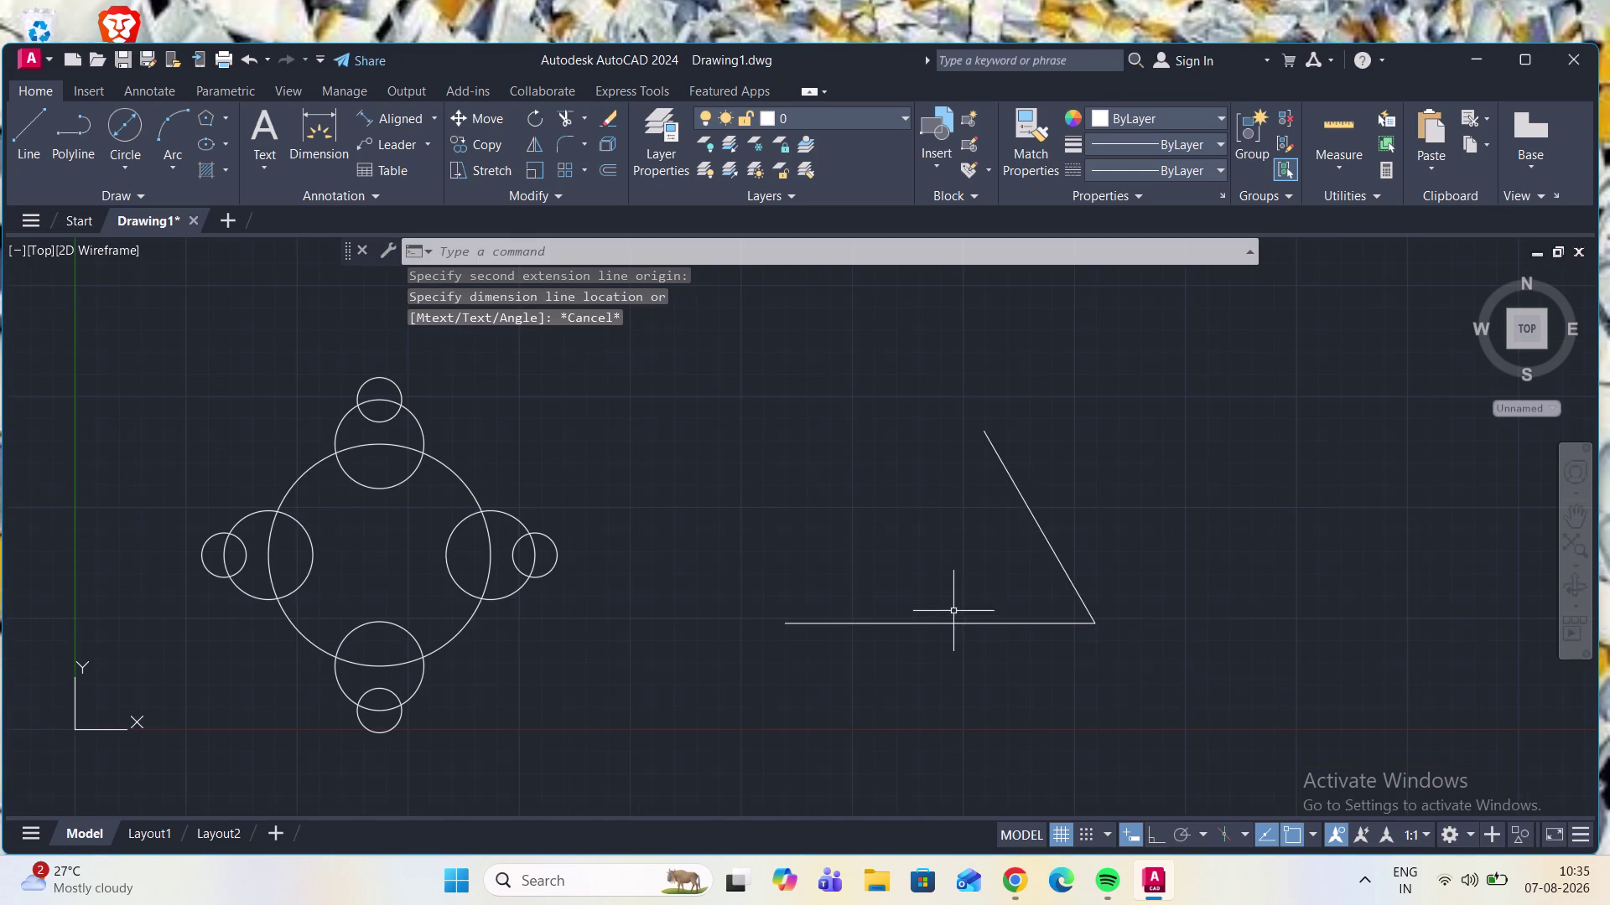
Select the horizontal and inclined lines together and erase them.
click(956, 622)
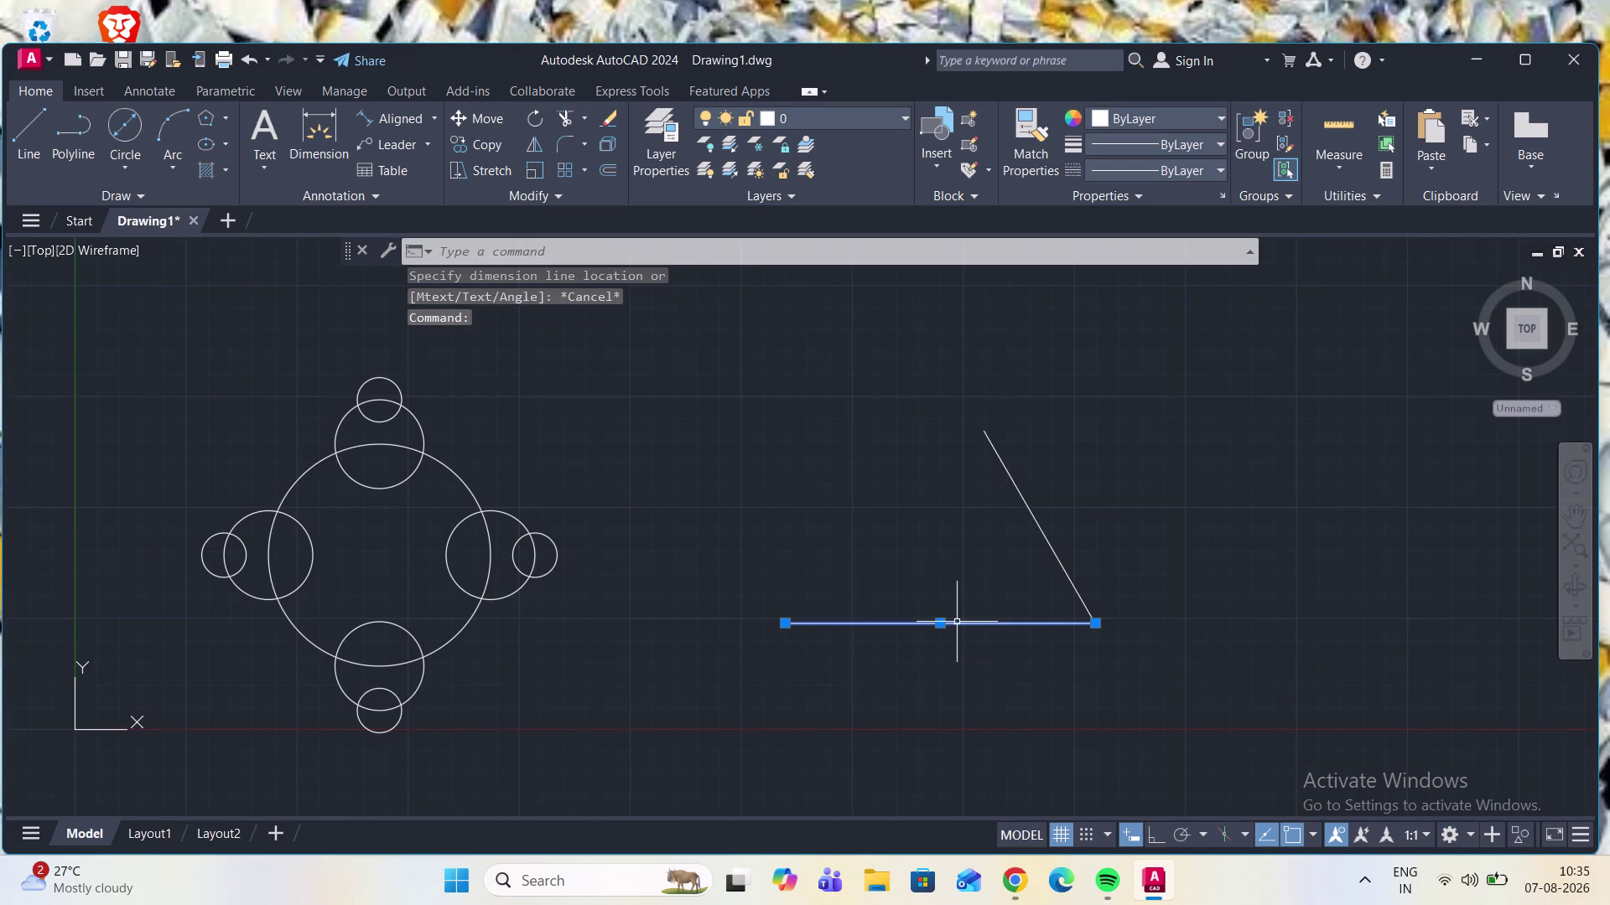
click(1022, 494)
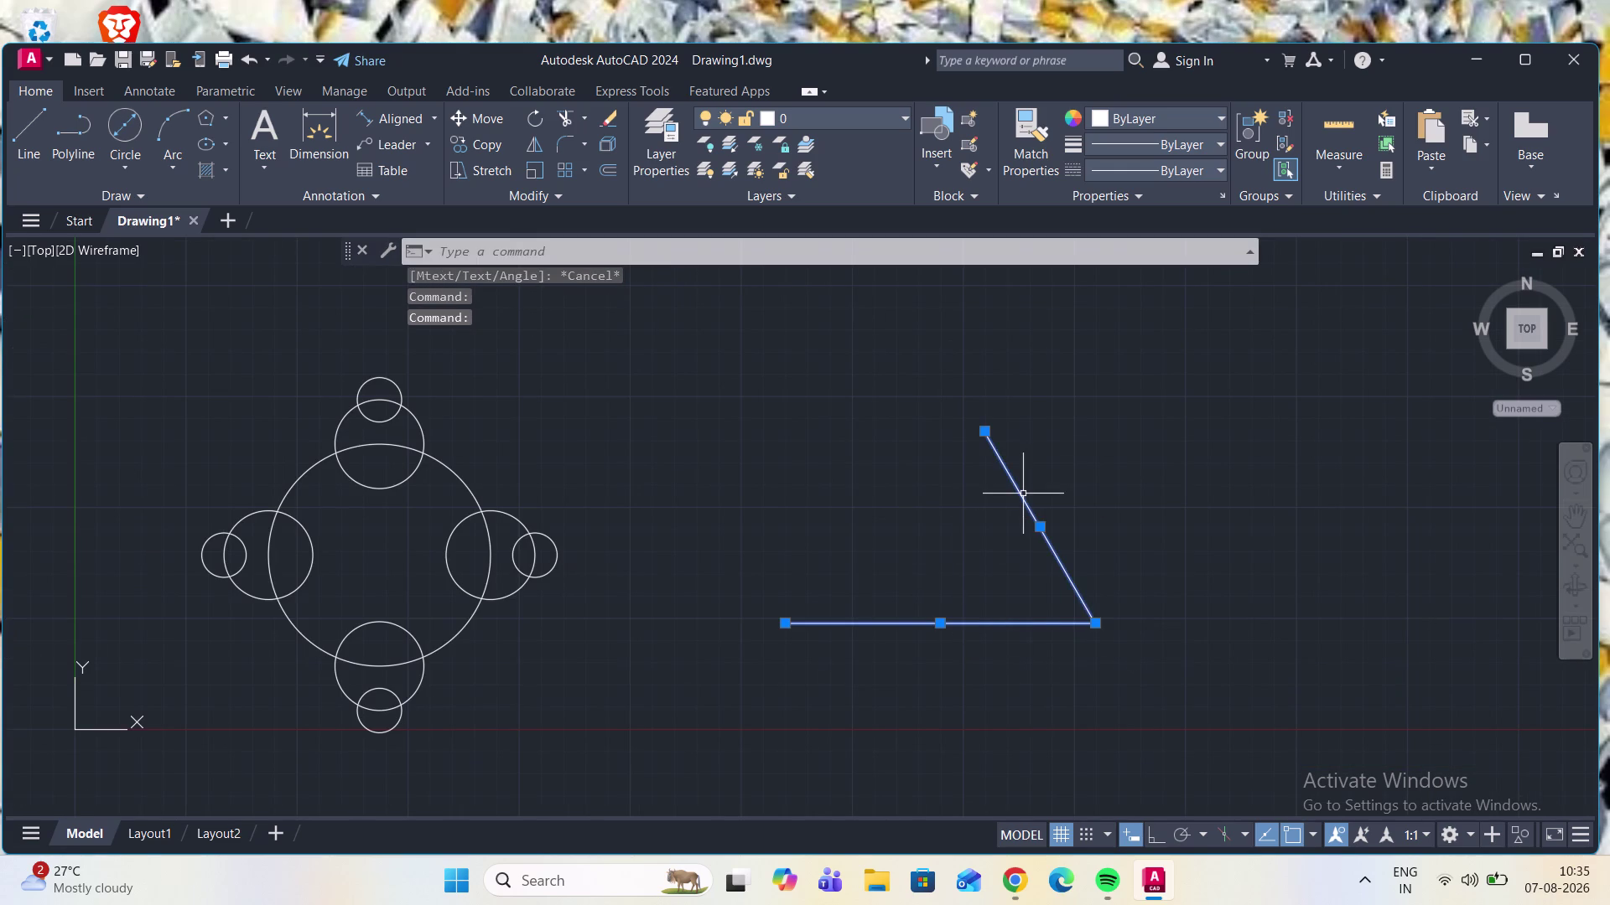
key(Delete)
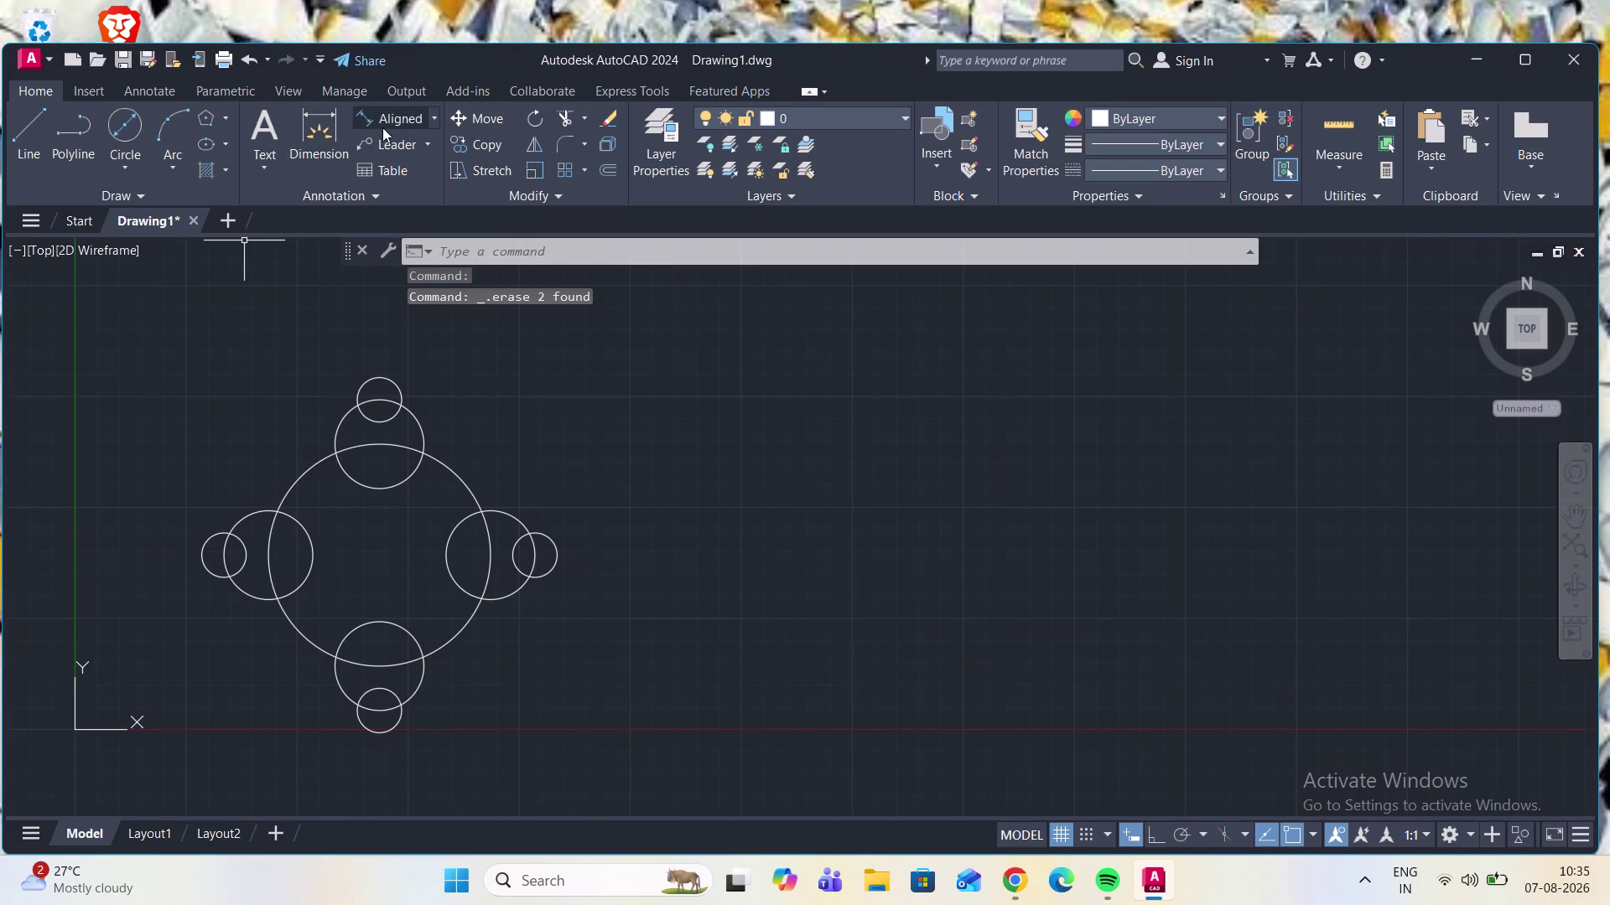
click(27, 127)
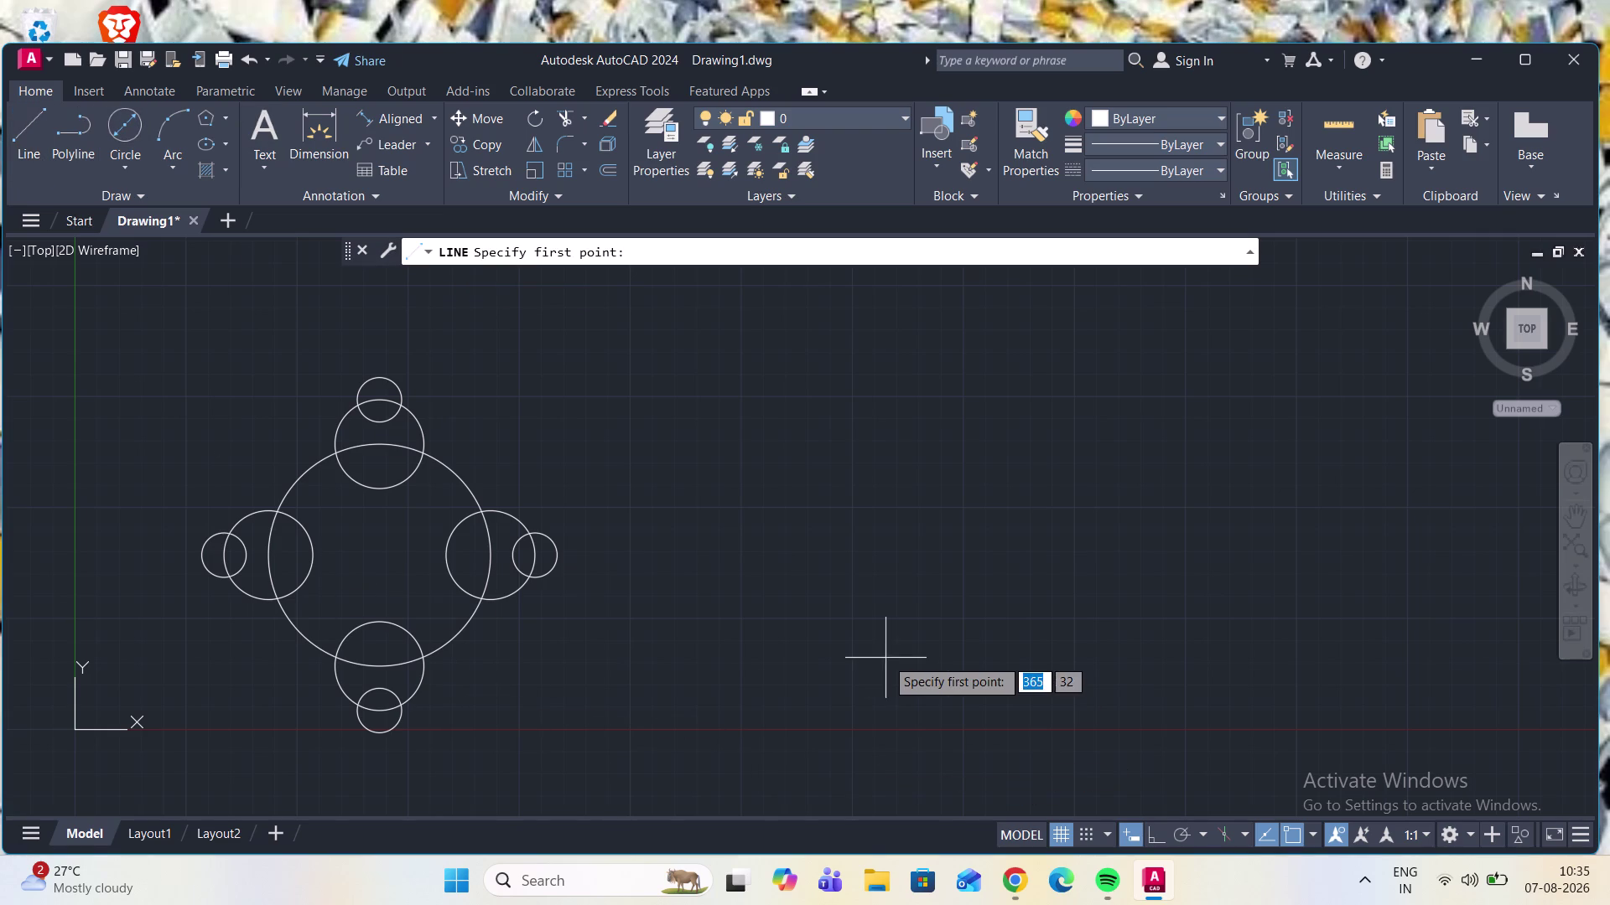
Draw the triangle: a 100-unit base at 0°, a 100-unit side at 120°, then close it at the start point.
click(857, 620)
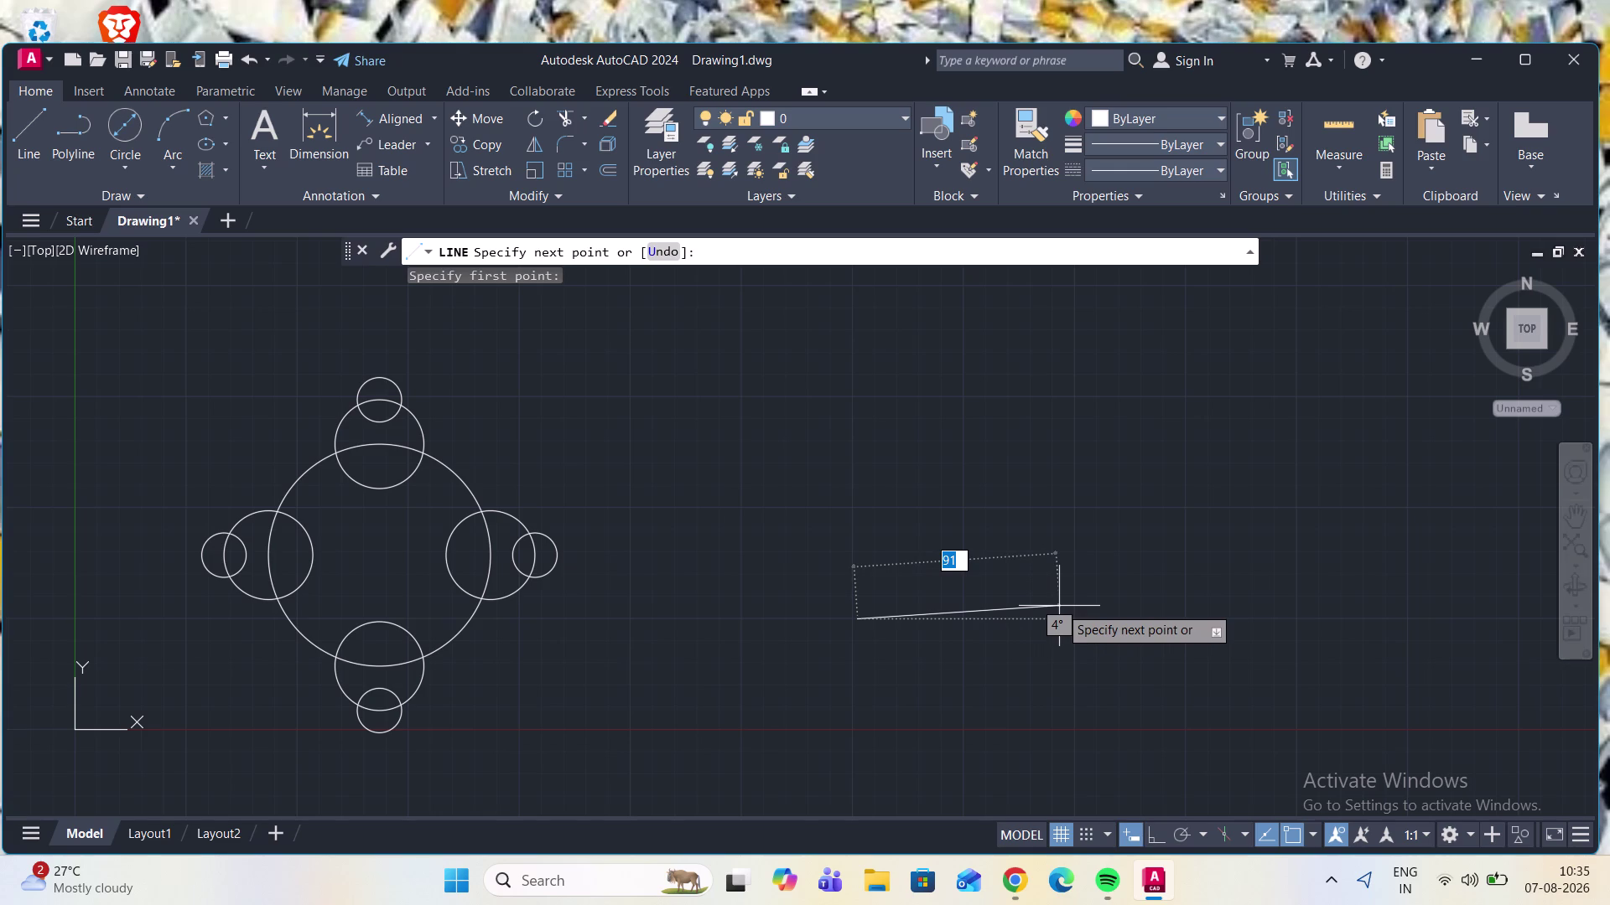
text(100)
key(Tab)
key(0)
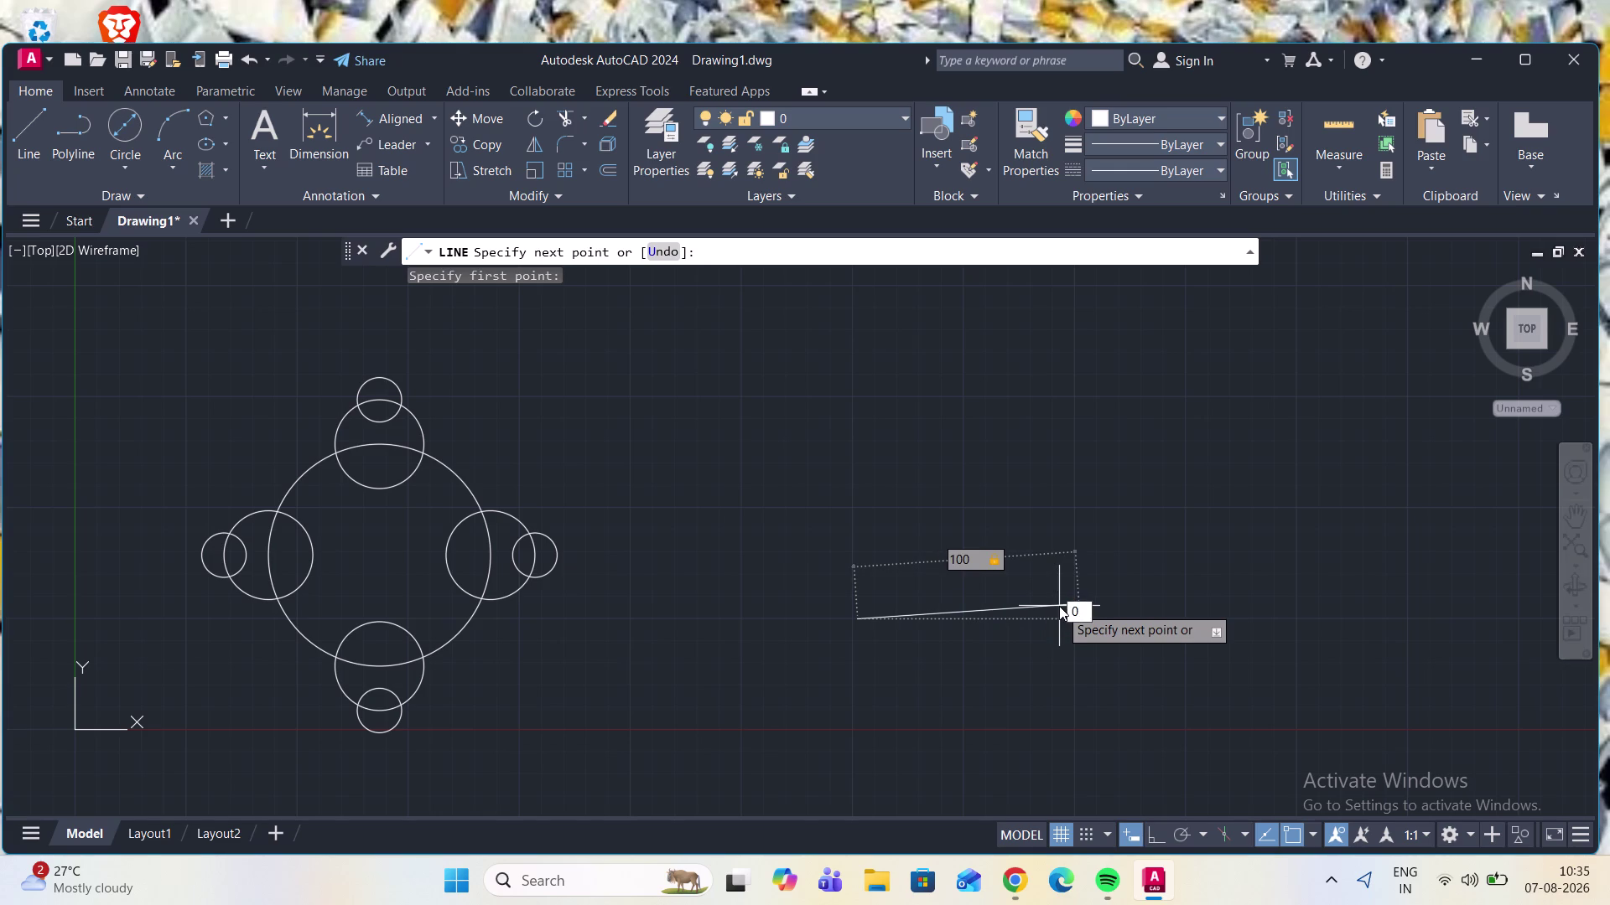
key(Return)
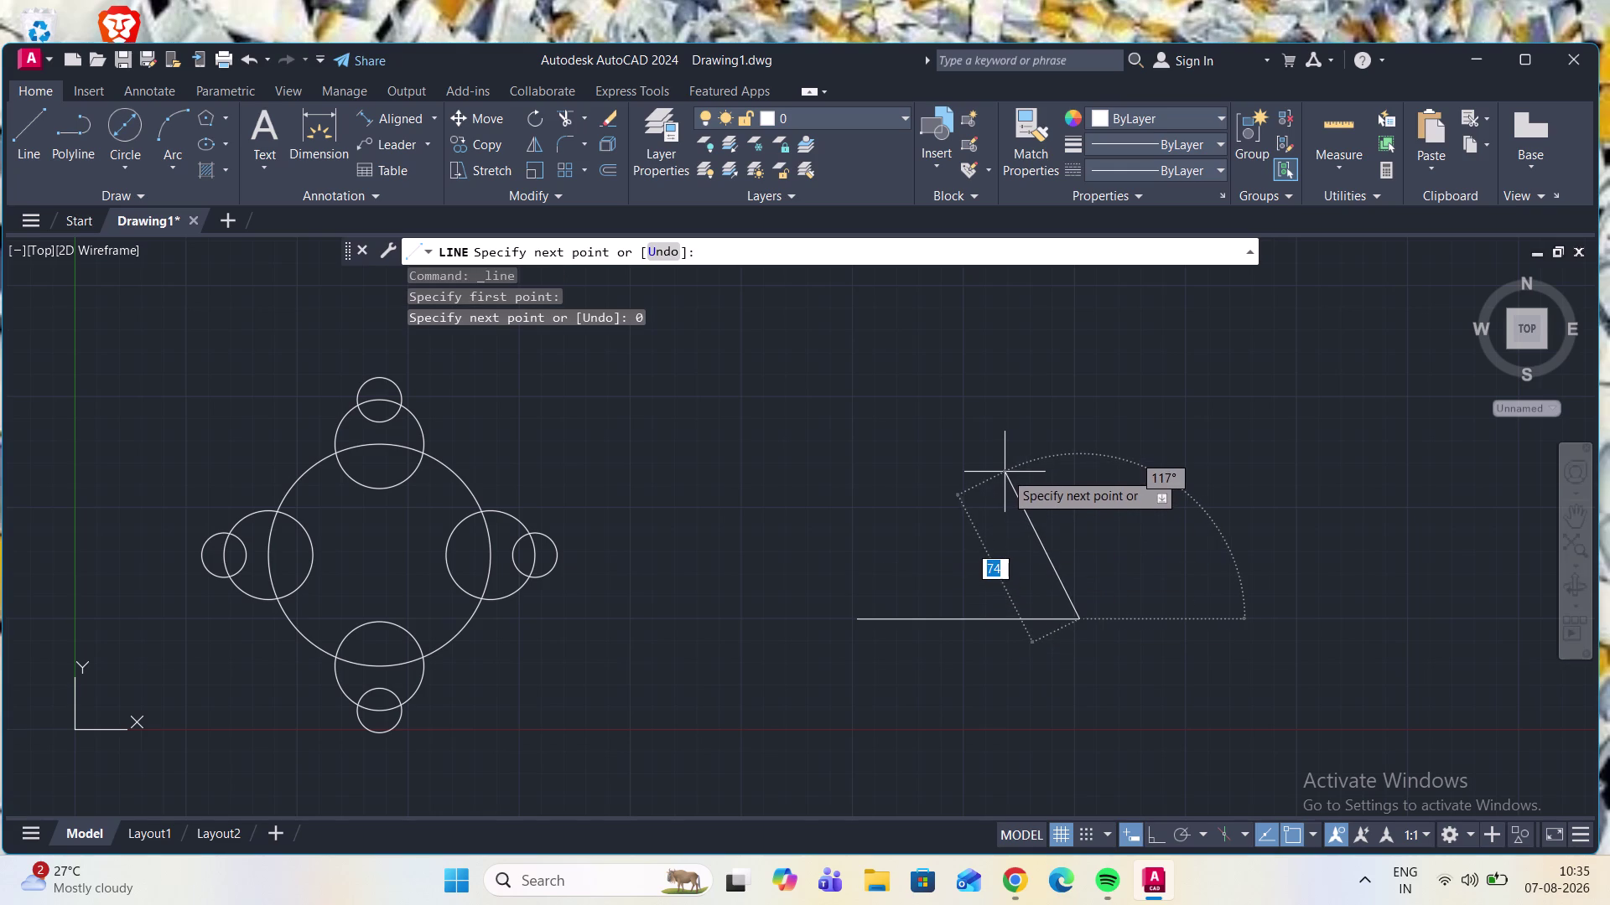
text(1)
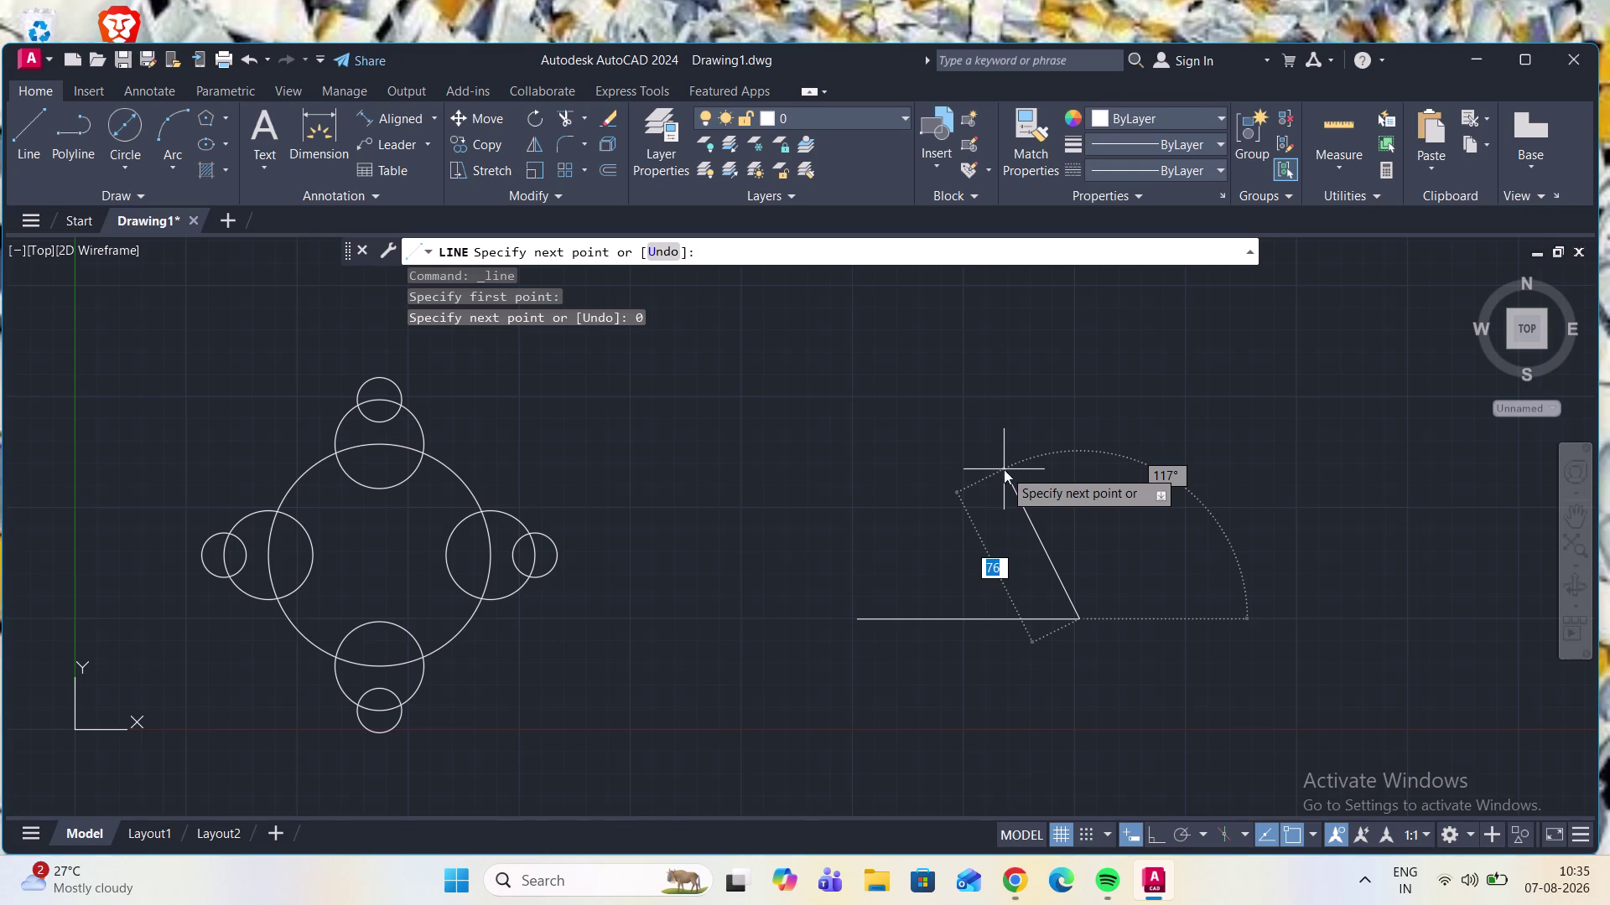
text(00)
key(Tab)
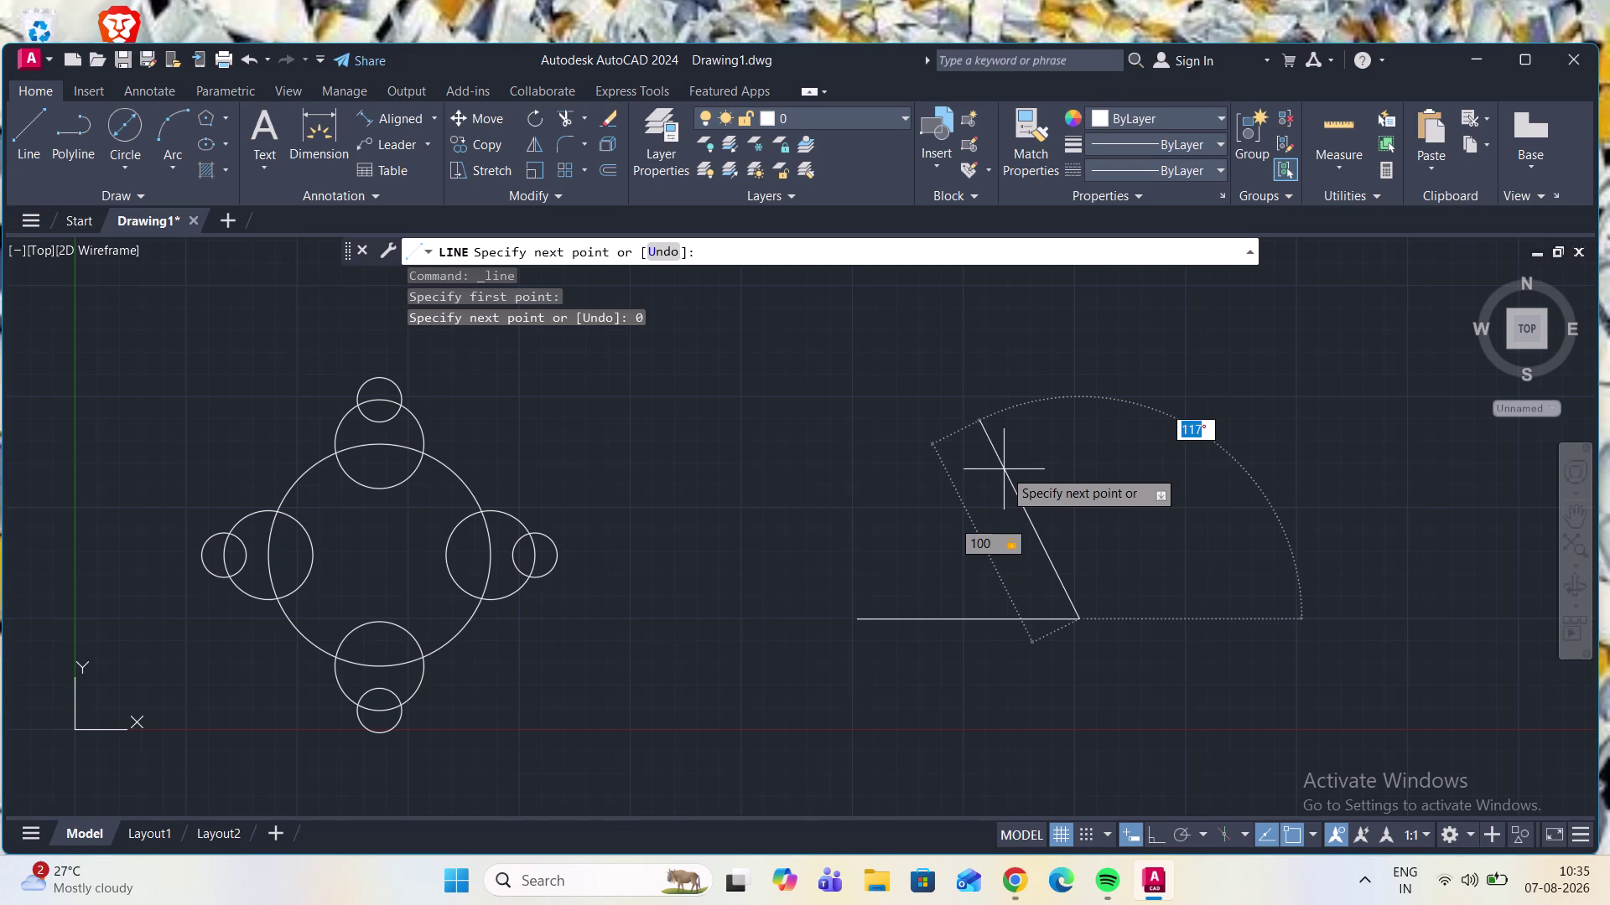
text(120)
key(Return)
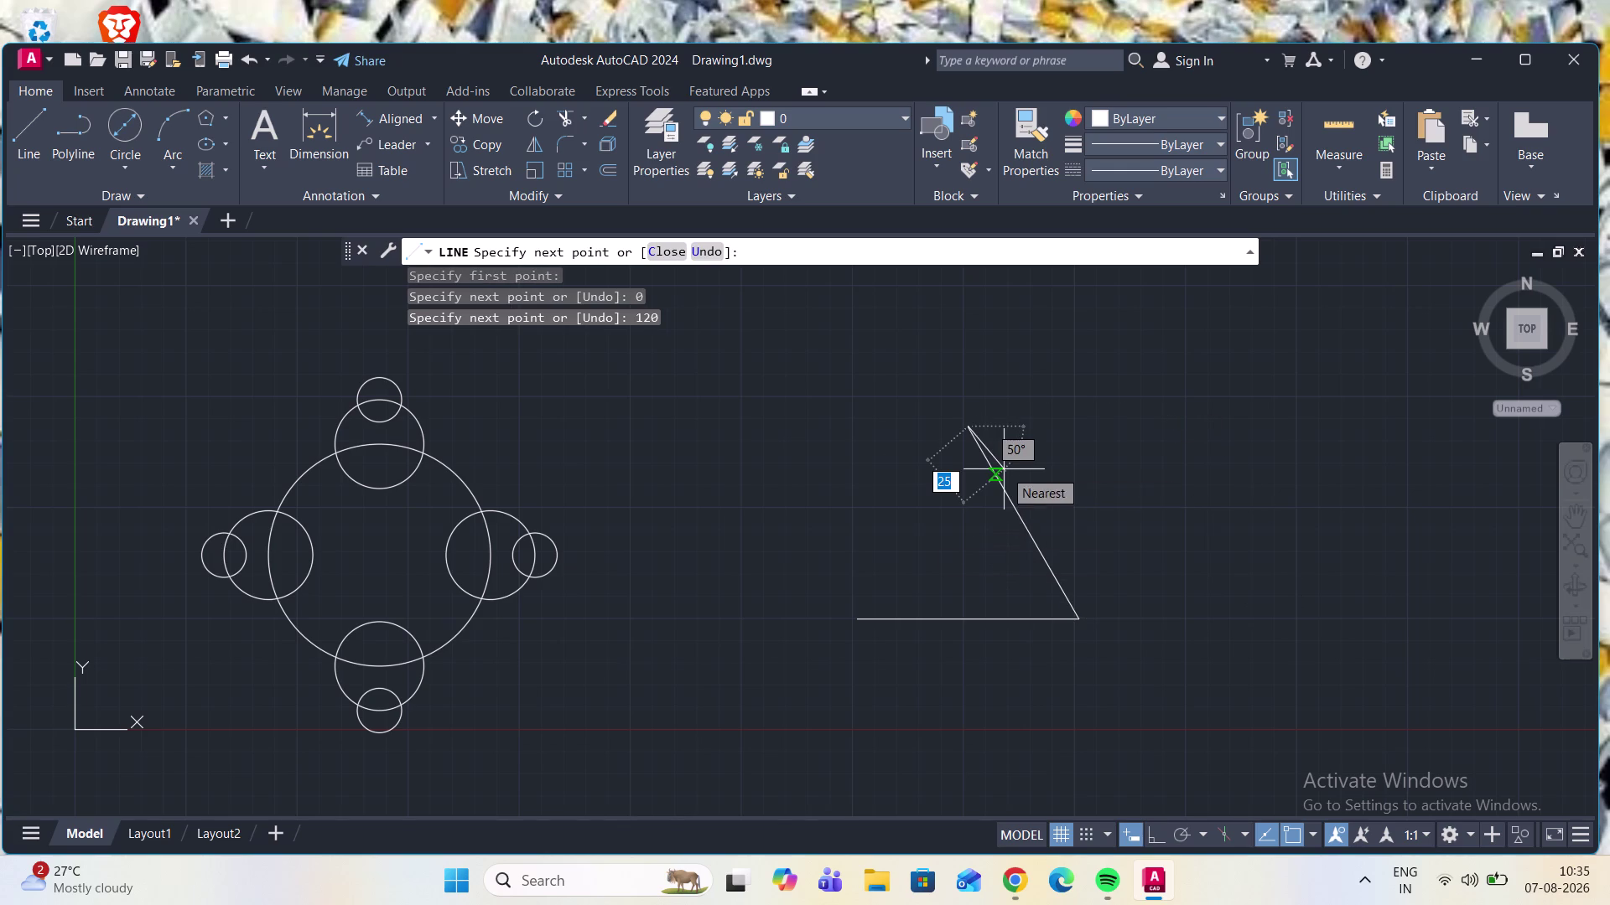
click(861, 620)
key(Escape)
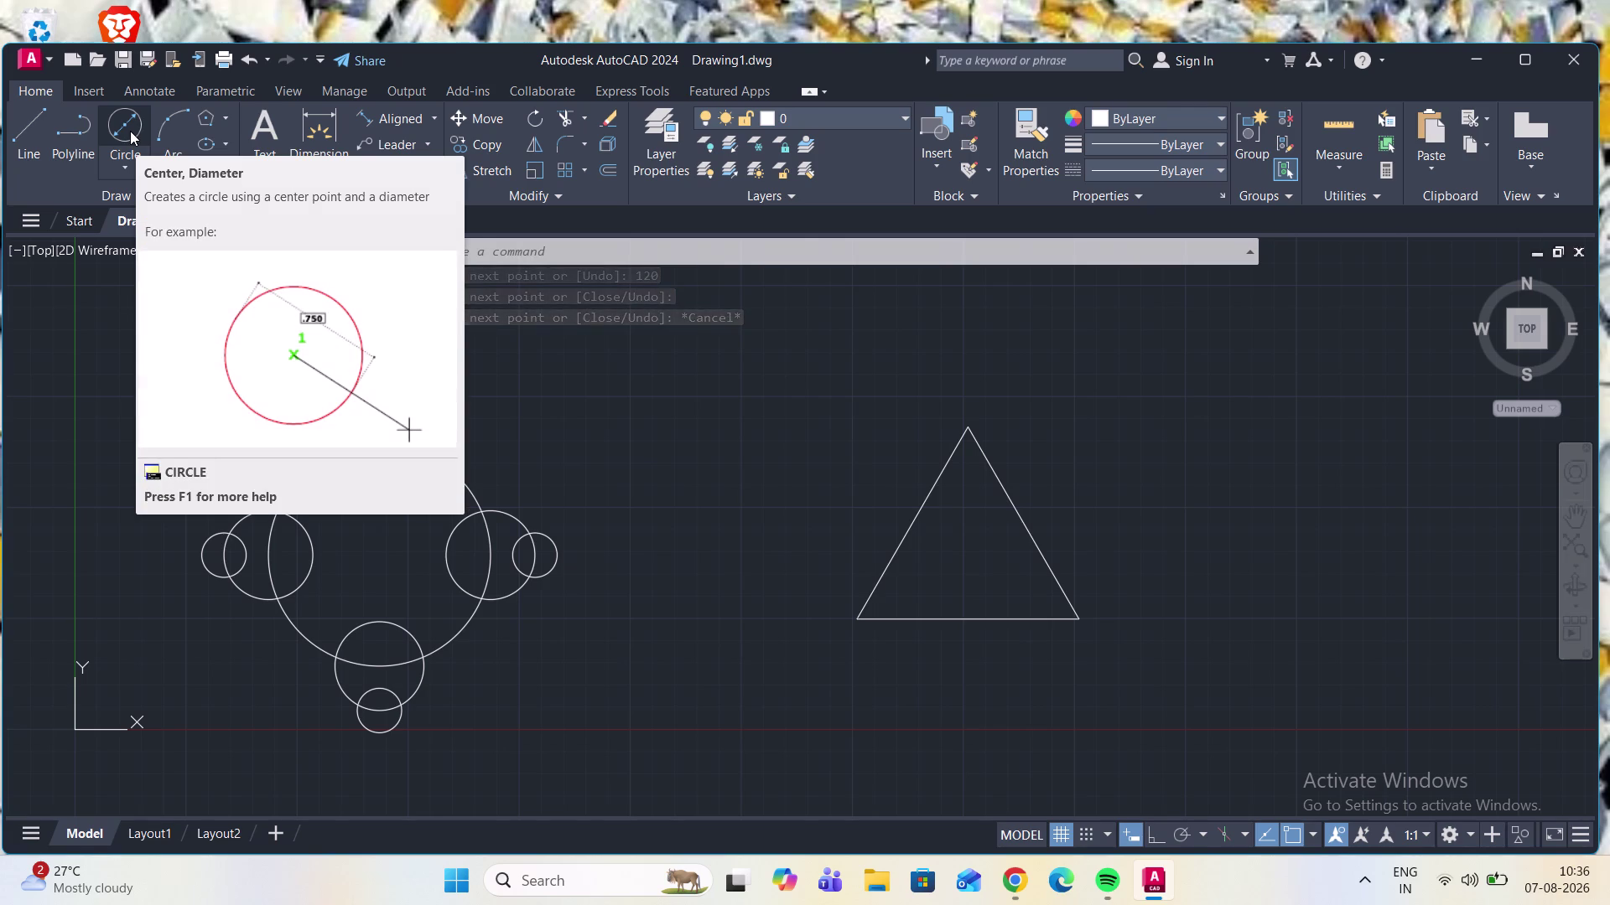
Place diameter-40 circles on the triangle's lower-left, lower-right and top corners.
click(130, 131)
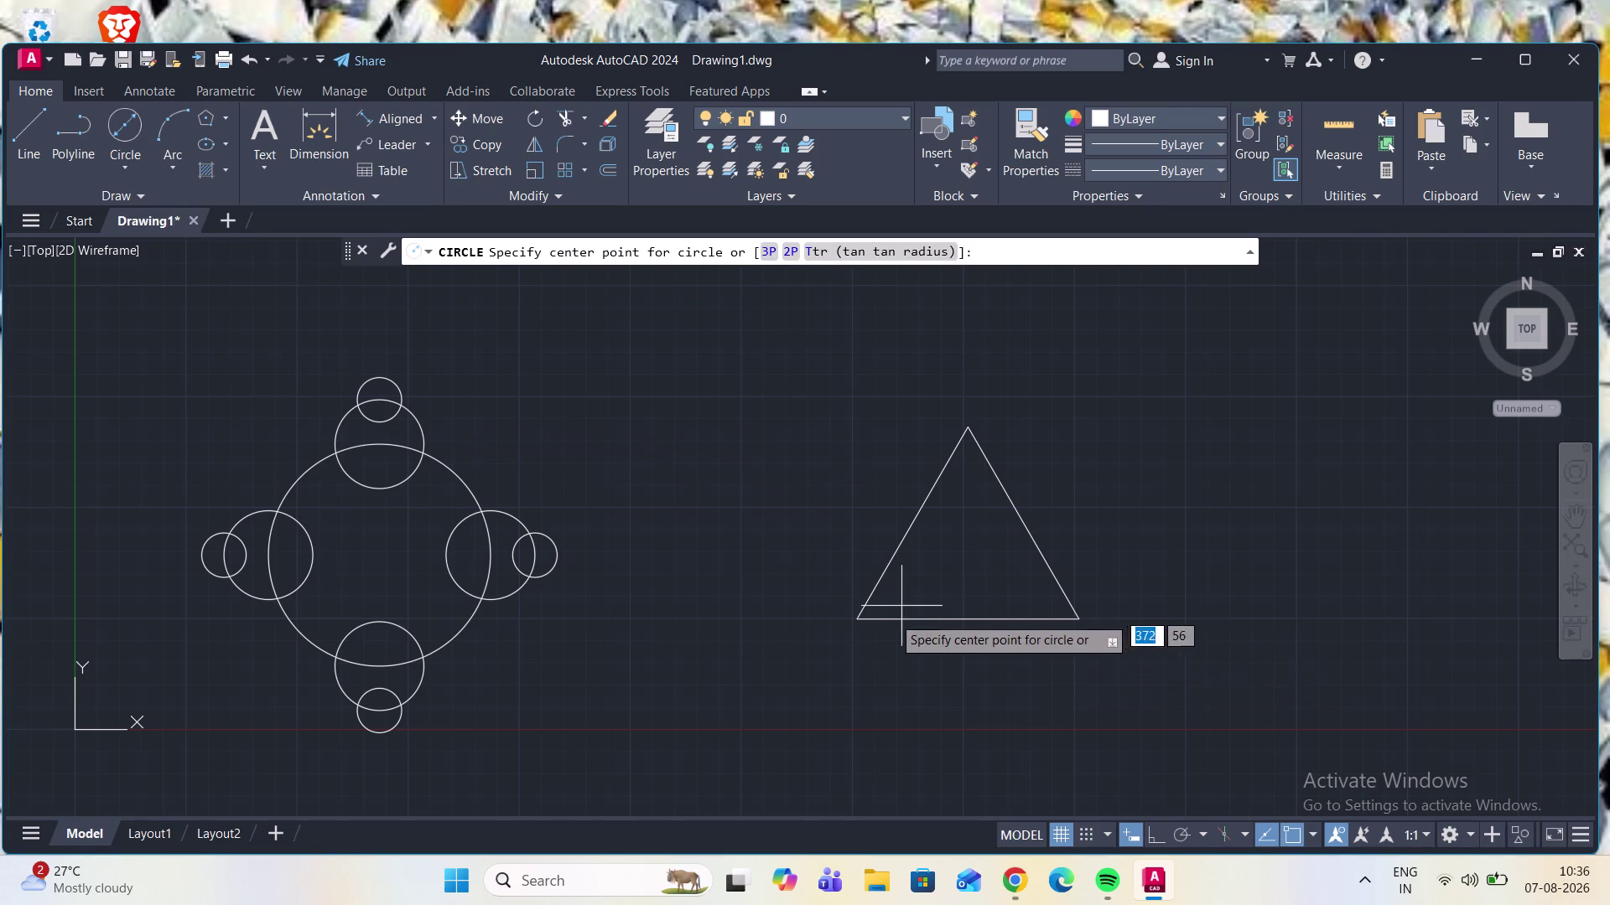
click(857, 621)
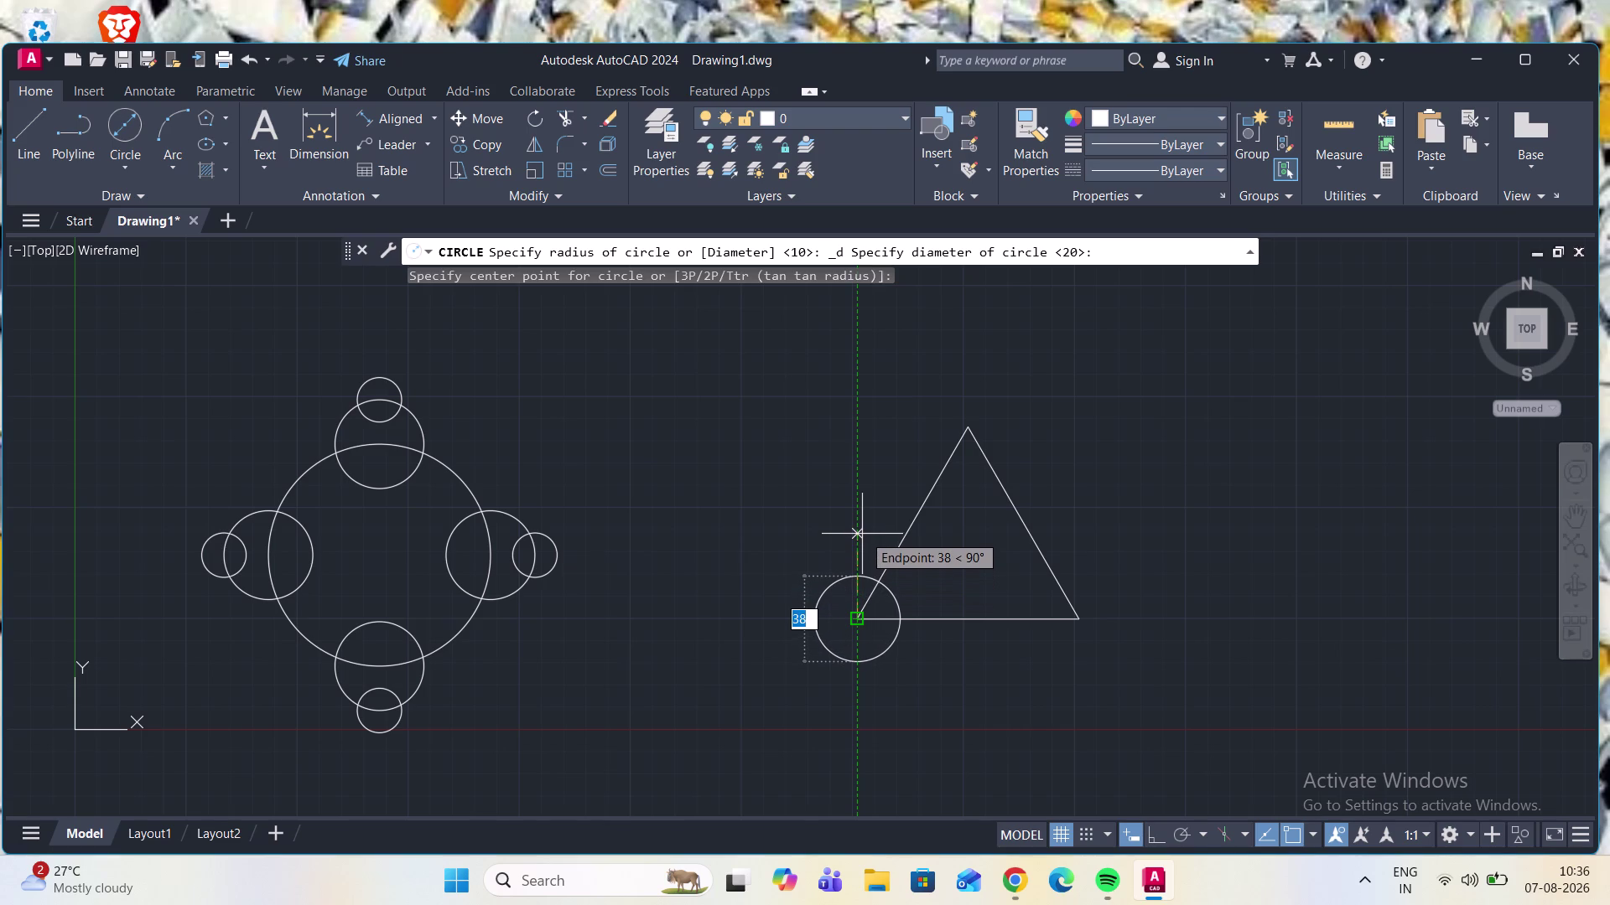
text(4)
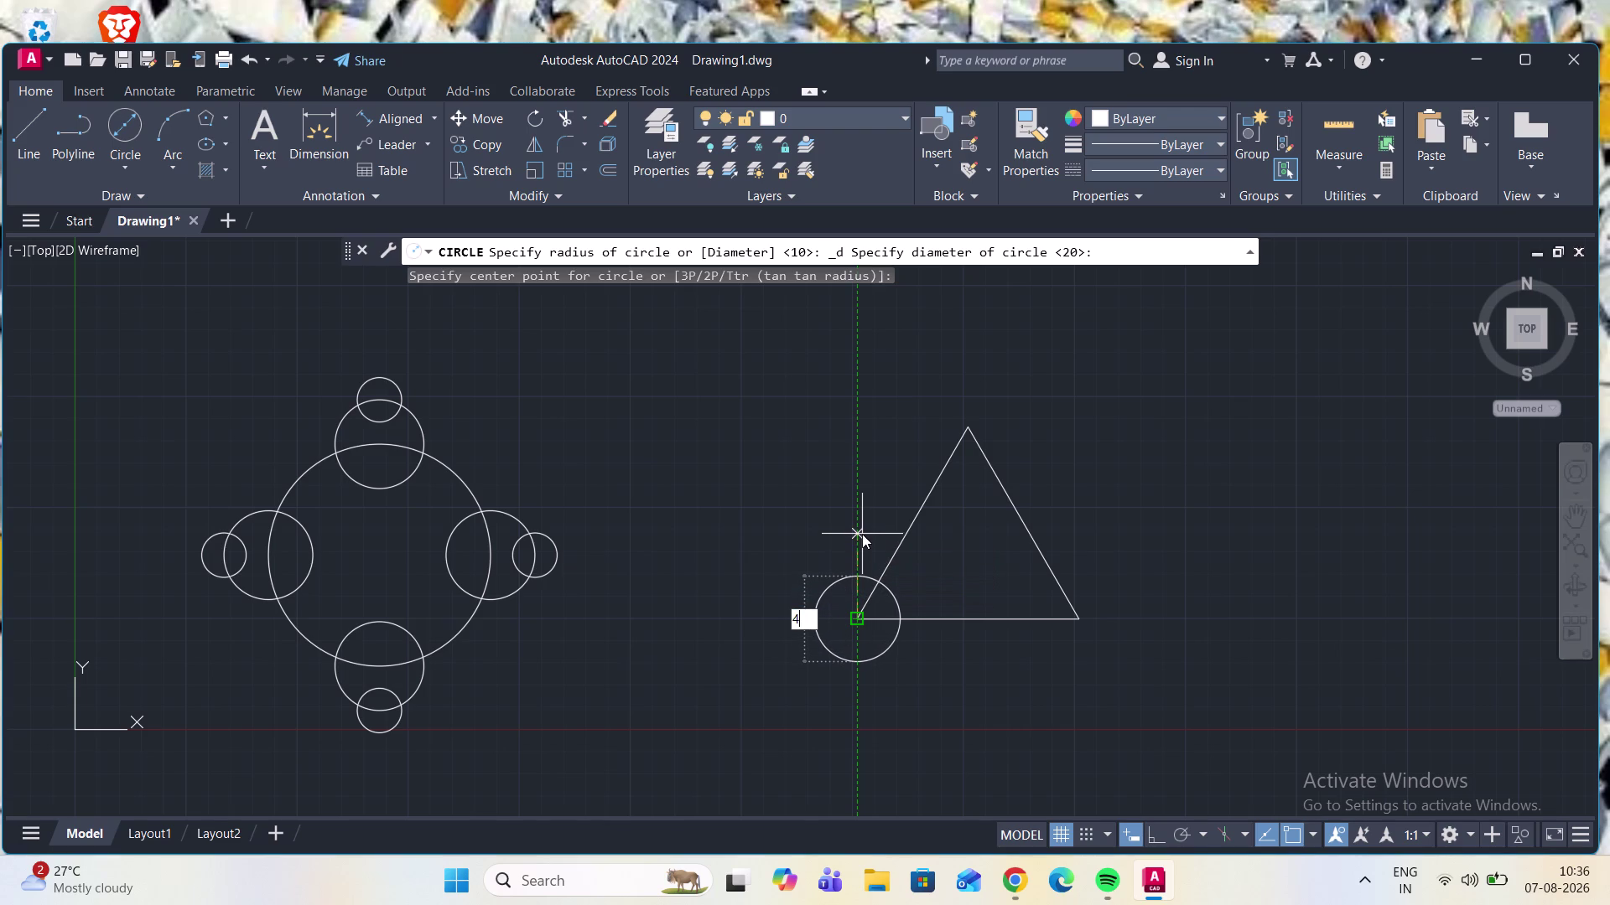
text(0)
key(Return)
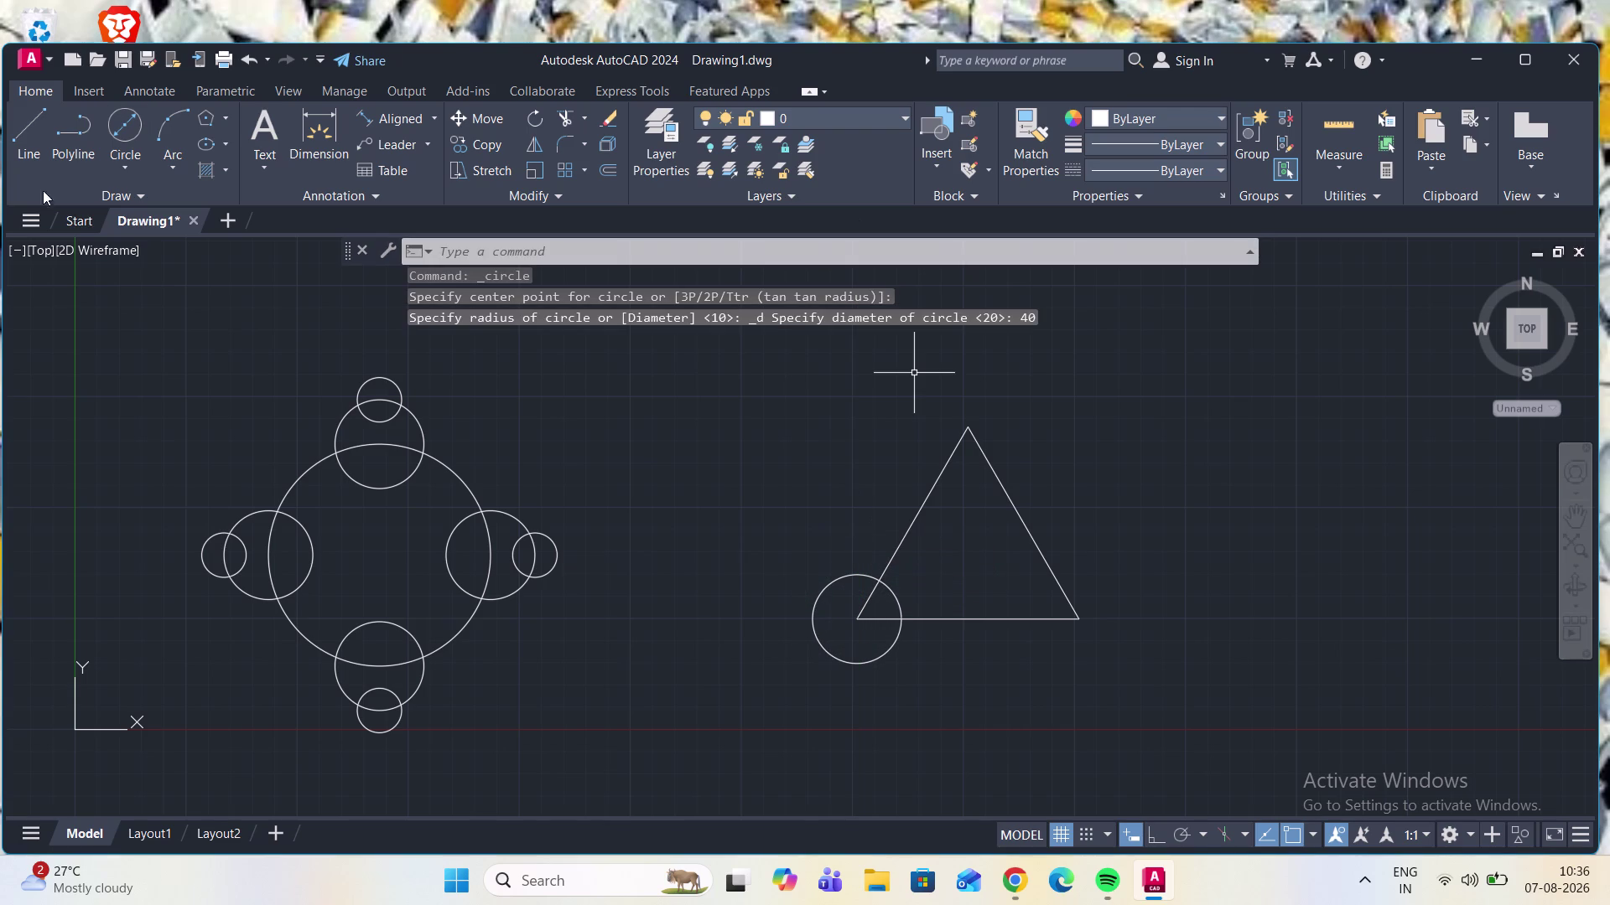
click(121, 130)
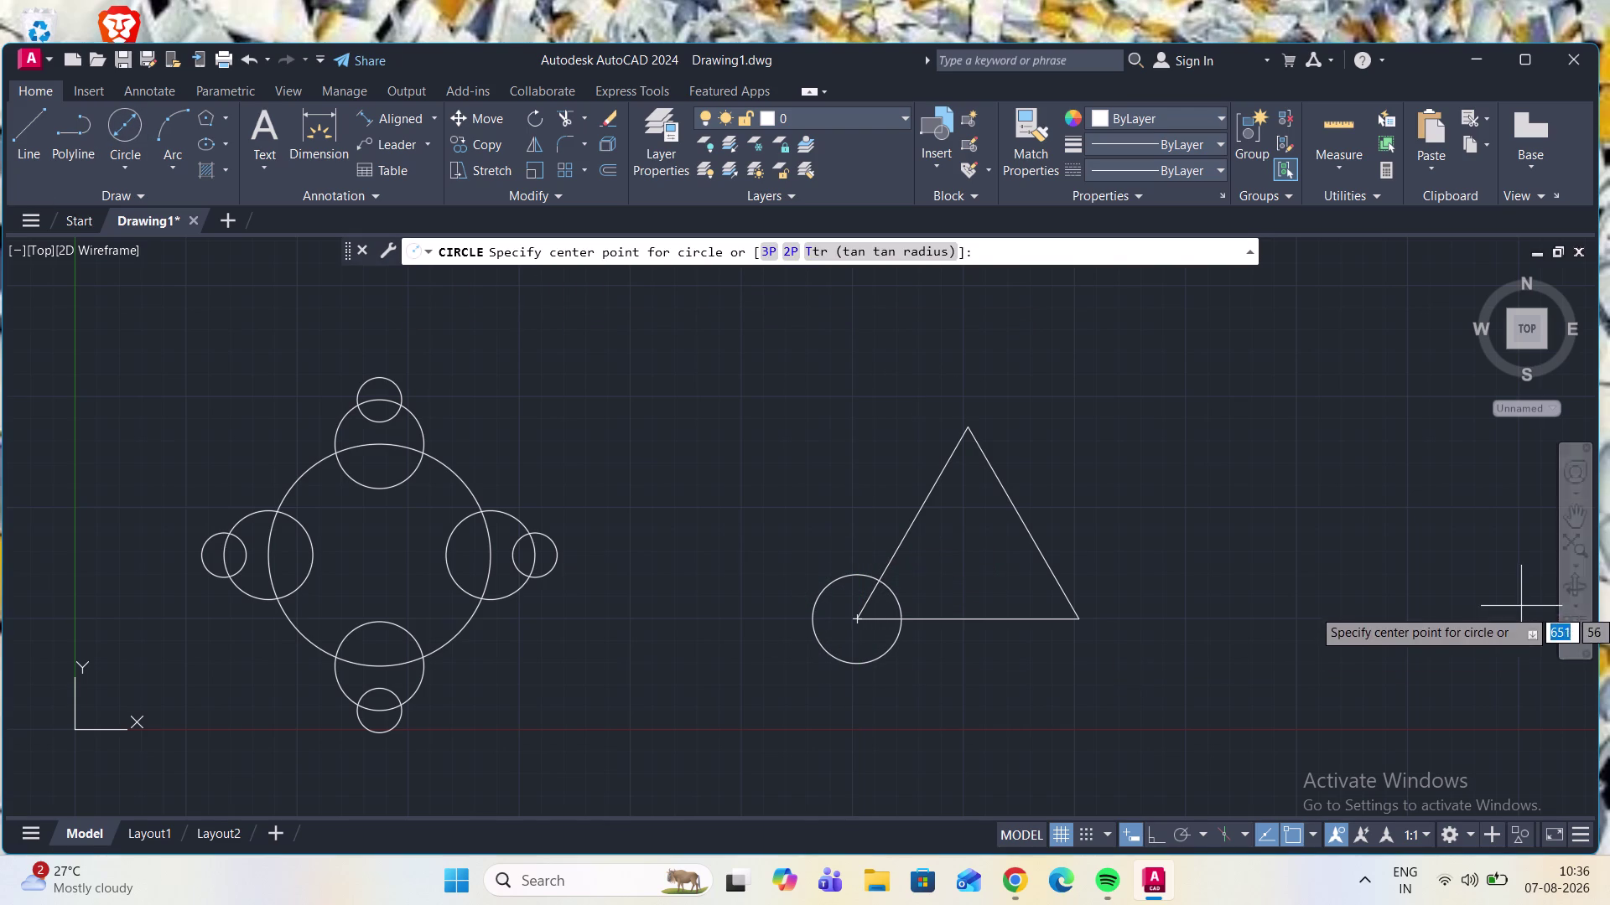
click(1075, 622)
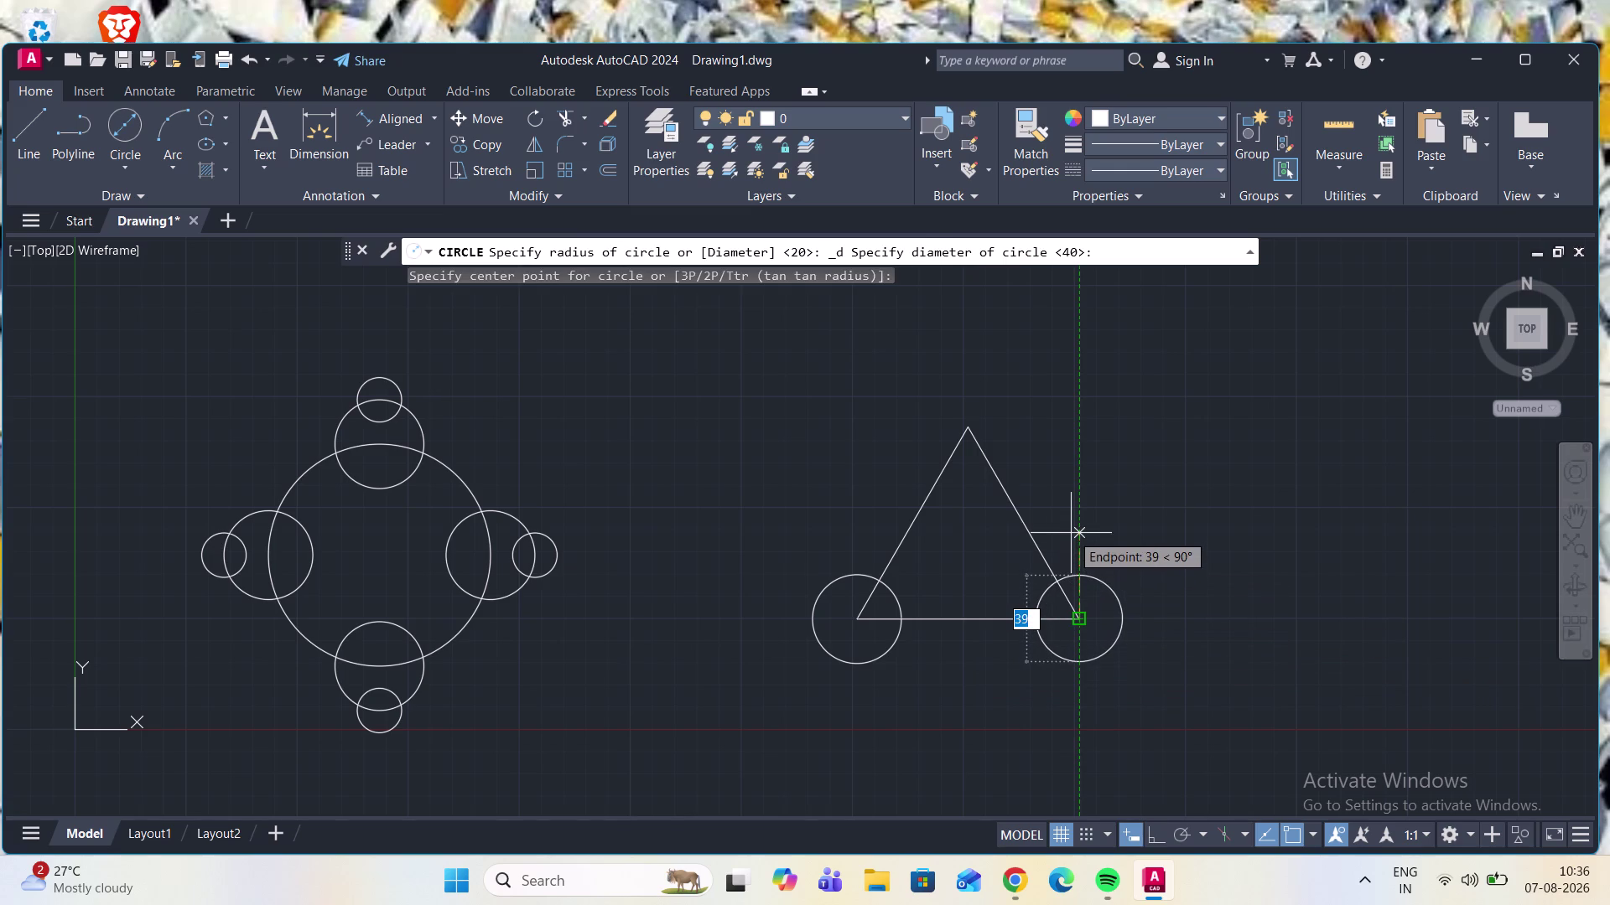
text(40)
key(Return)
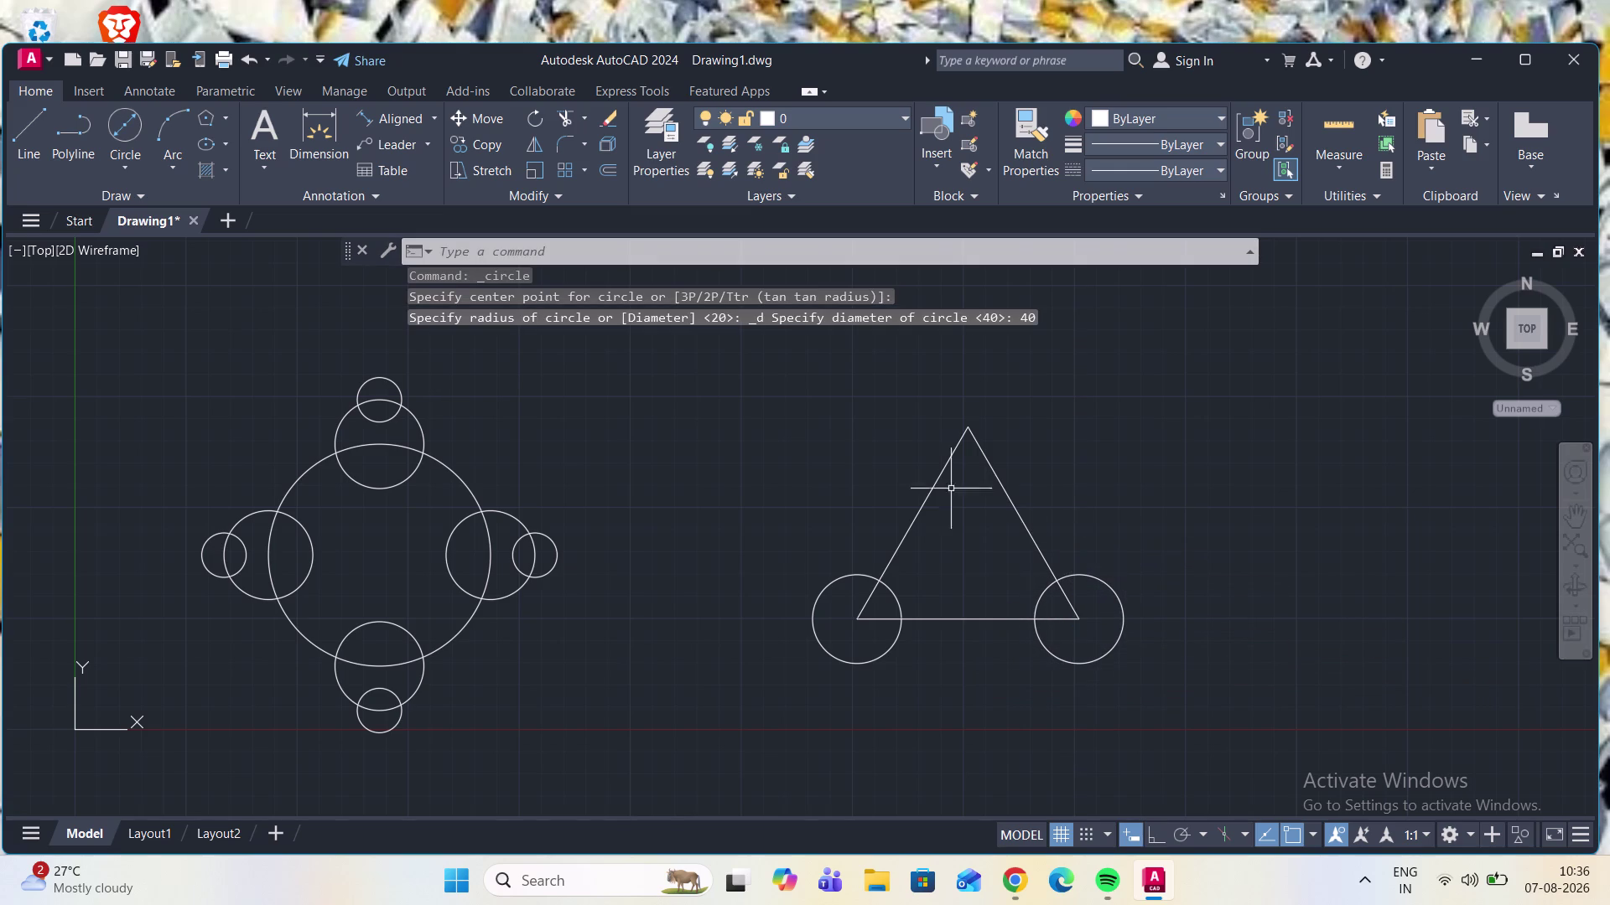
click(130, 122)
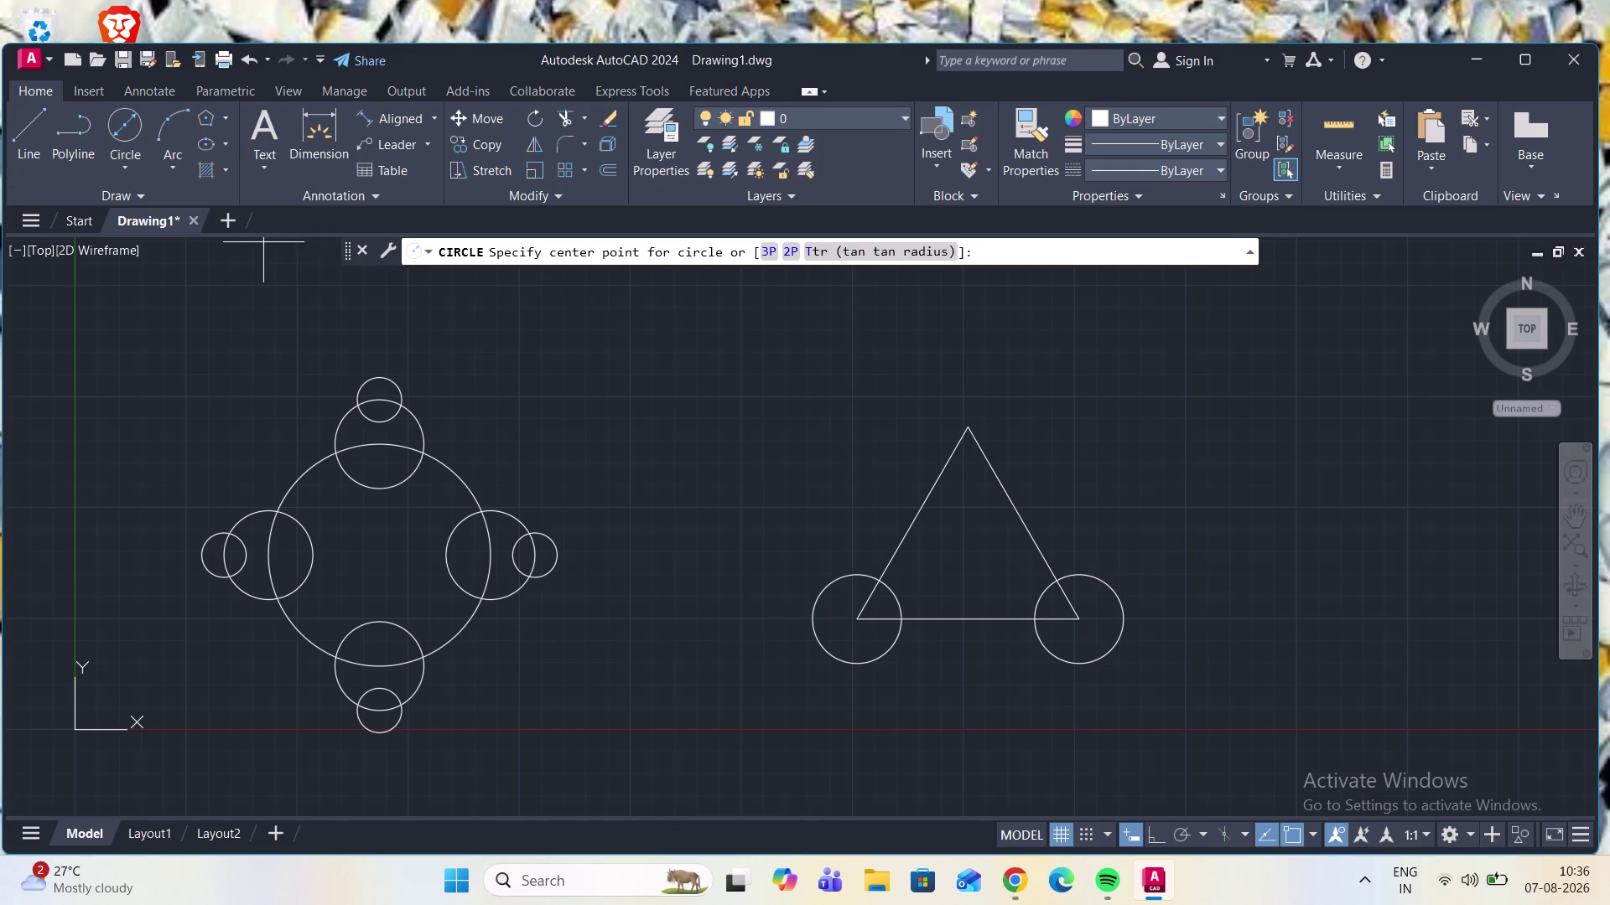
click(966, 428)
text(4)
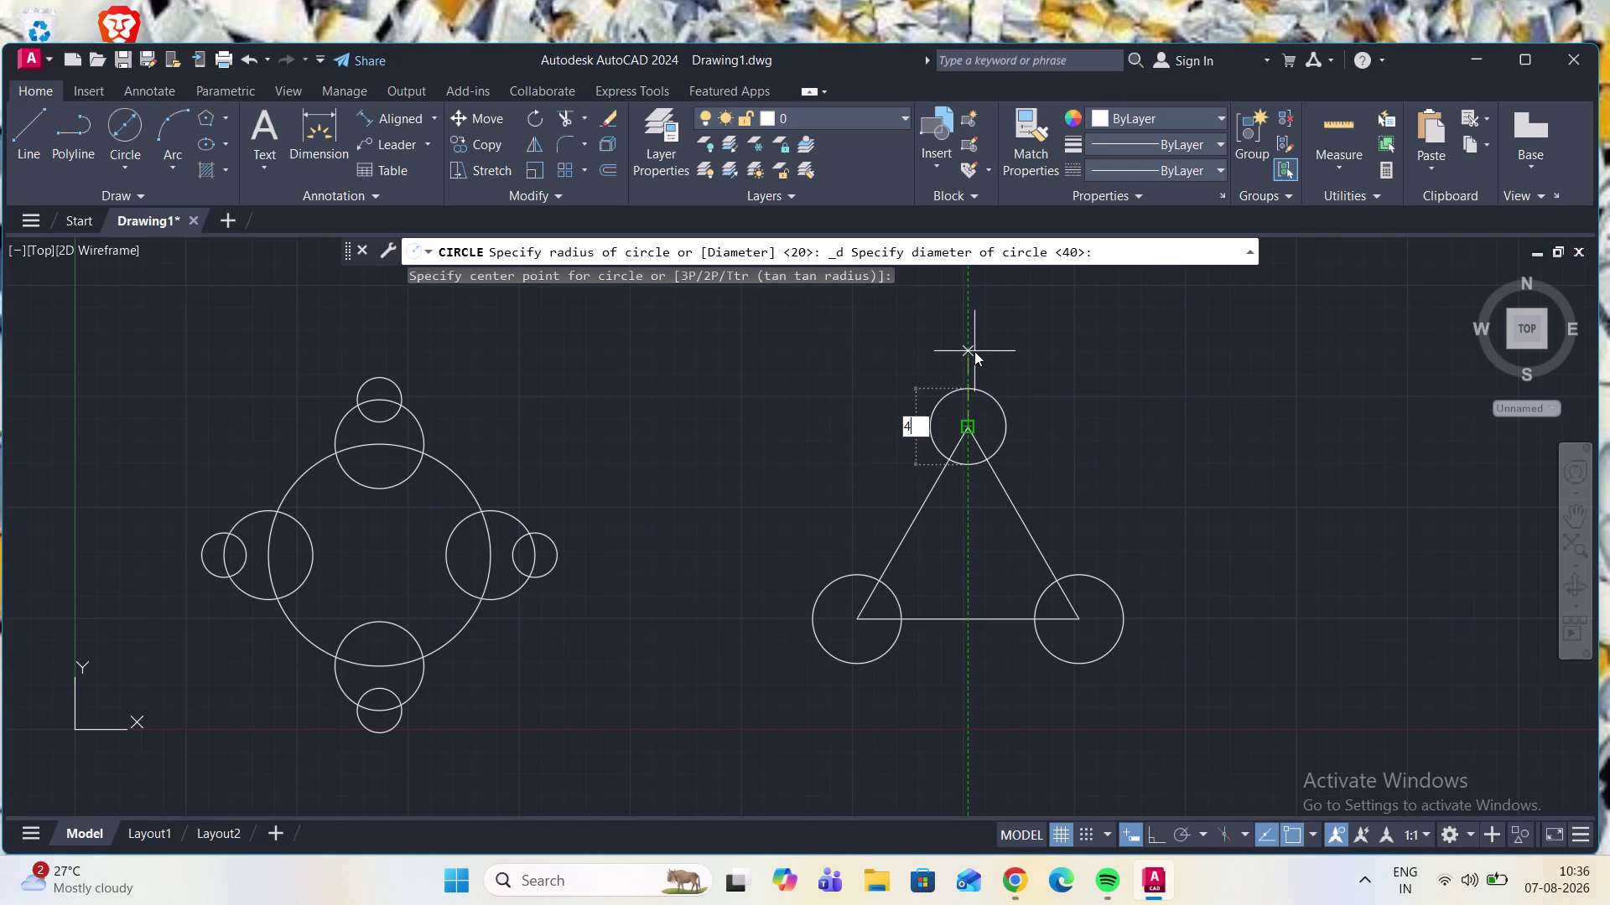
text(0)
key(Return)
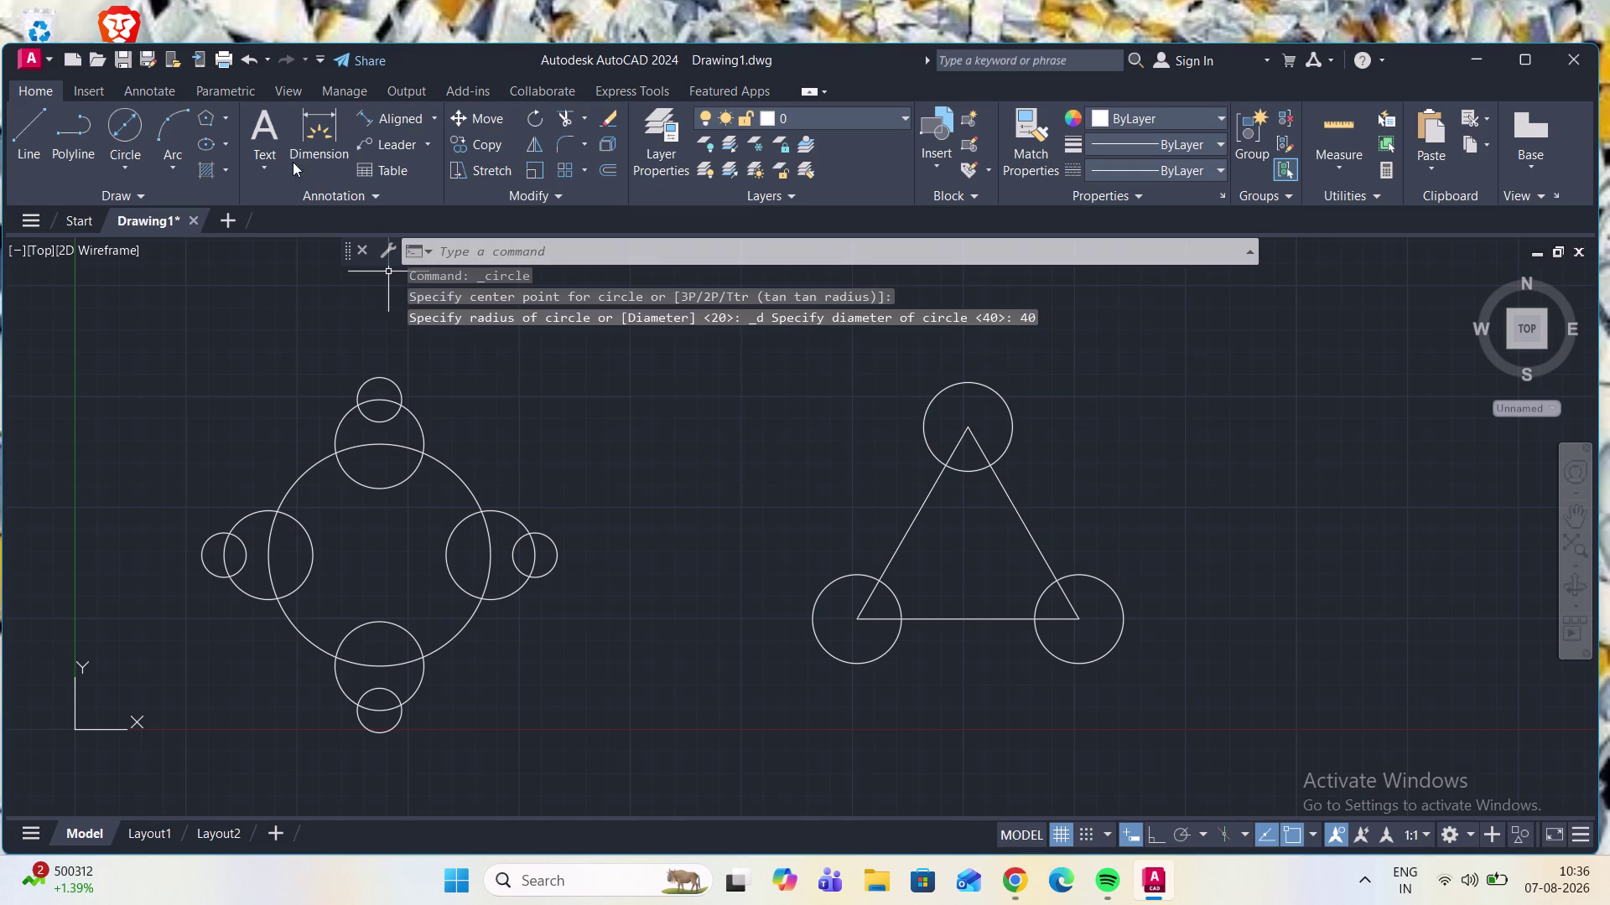
click(127, 171)
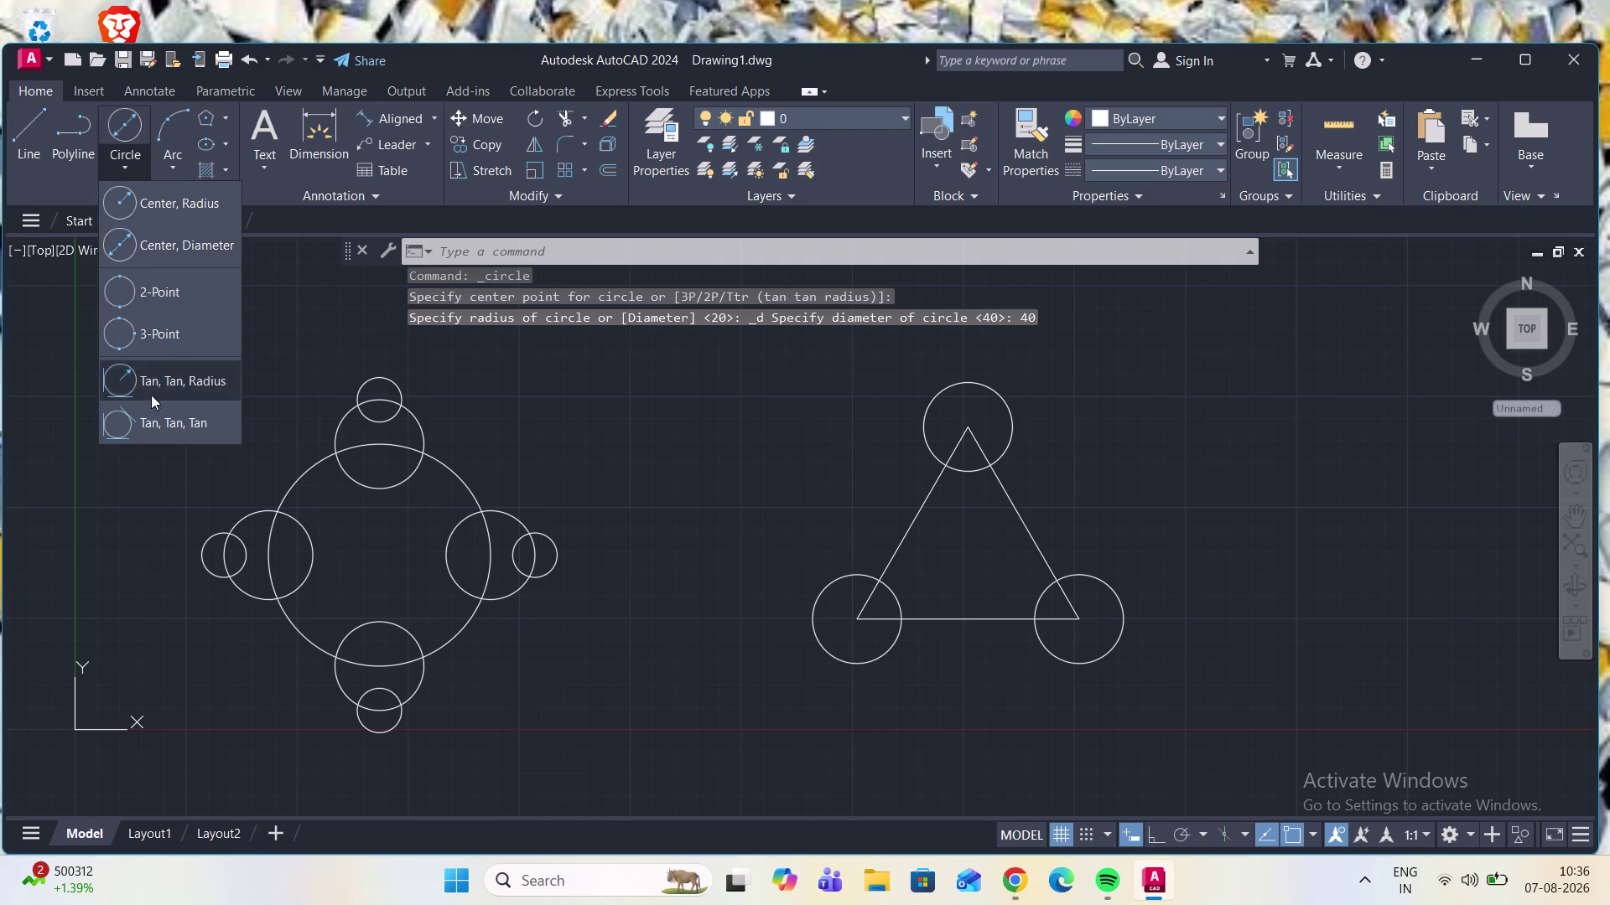
Draw a Tan, Tan, Tan circle inside the triangle touching the three corner circles.
click(182, 425)
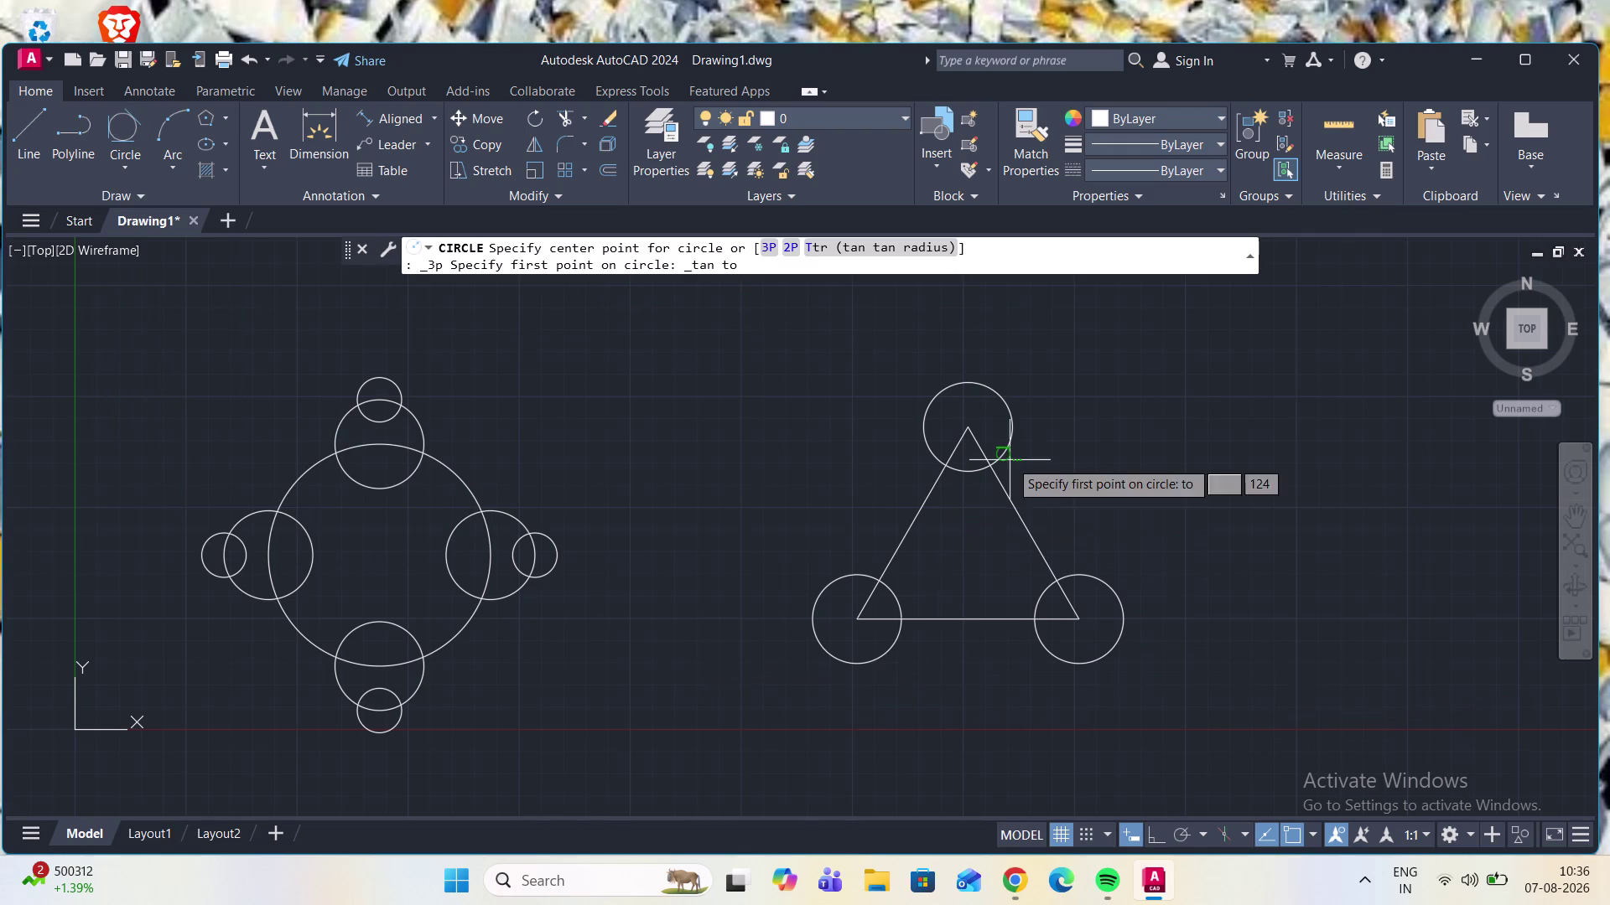
click(969, 473)
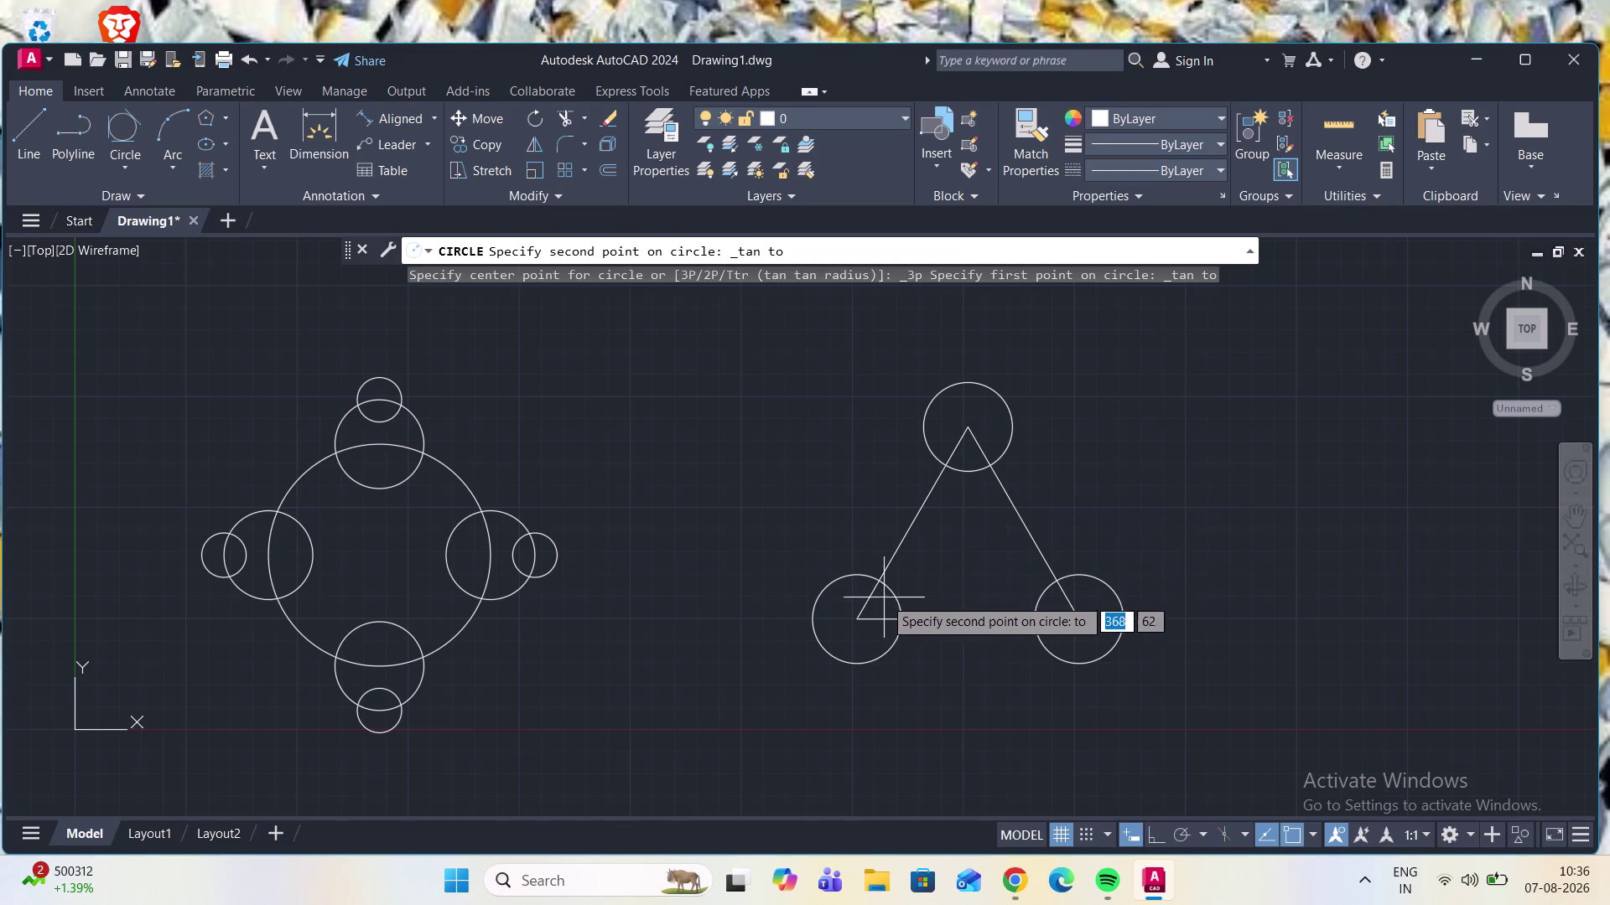
click(898, 599)
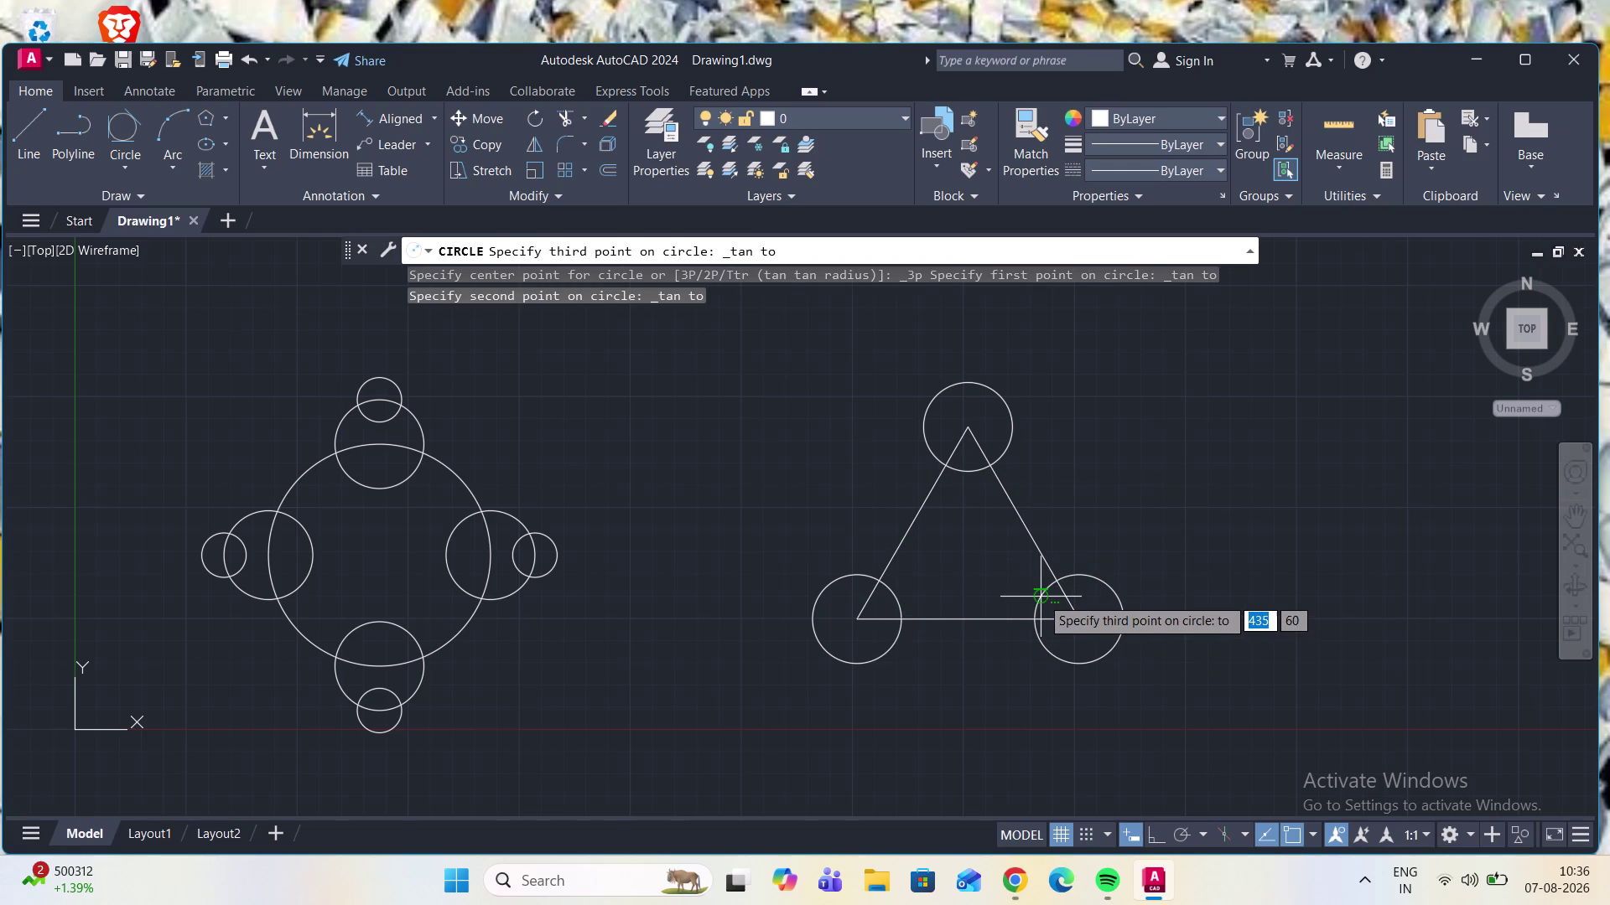
click(1040, 597)
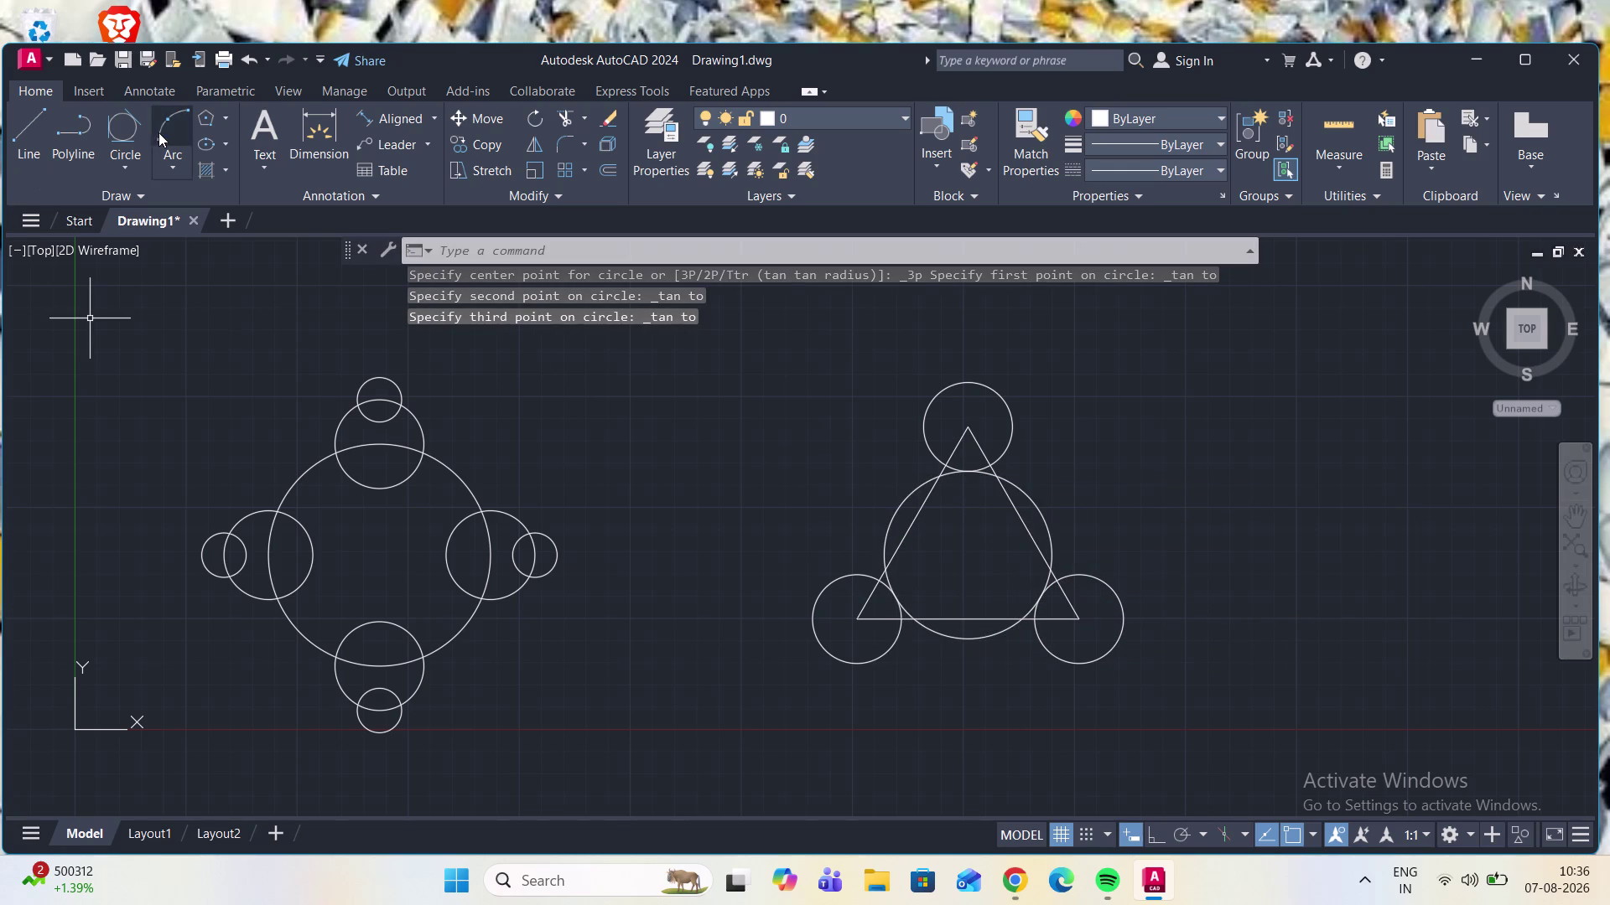
Draw a Tan, Tan, Tan circle enclosing the three corner circles from outside.
click(110, 131)
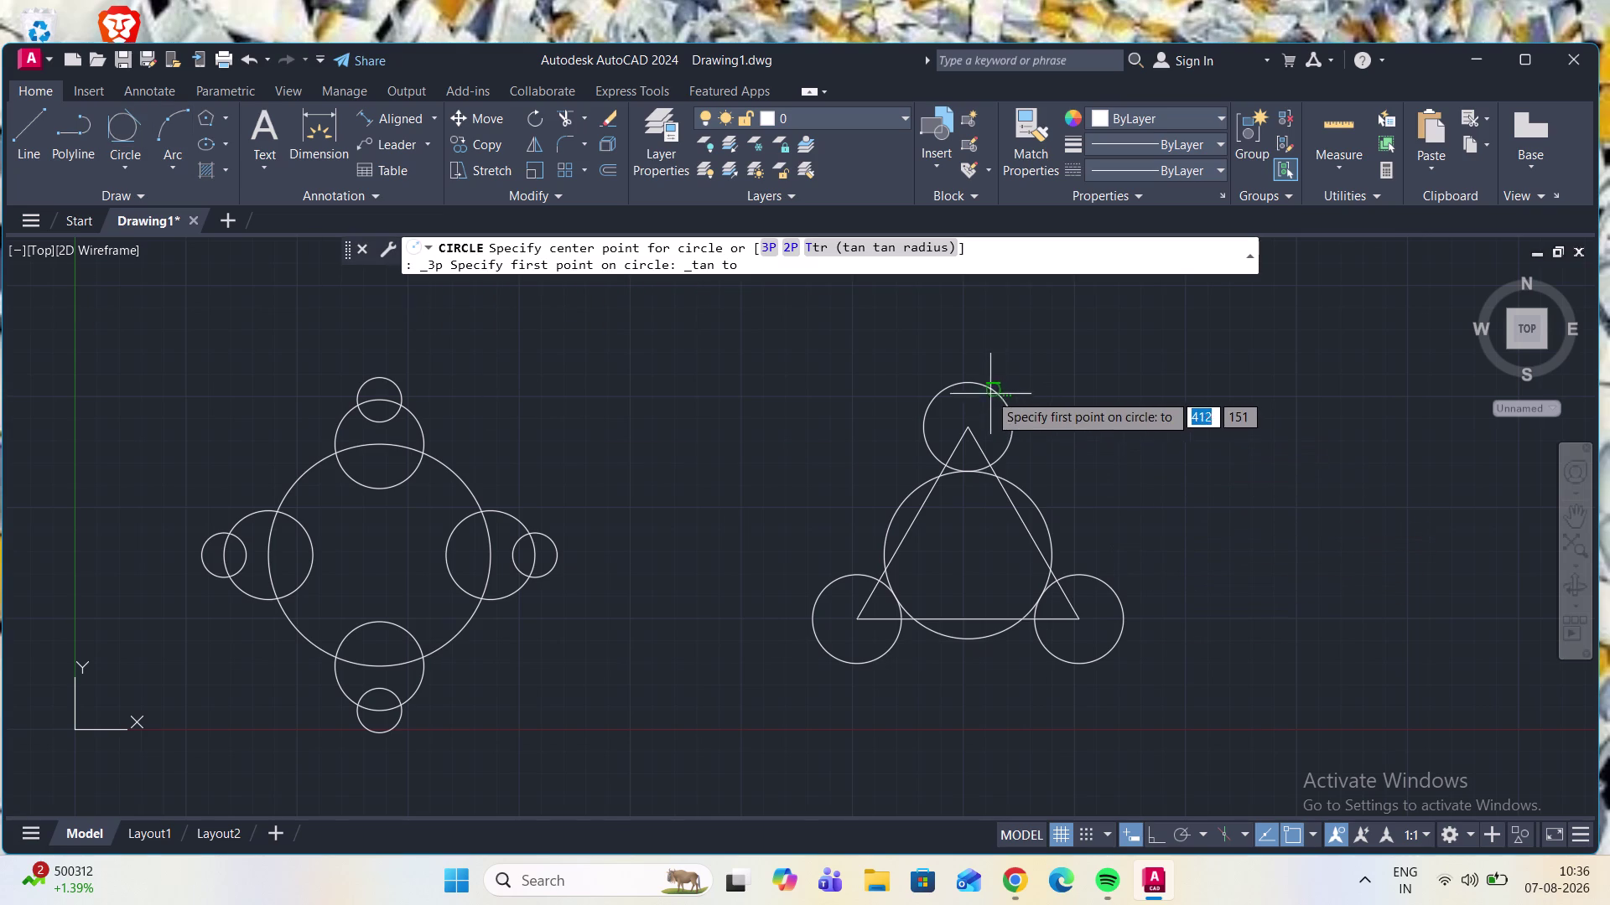
click(970, 384)
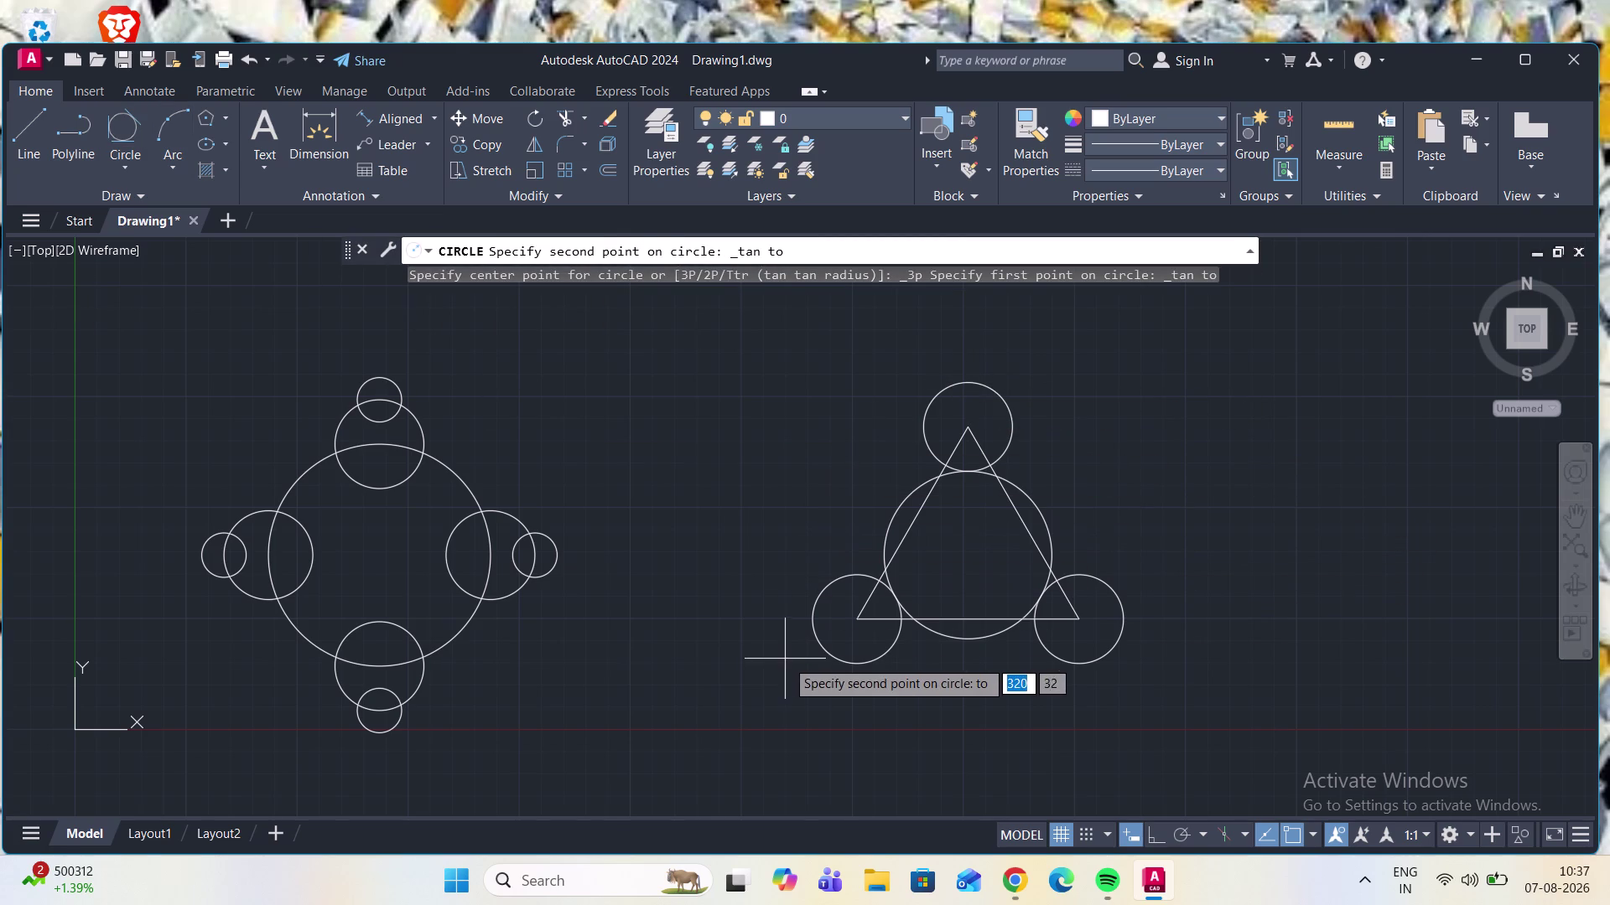
click(817, 642)
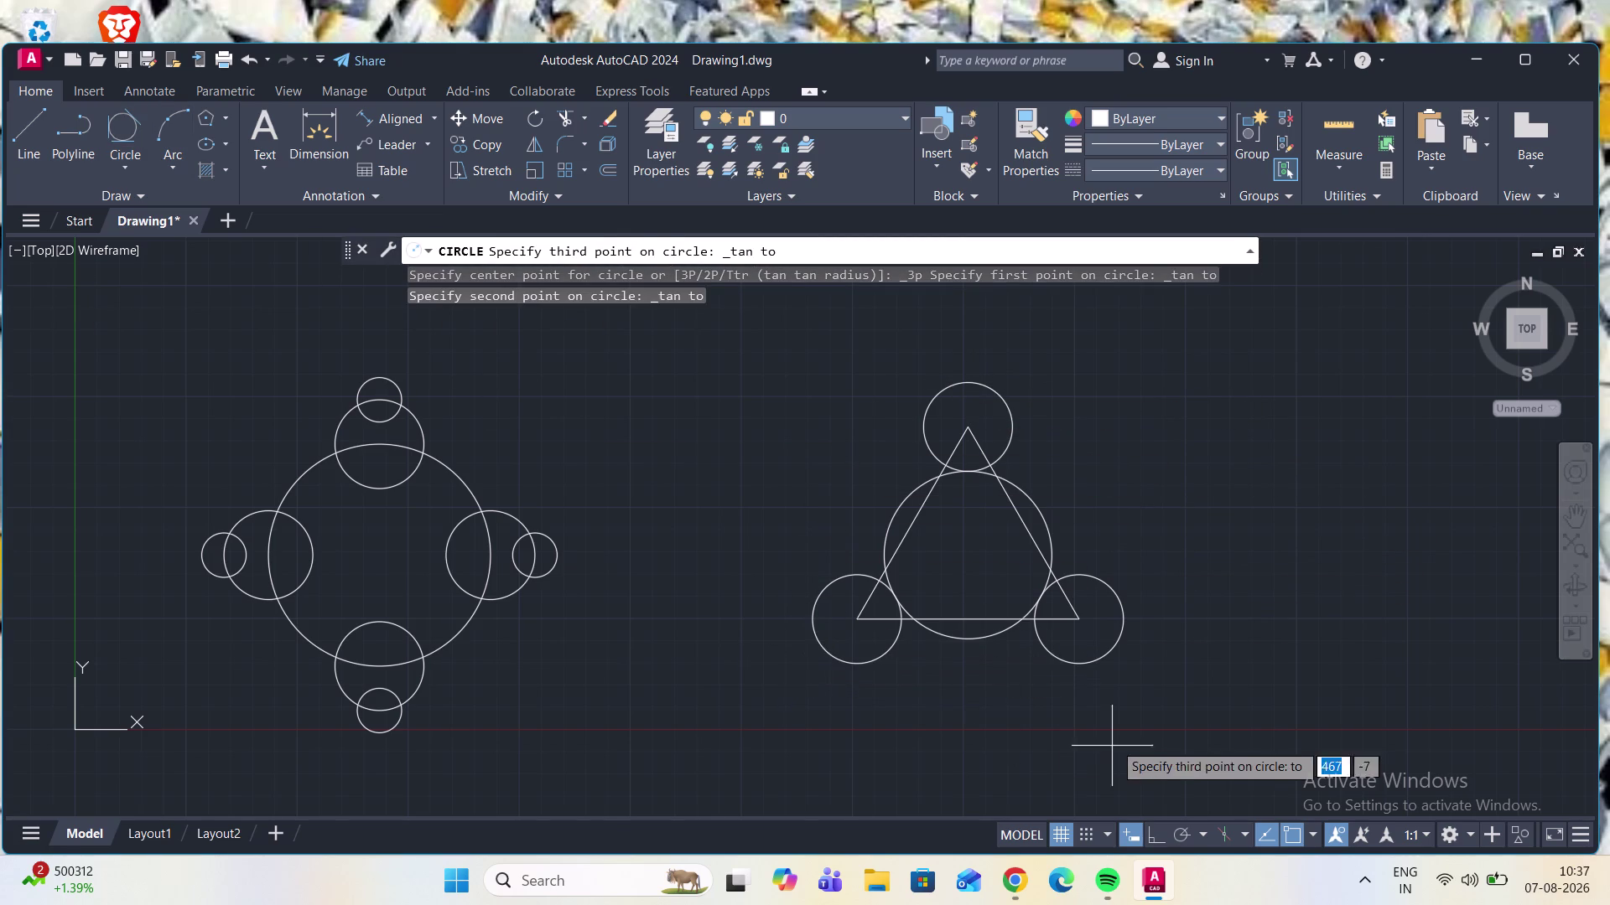
click(1114, 644)
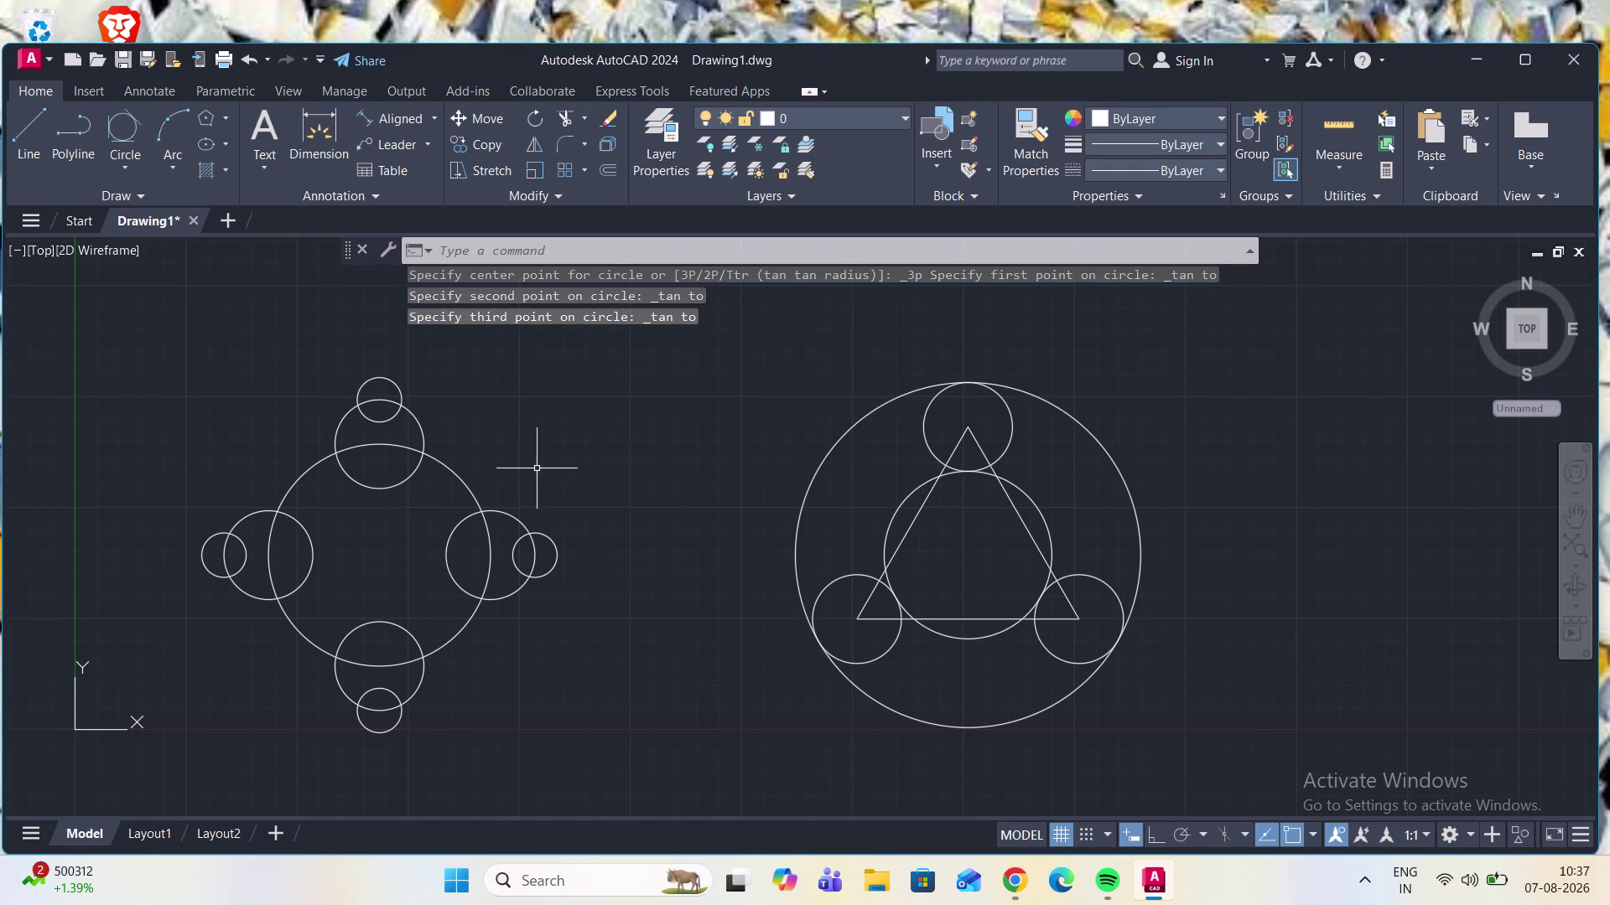
scroll(down, 3)
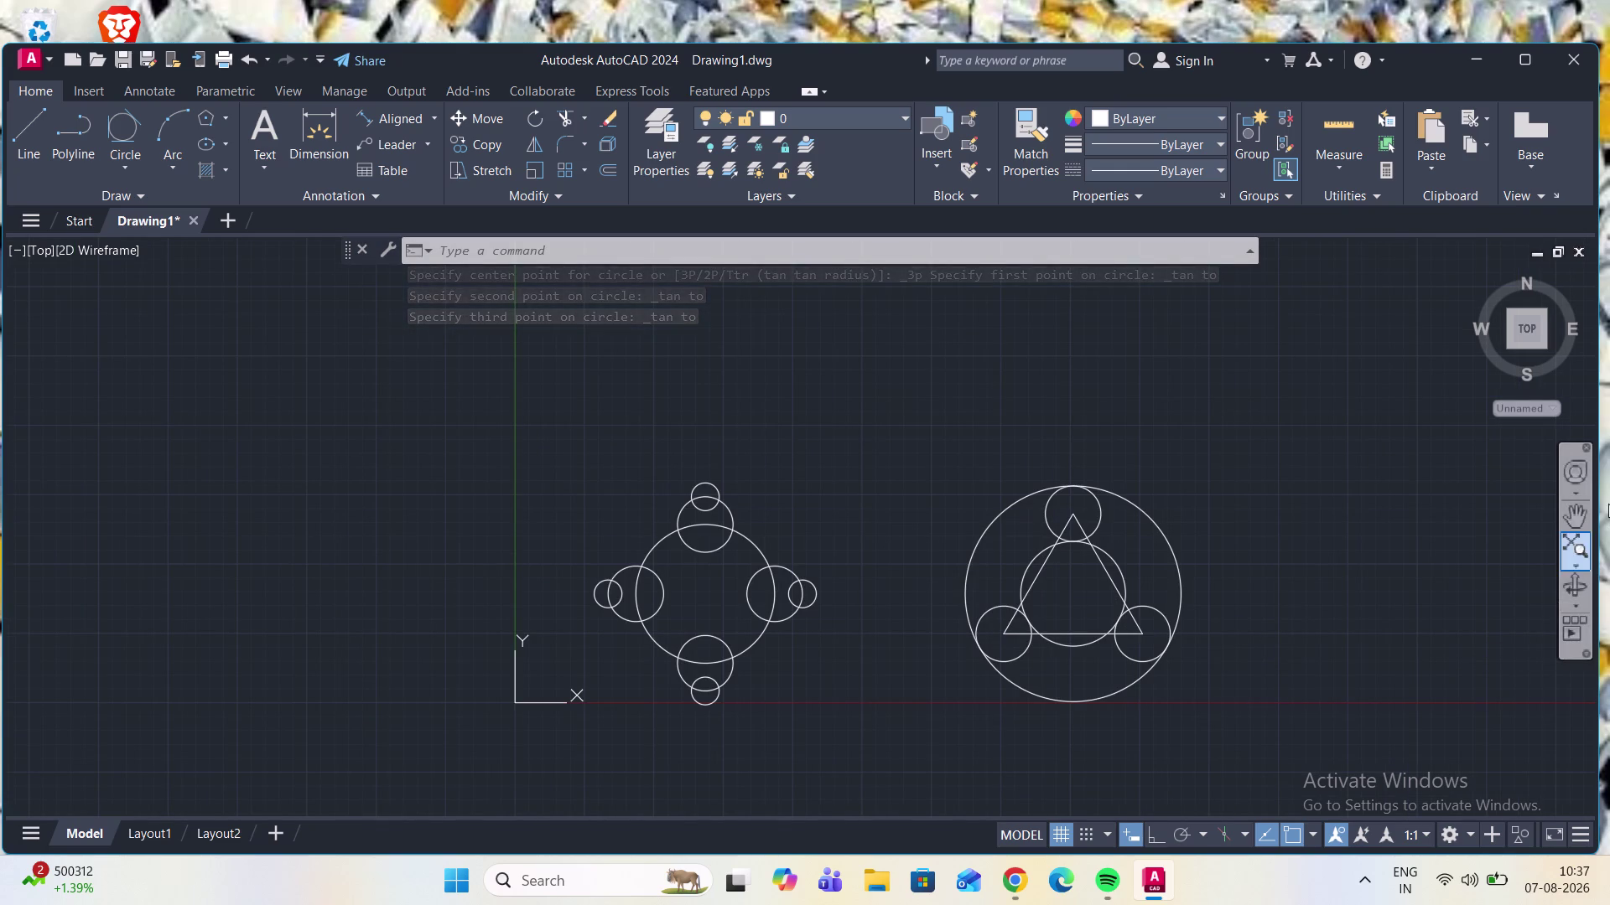
Pan the view so both circle figures sit toward the left.
click(1577, 516)
drag(1361, 633, 1034, 647)
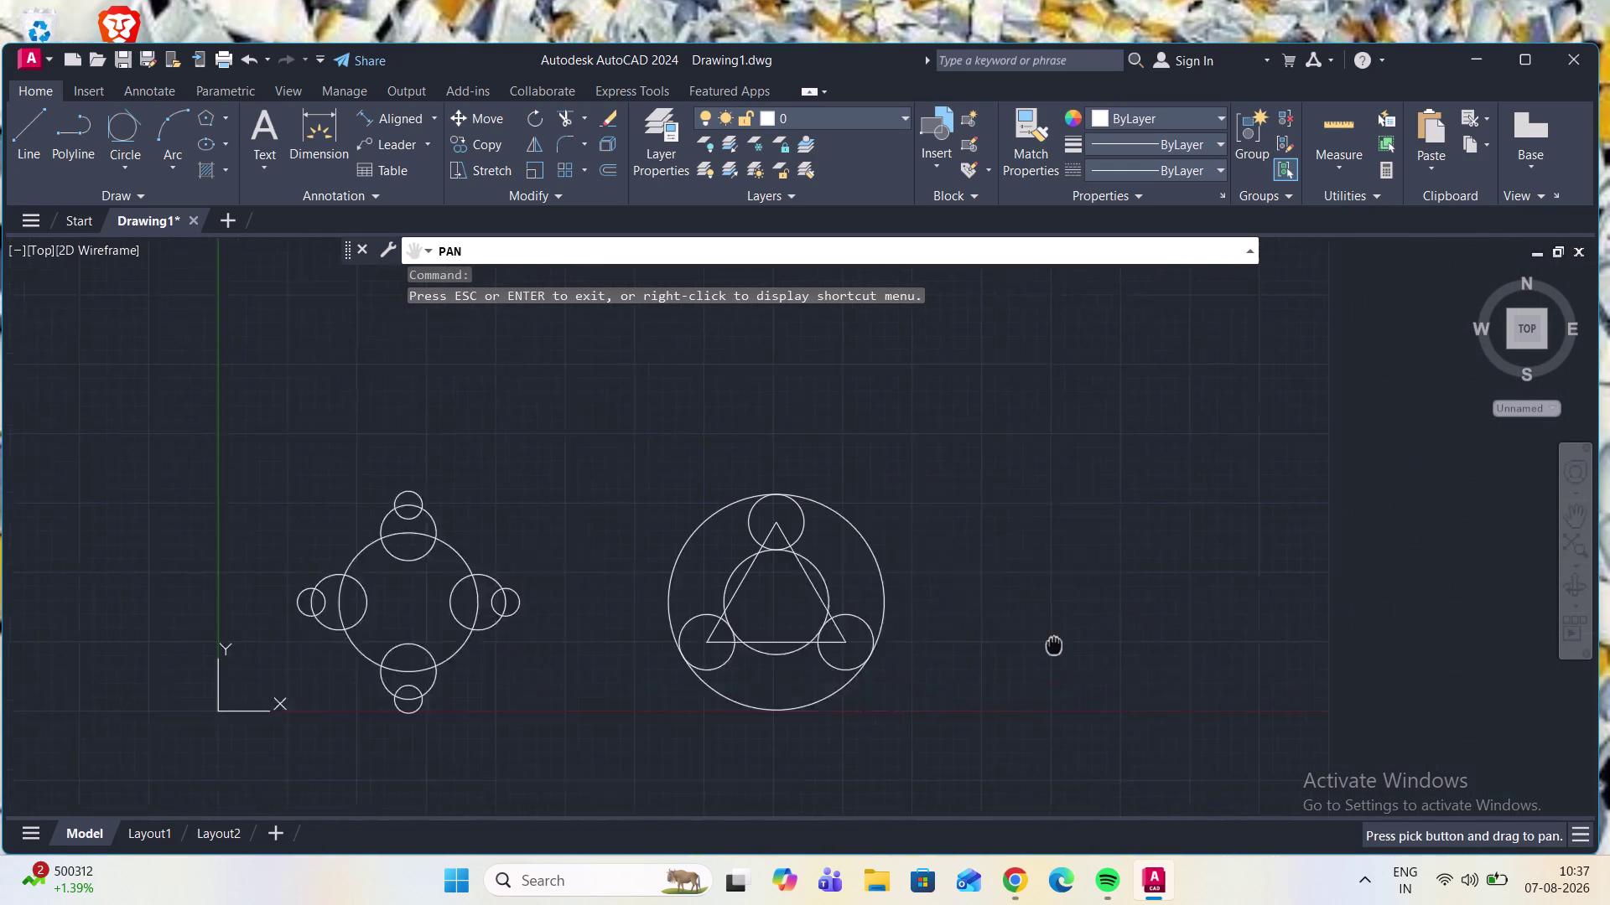
drag(1033, 647, 930, 662)
key(Escape)
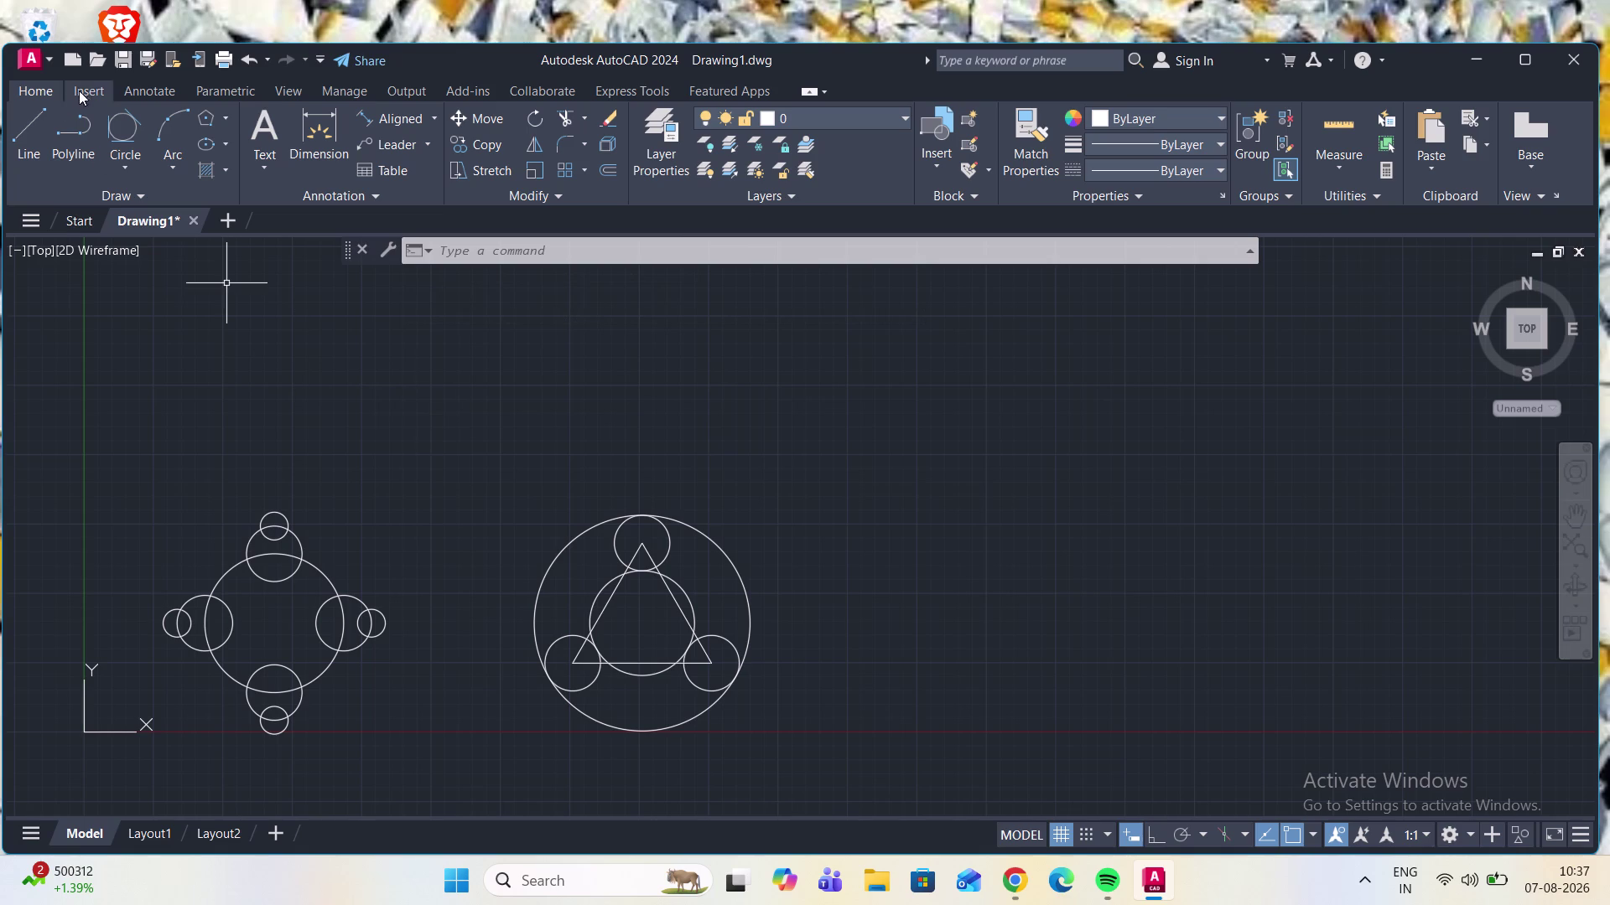
click(119, 160)
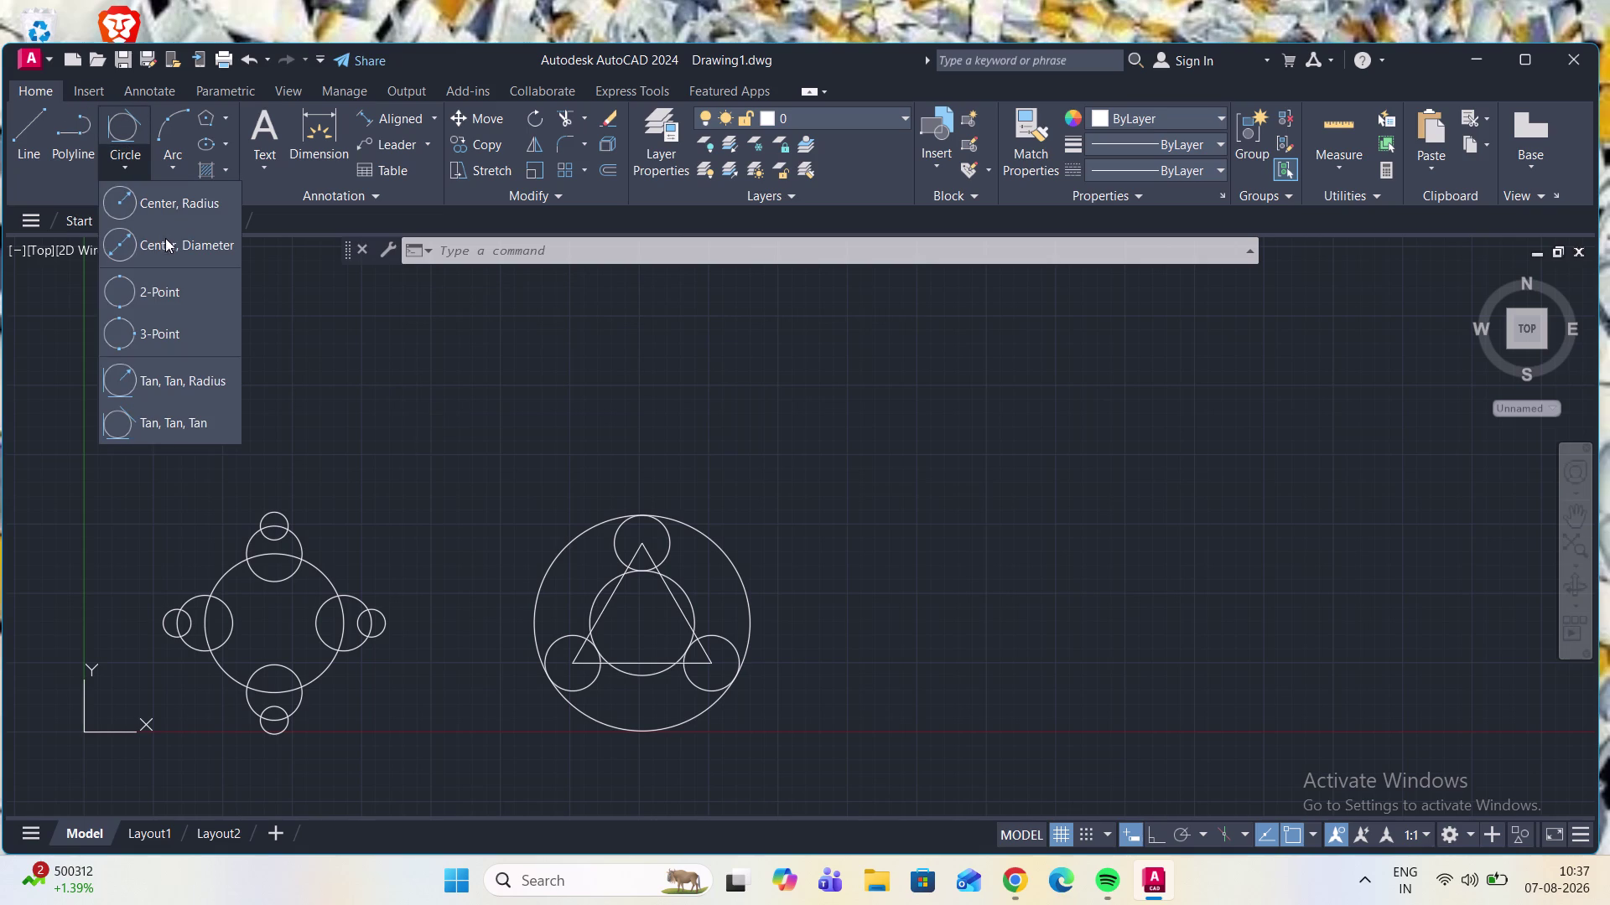
Place a Center, Radius circle of radius 100 right of the triangle figure.
click(191, 215)
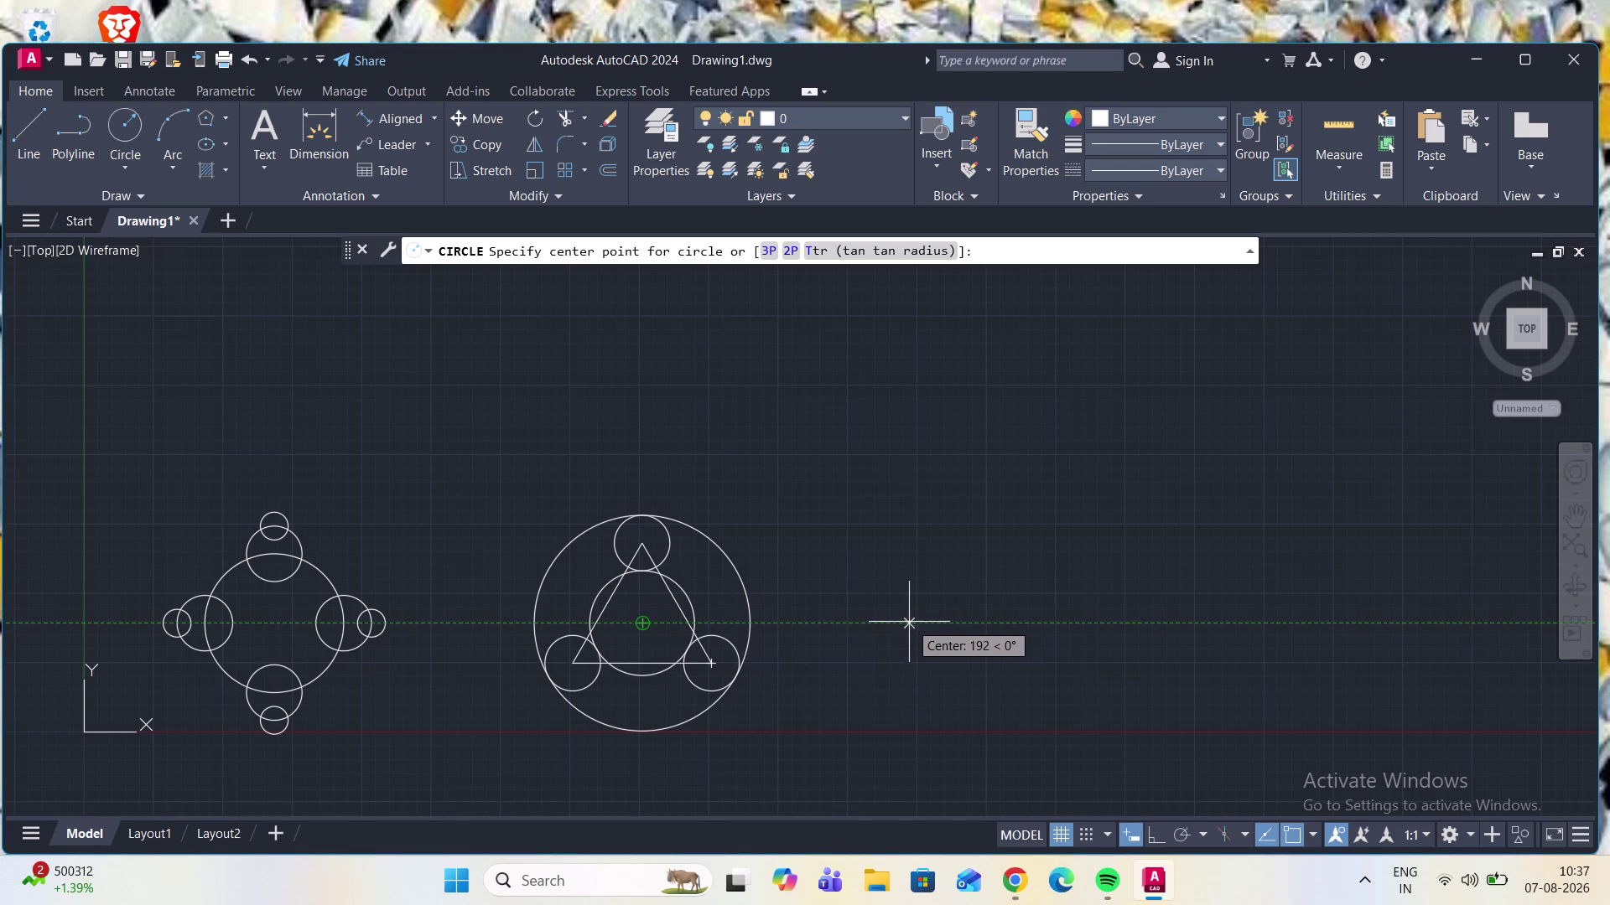
click(911, 627)
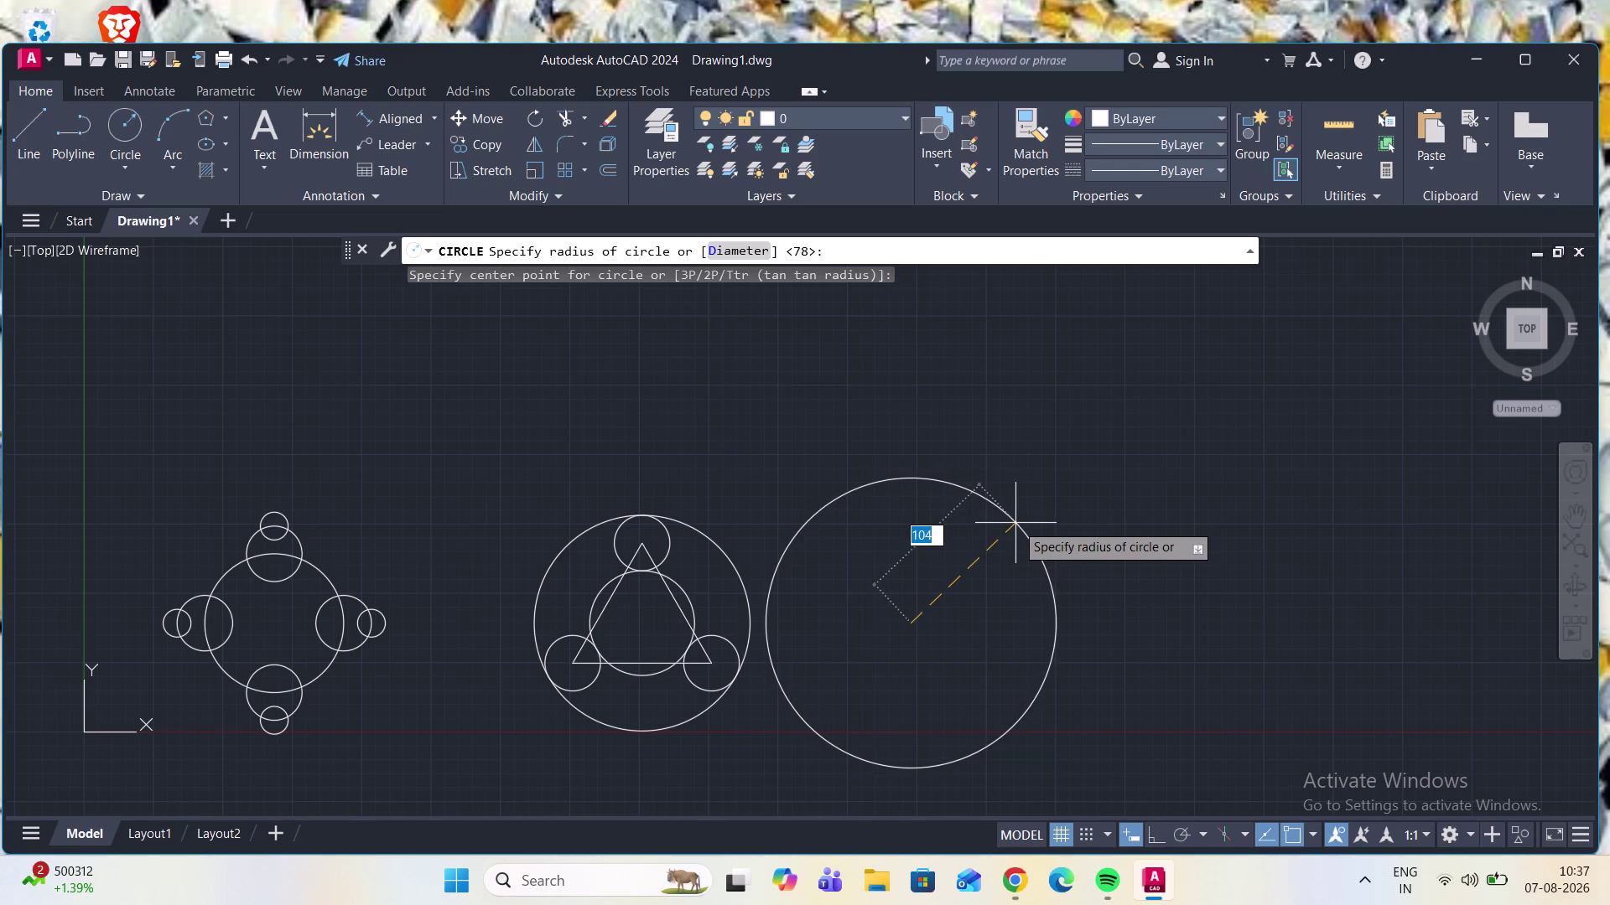
text(100)
key(Return)
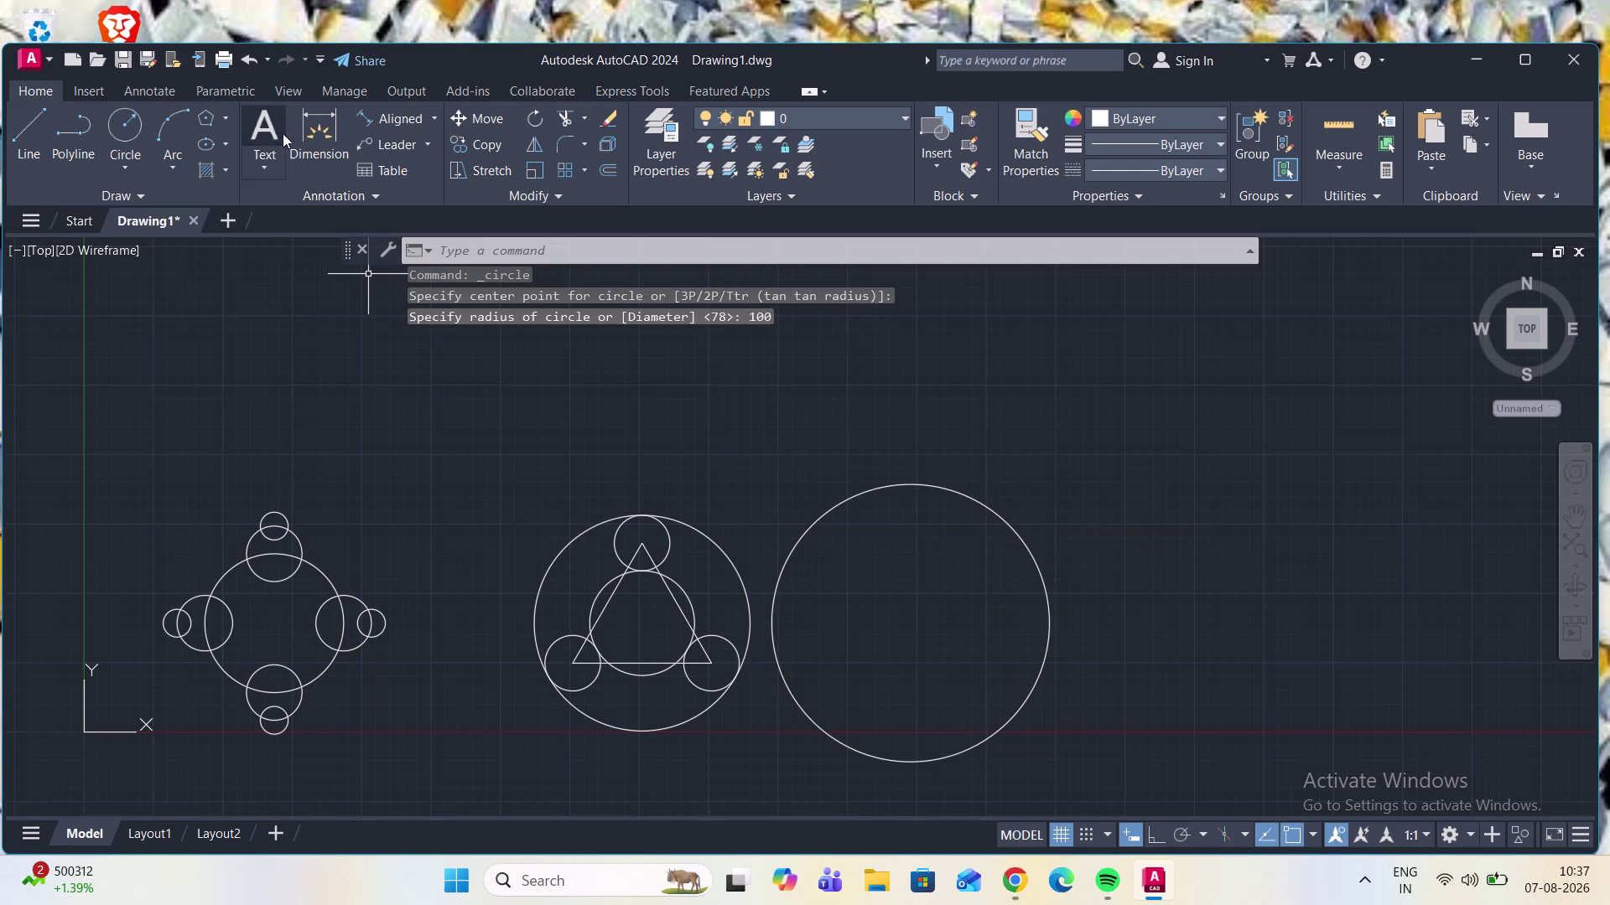
click(225, 114)
click(228, 179)
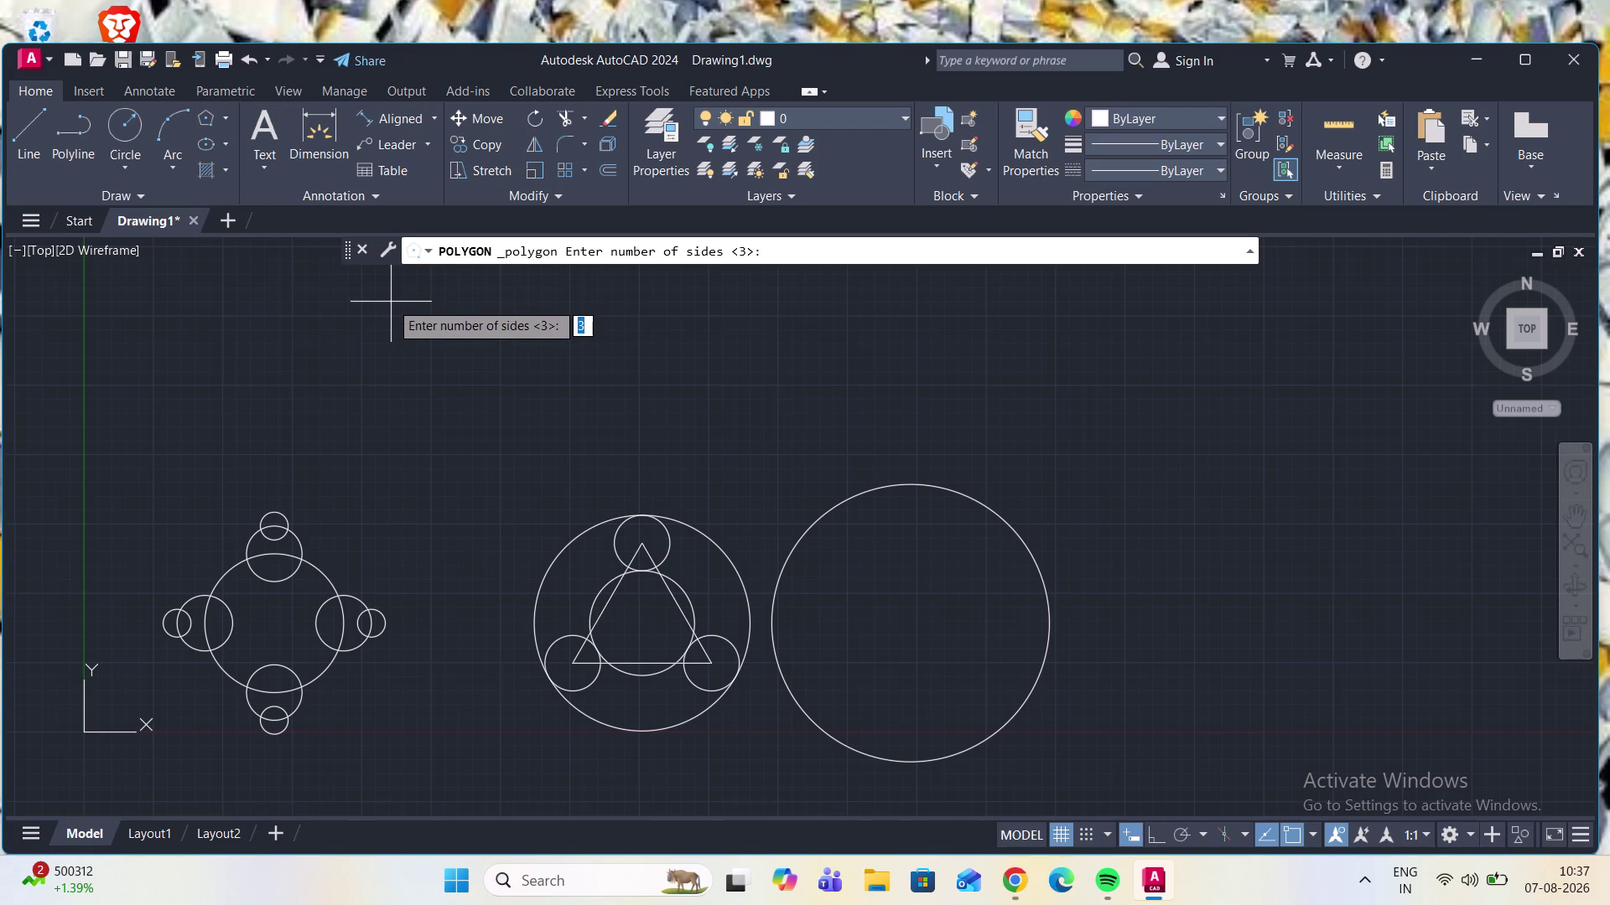
Draw a four-sided polygon inscribed in the radius-100 circle, one corner at its top quadrant.
key(4)
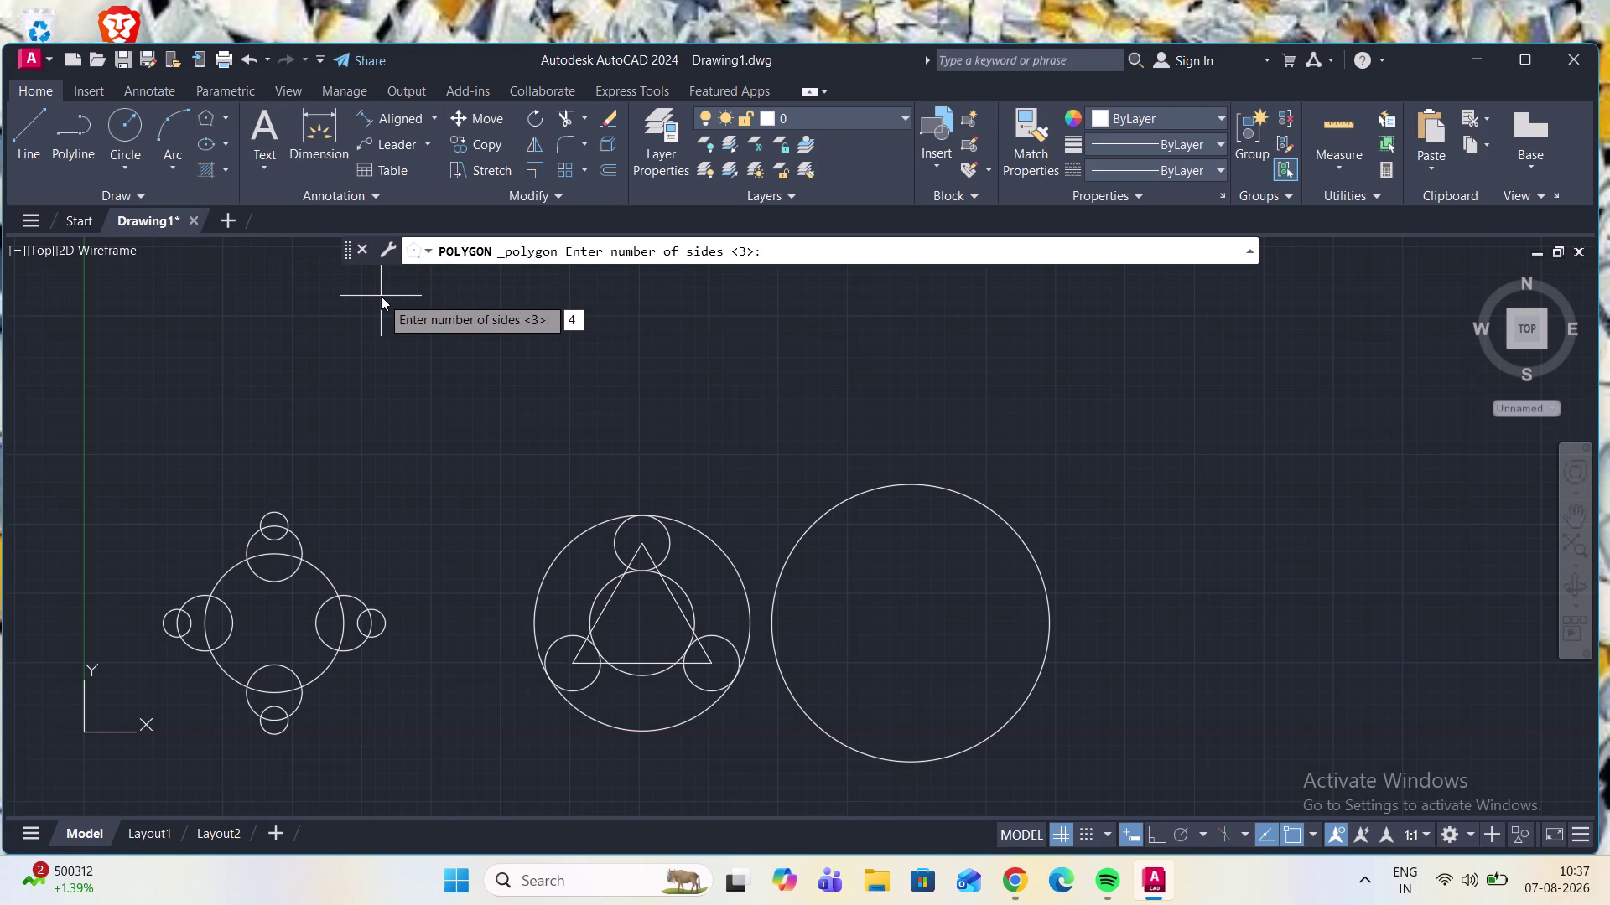
key(Return)
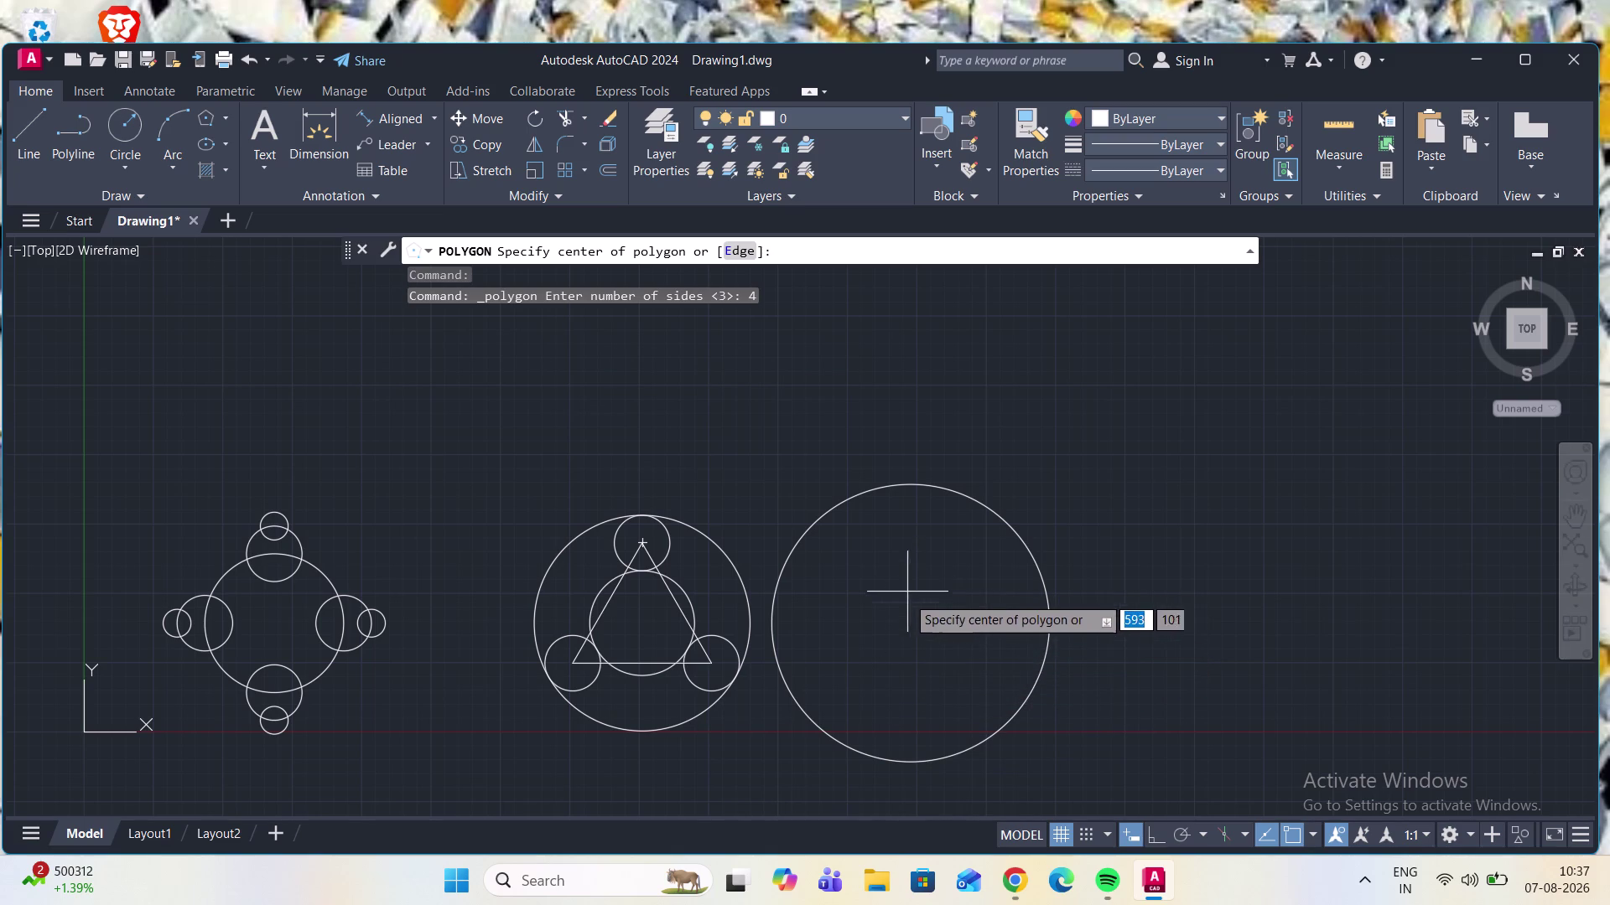
click(912, 625)
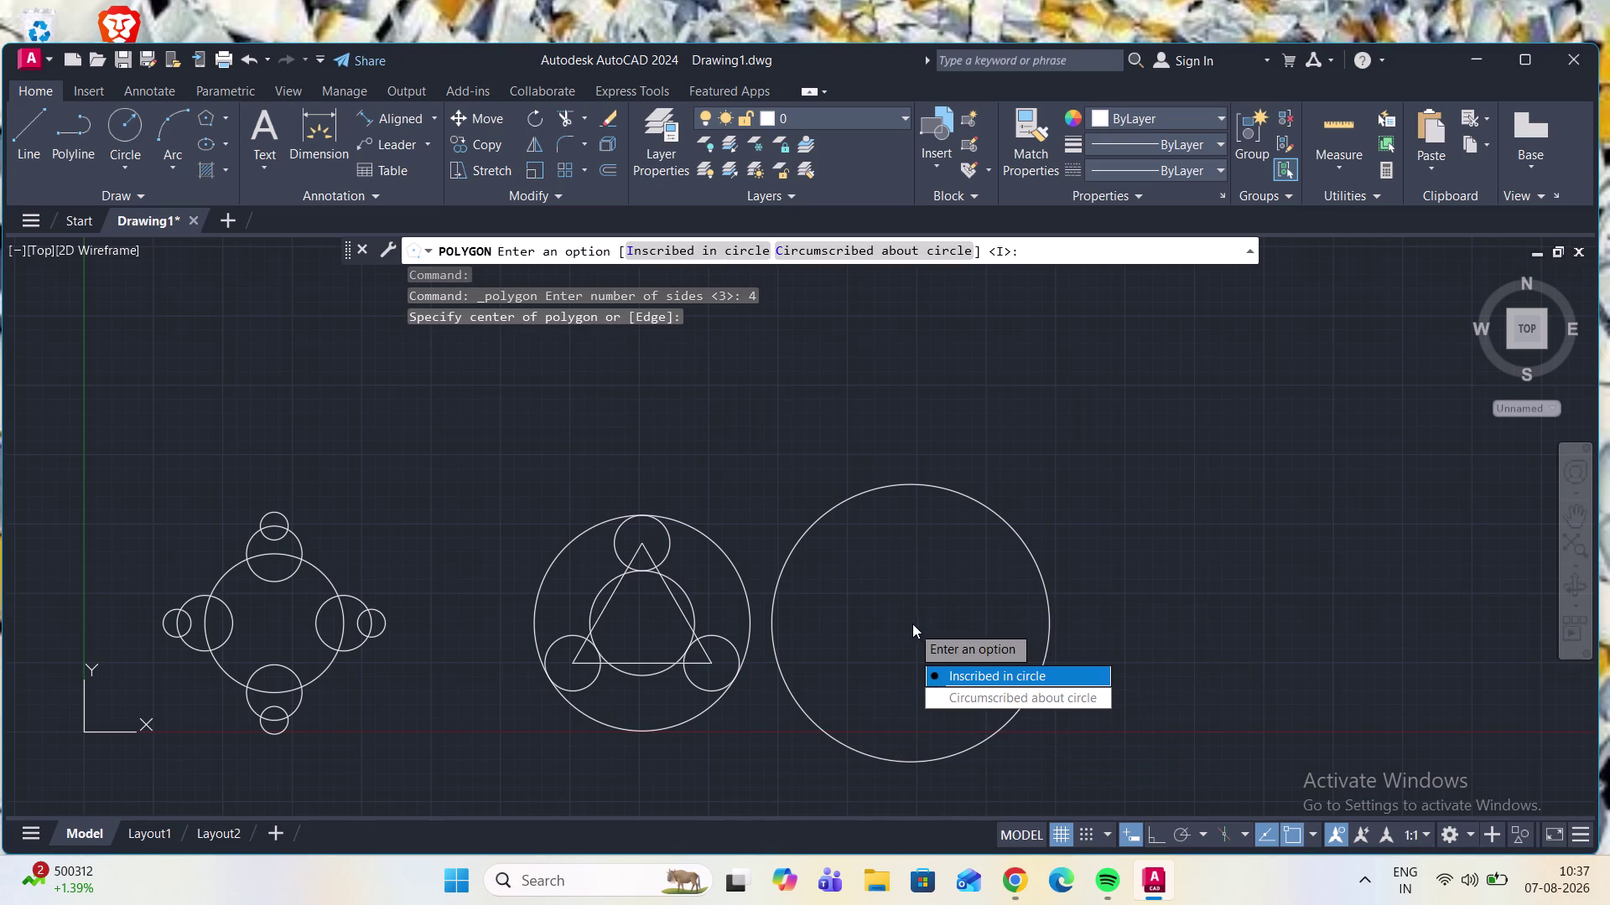
drag(989, 675, 912, 626)
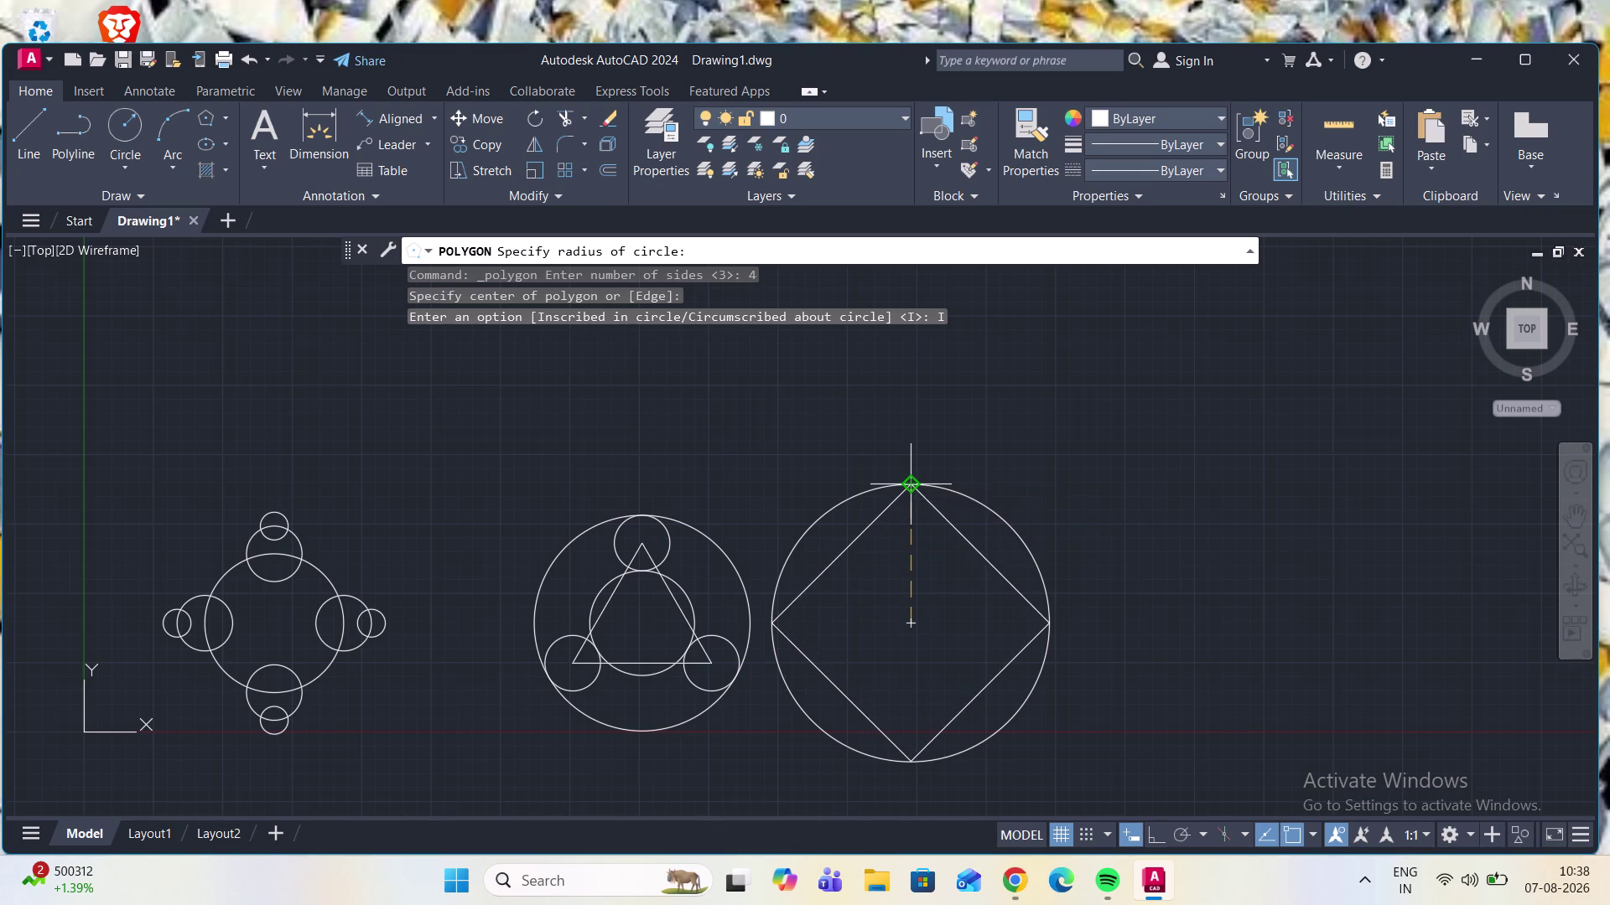
click(910, 485)
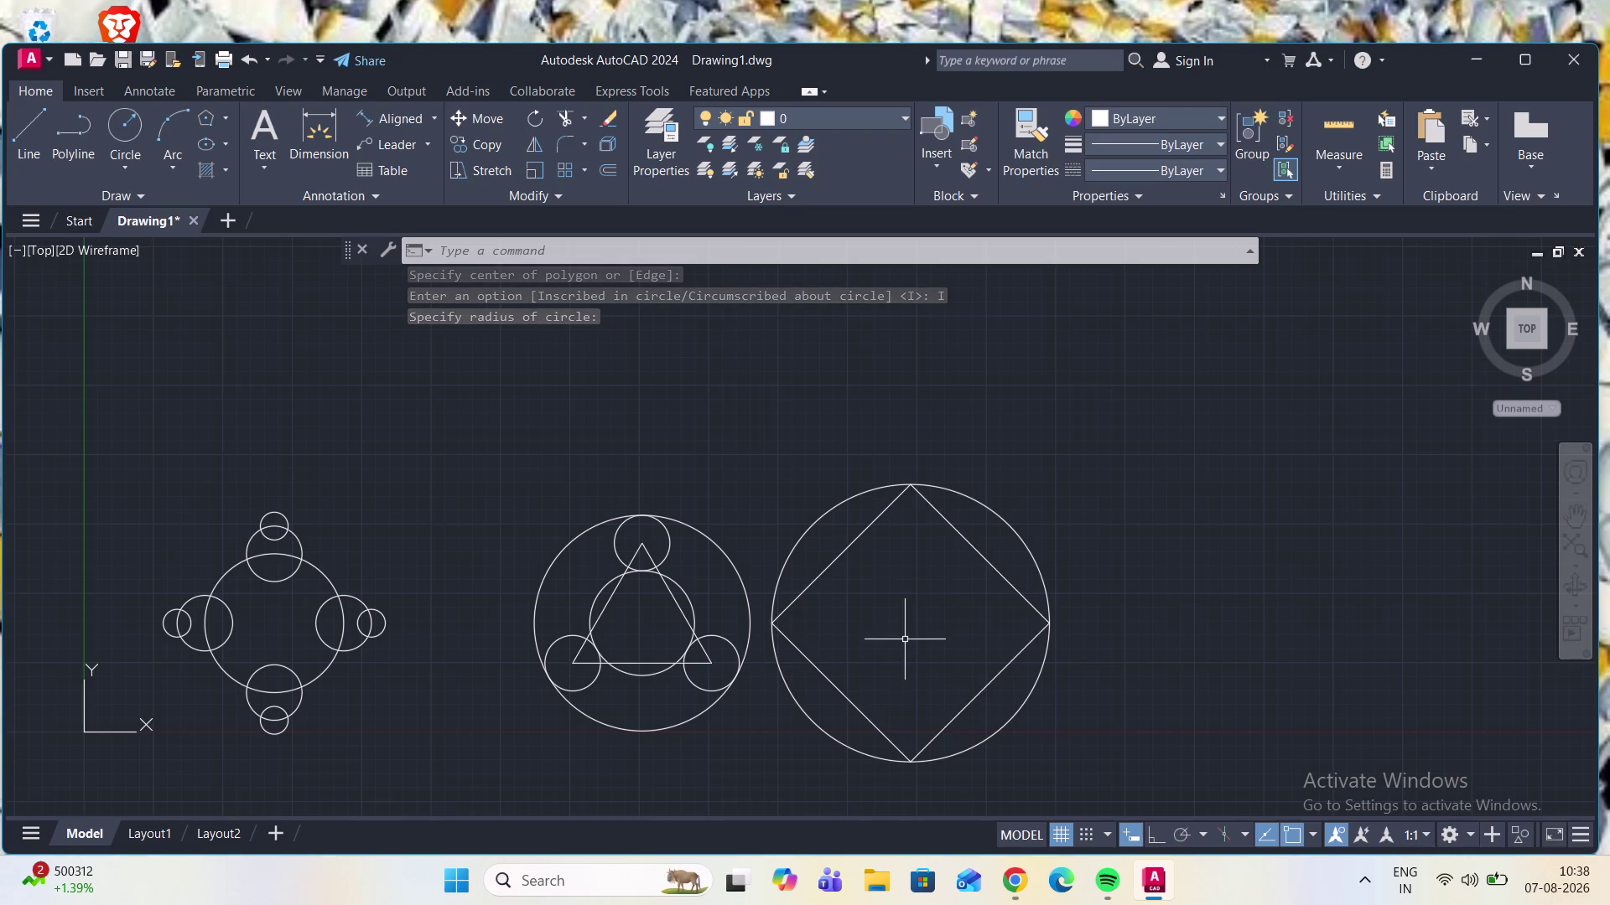
click(128, 117)
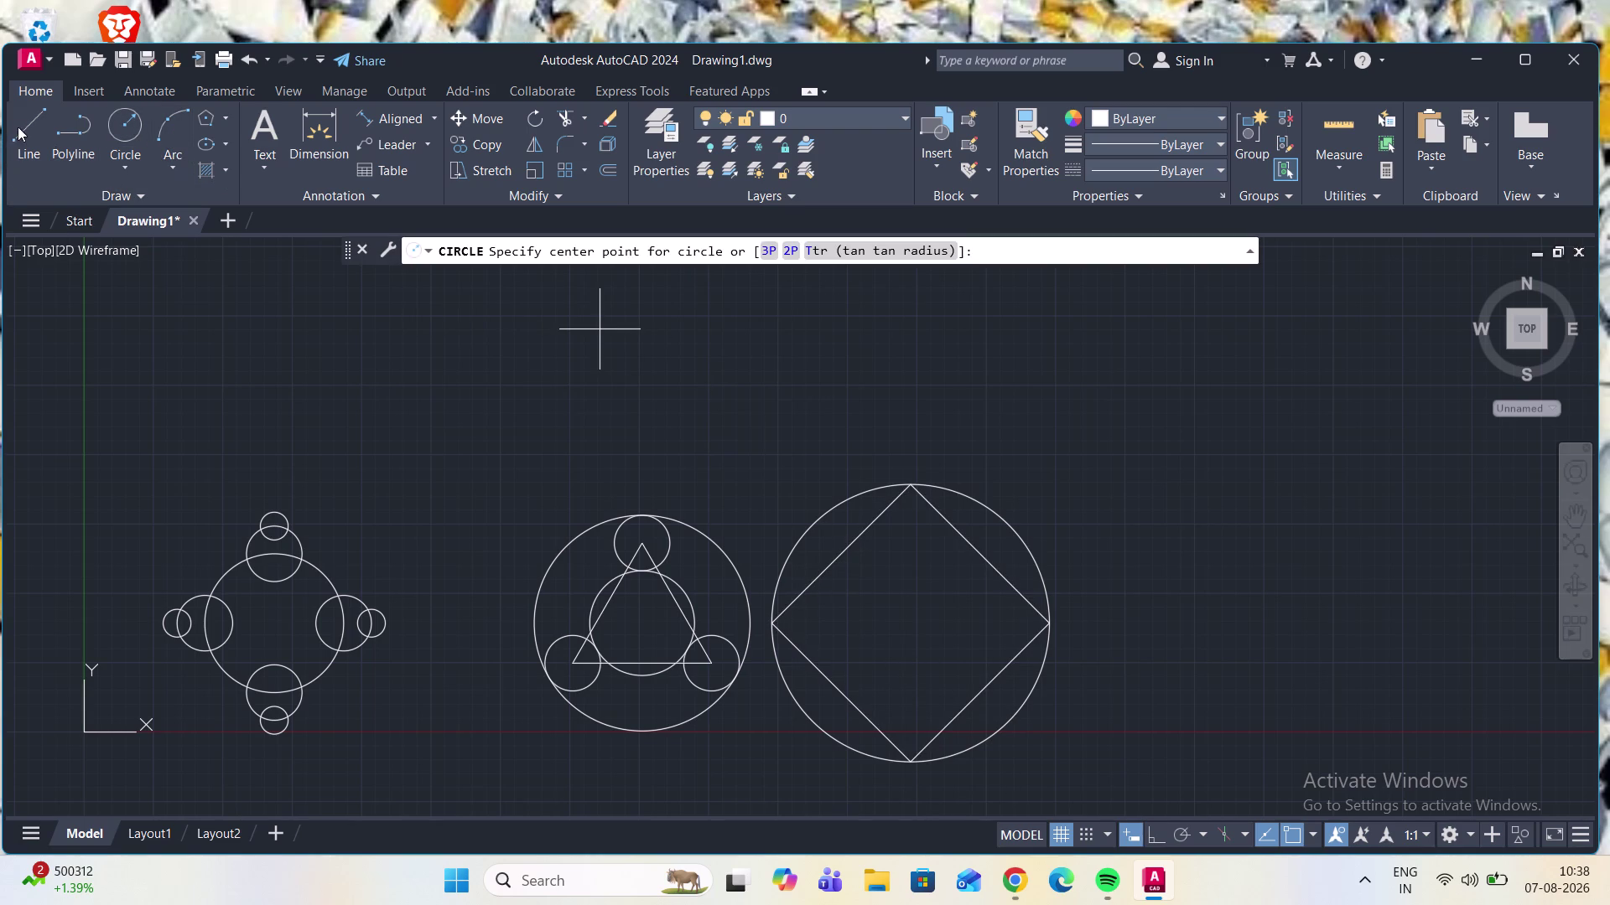
Fit radius-20 Tan, Tan, Radius circles into the diamond's top and left corners.
click(129, 174)
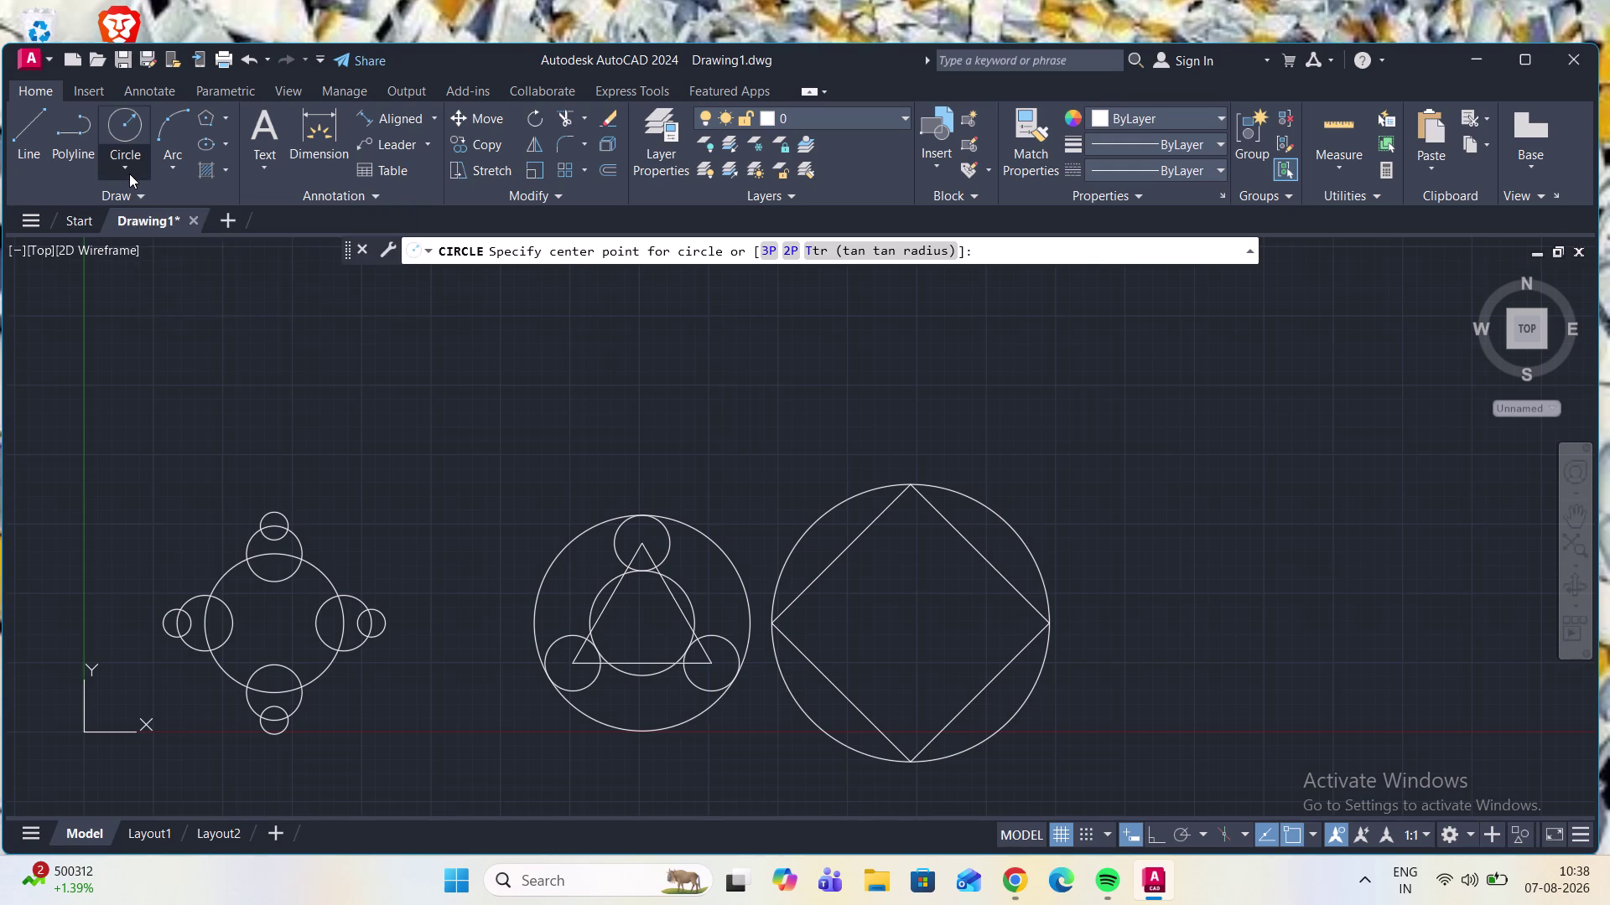
click(193, 373)
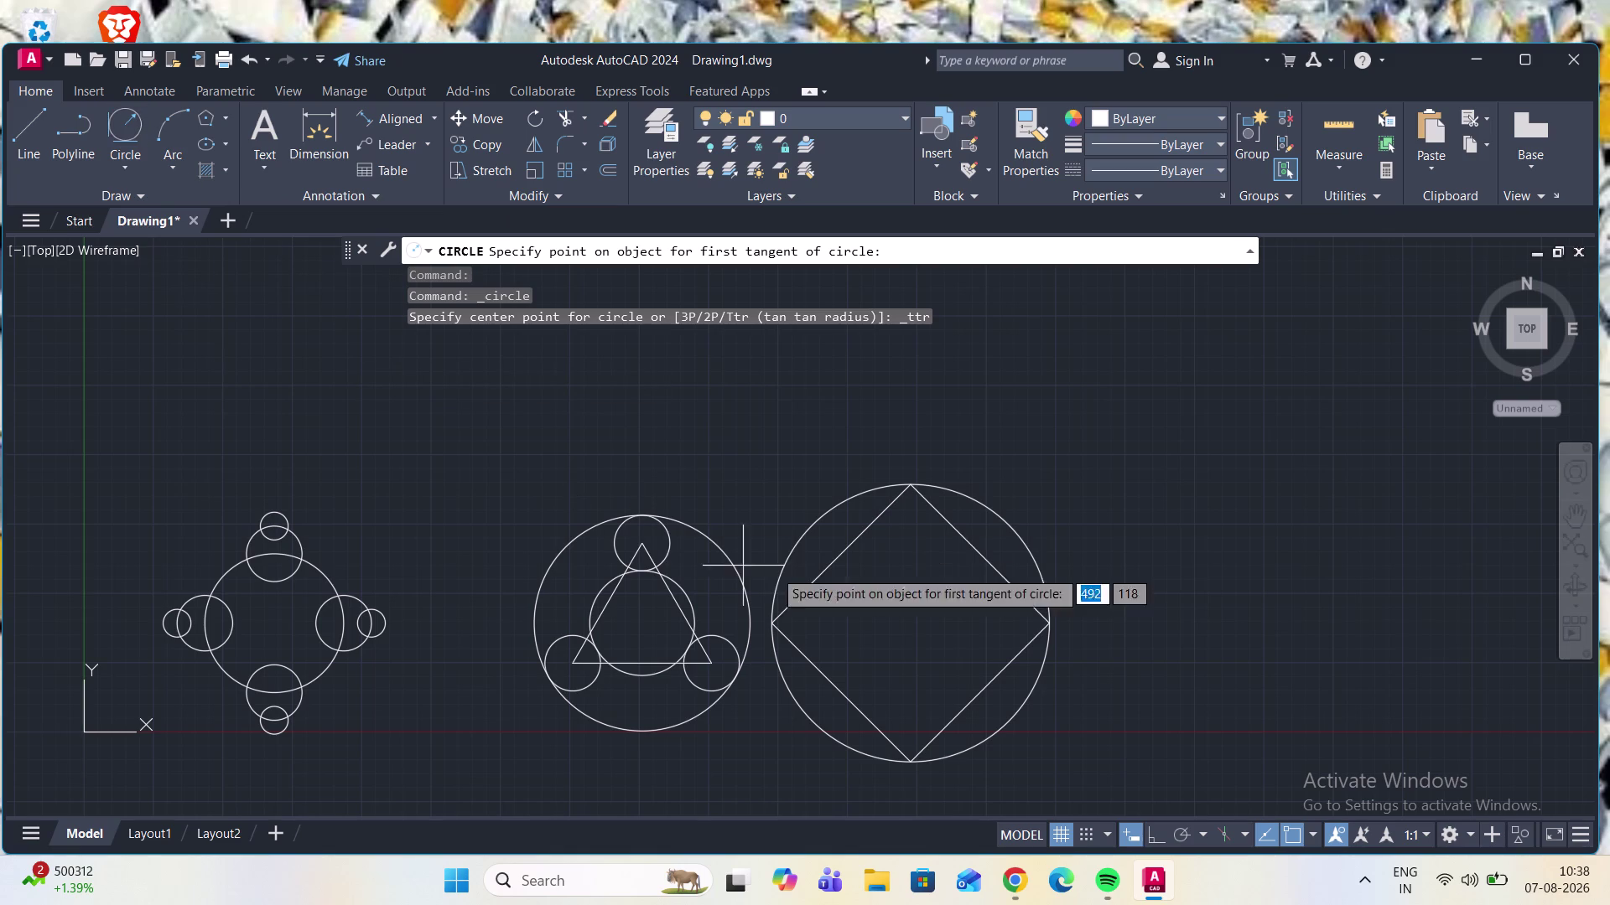
click(881, 524)
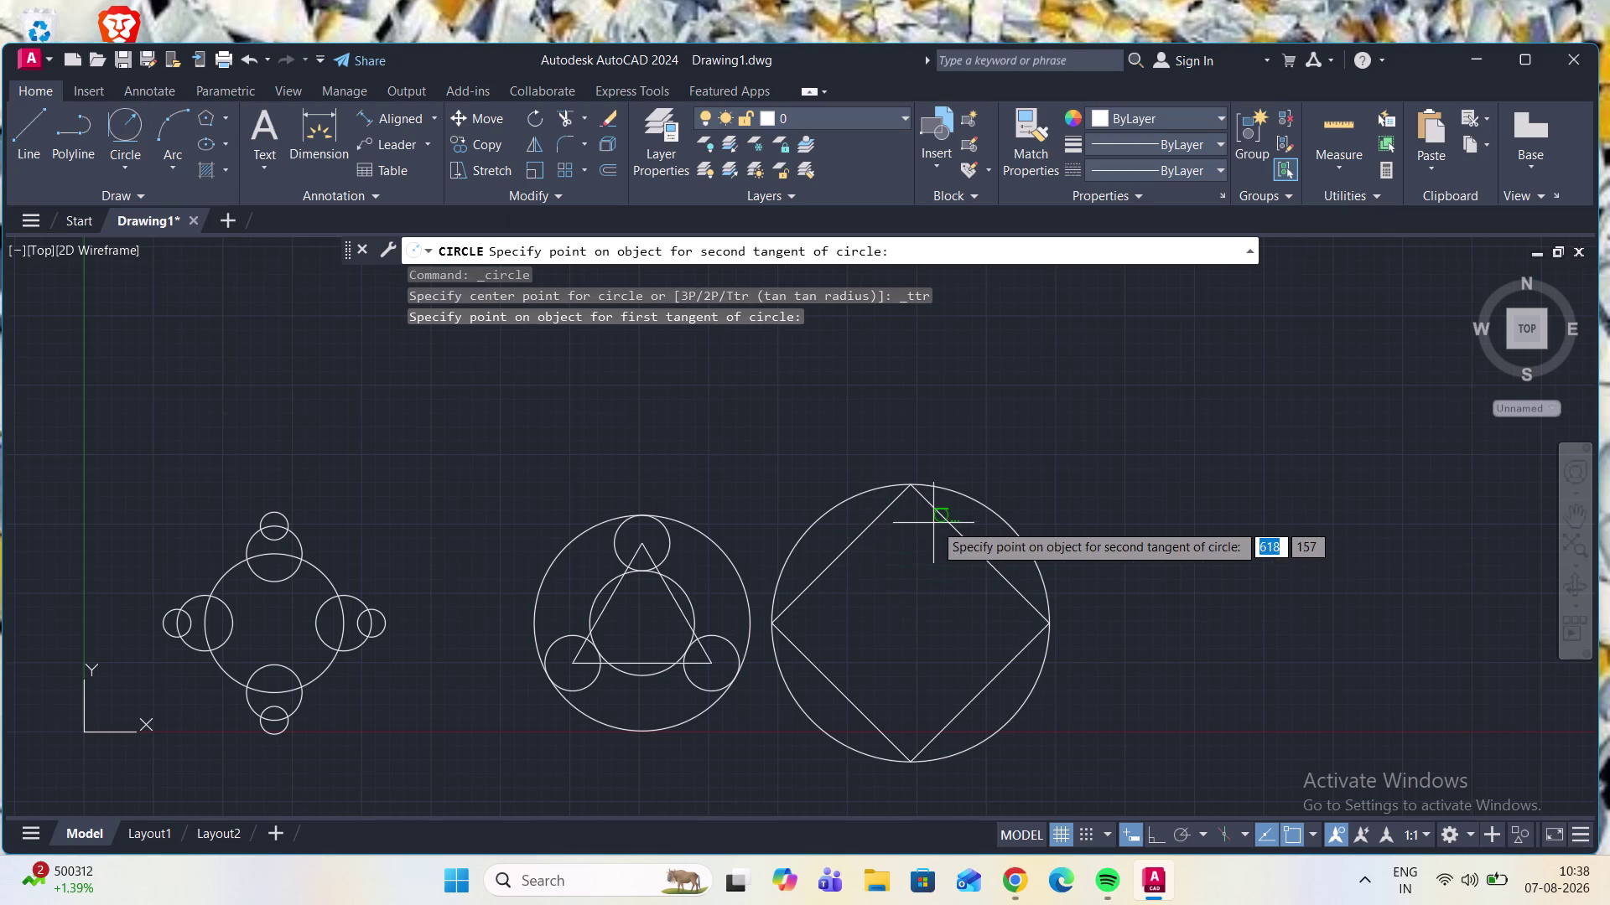
click(940, 517)
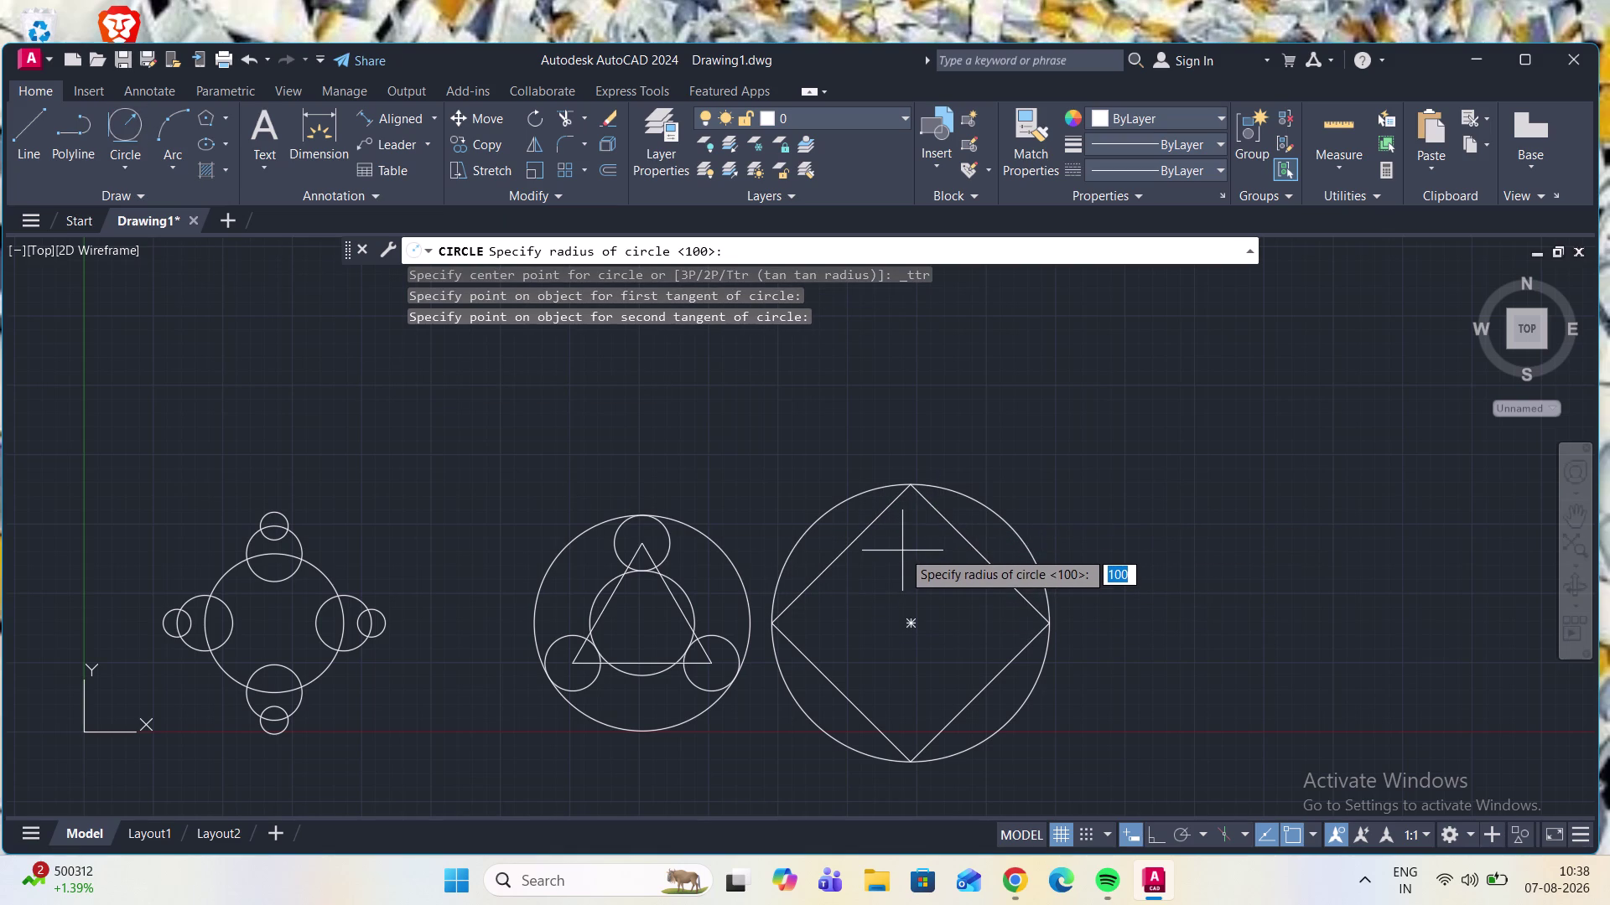
text(20)
key(Return)
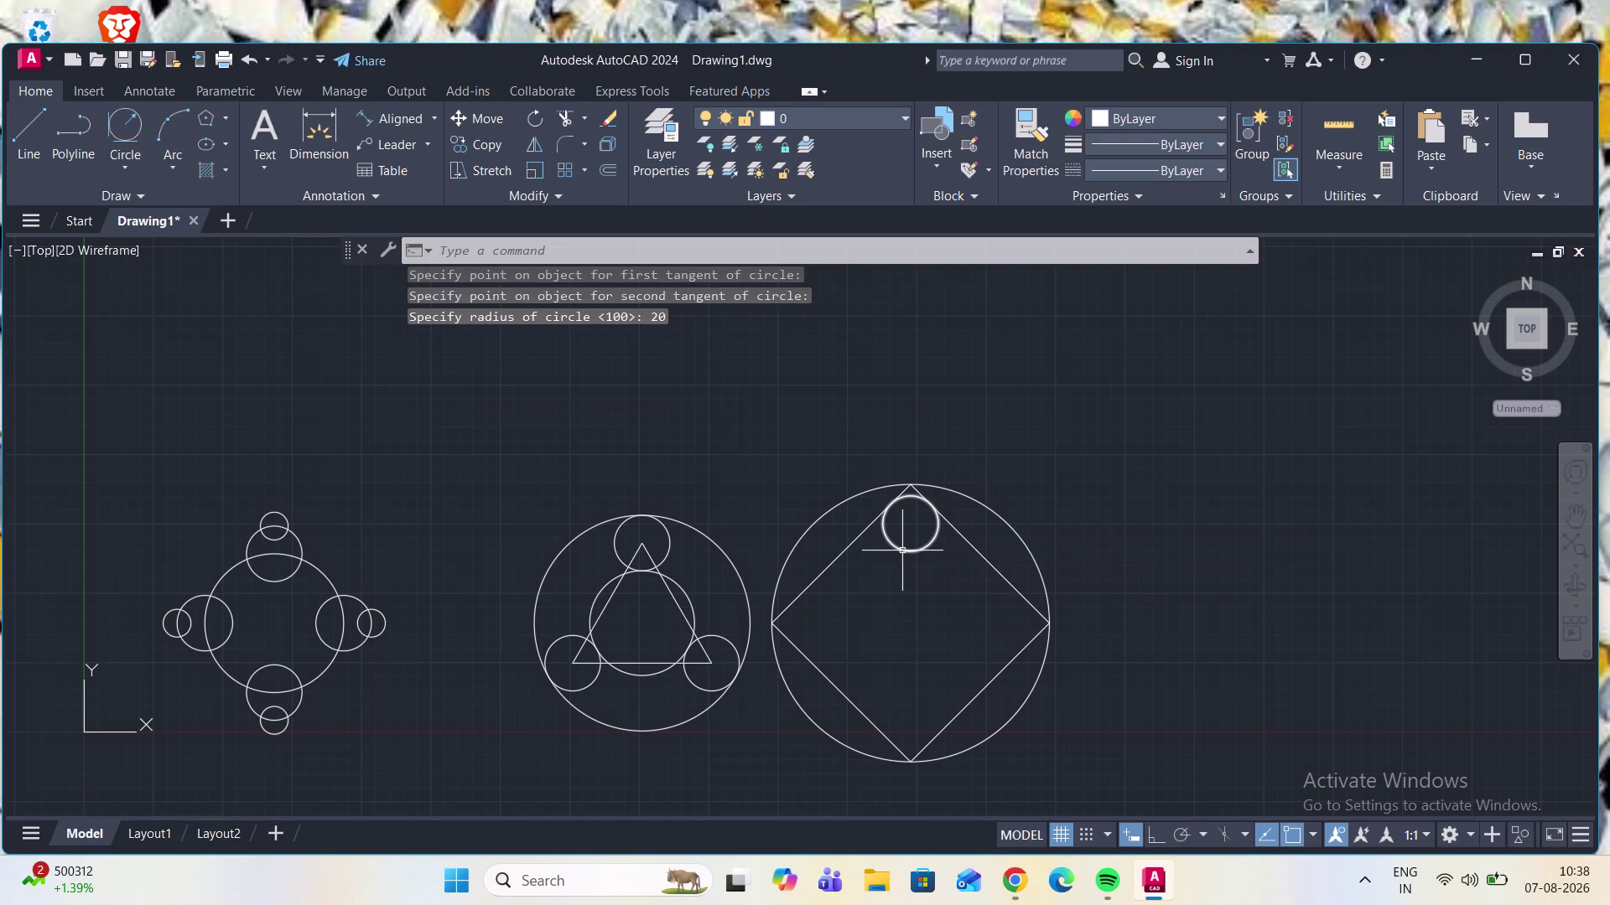
click(125, 116)
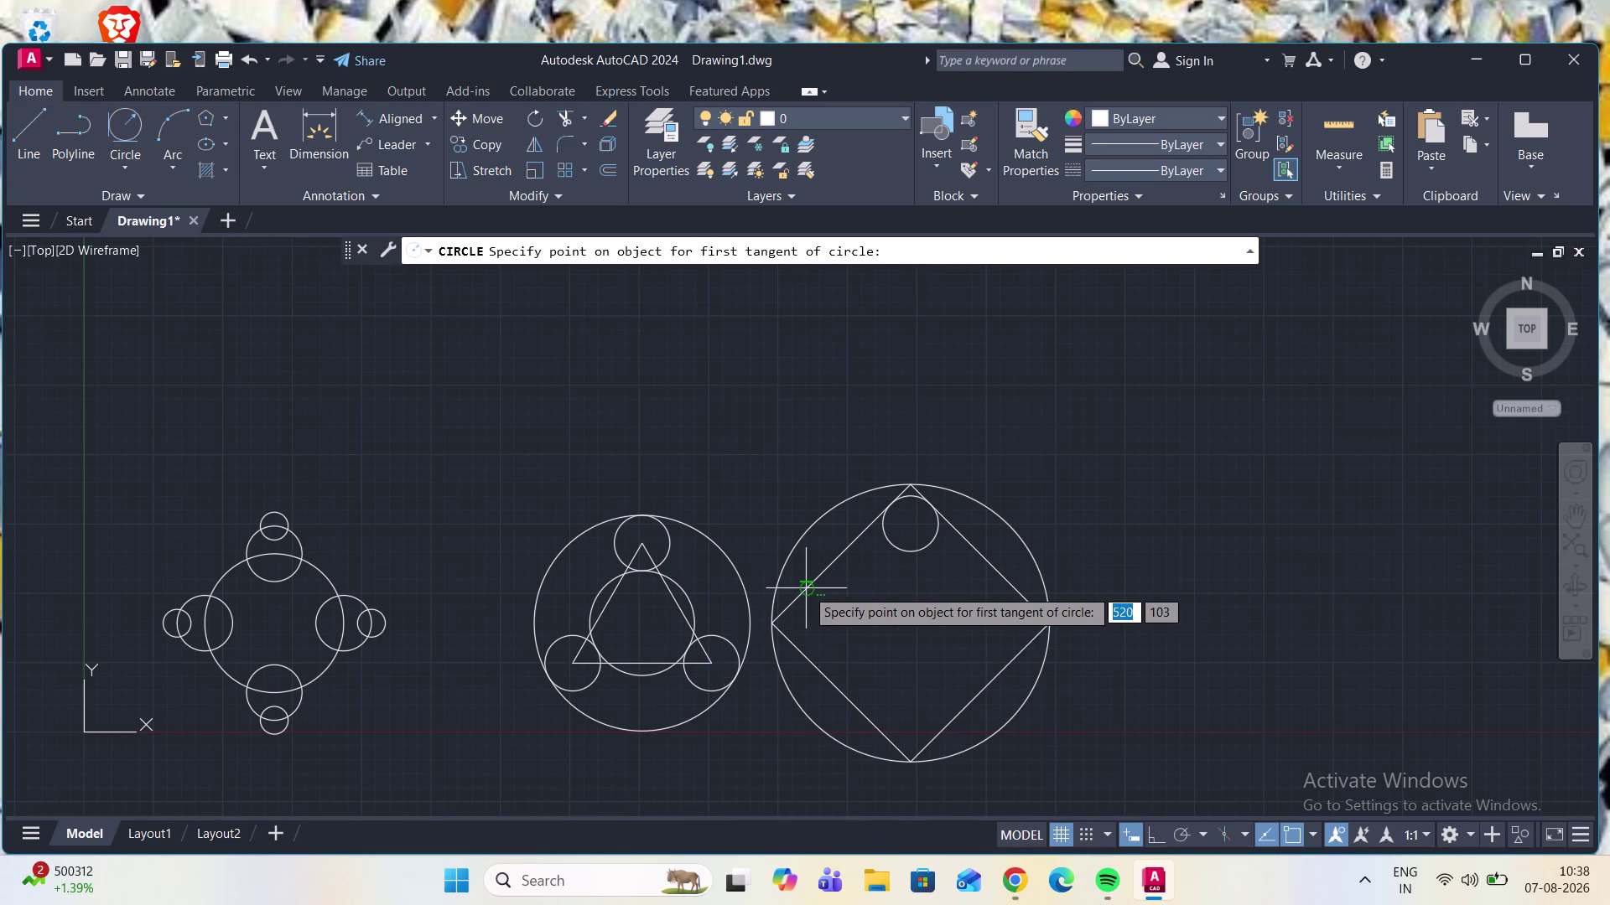
click(805, 588)
click(805, 658)
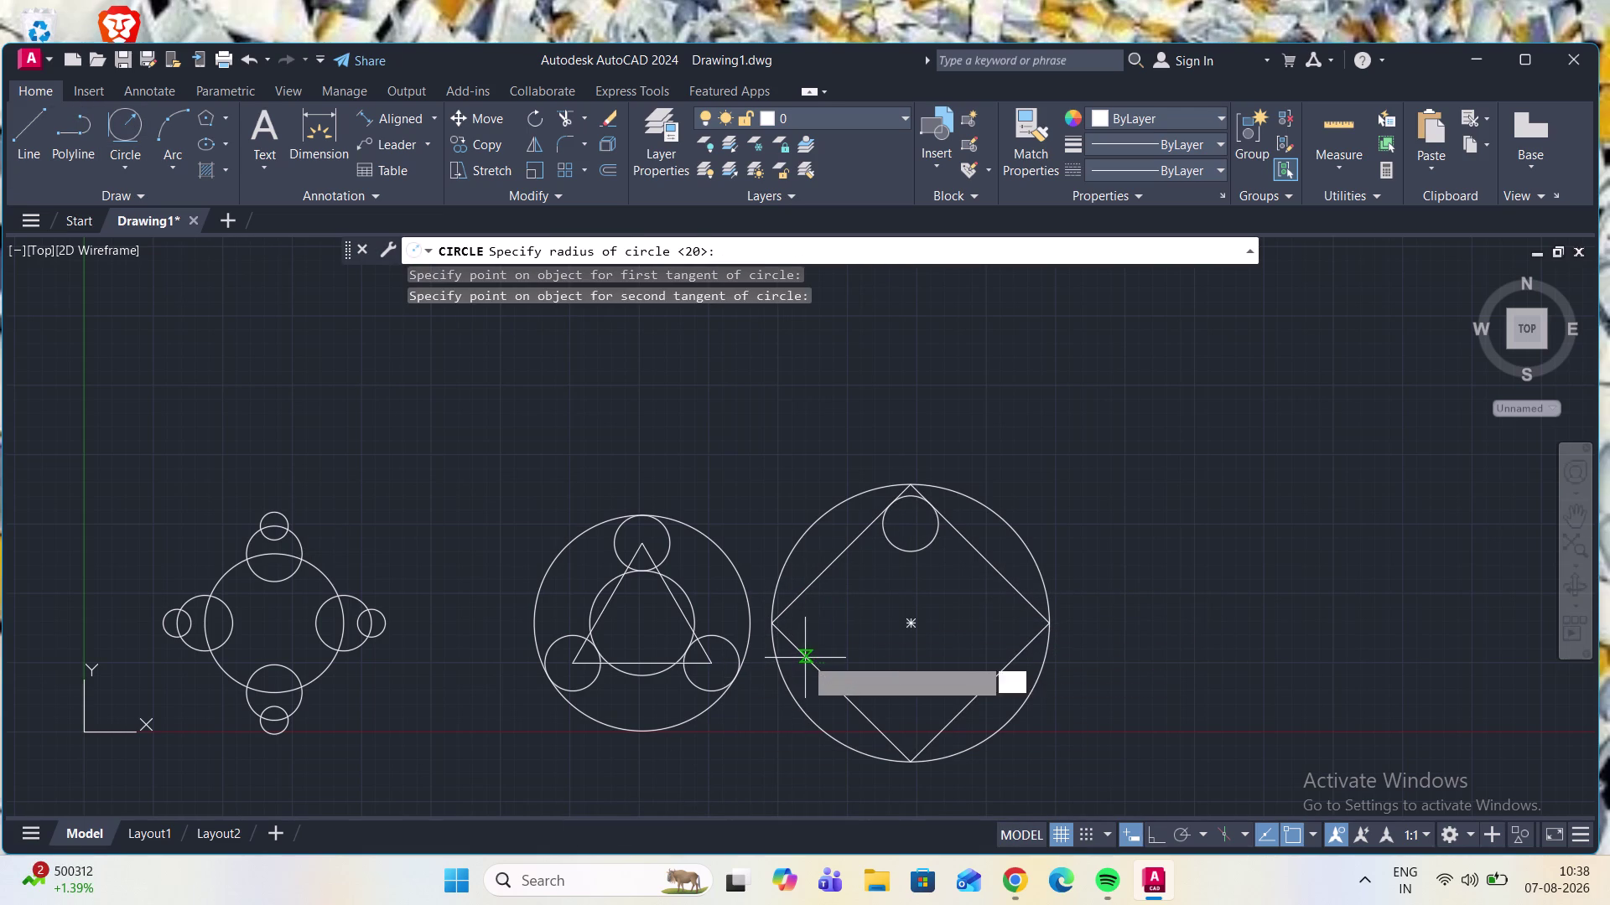
text(2)
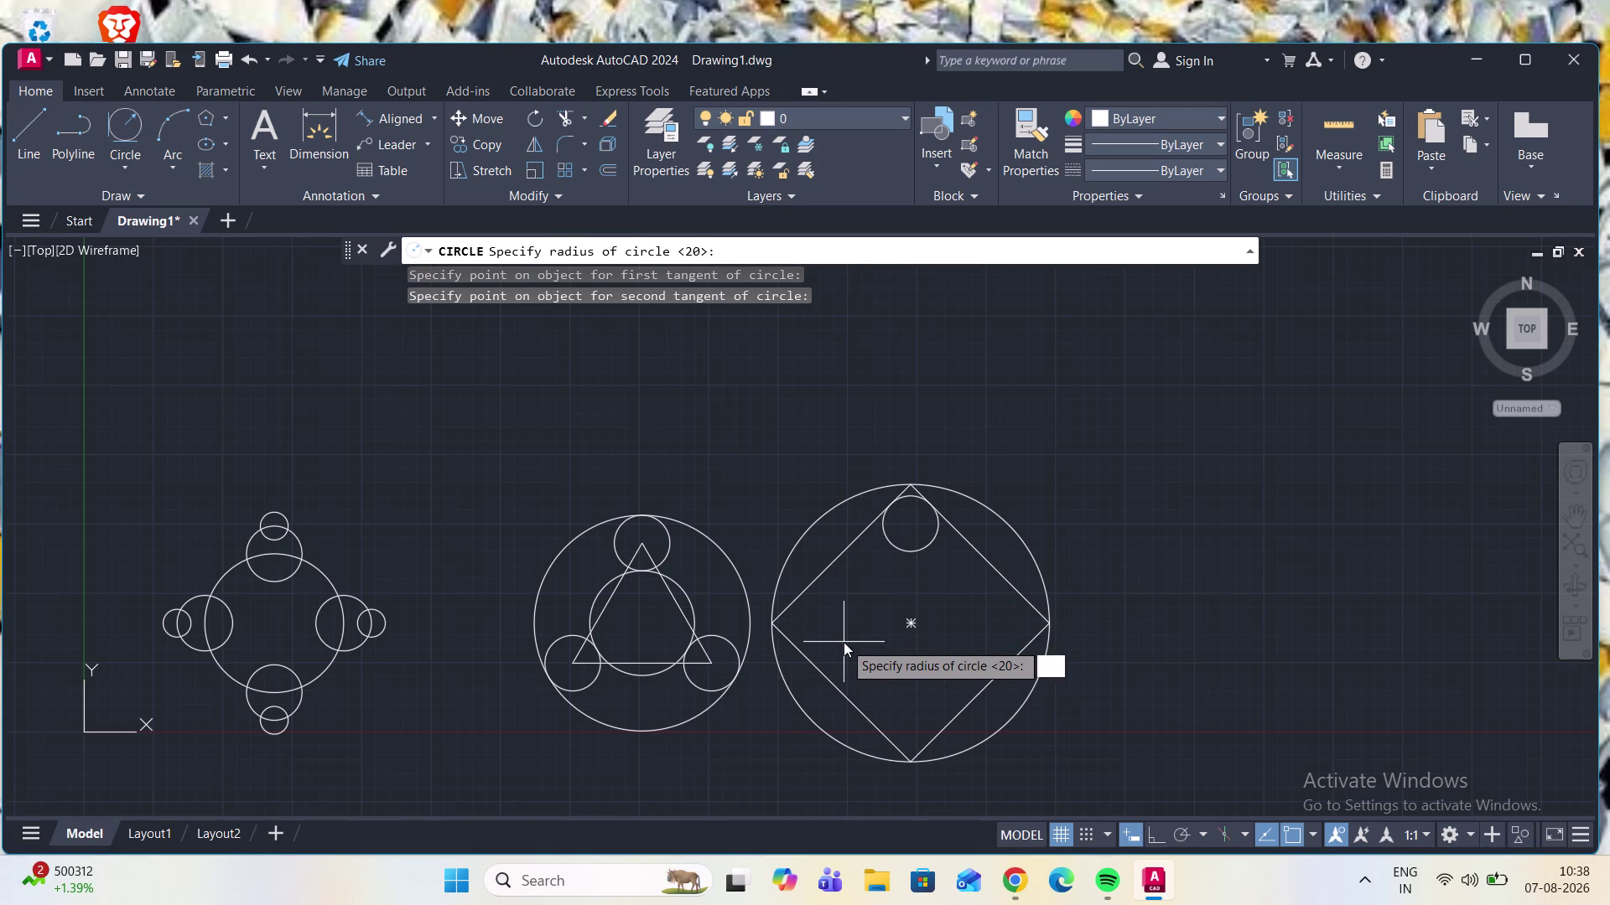
text(0)
key(Return)
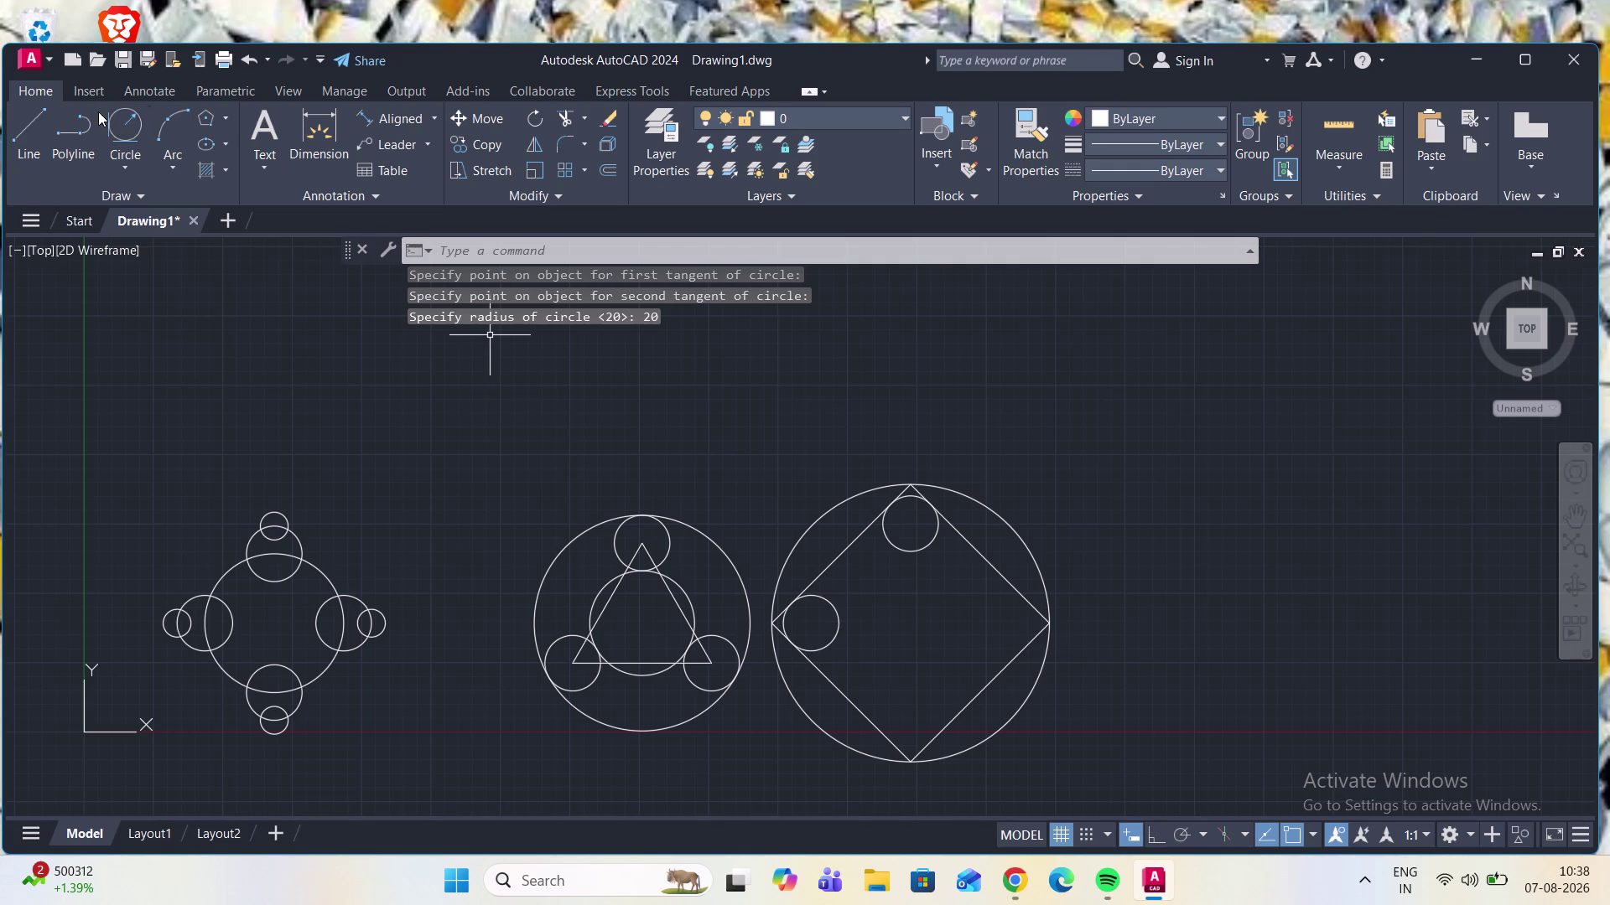
Fit radius-20 Tan, Tan, Radius circles into the diamond's bottom and right corners.
click(116, 123)
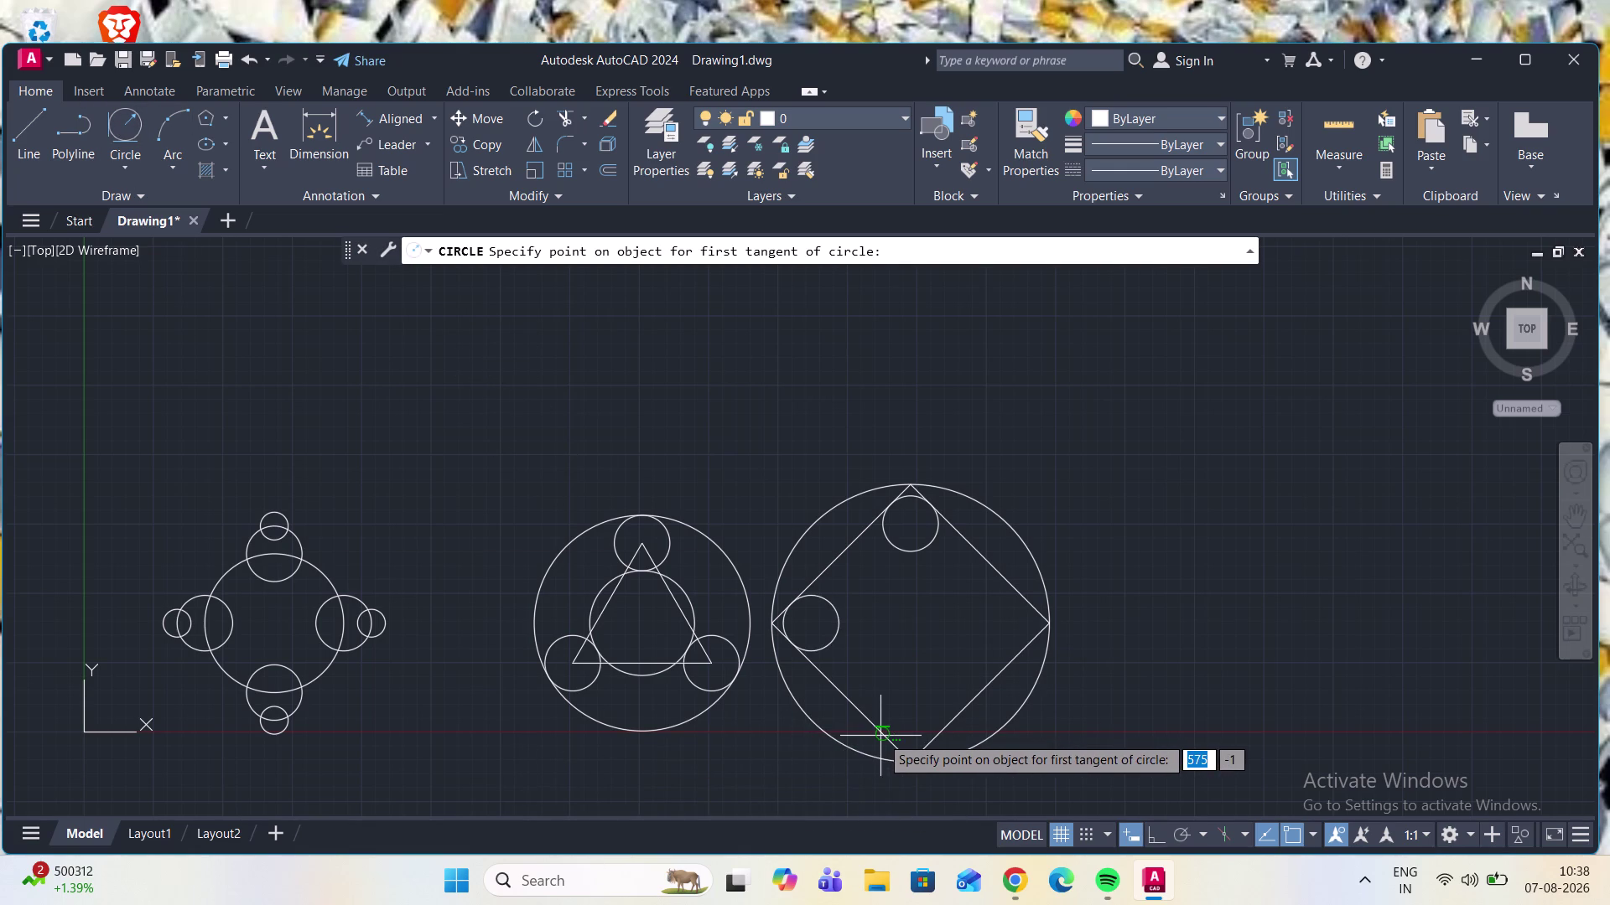
click(882, 735)
click(943, 735)
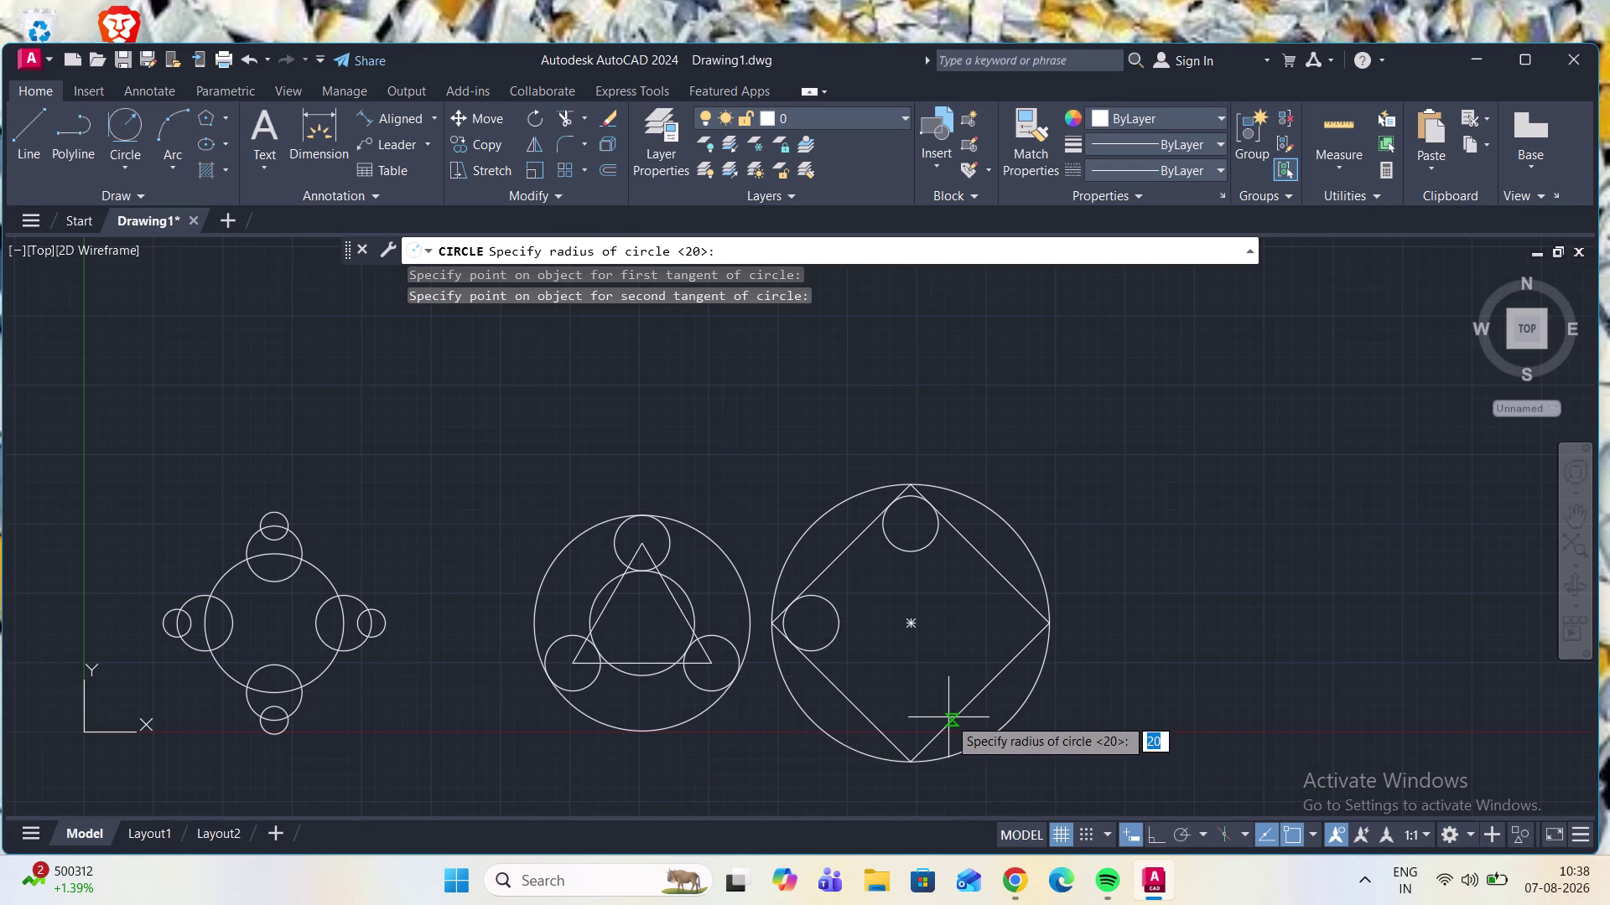
text(20)
key(Return)
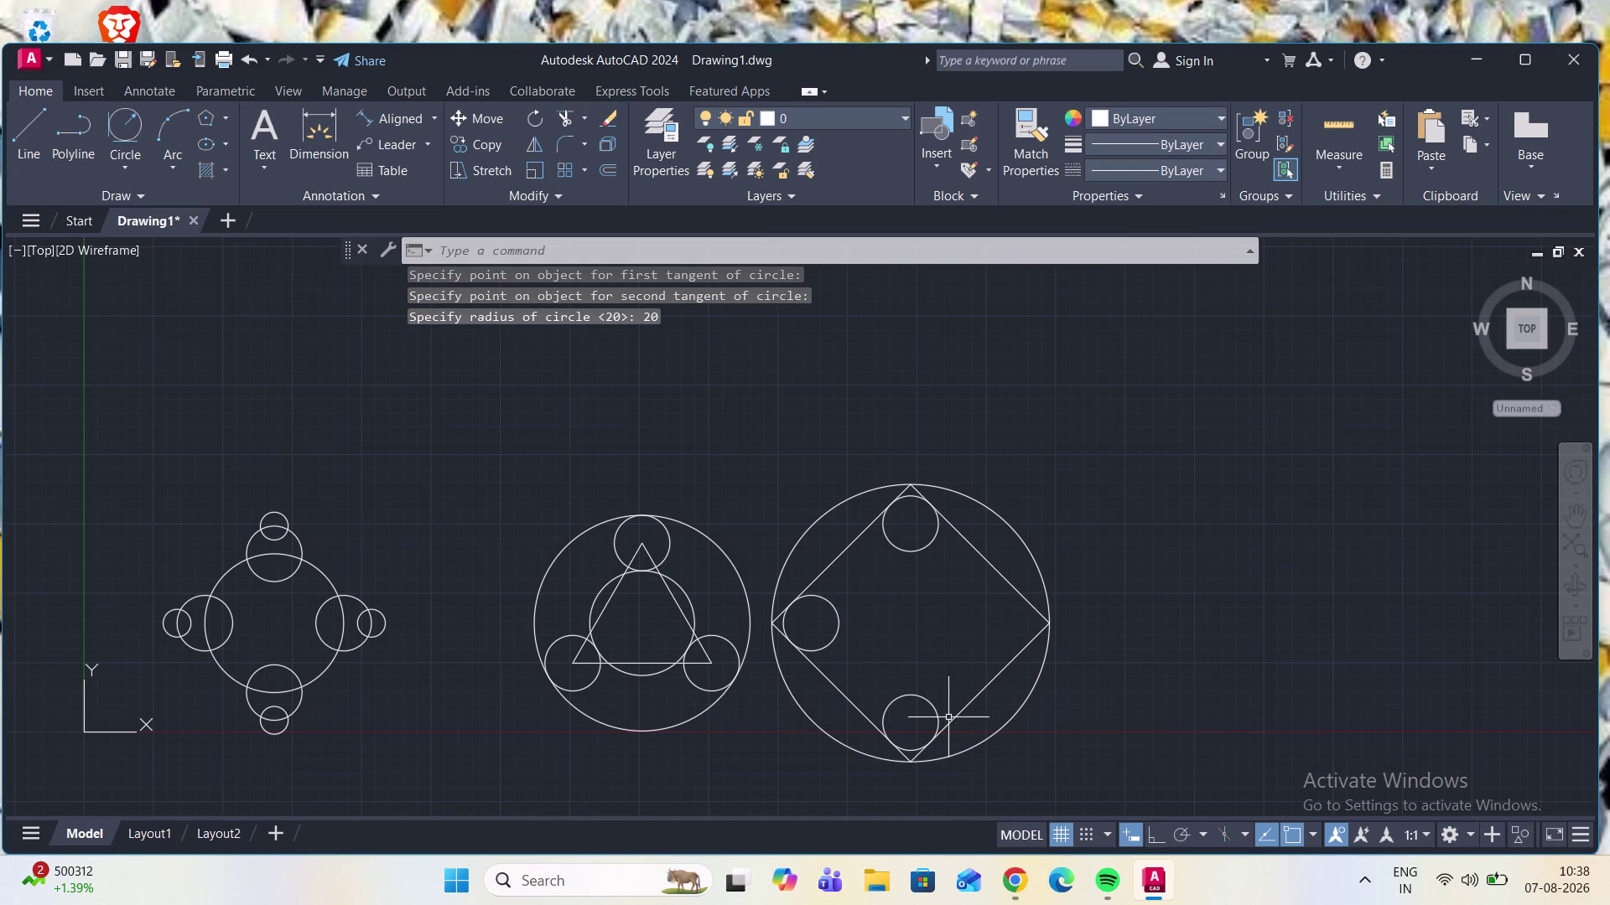
click(113, 130)
click(1027, 599)
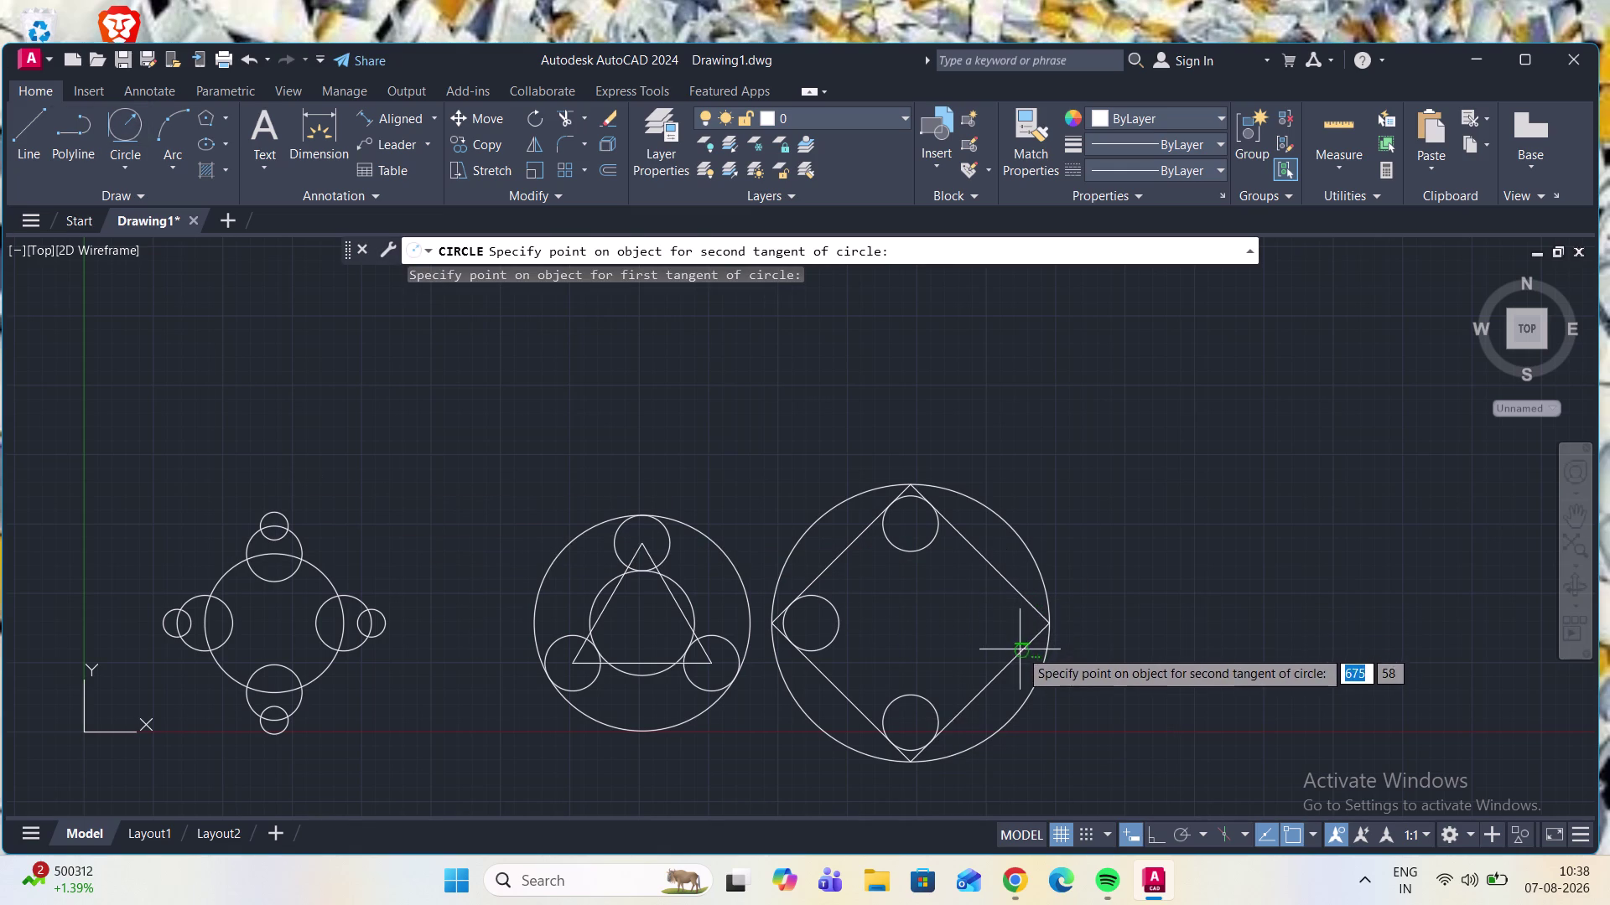
click(1019, 649)
text(20)
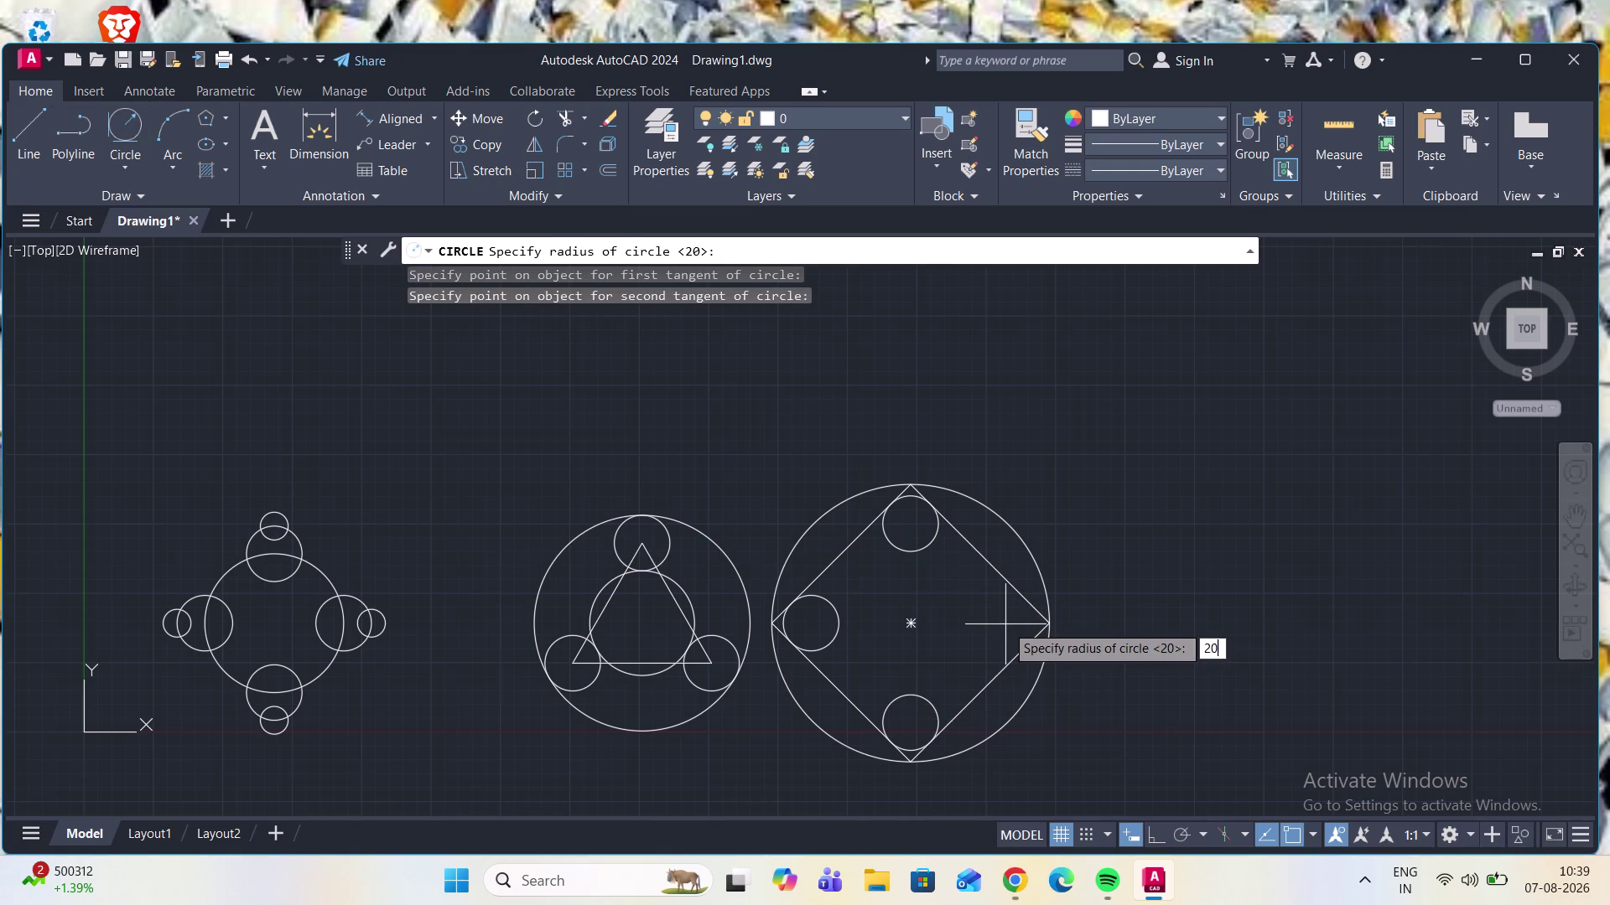
key(Return)
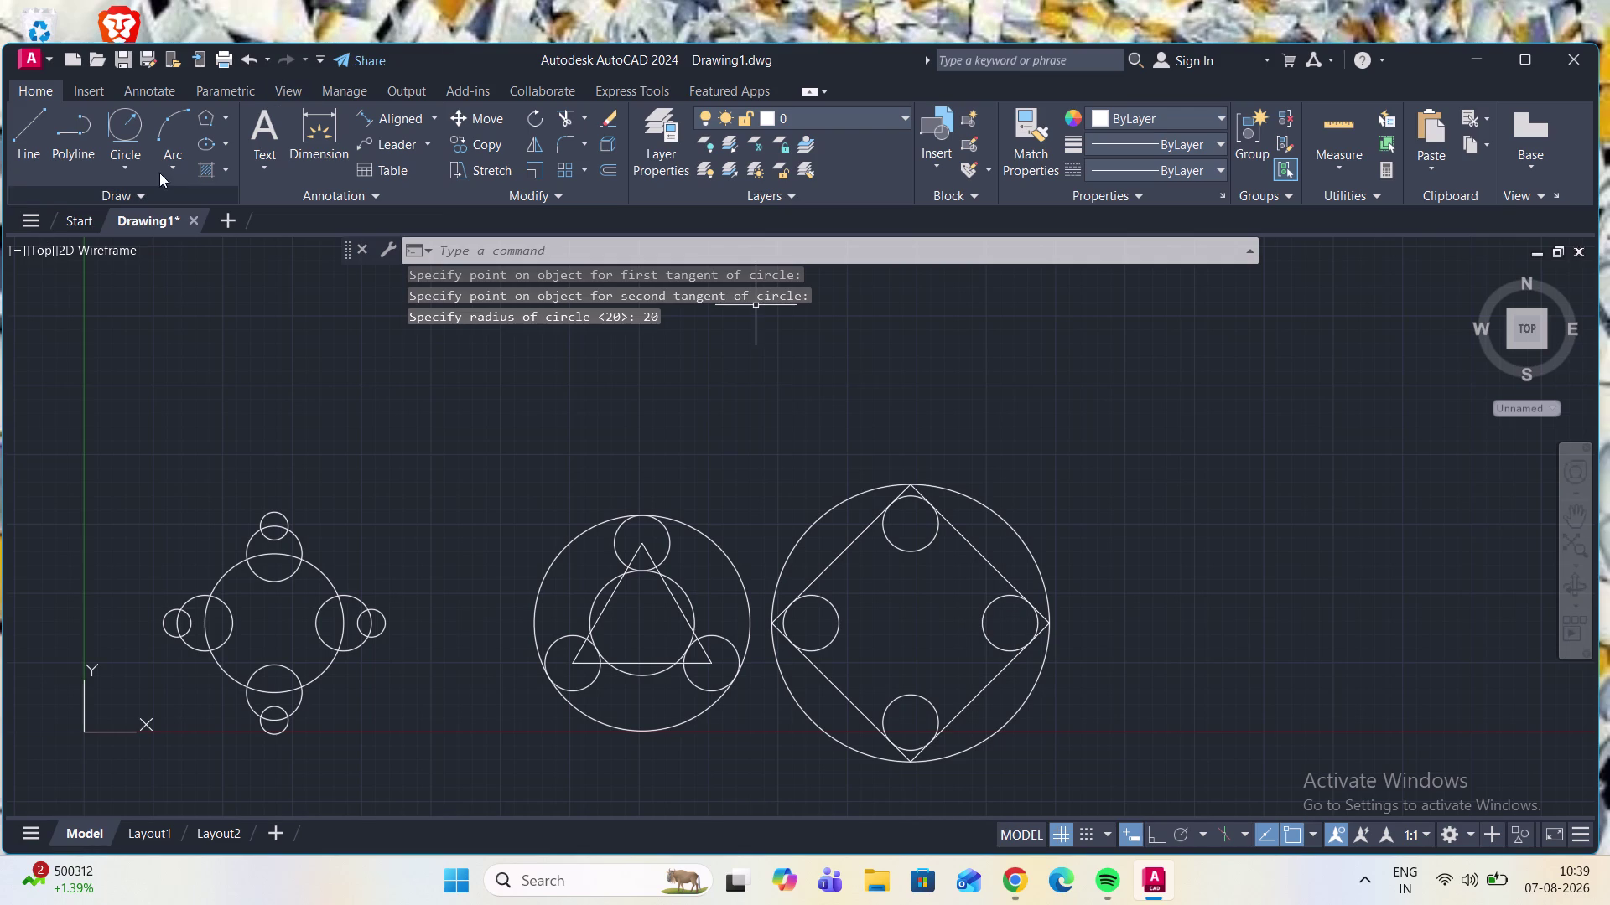
click(135, 168)
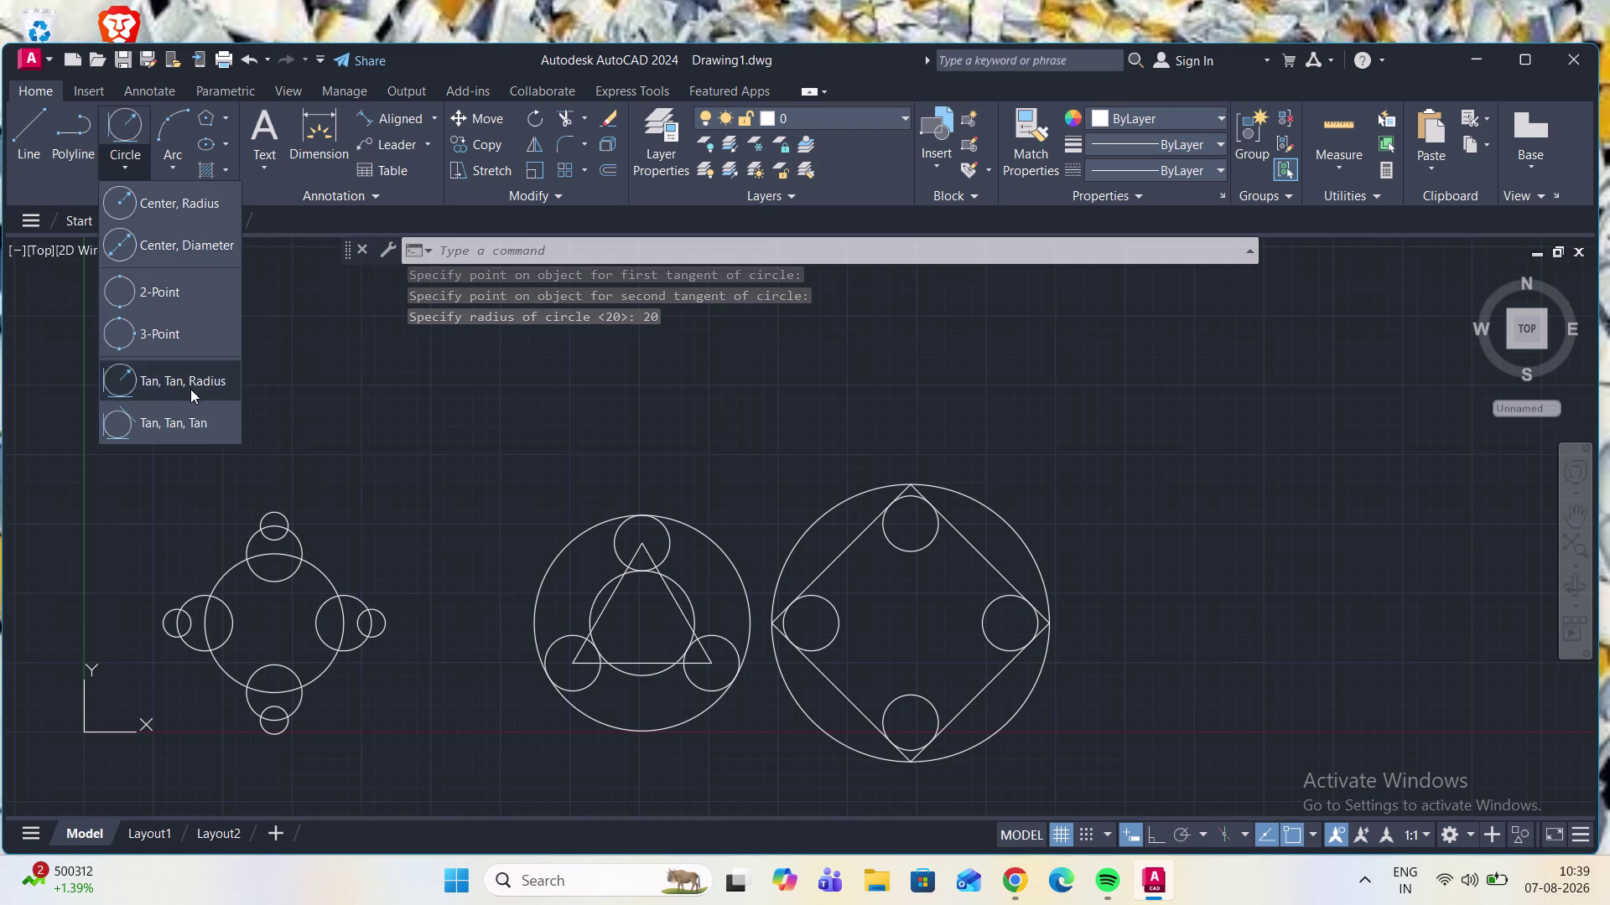
Draw a Tan, Tan, Tan circle touching the top, right and bottom corner circles.
click(190, 415)
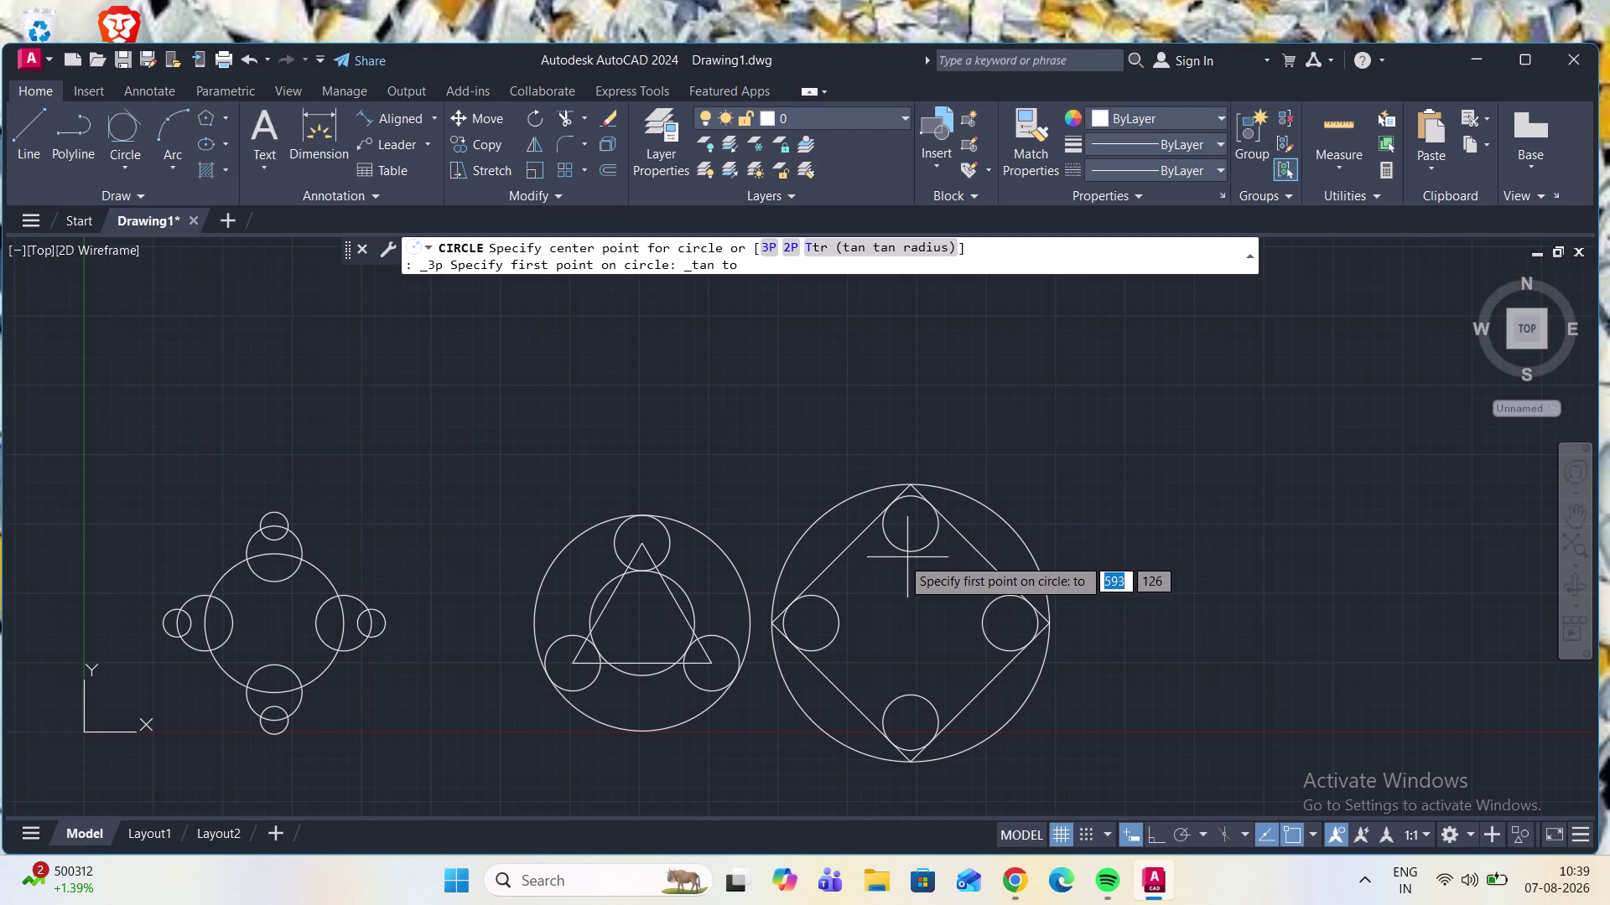
click(916, 555)
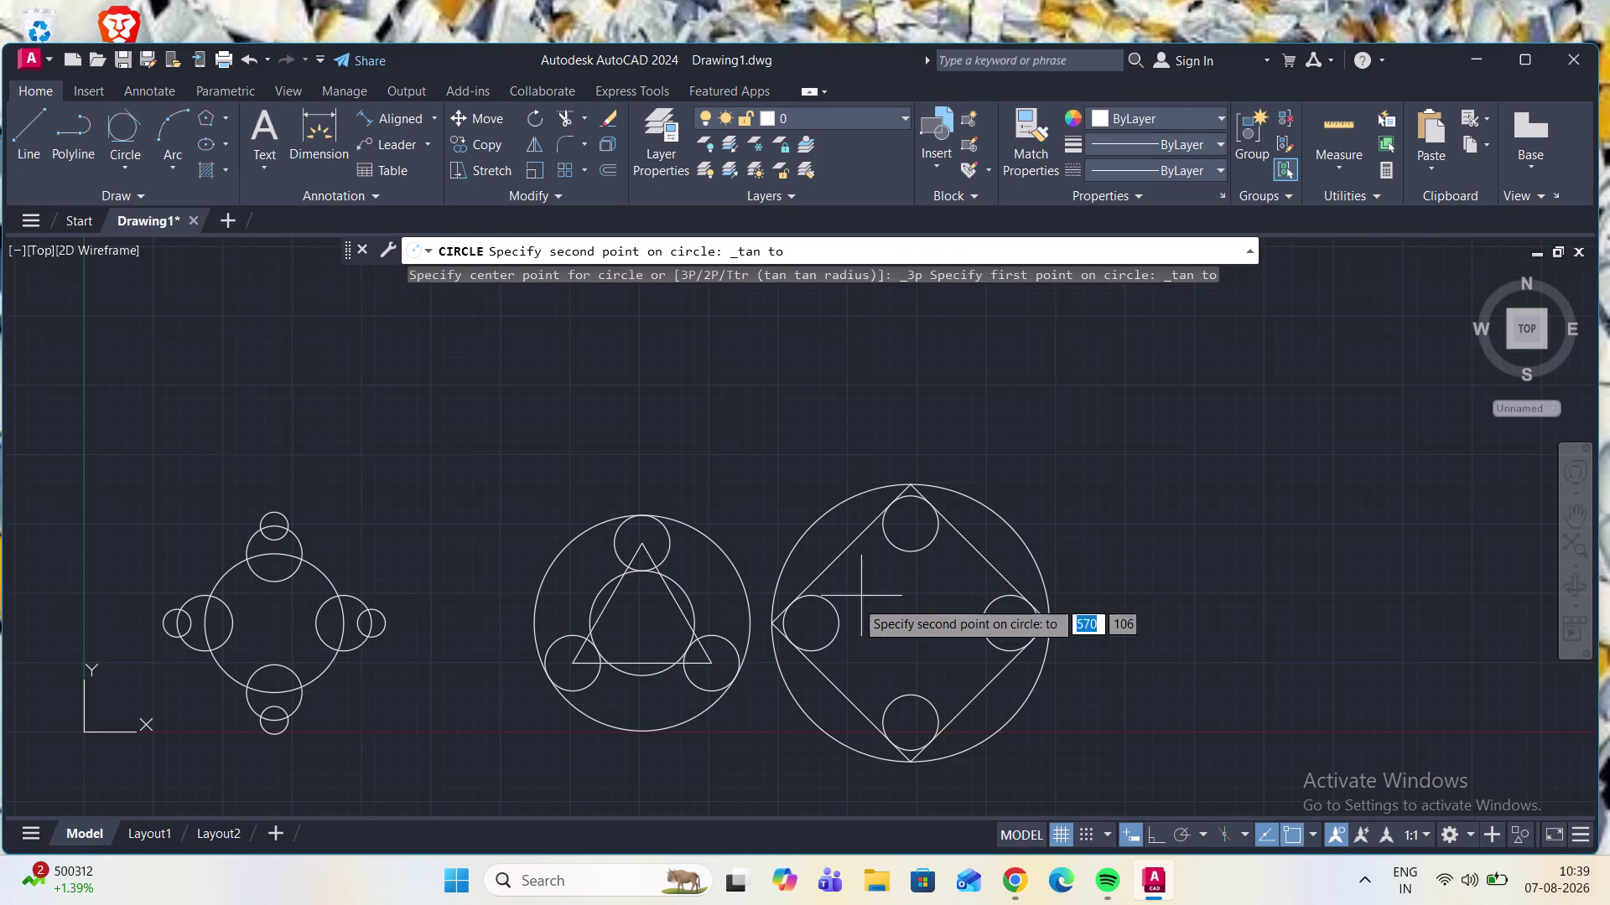
click(837, 618)
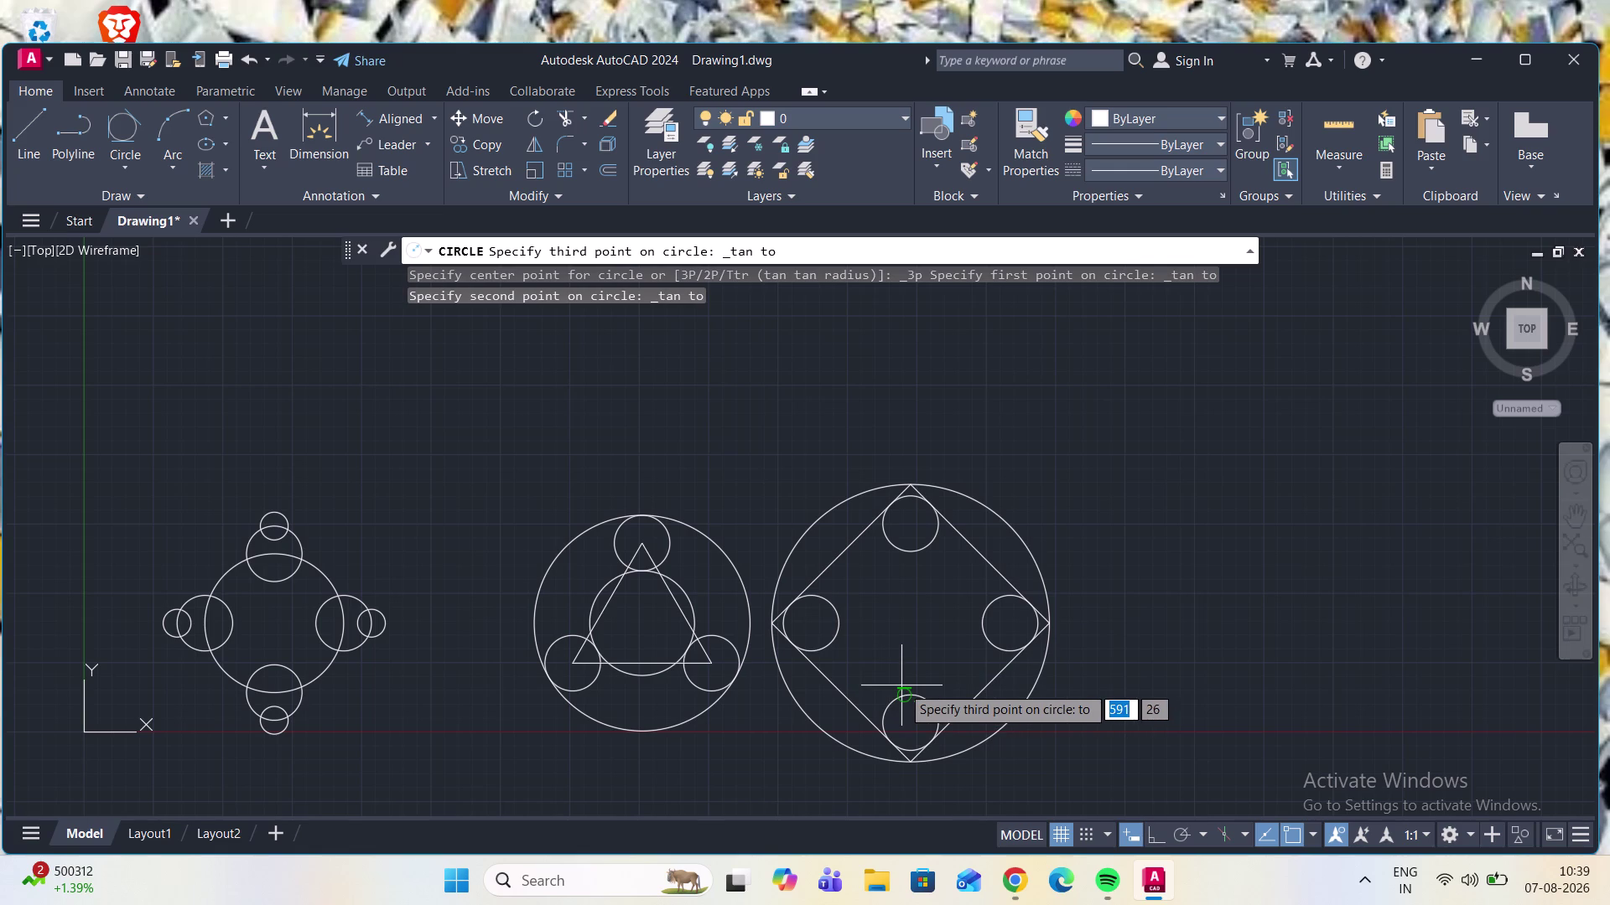
click(909, 696)
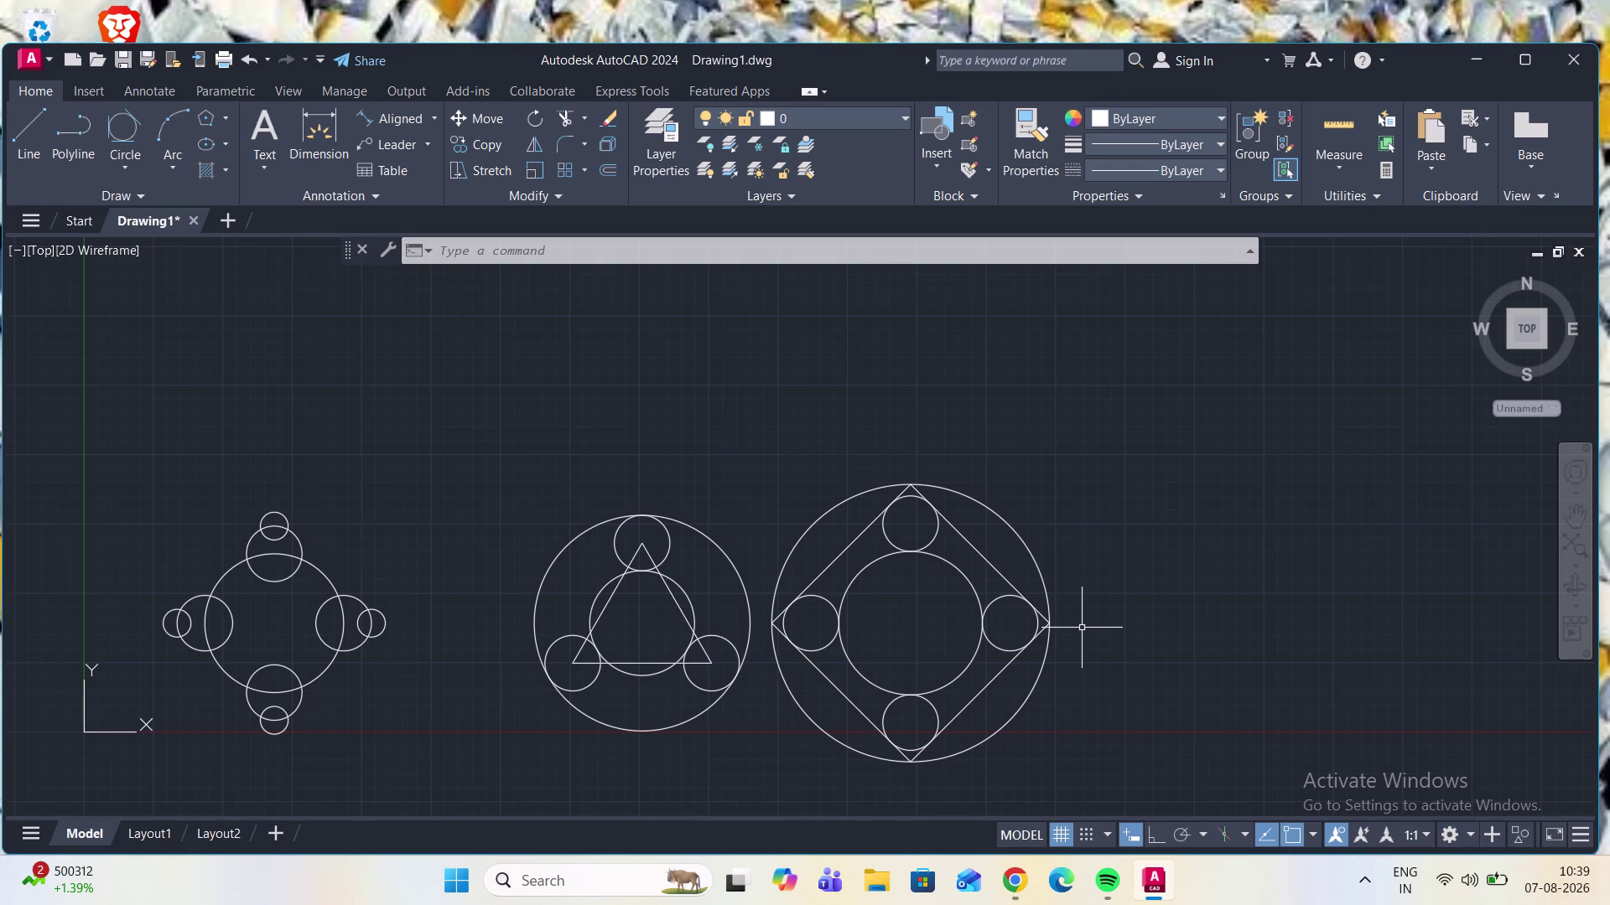
click(36, 158)
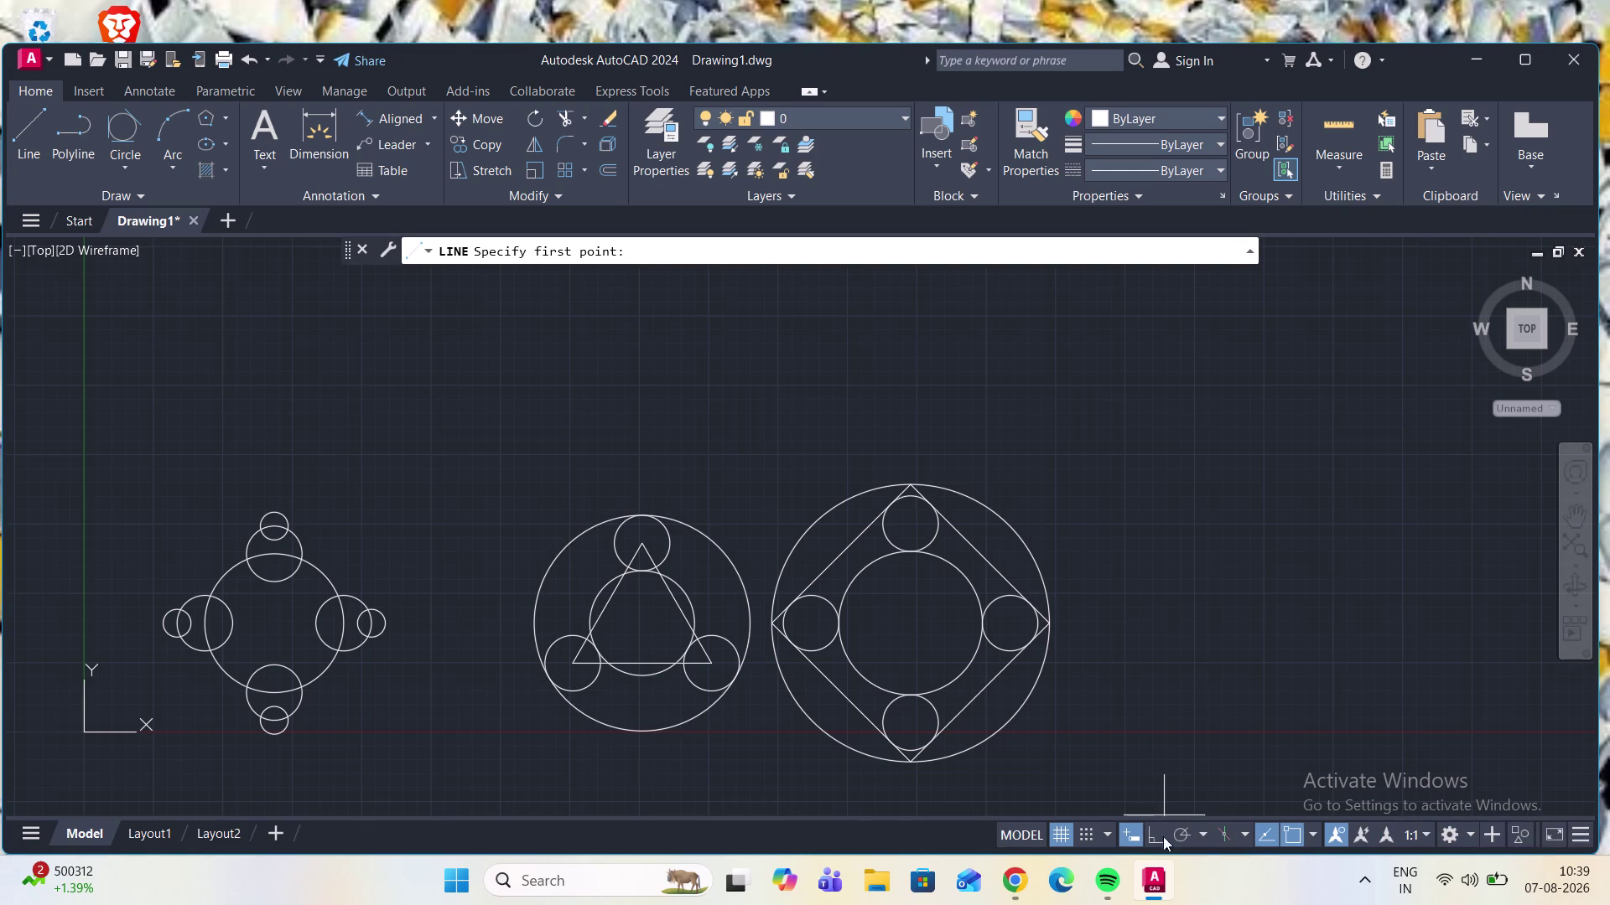
With Ortho on, draw a 100 by 50 rectangle from four lines right of the figures.
click(1158, 838)
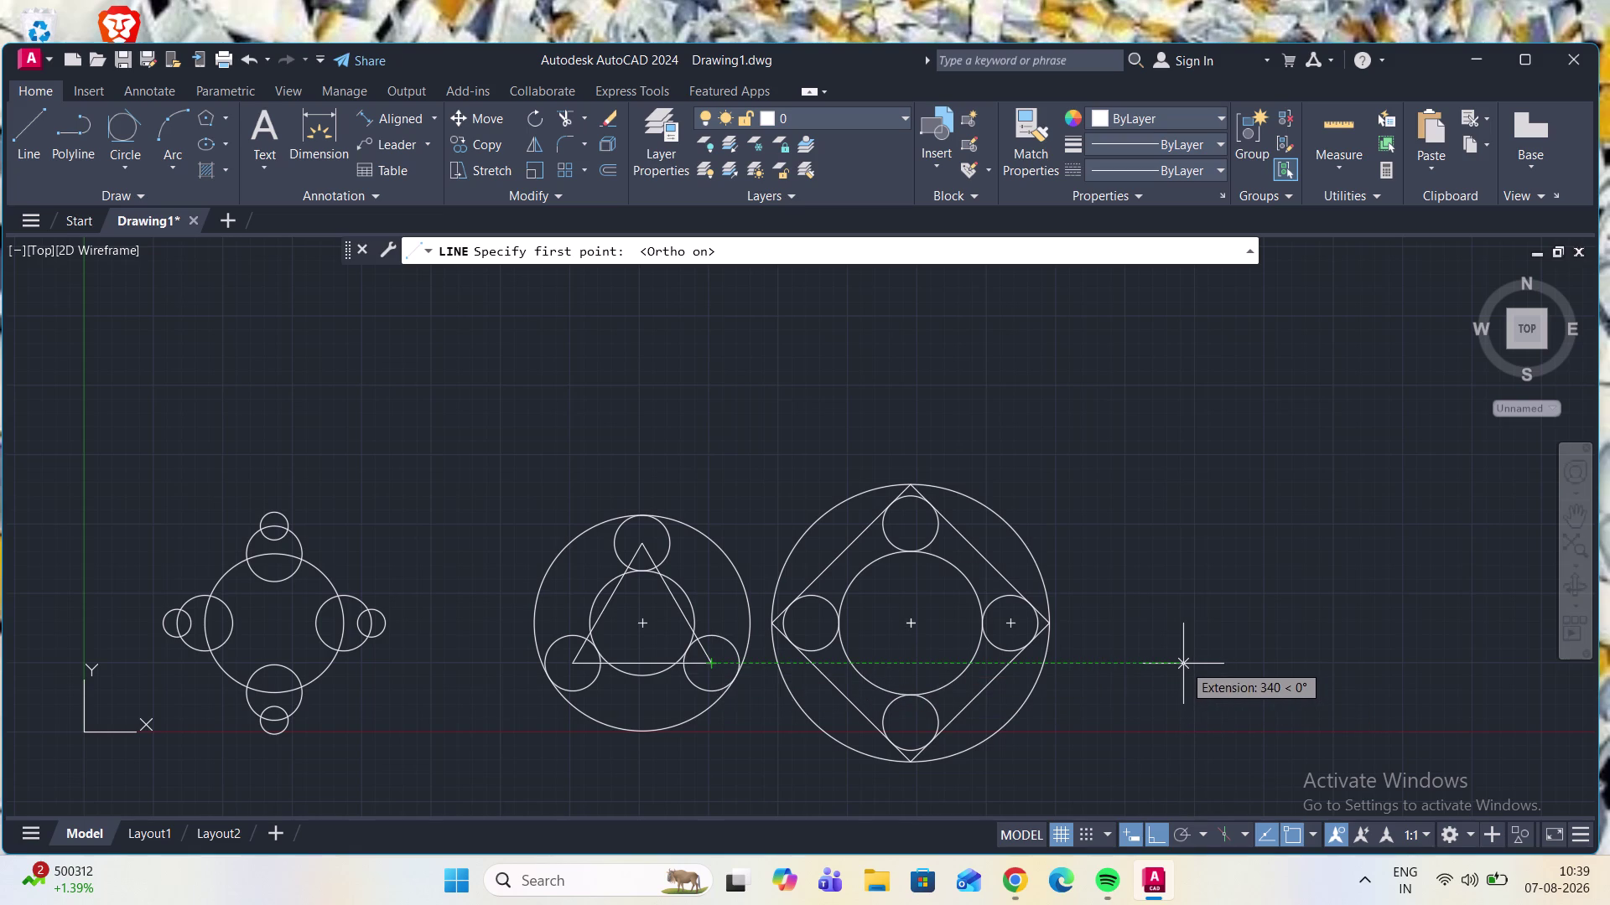
click(1183, 664)
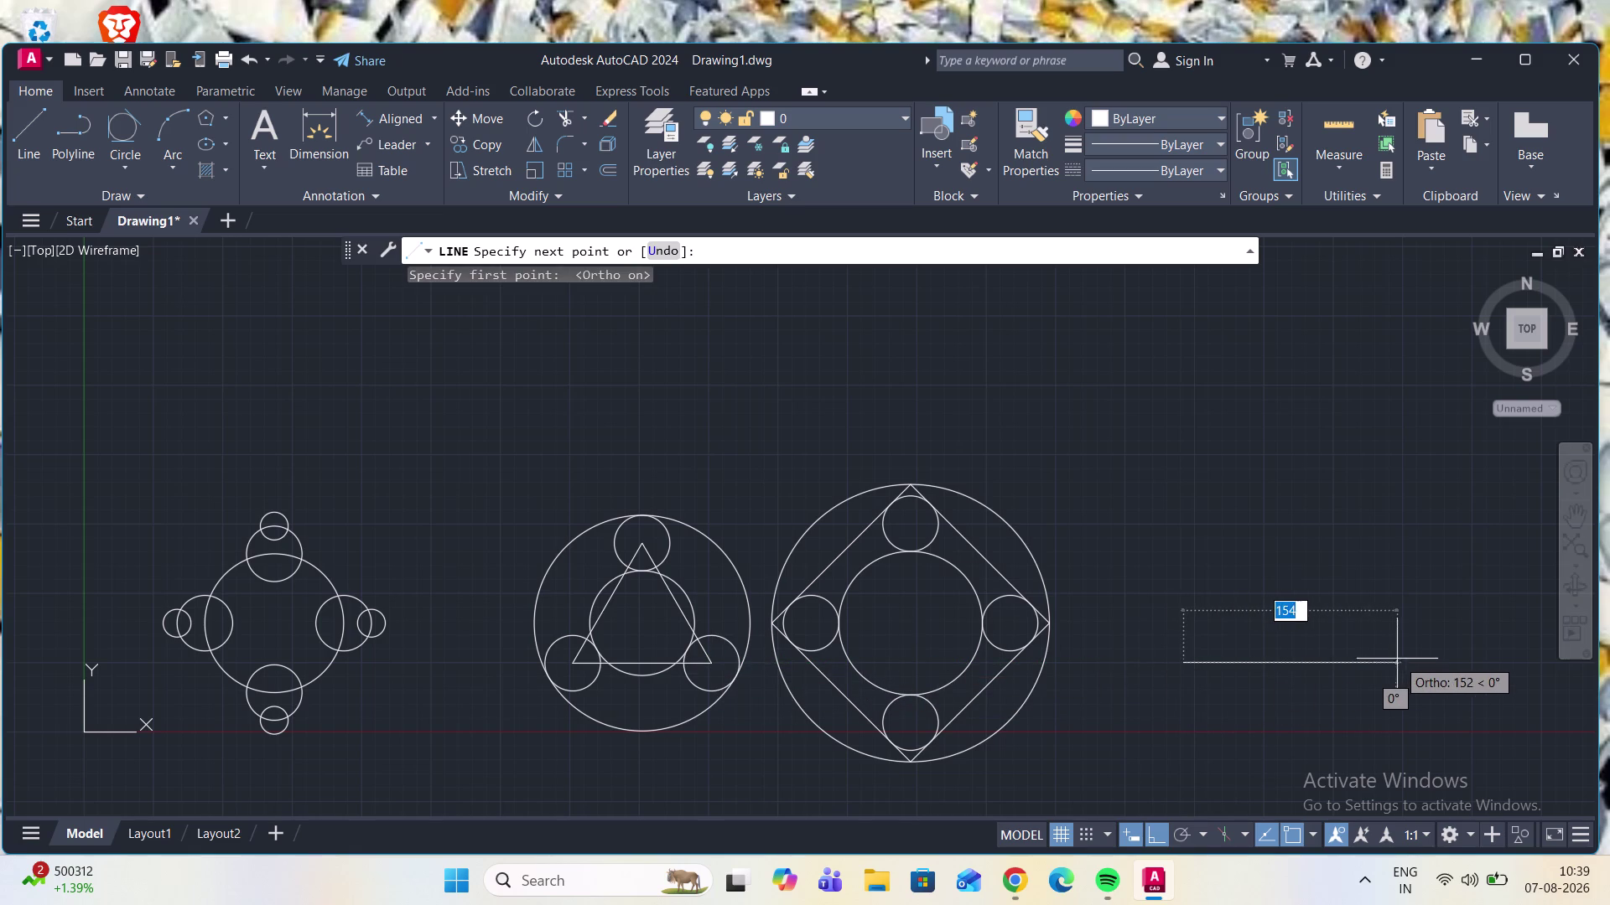
text(100)
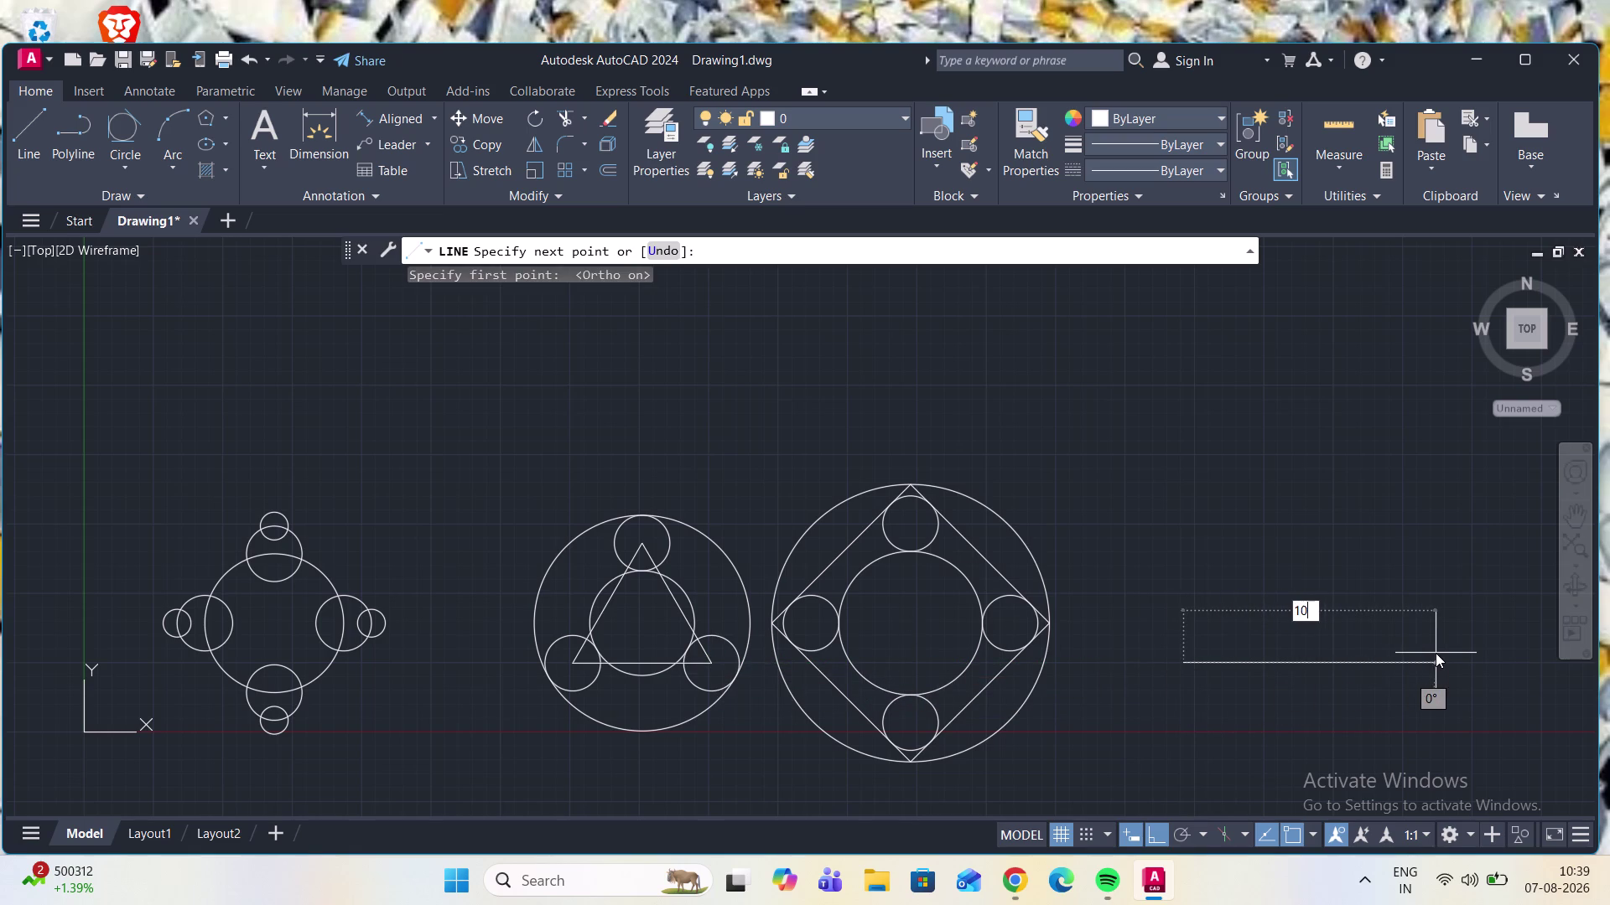
key(Return)
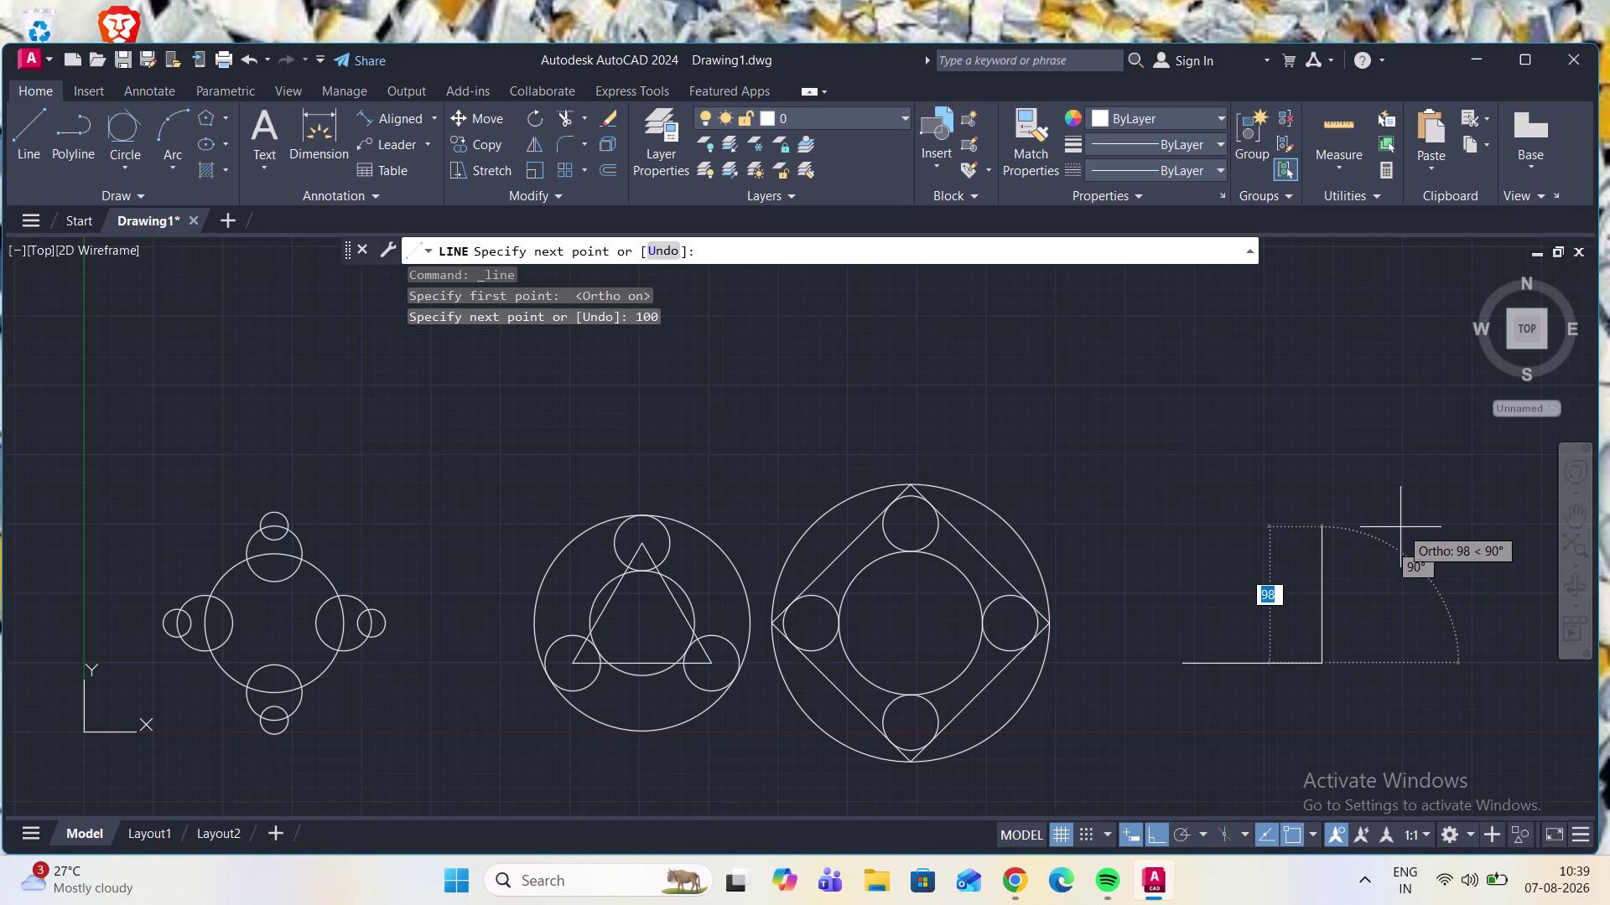
text(50)
key(Return)
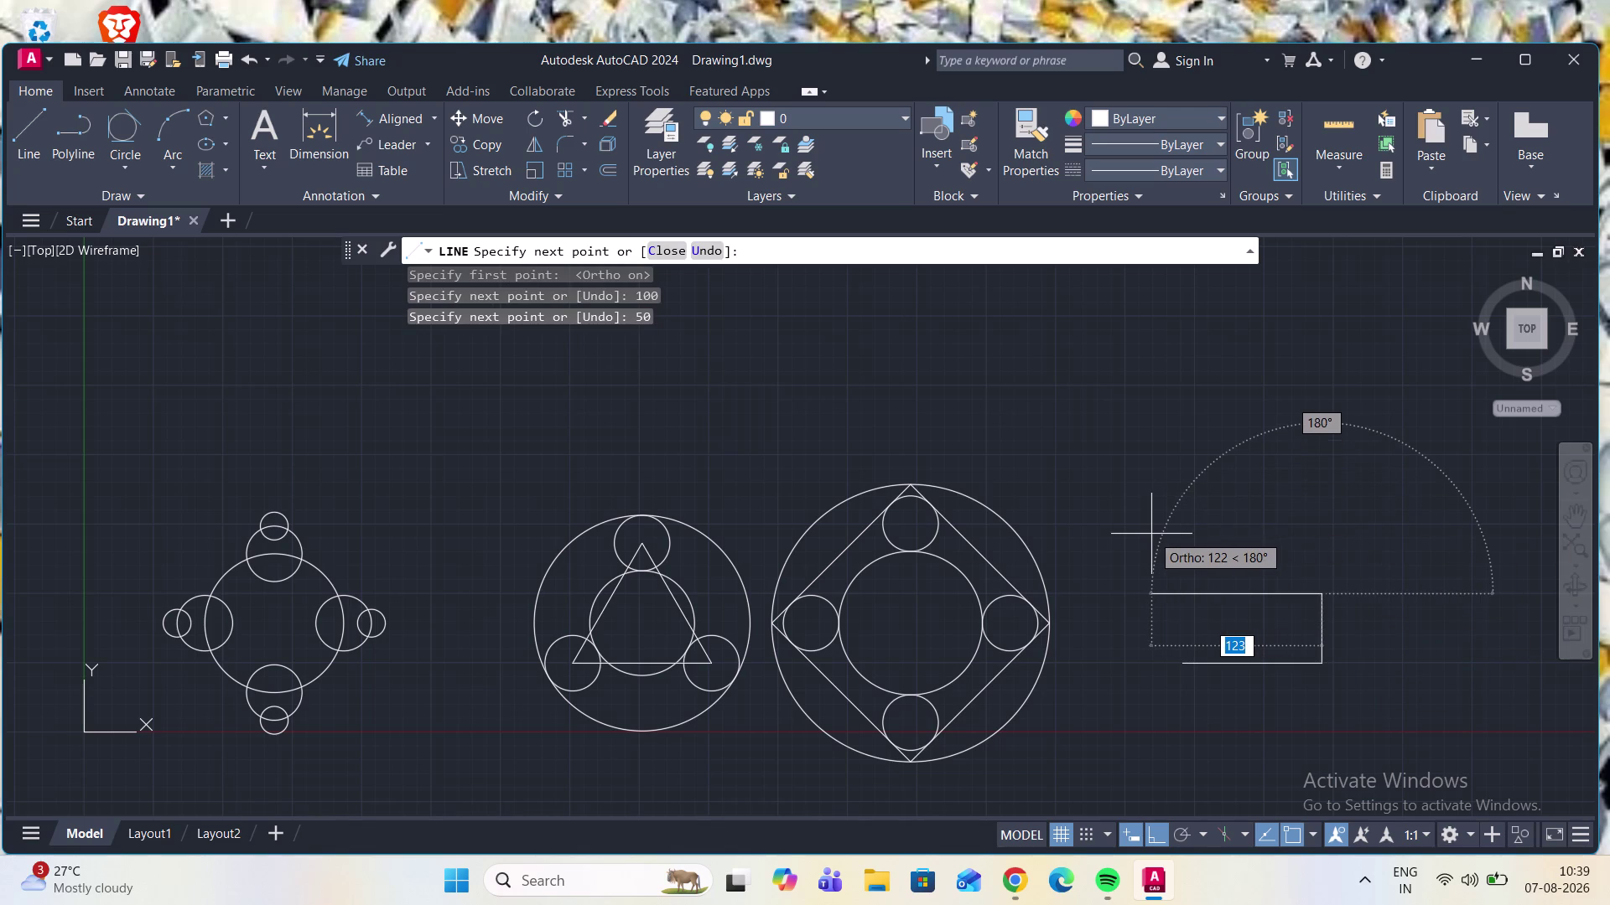
text(100)
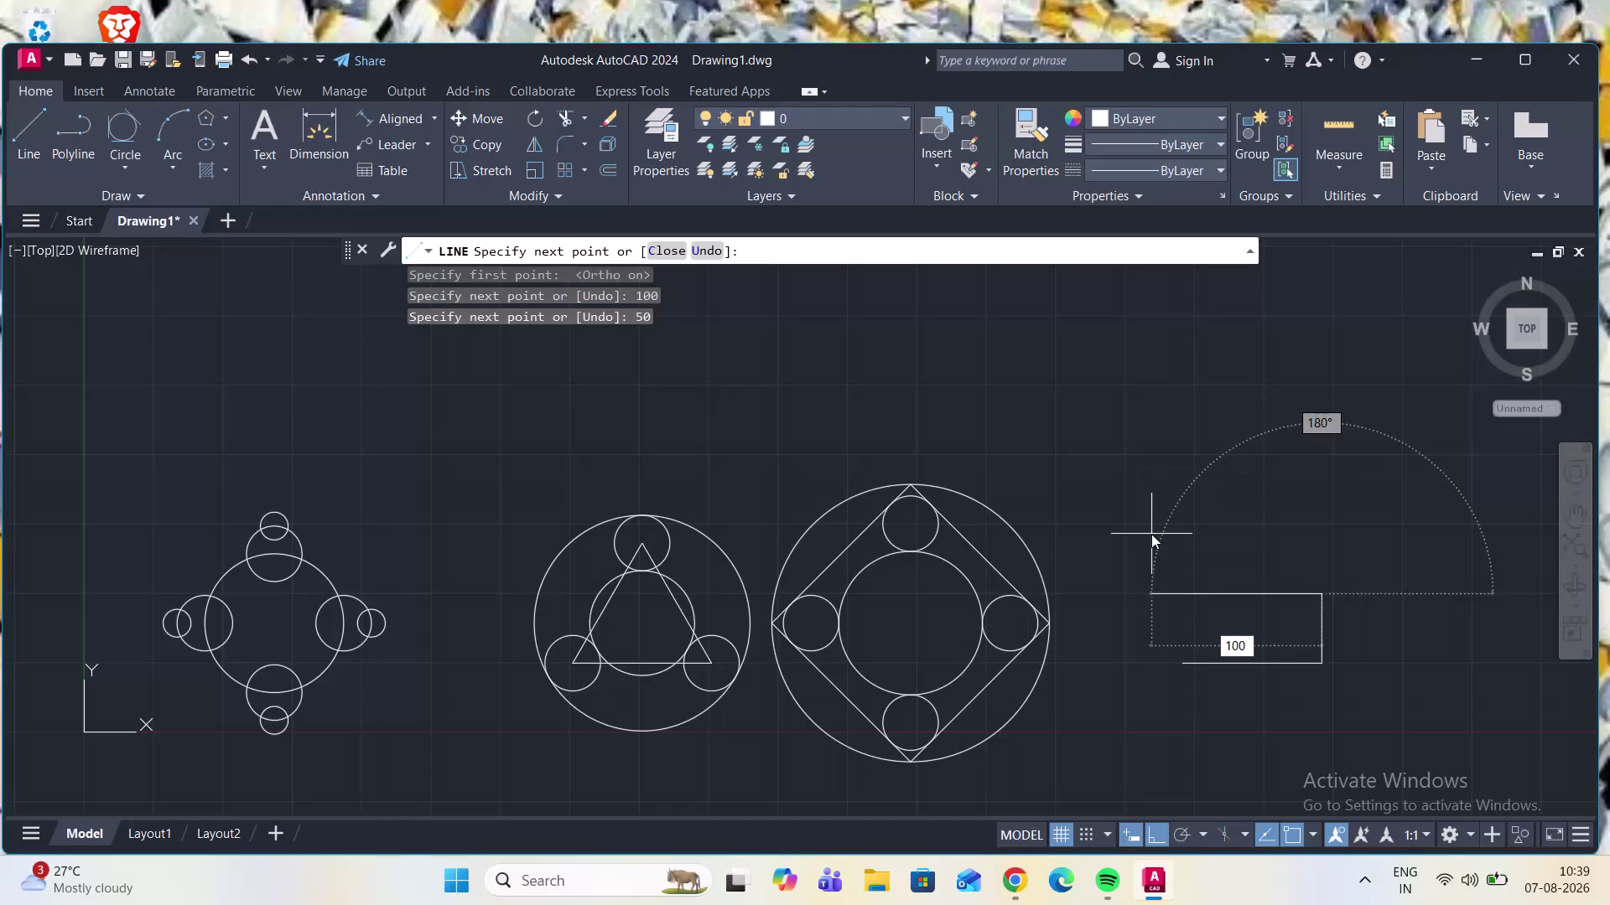
key(Return)
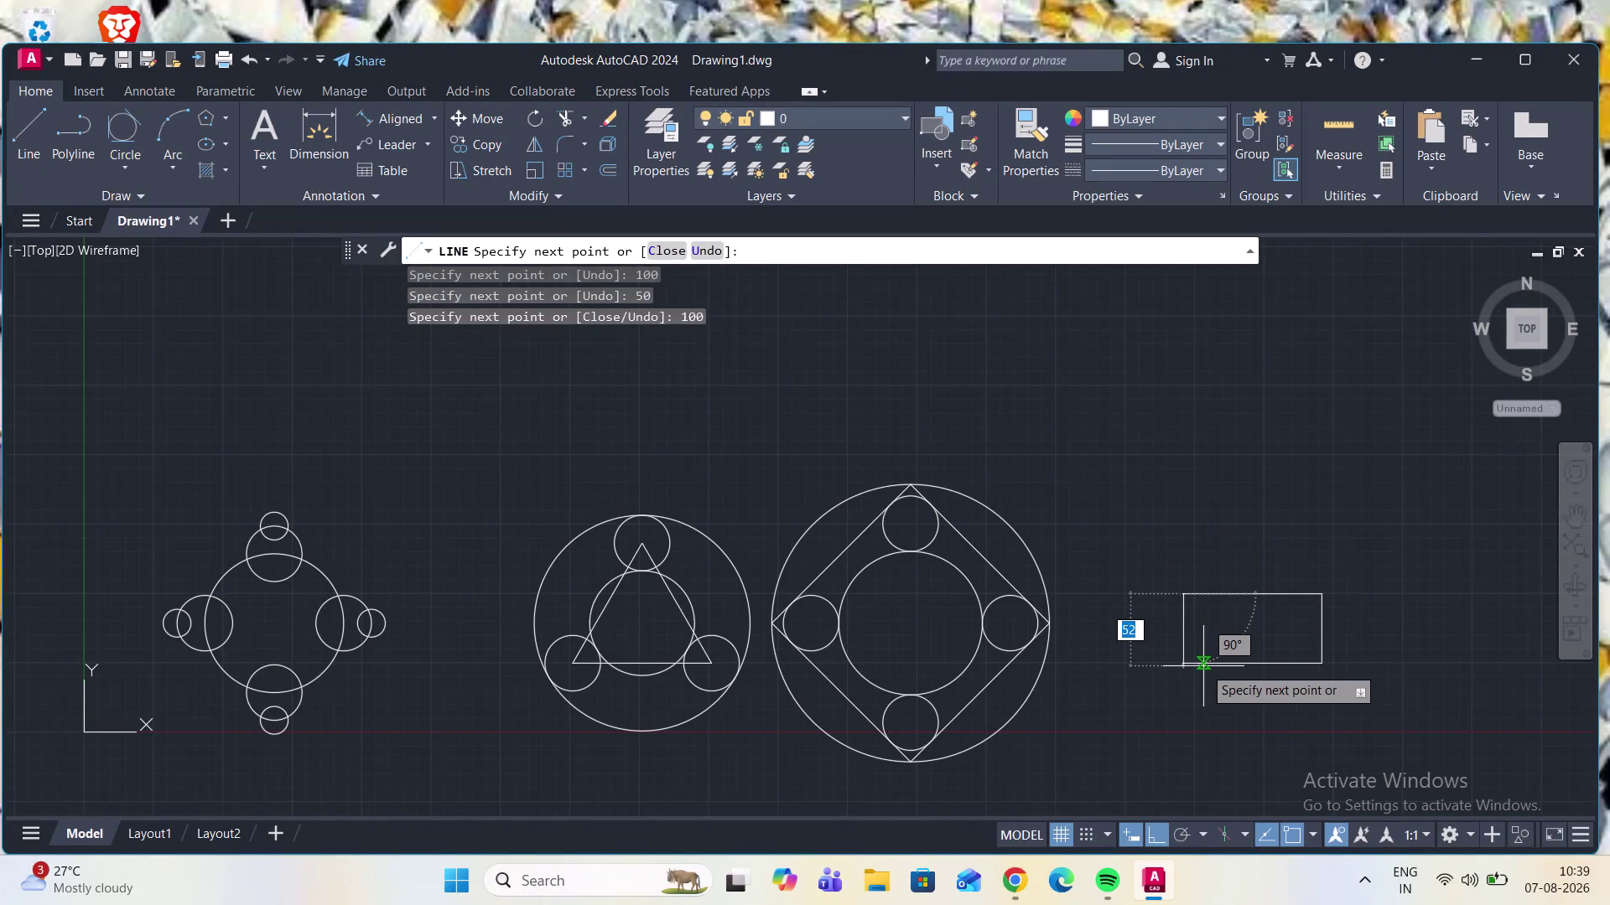
text(50)
key(Return)
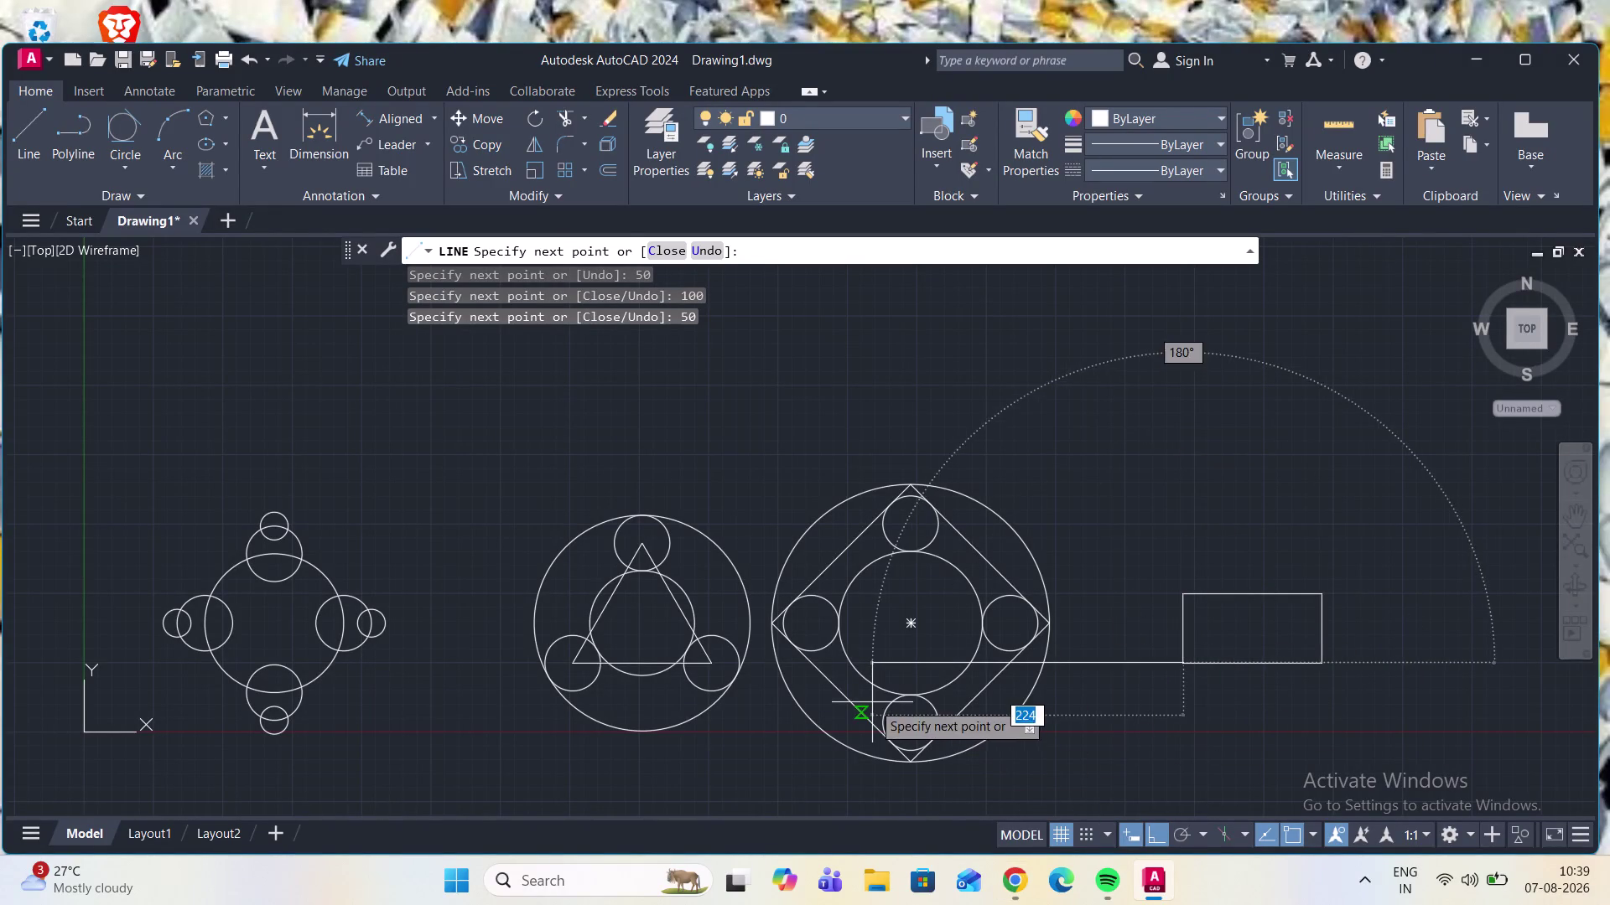
key(Escape)
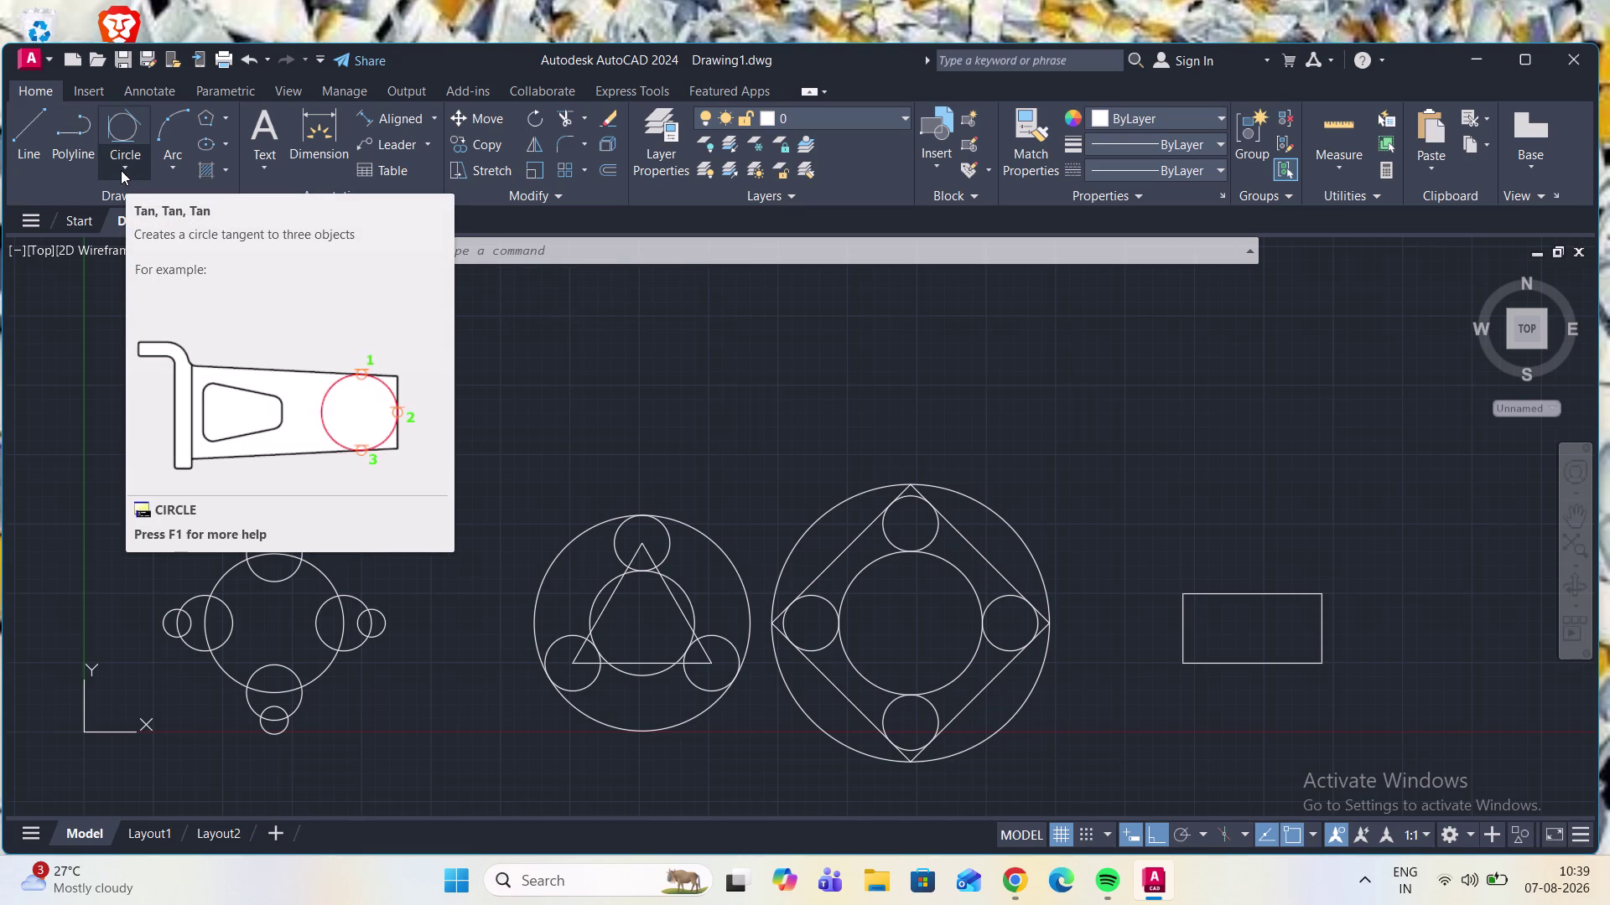
click(121, 170)
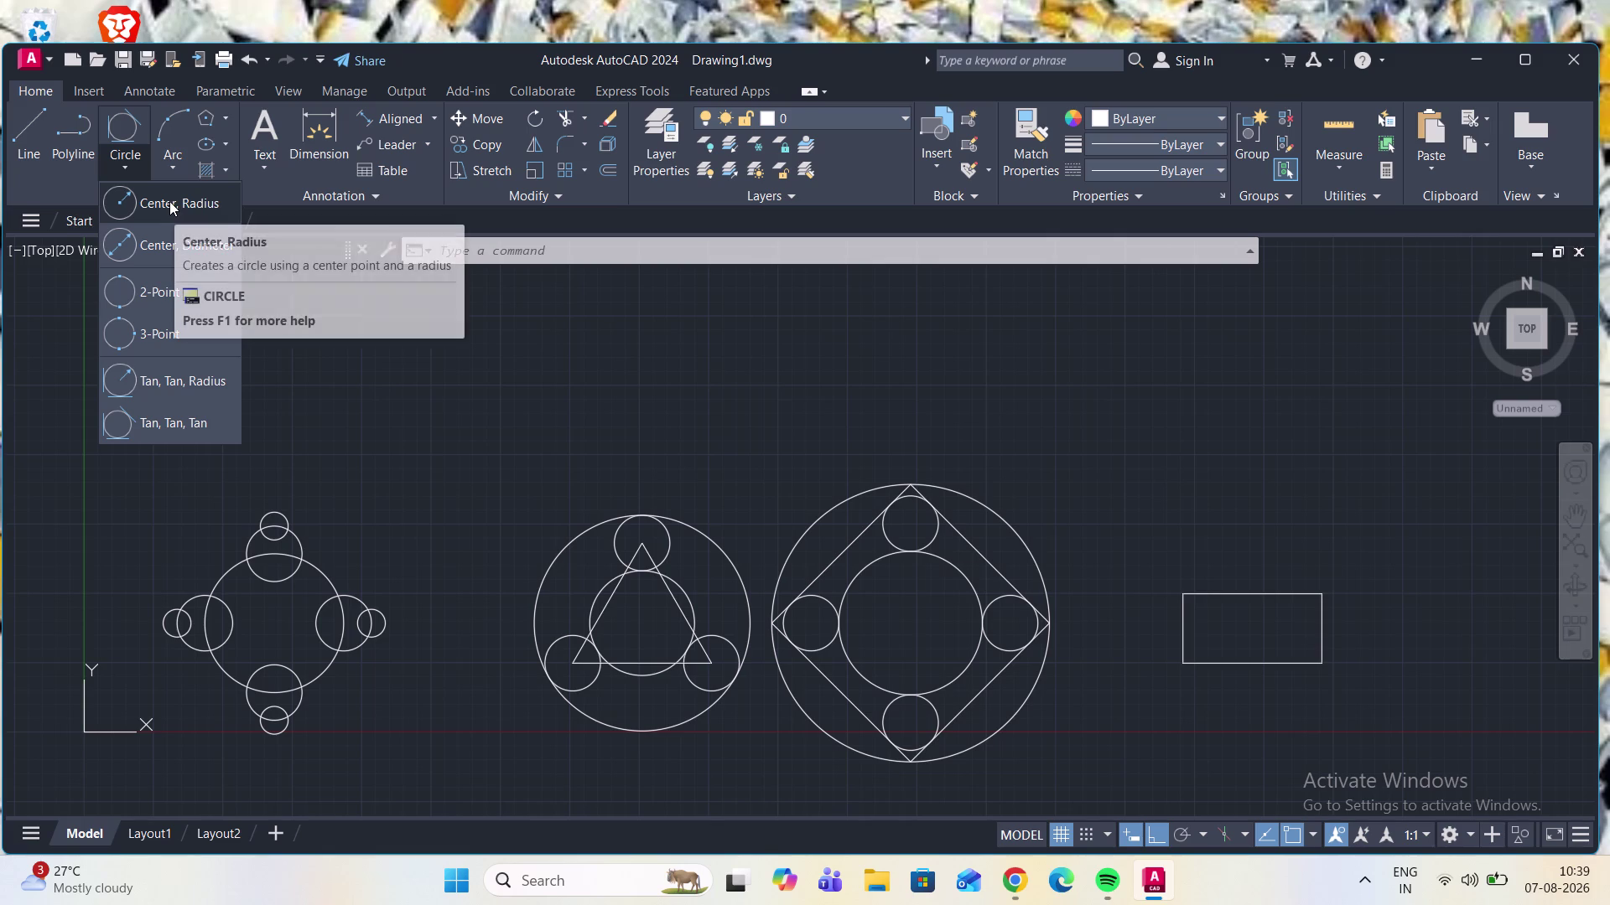
Draw a Center, Radius circle of radius 25 at the rectangle's right-edge midpoint.
click(170, 201)
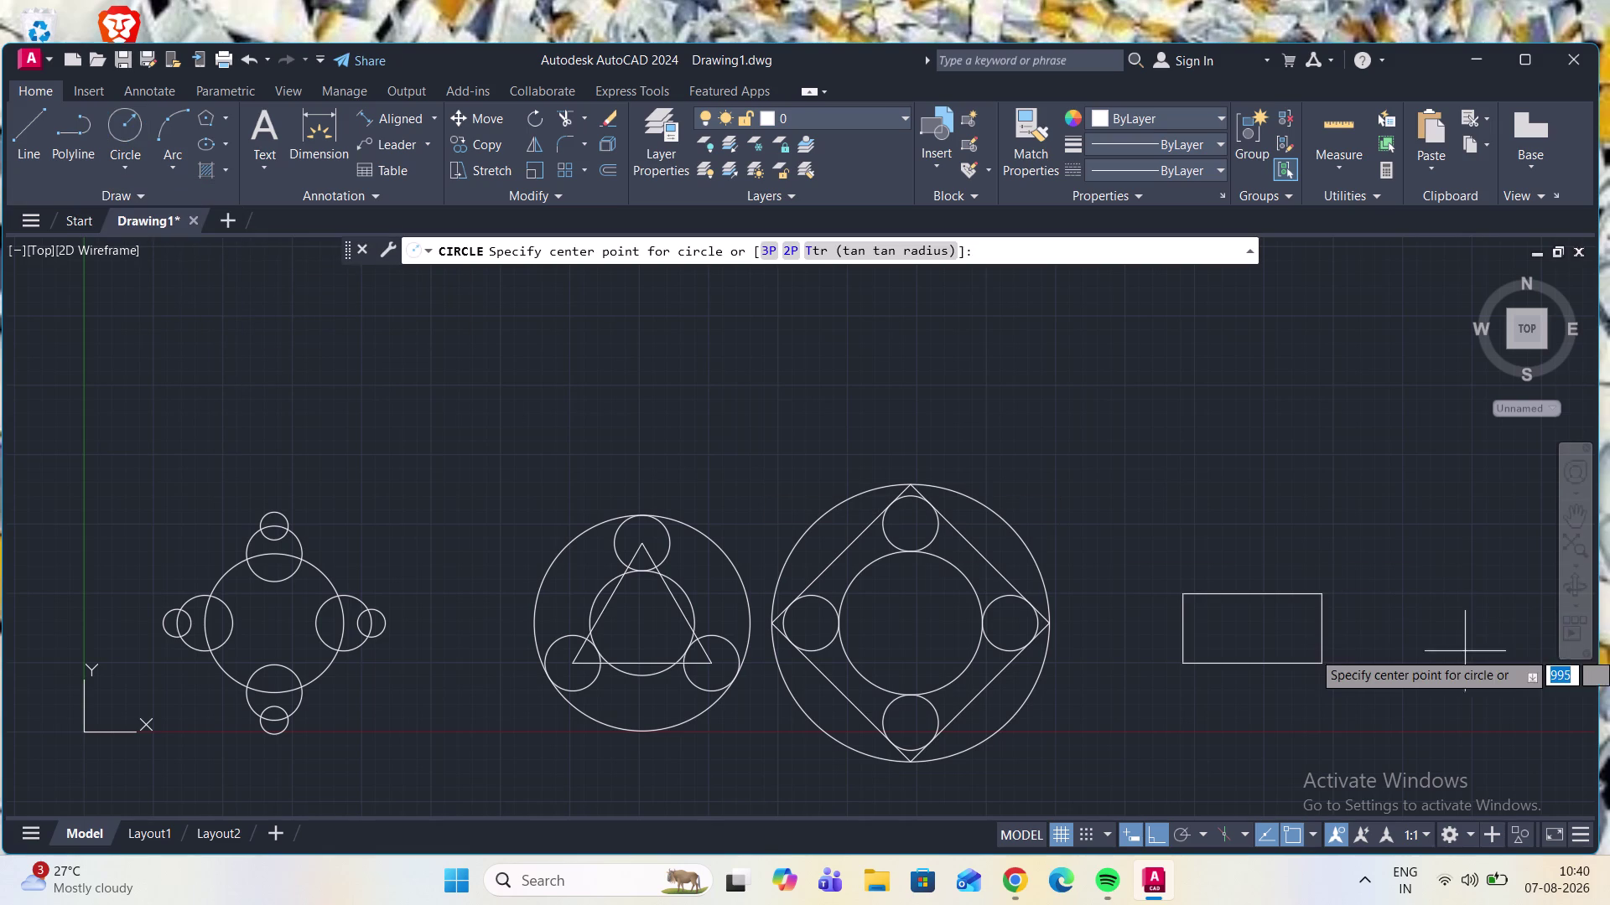
click(1328, 634)
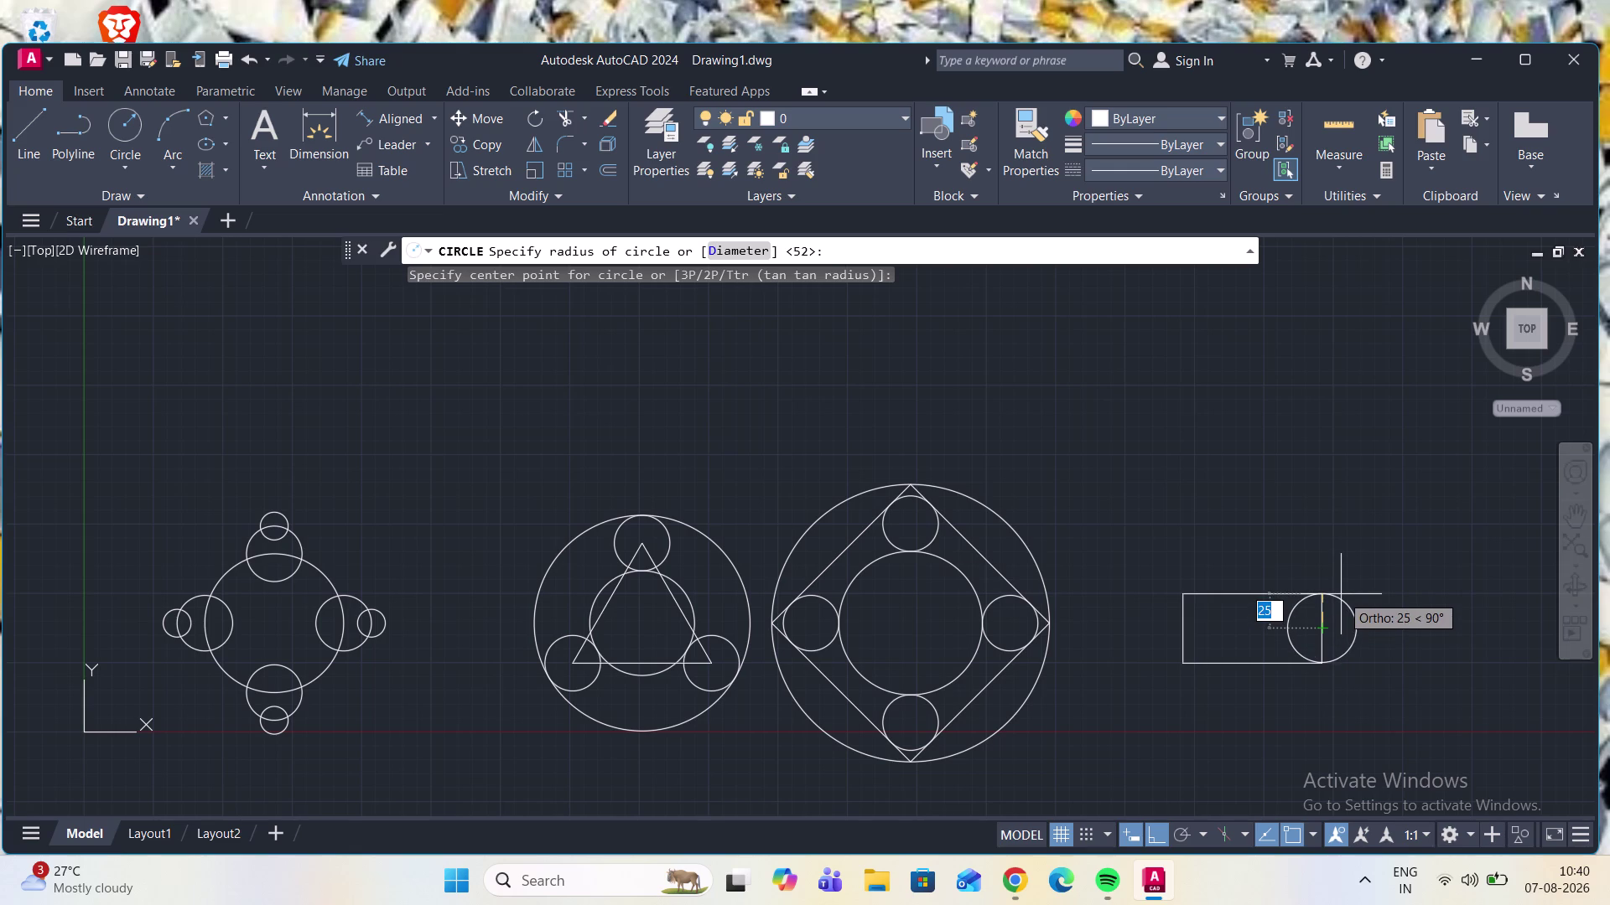
text(25)
key(Return)
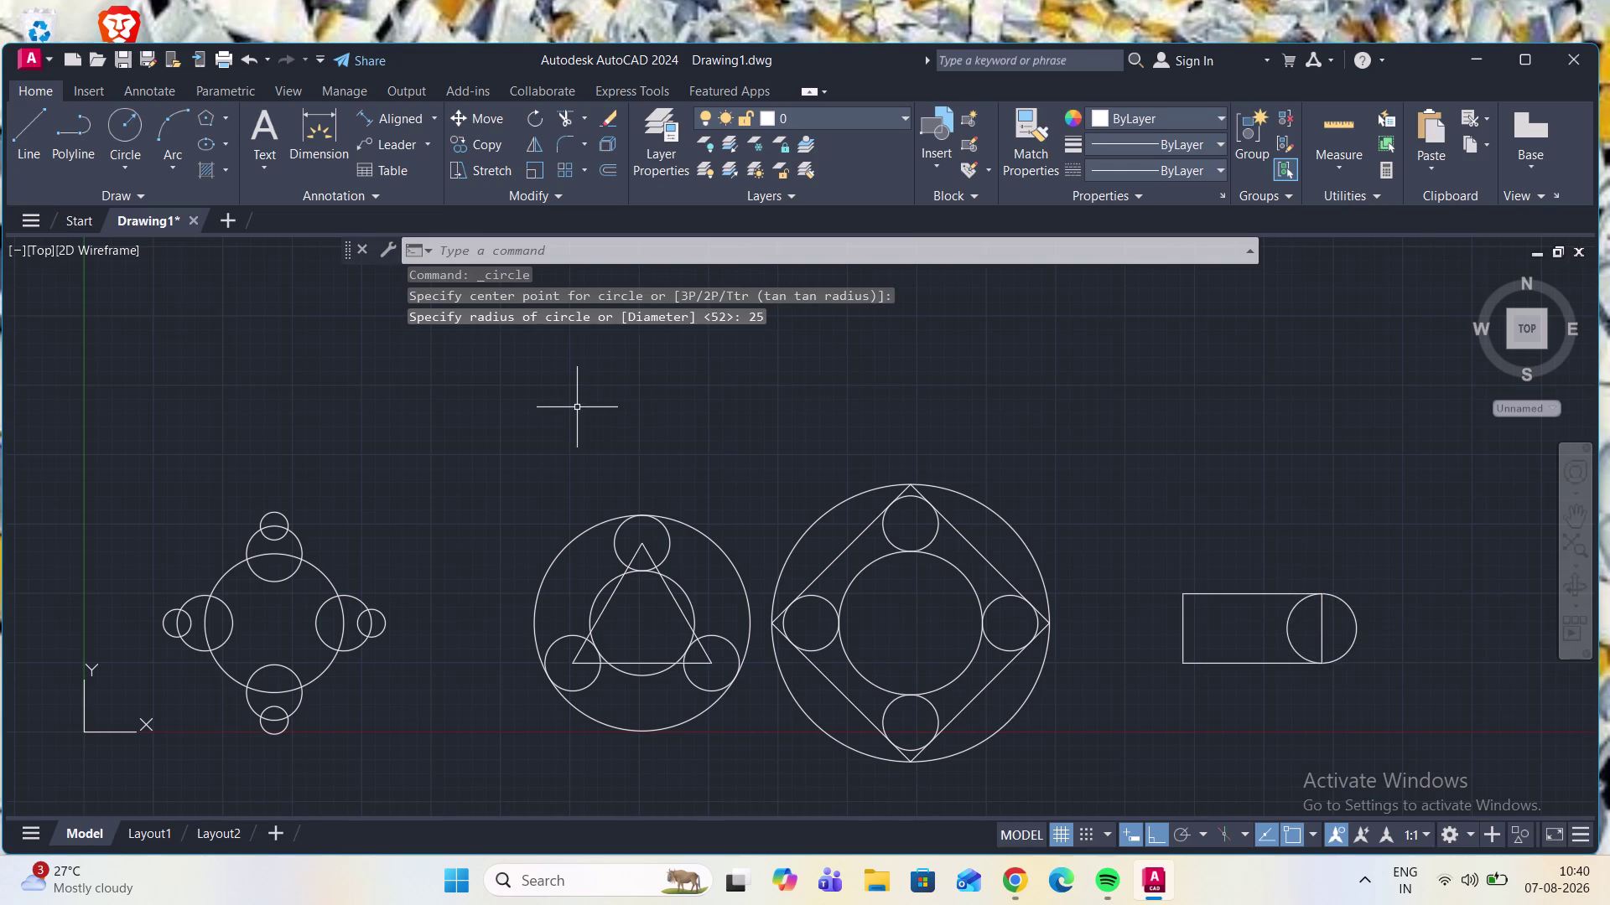
click(121, 163)
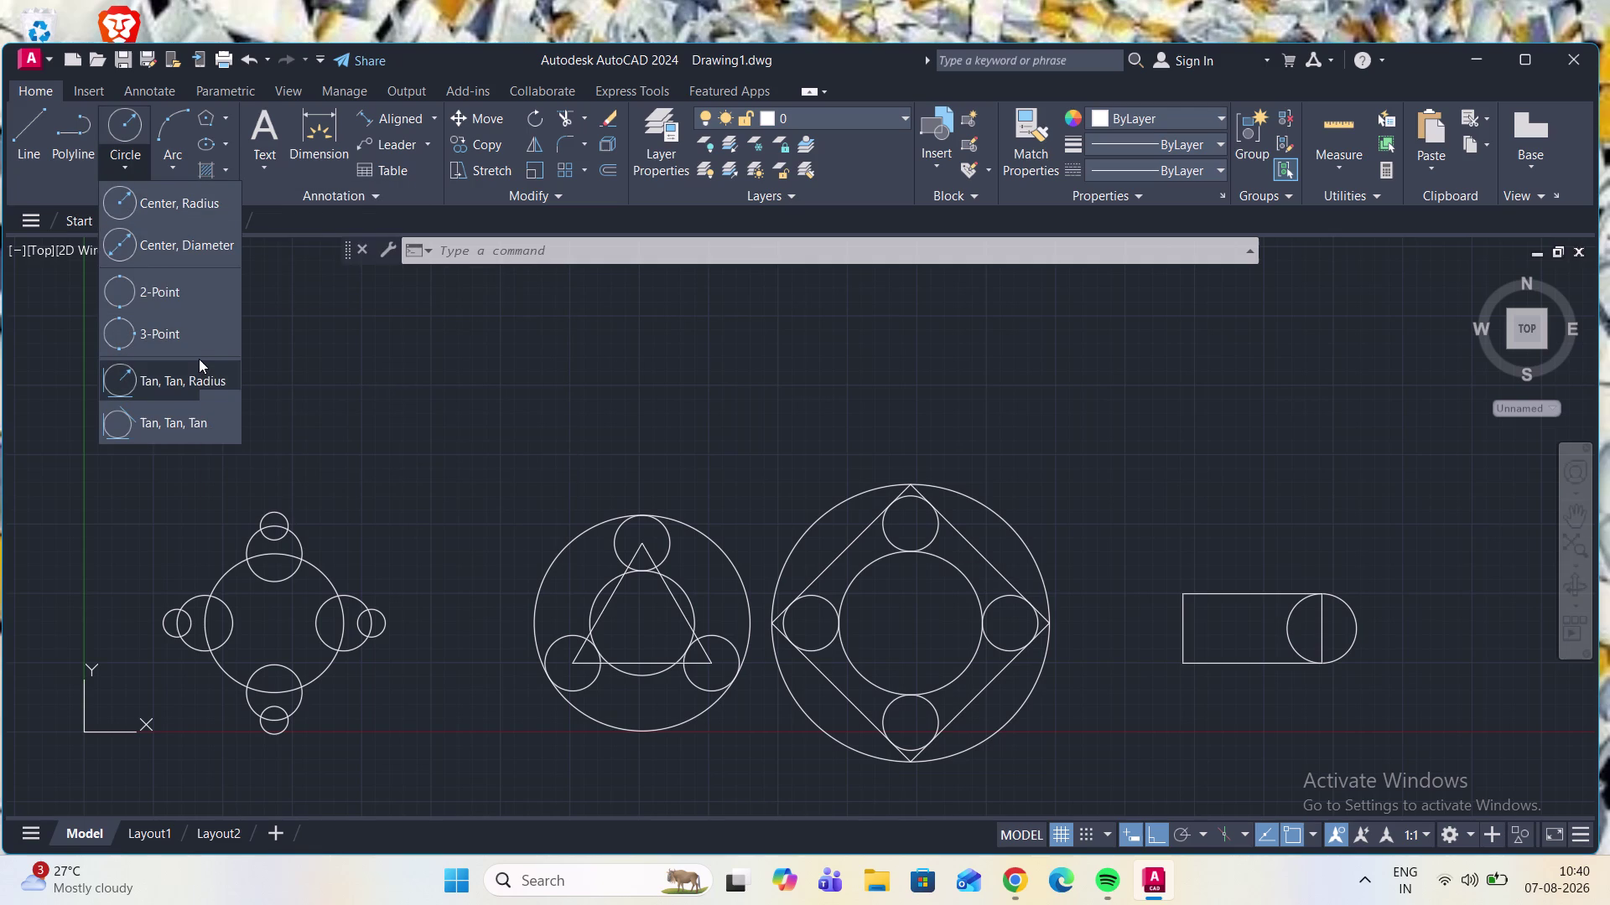
Draw a larger three-point circle enclosing the radius-25 circle at the rectangle's right end.
click(191, 331)
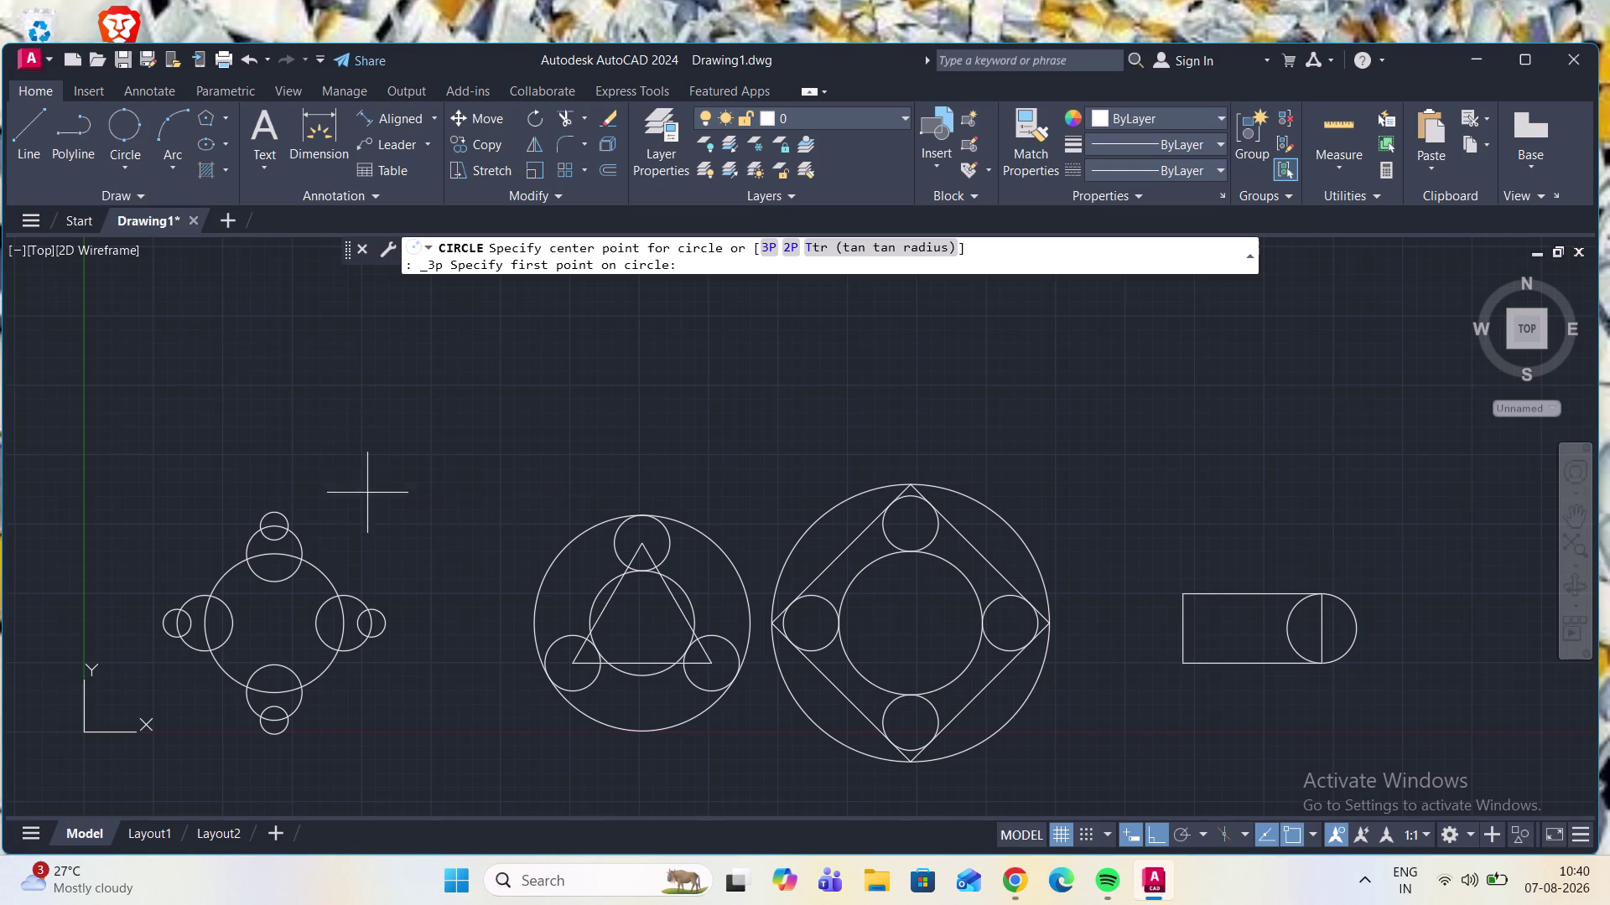
click(1359, 631)
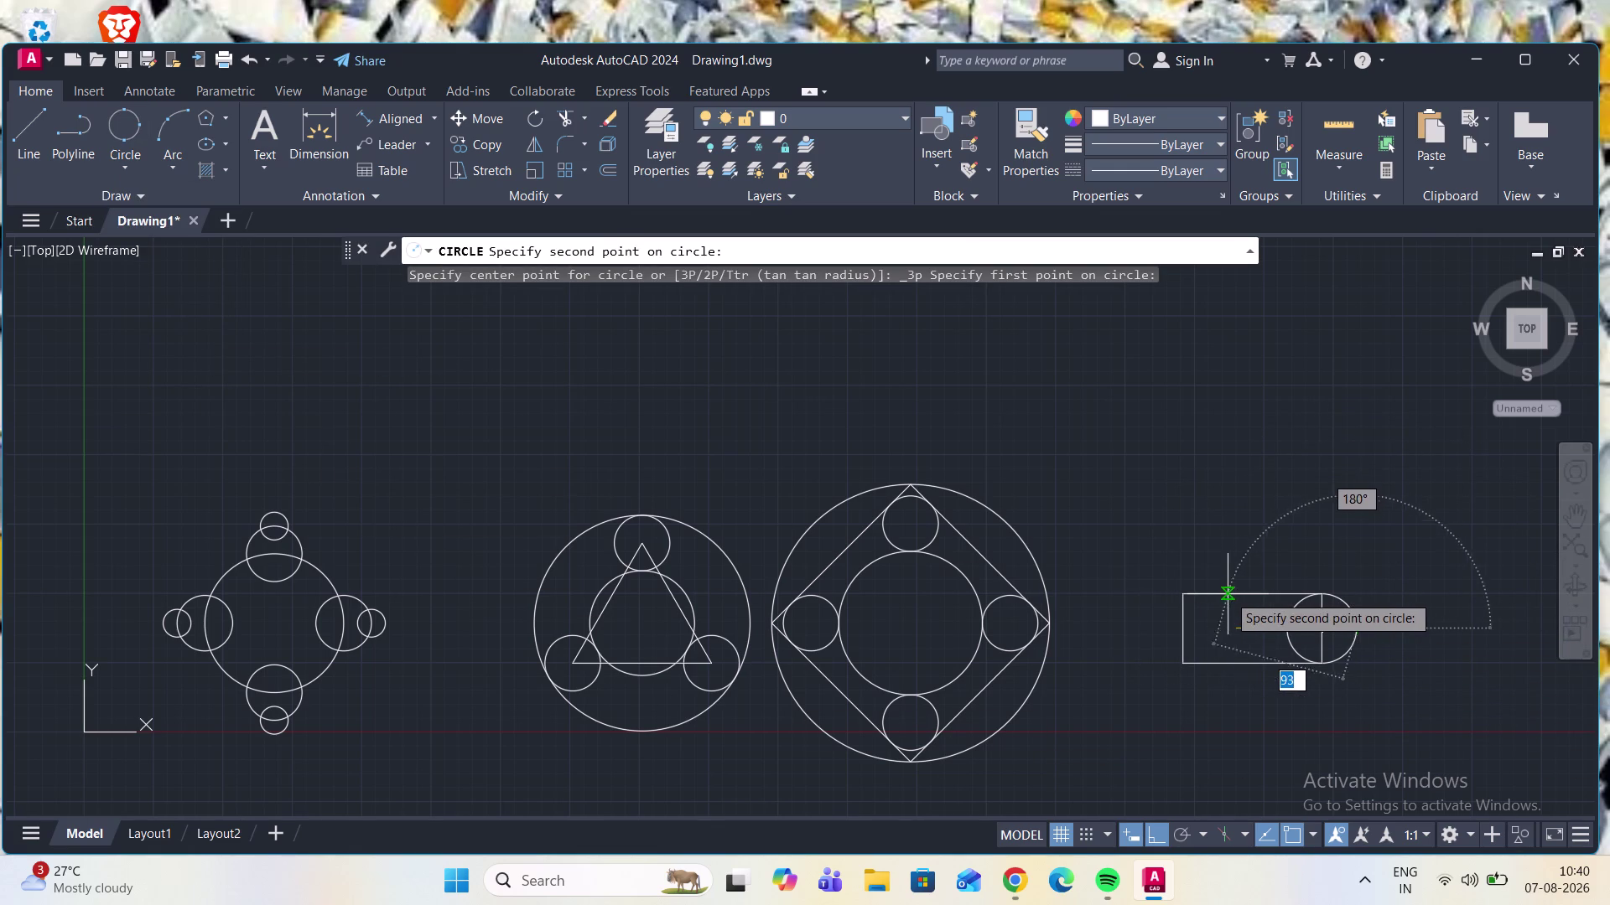
click(1248, 592)
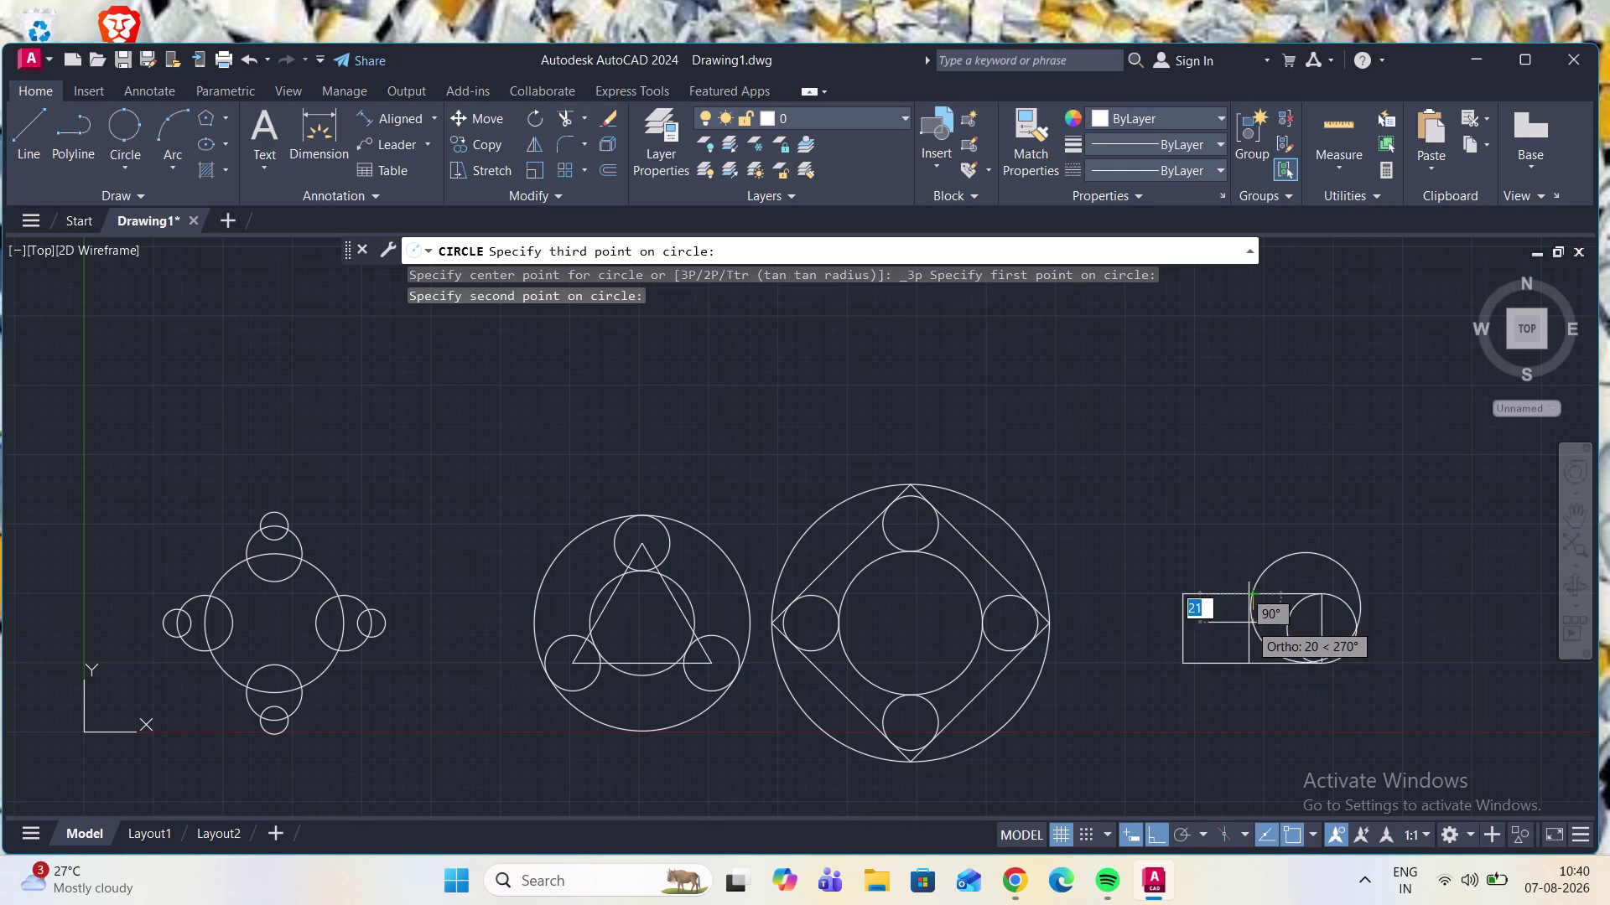
click(1252, 662)
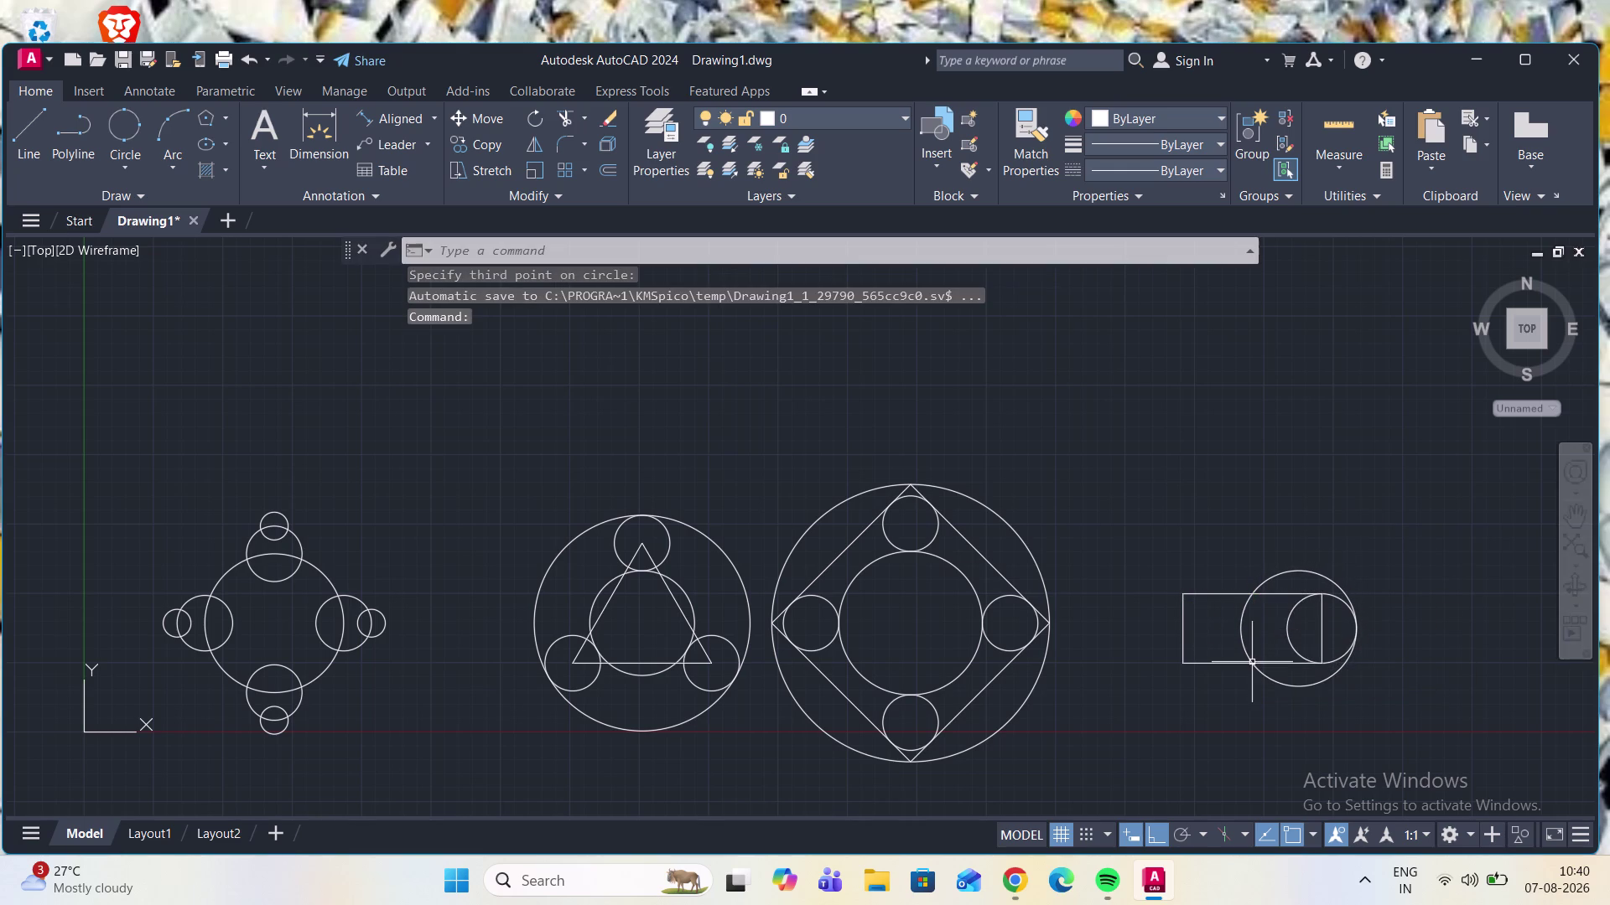
click(121, 170)
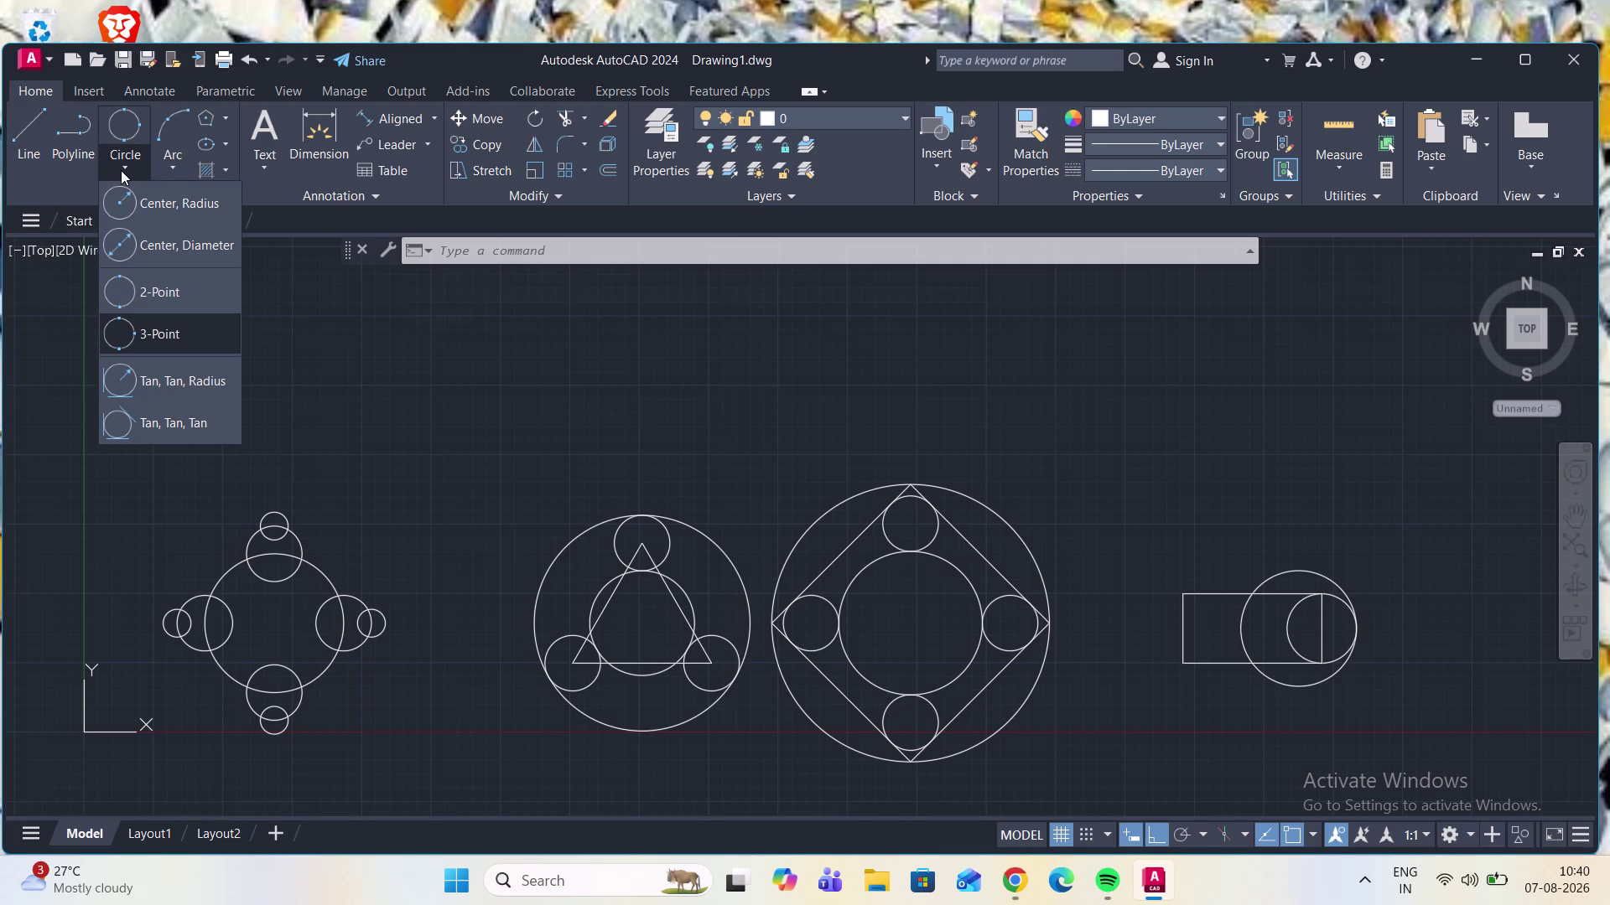
Start a 2-point circle inside the rectangle, then cancel it unfinished.
click(148, 286)
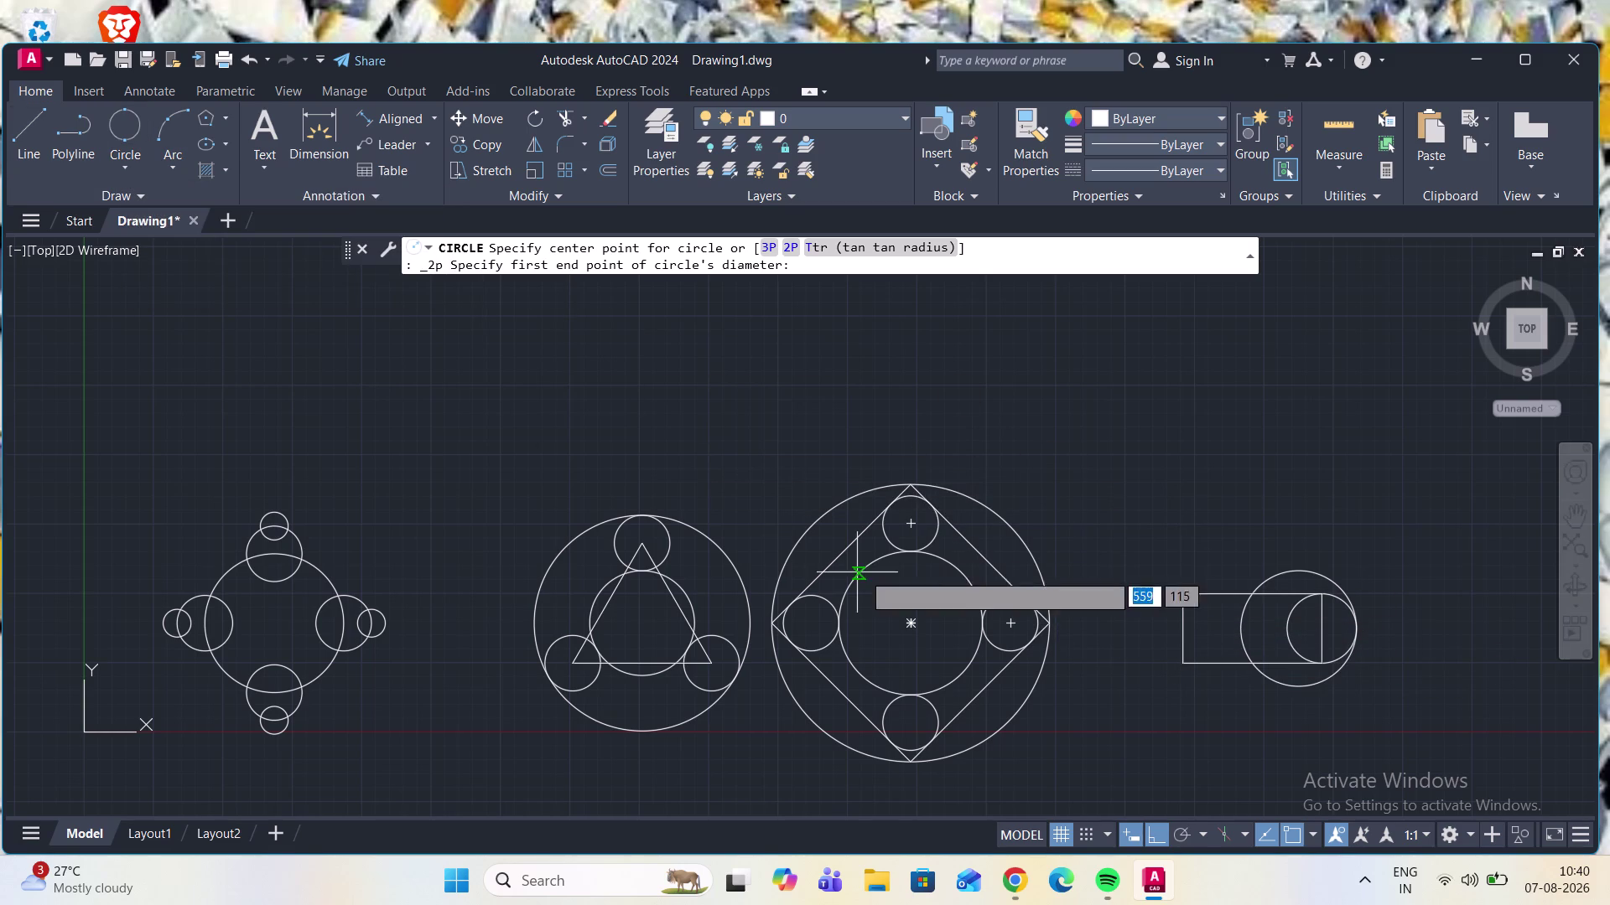
click(1188, 633)
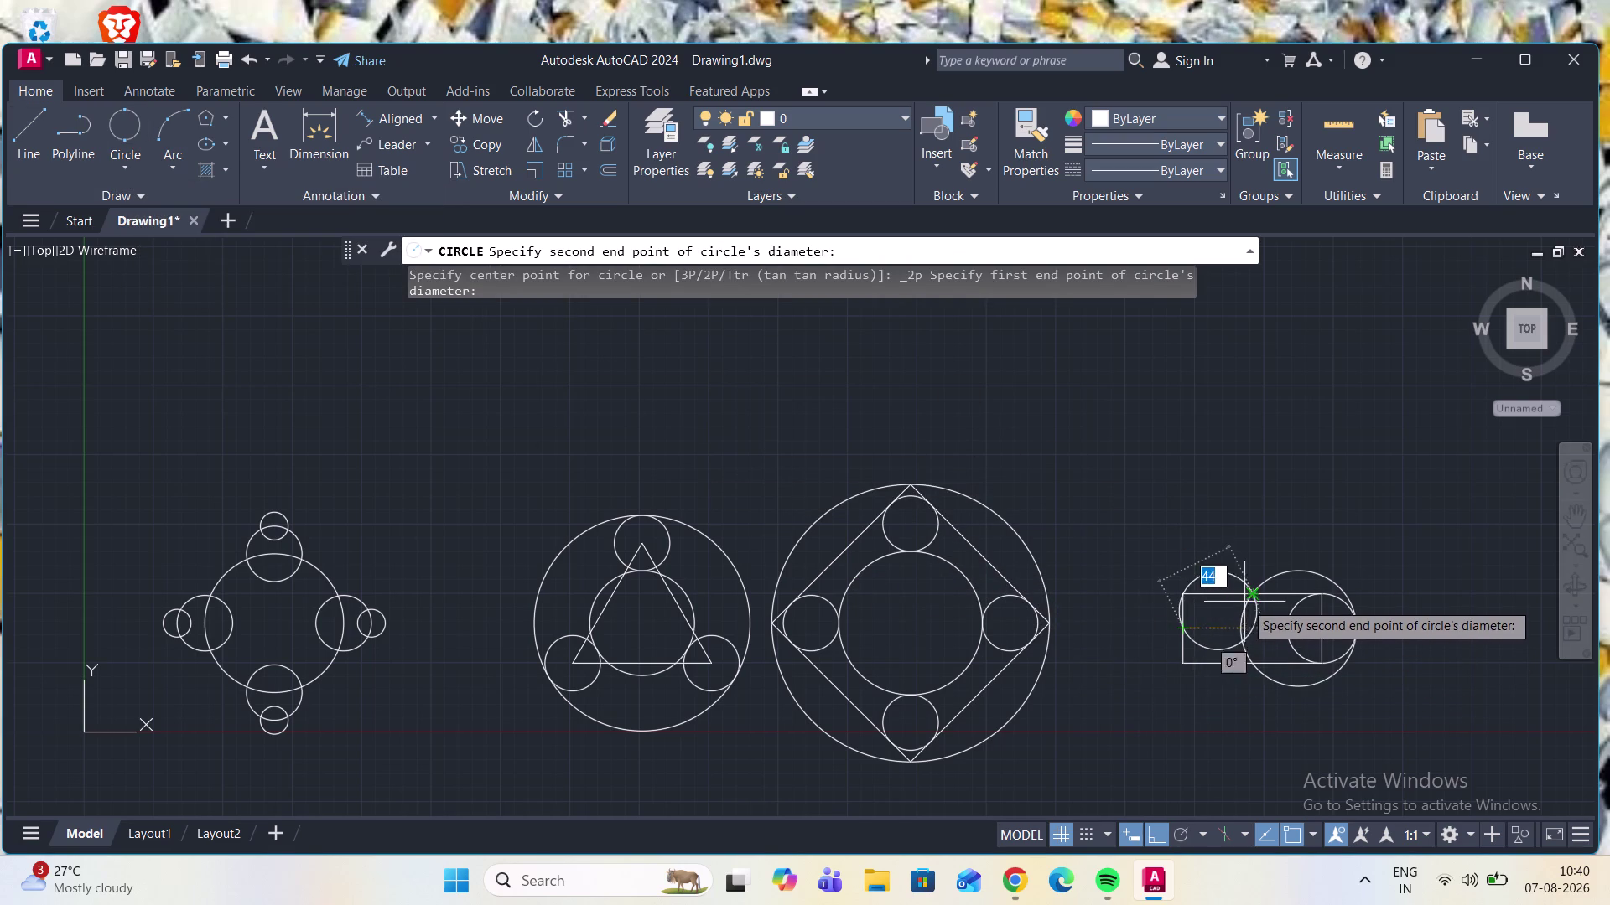
key(Escape)
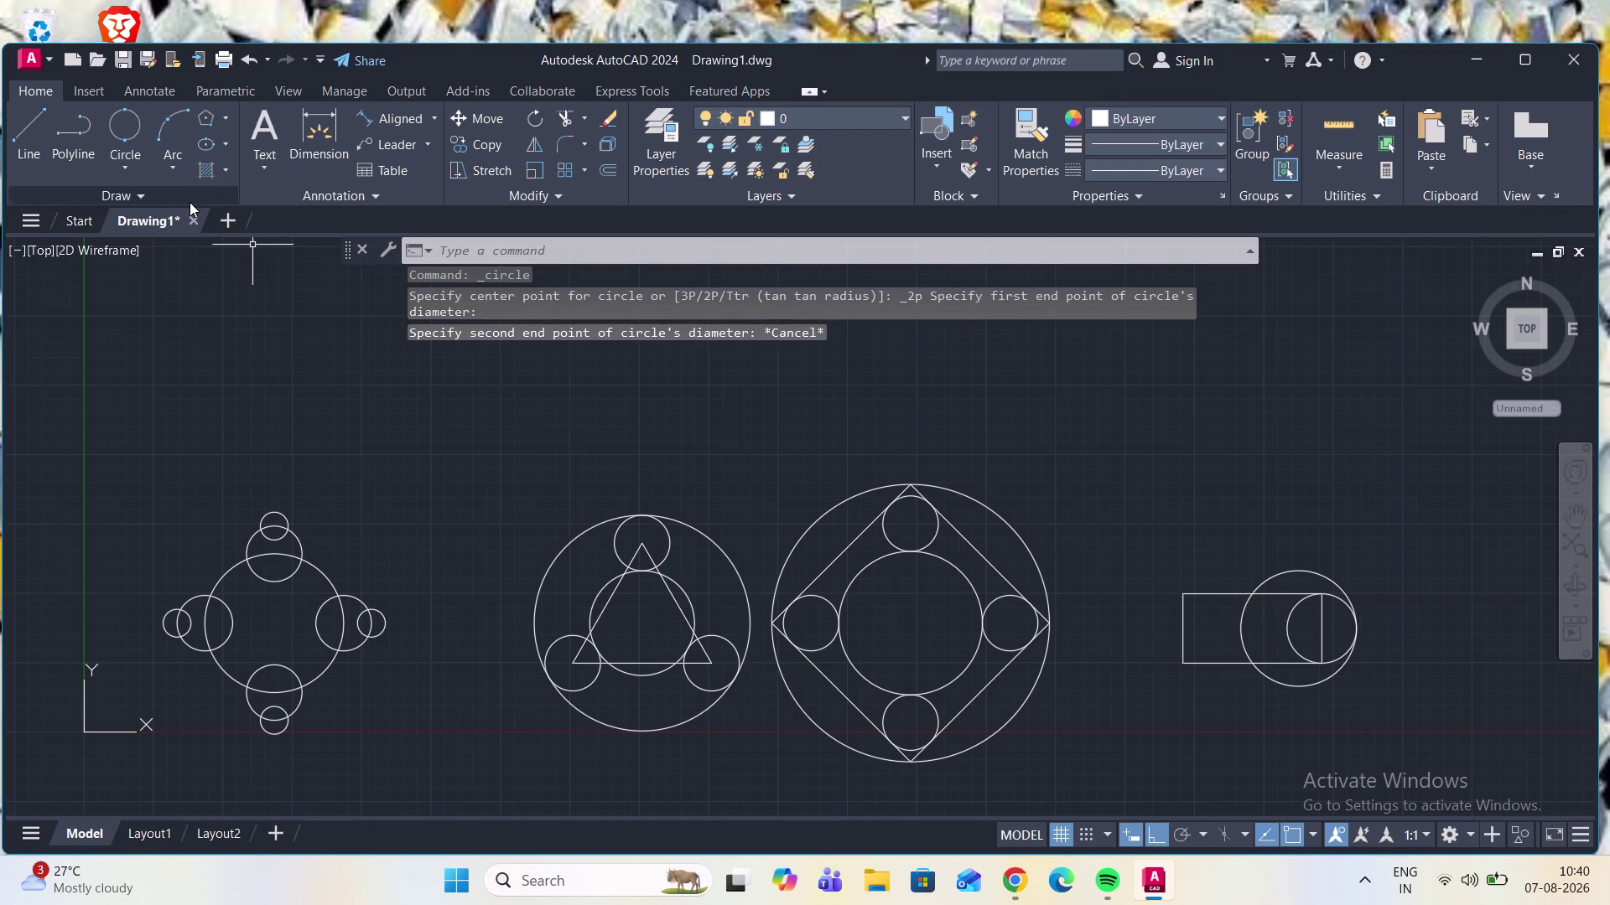
click(137, 166)
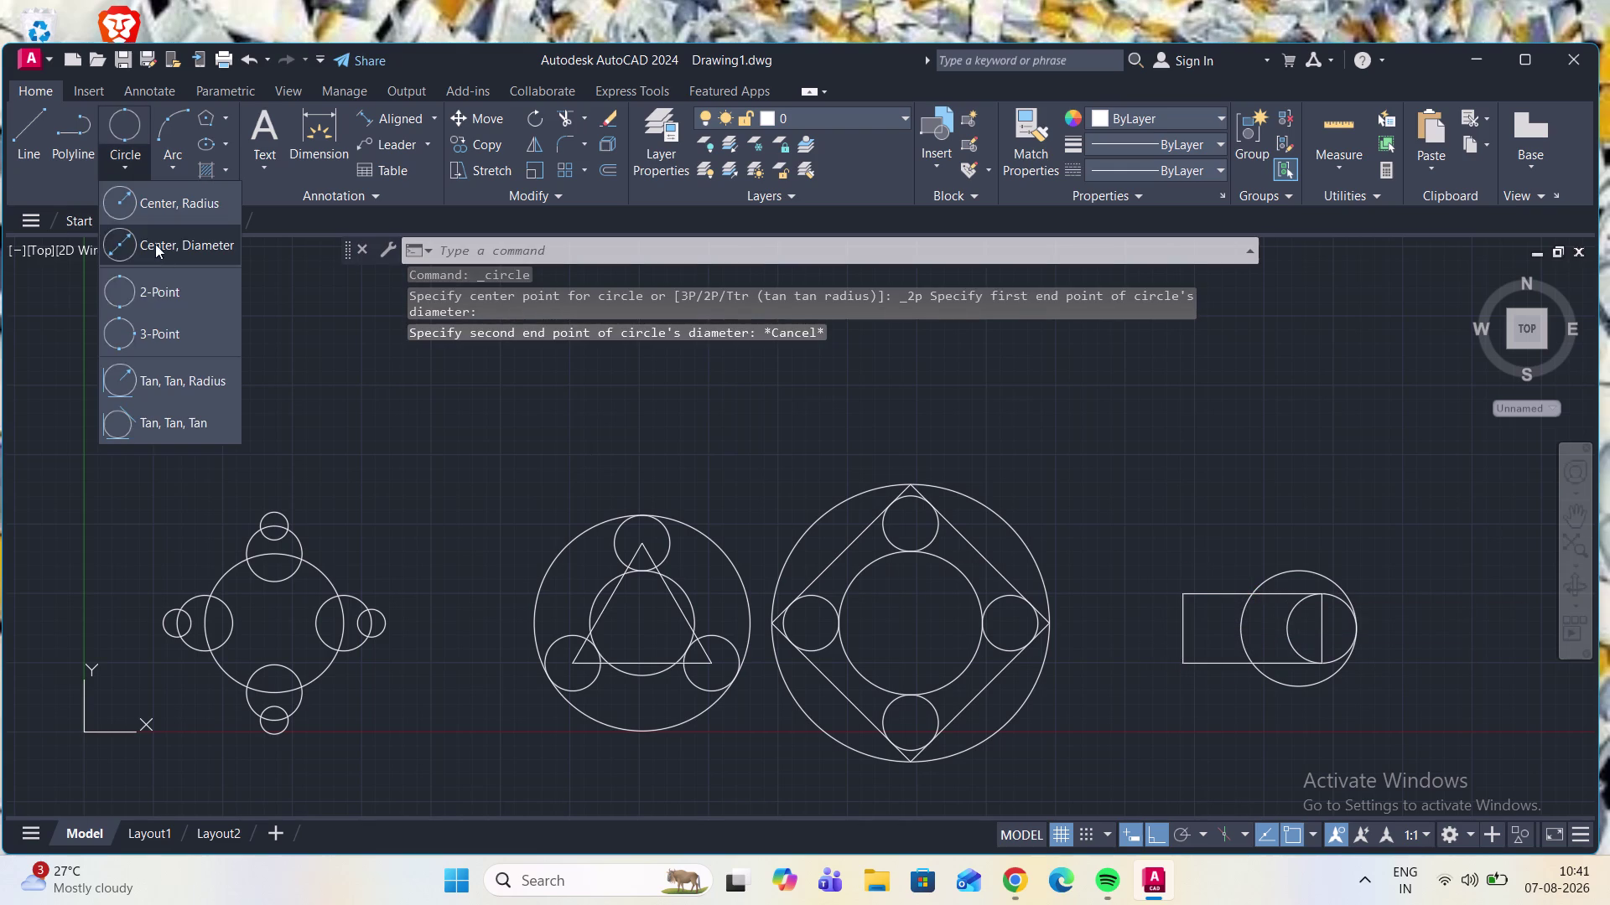
Draw two Tan, Tan, Tan circles touching the left edge, top or bottom edge, and large circle.
click(183, 419)
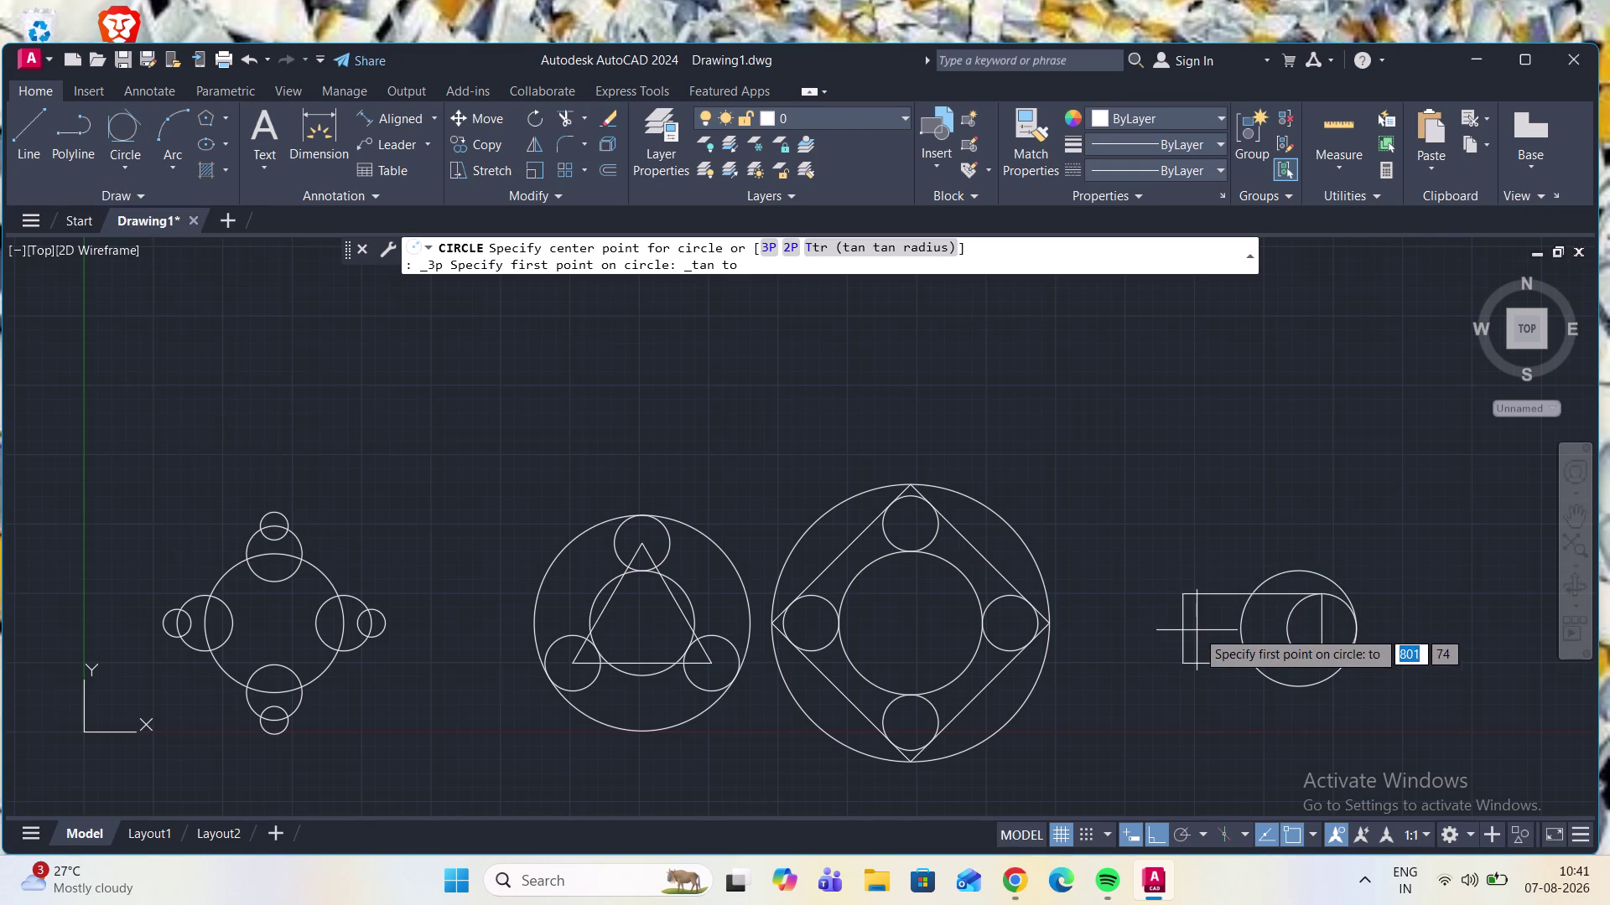
click(1182, 633)
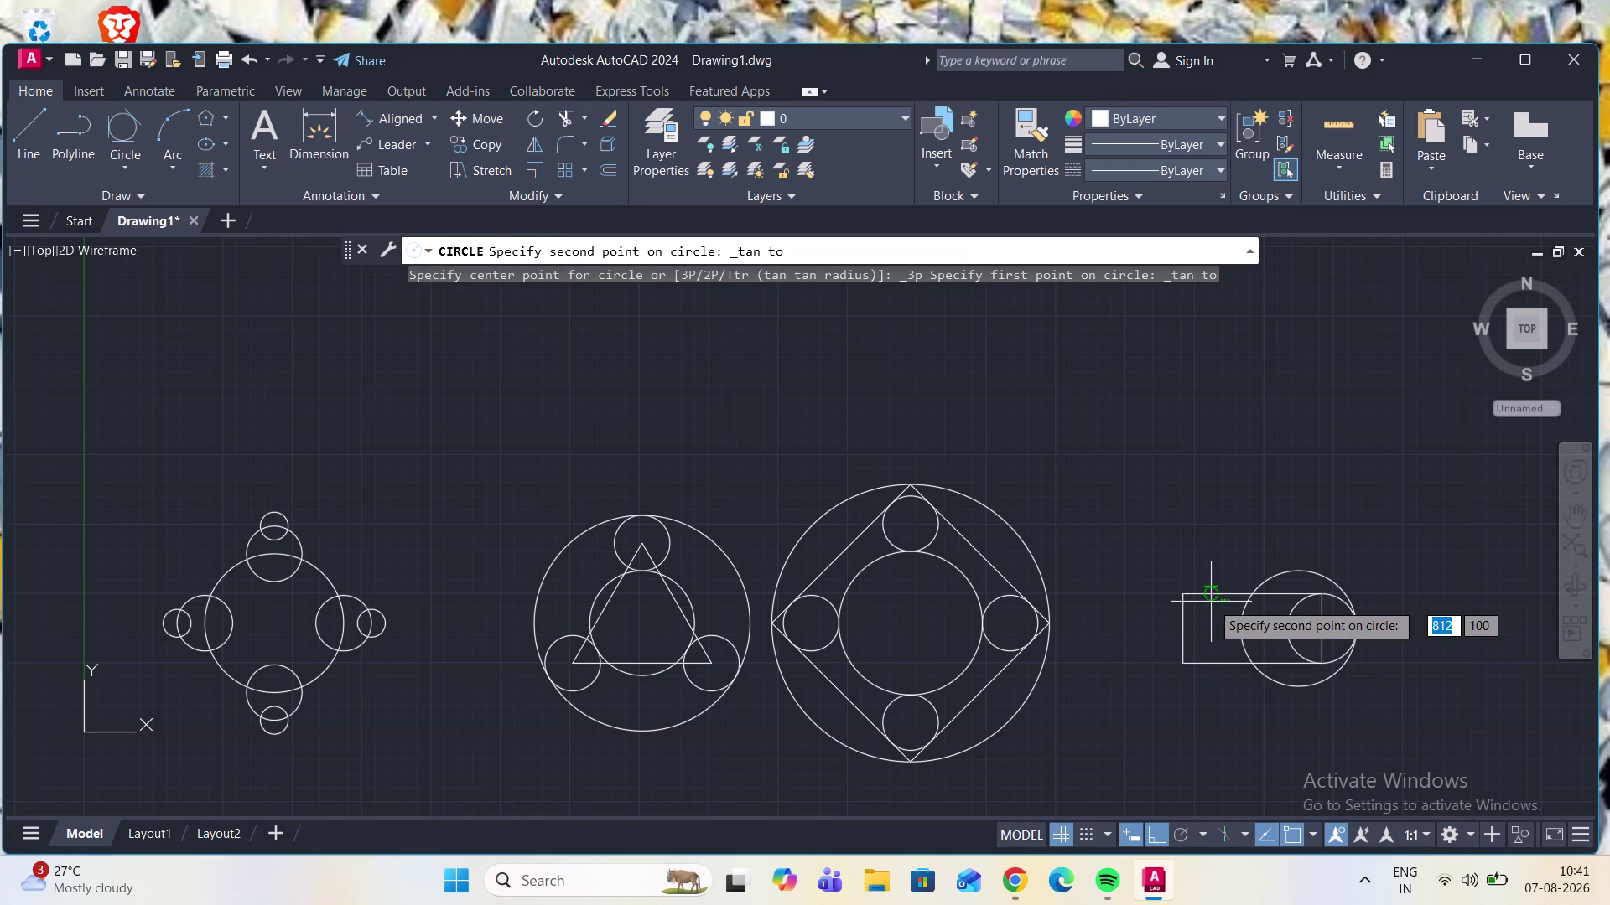
click(1210, 592)
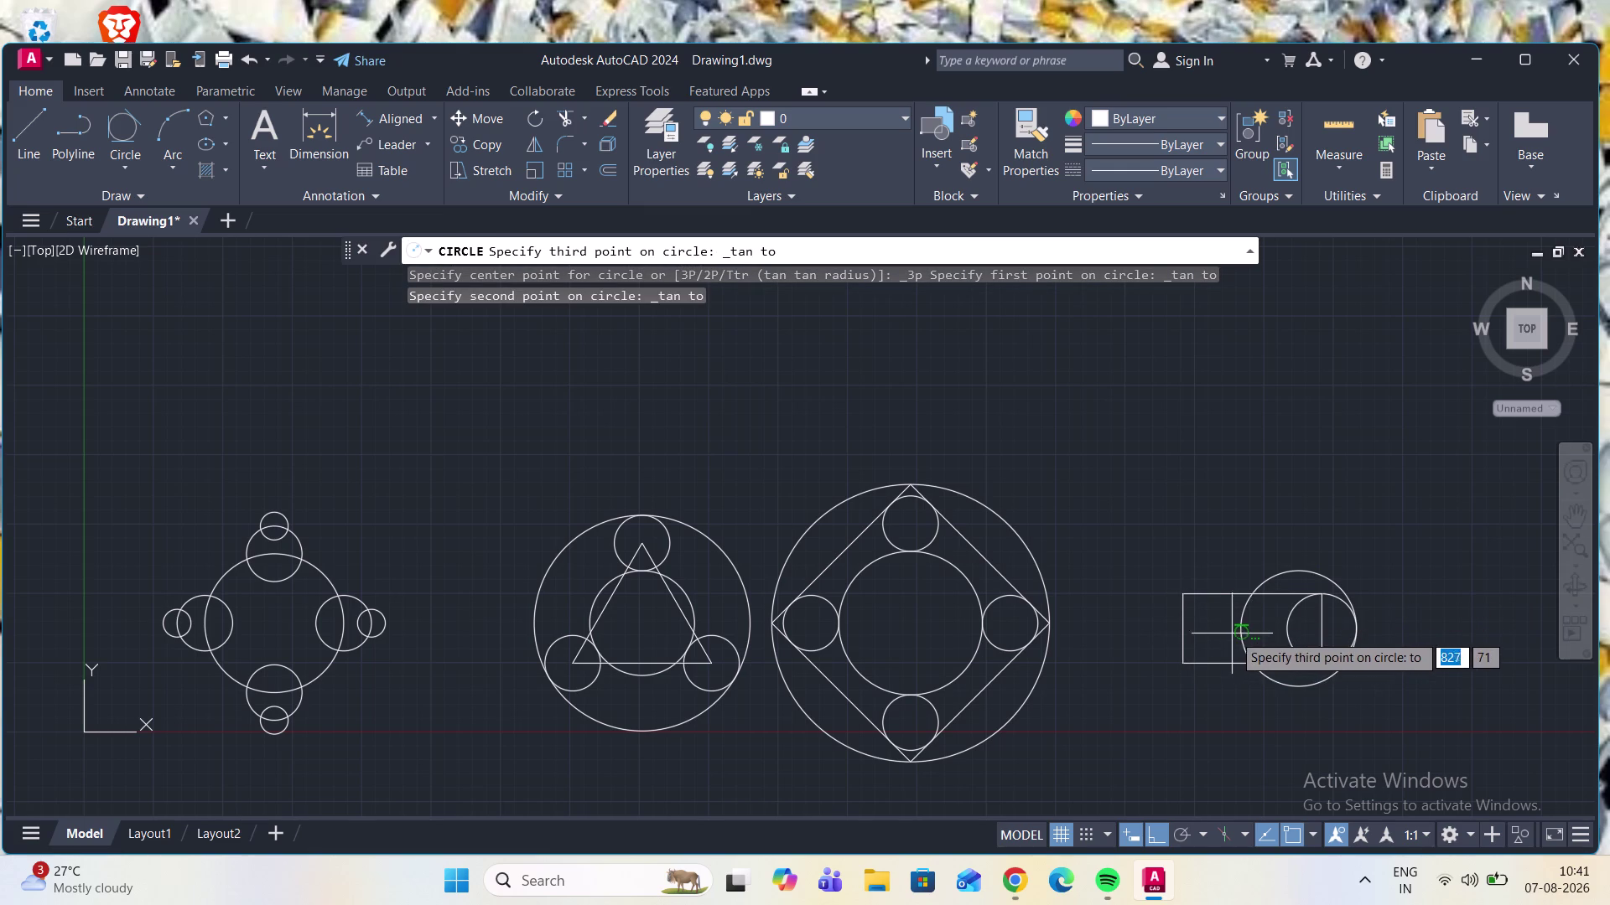
click(1243, 633)
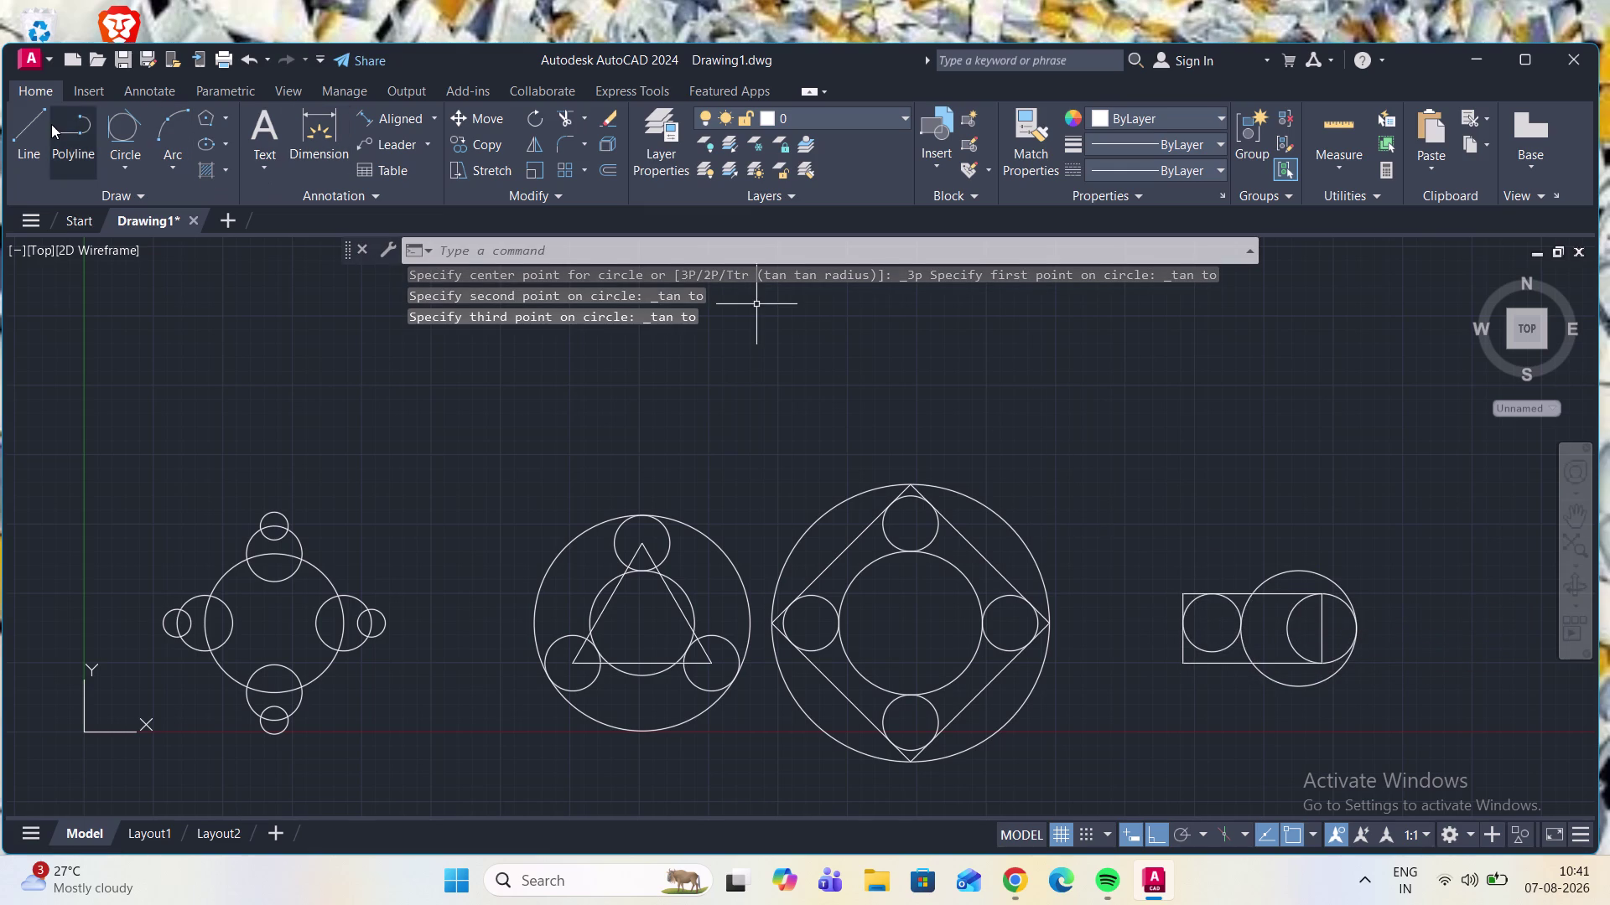
click(130, 131)
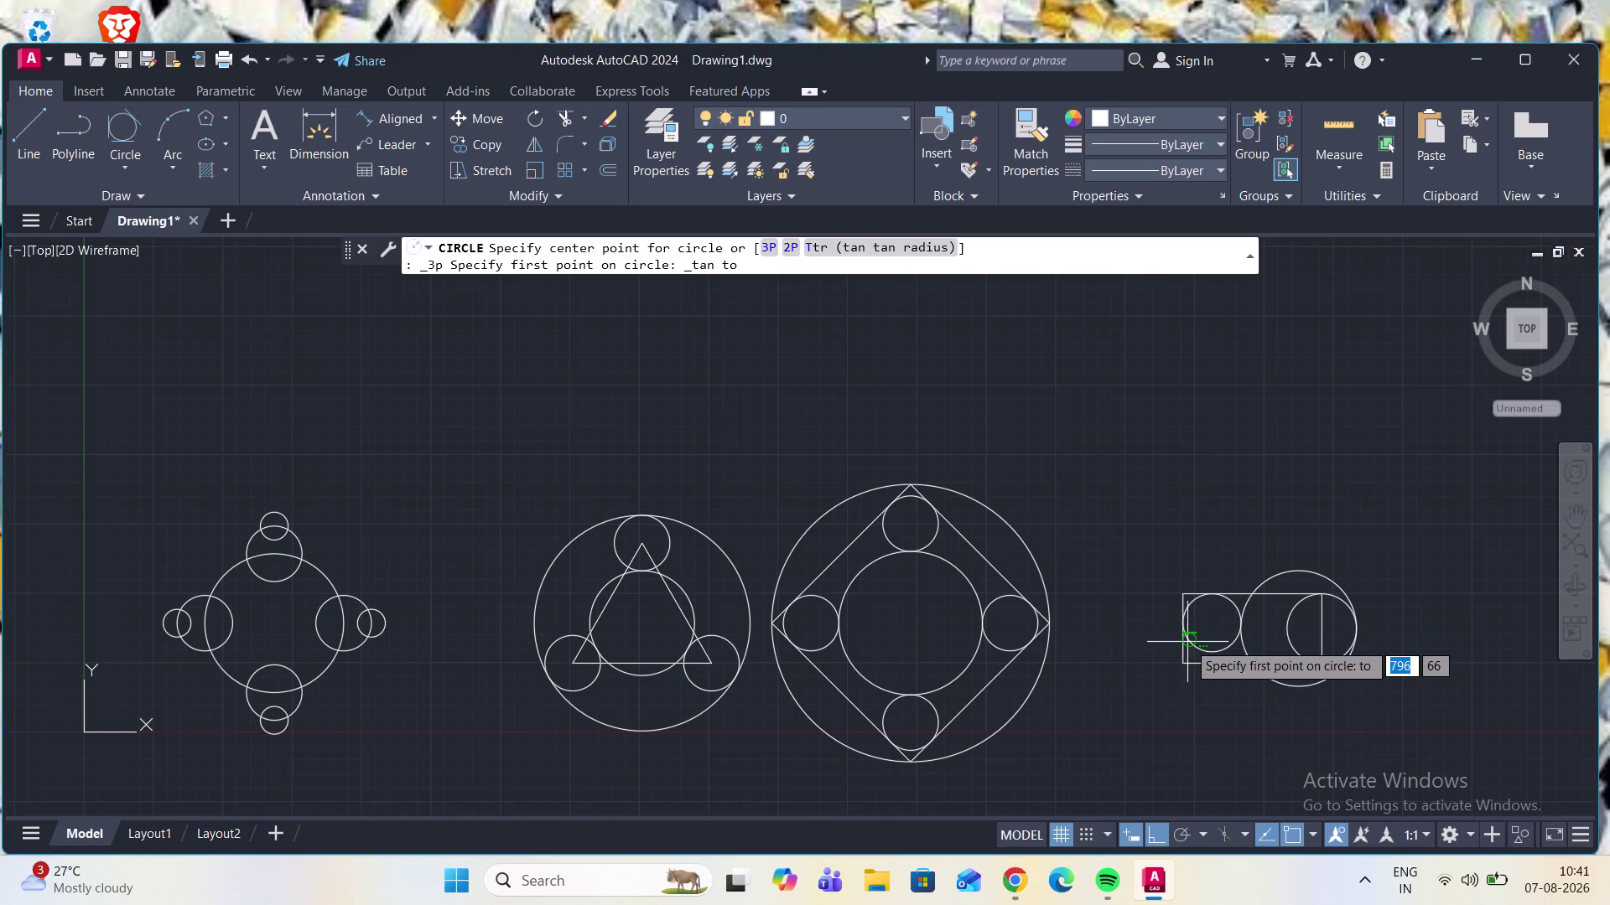
click(1184, 646)
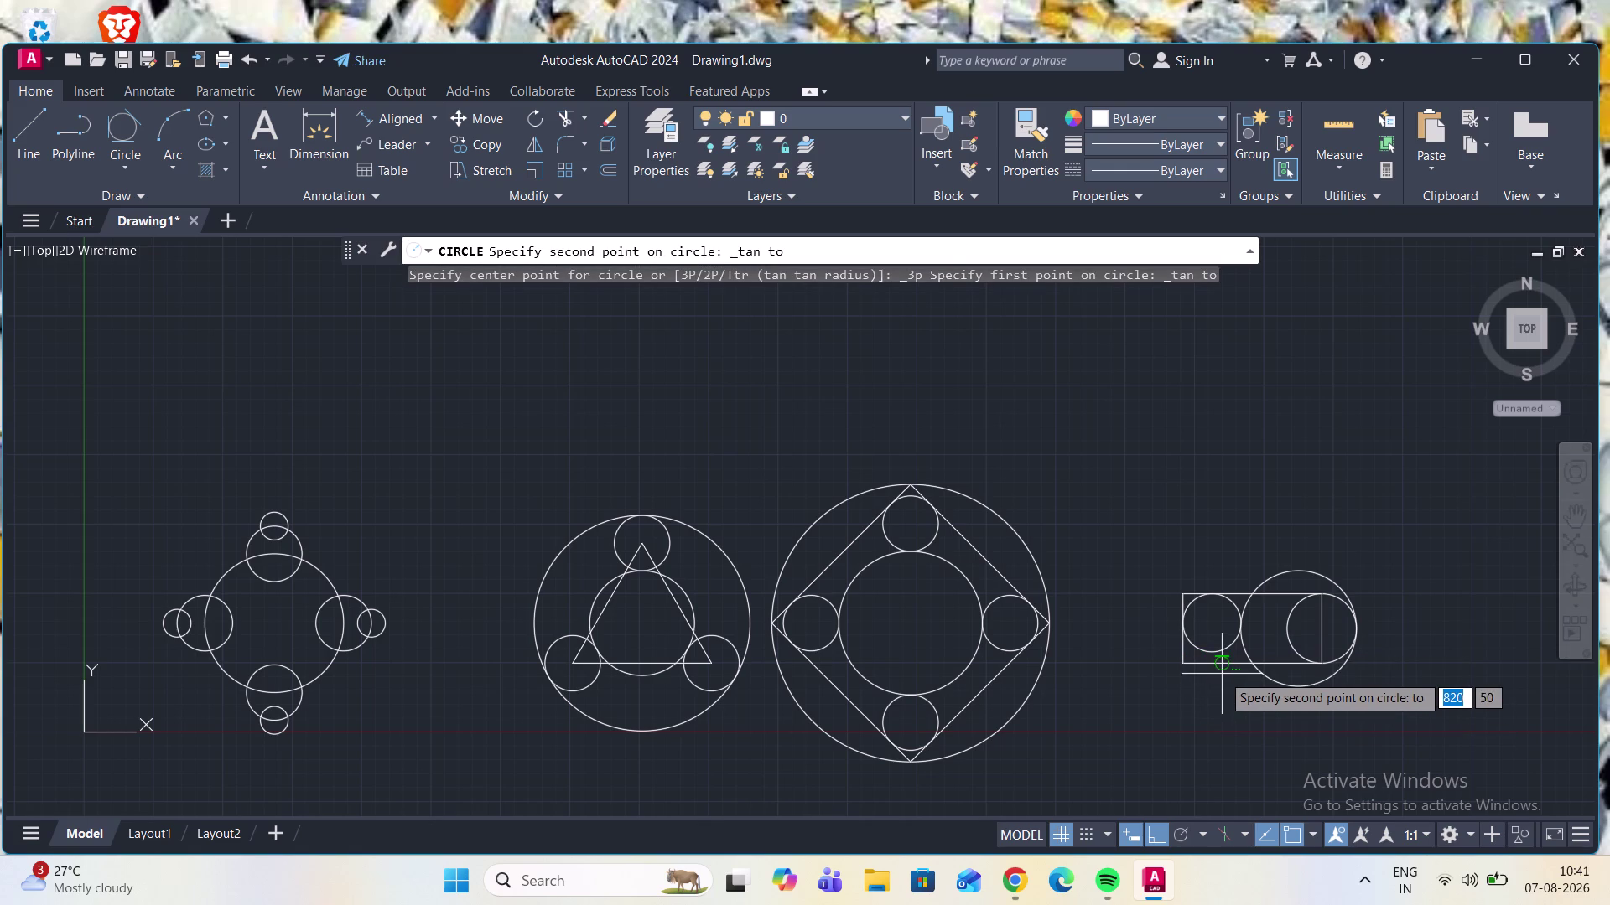
click(1216, 663)
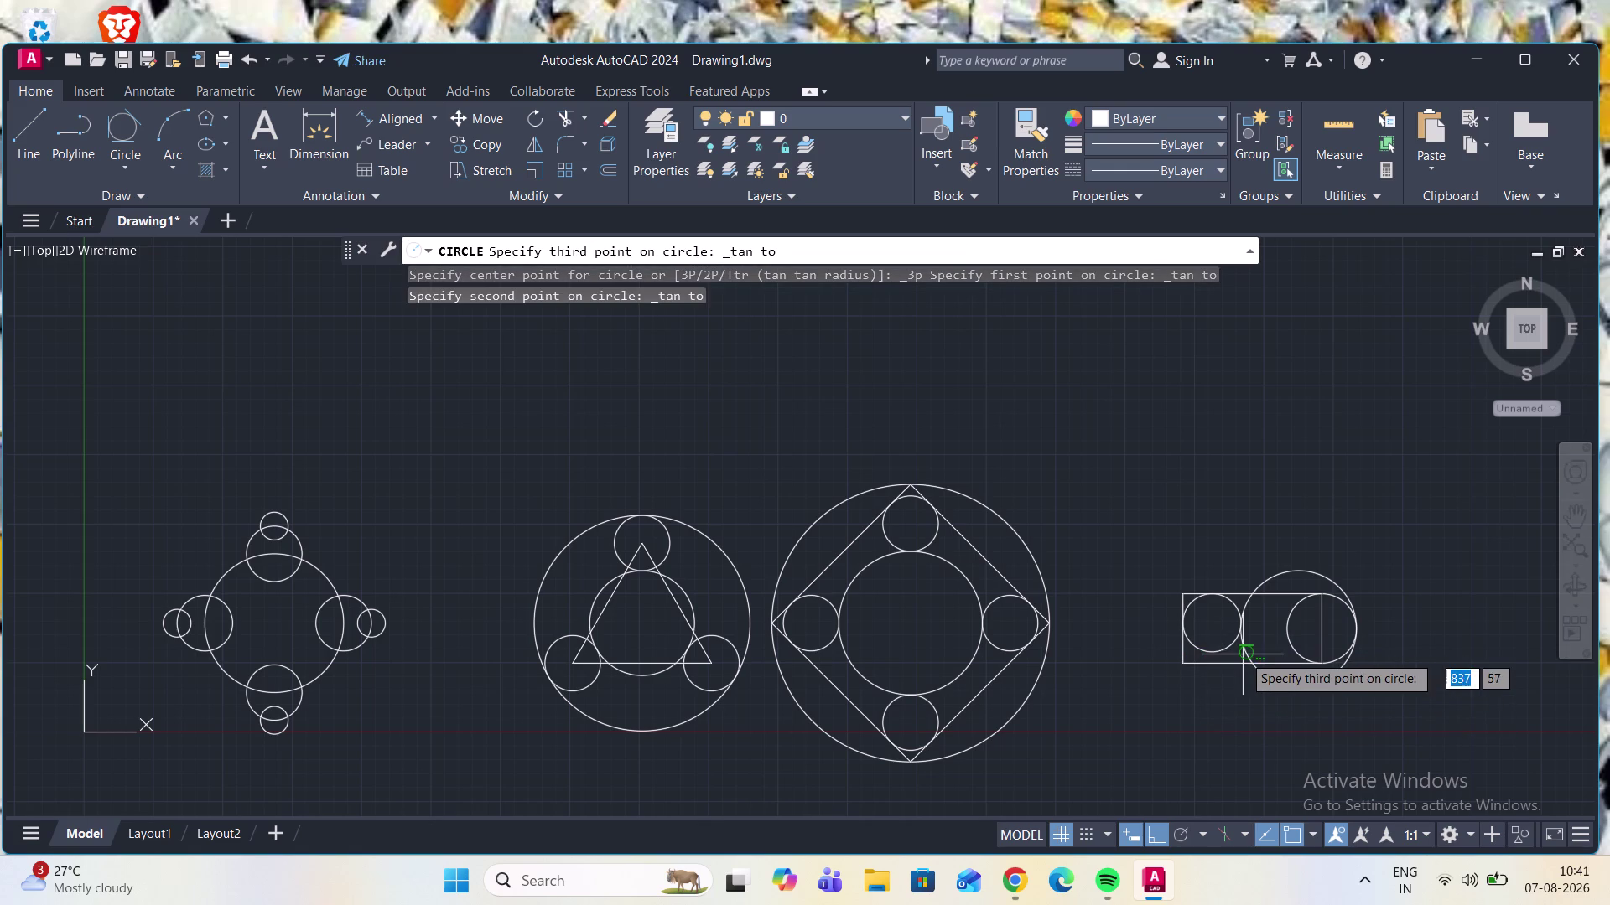
click(1242, 649)
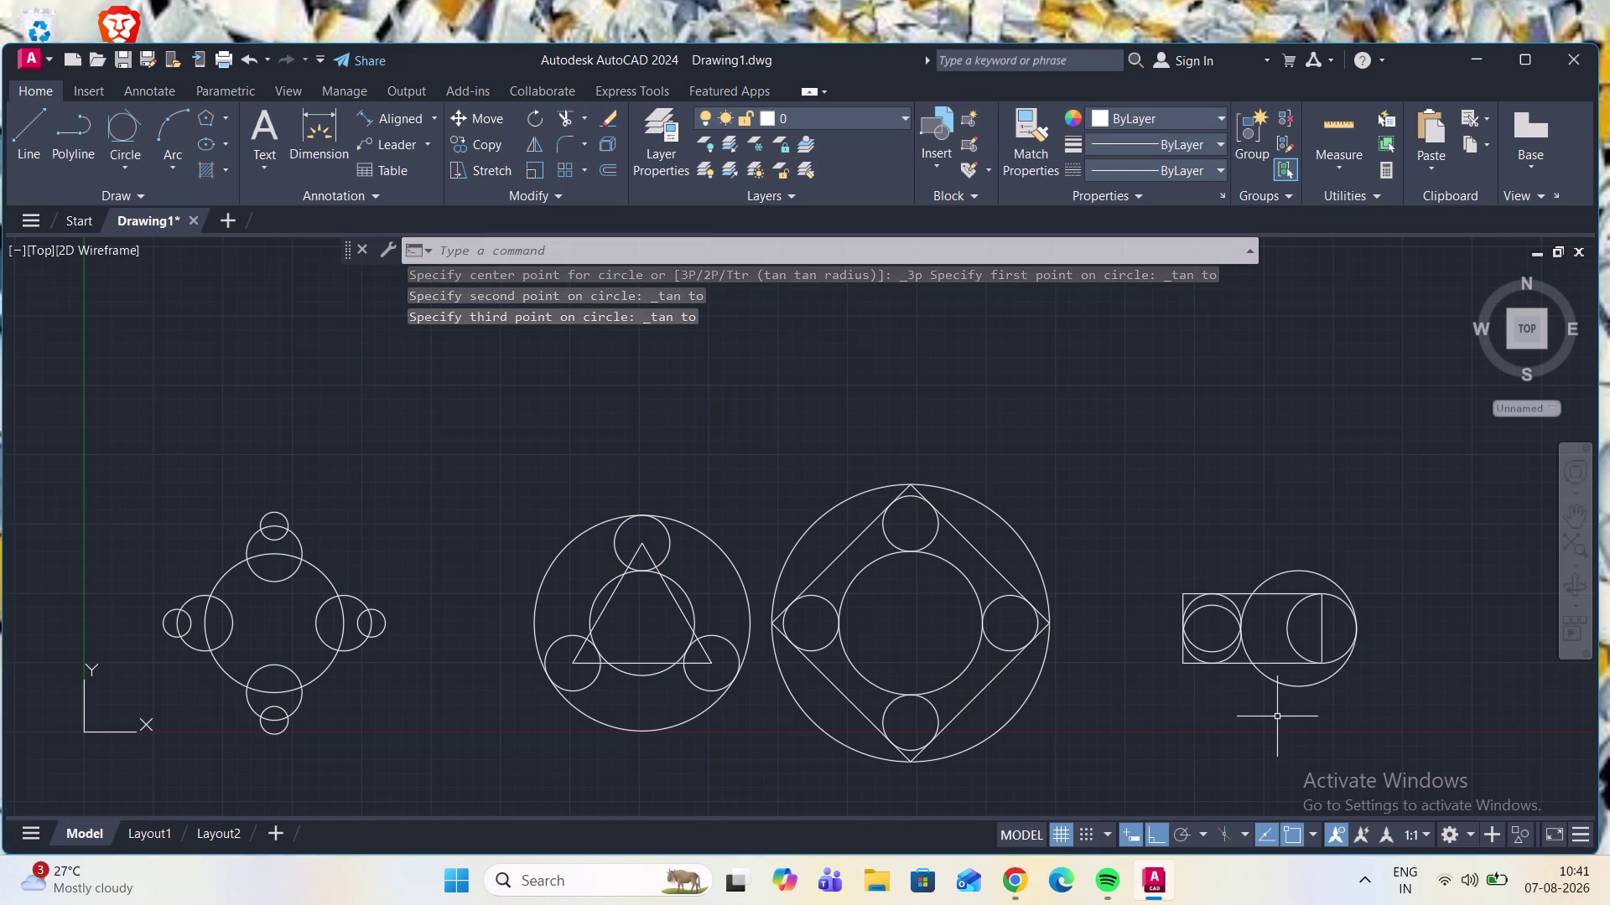
click(436, 114)
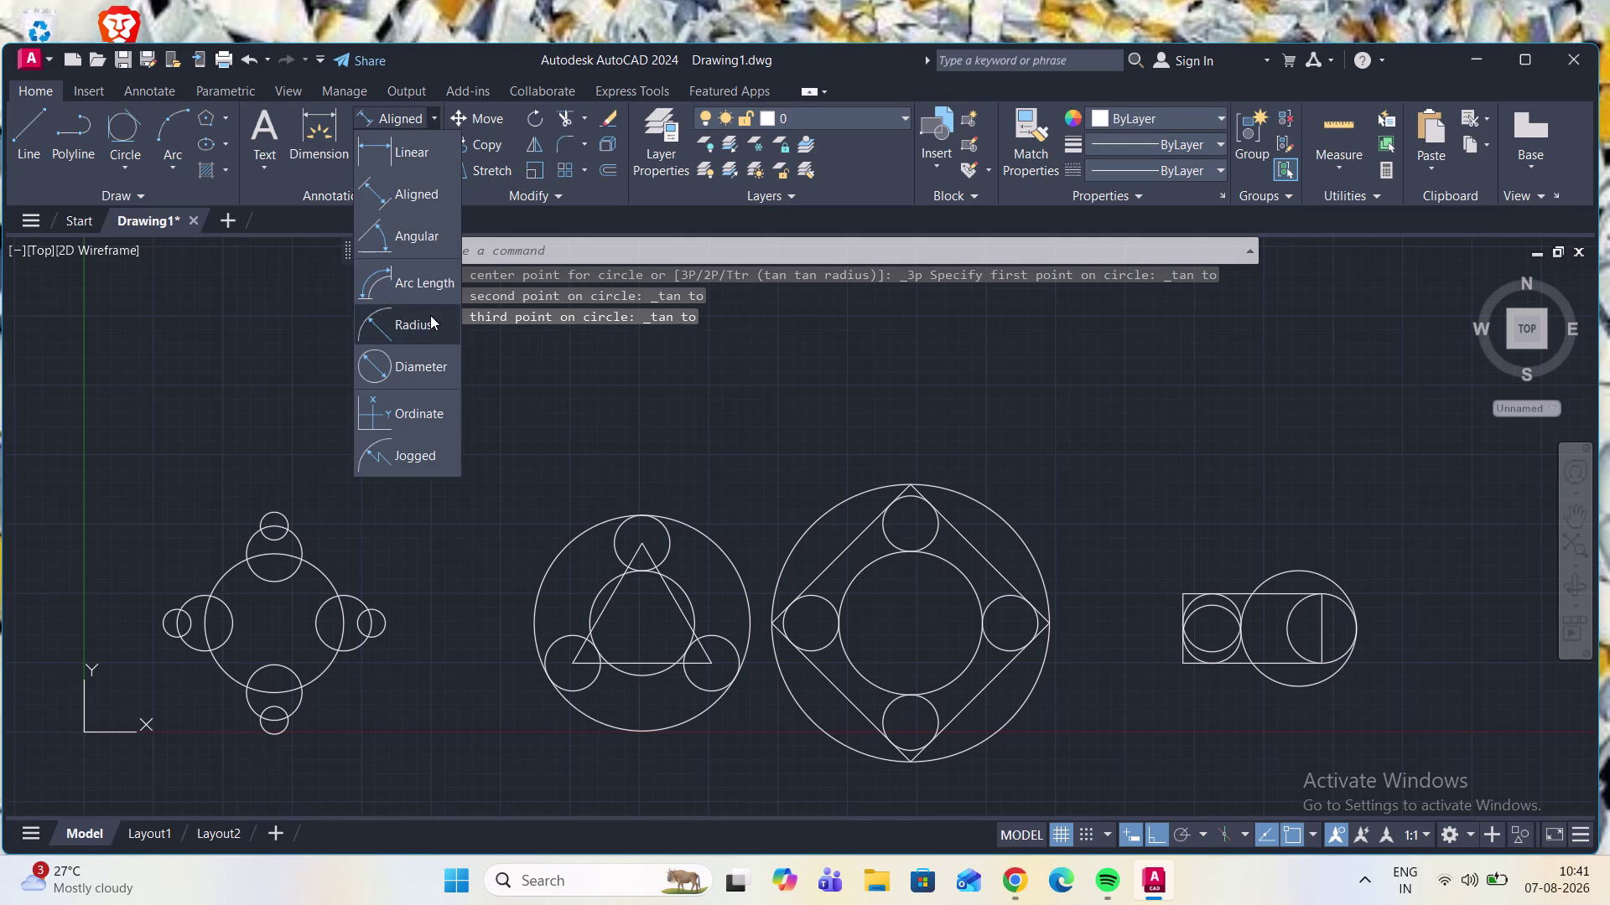
Add radius dimensions to the left figure's central, upper and small top circles.
click(430, 316)
click(328, 580)
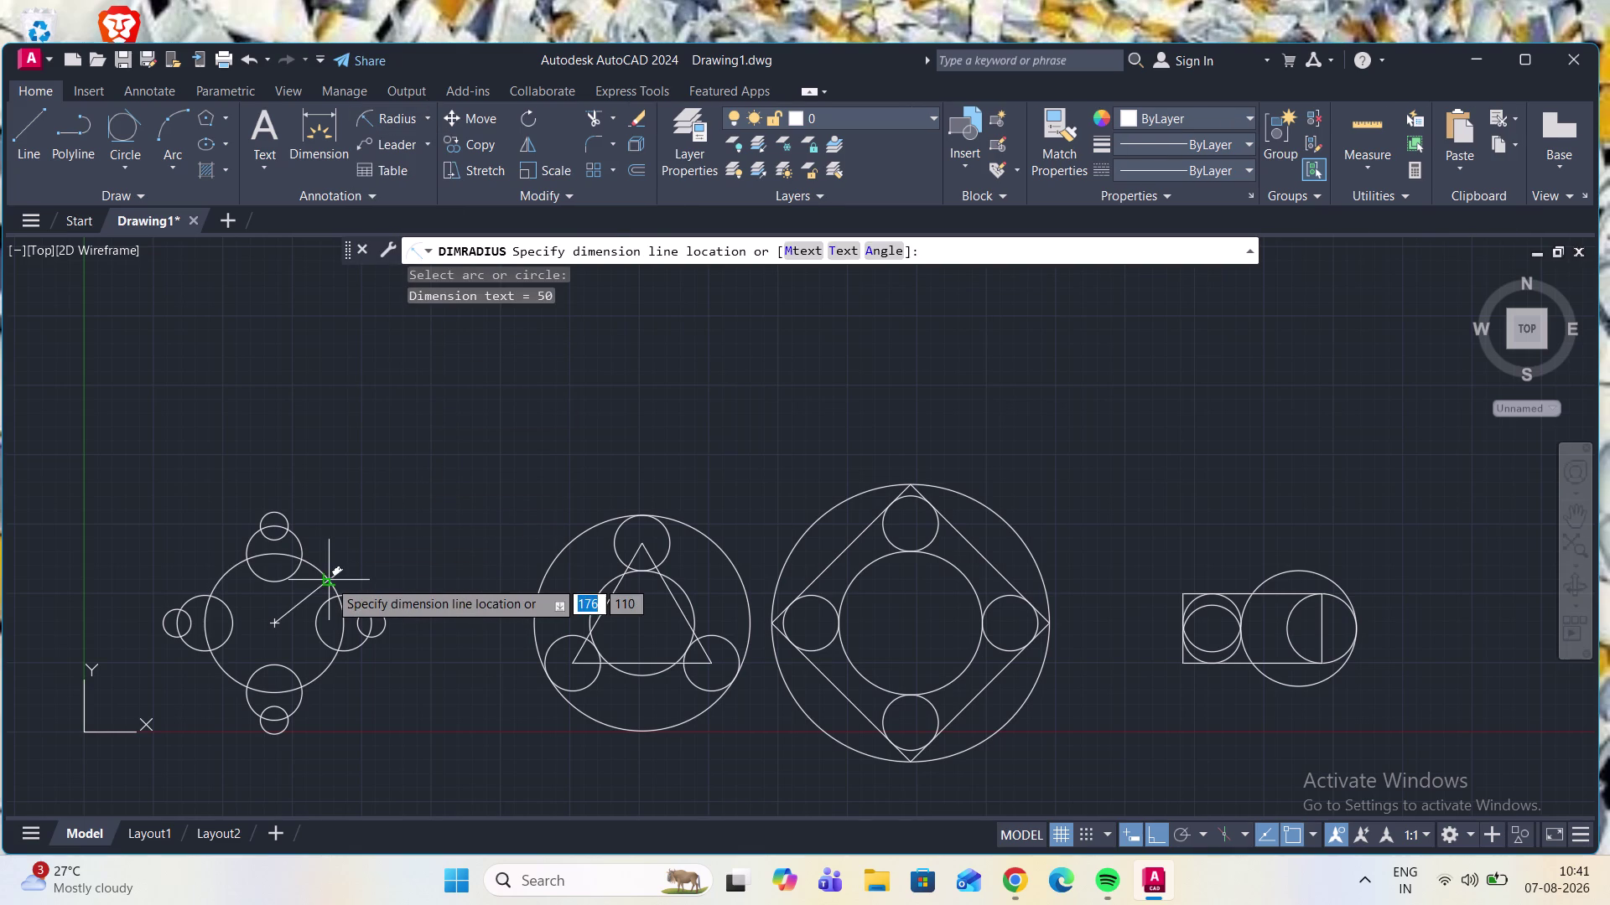
scroll(up, 3)
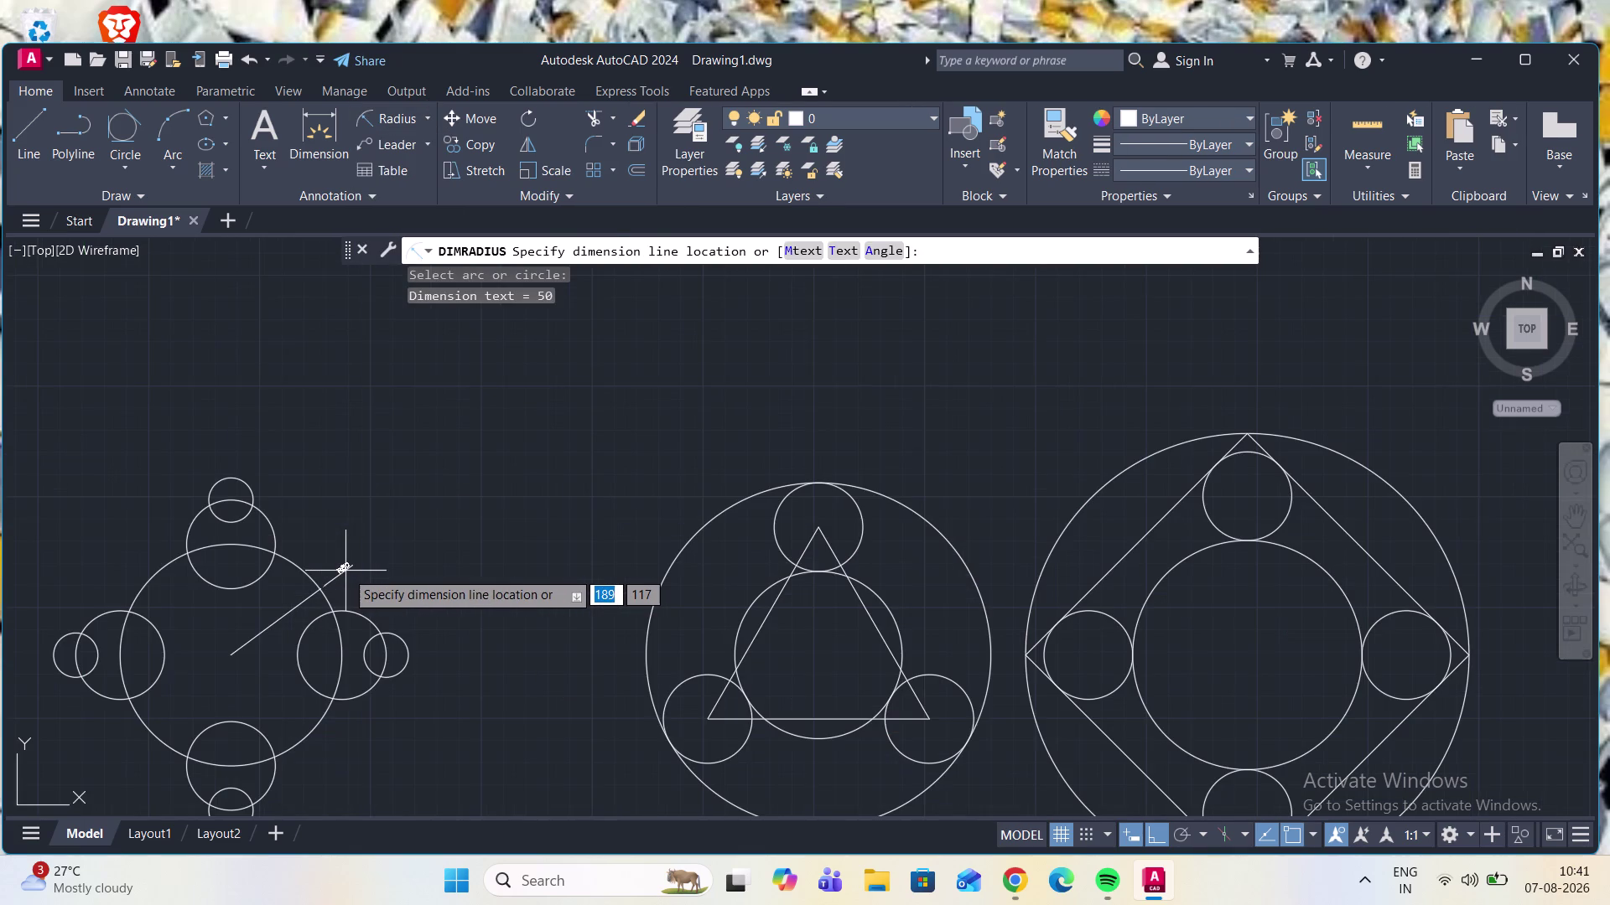
scroll(up, 3)
scroll(down, 3)
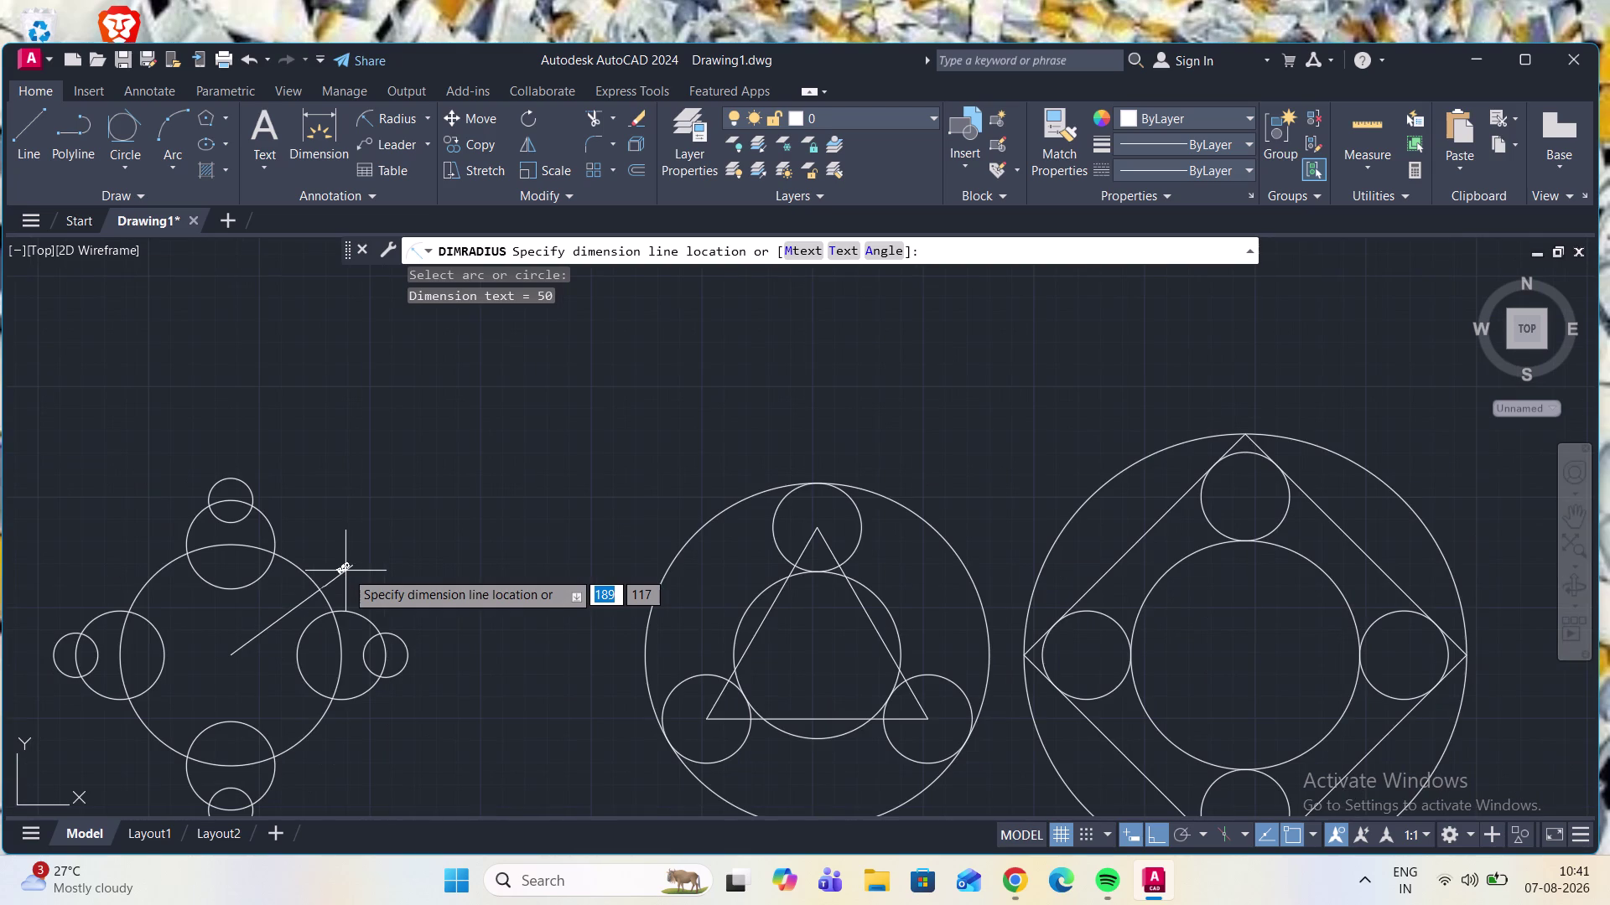
click(345, 571)
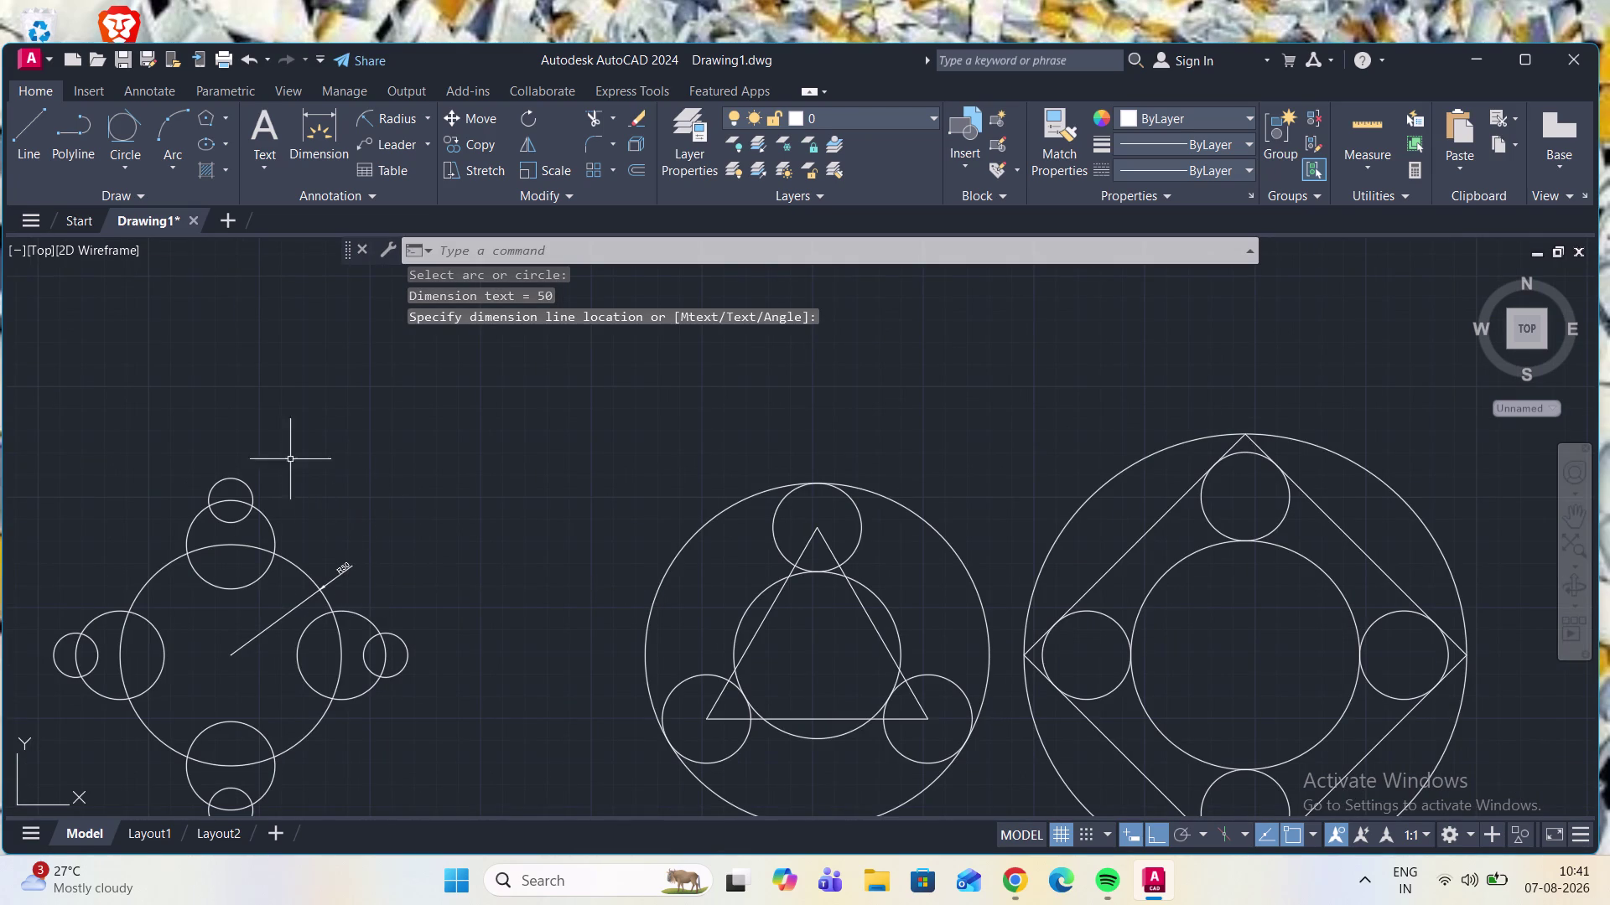
click(388, 113)
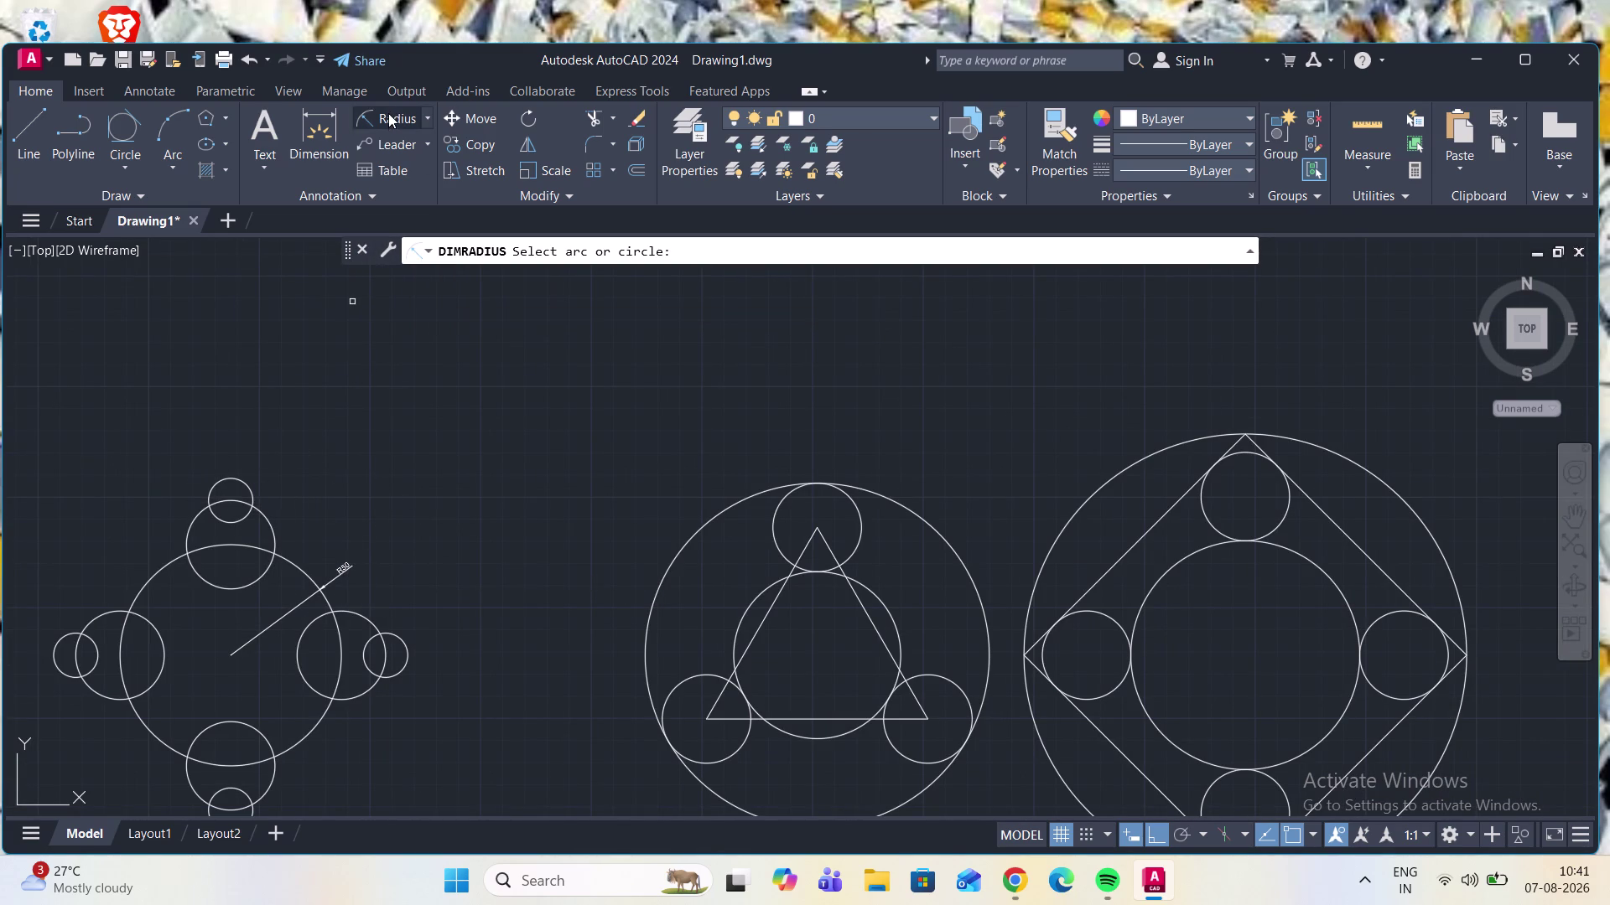
click(270, 523)
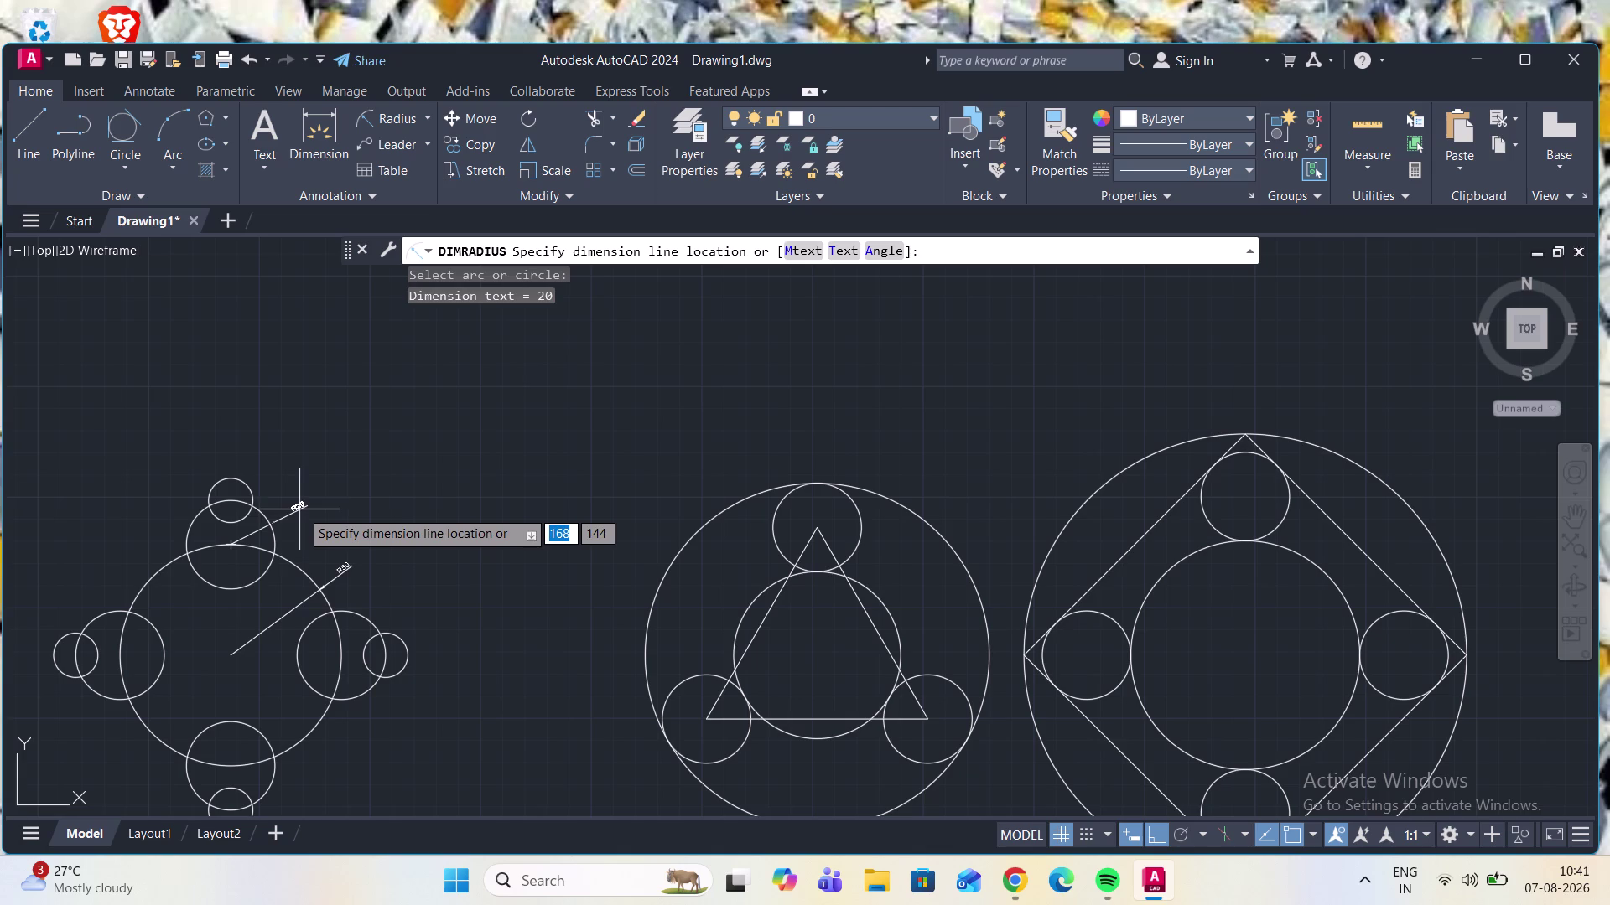
click(295, 513)
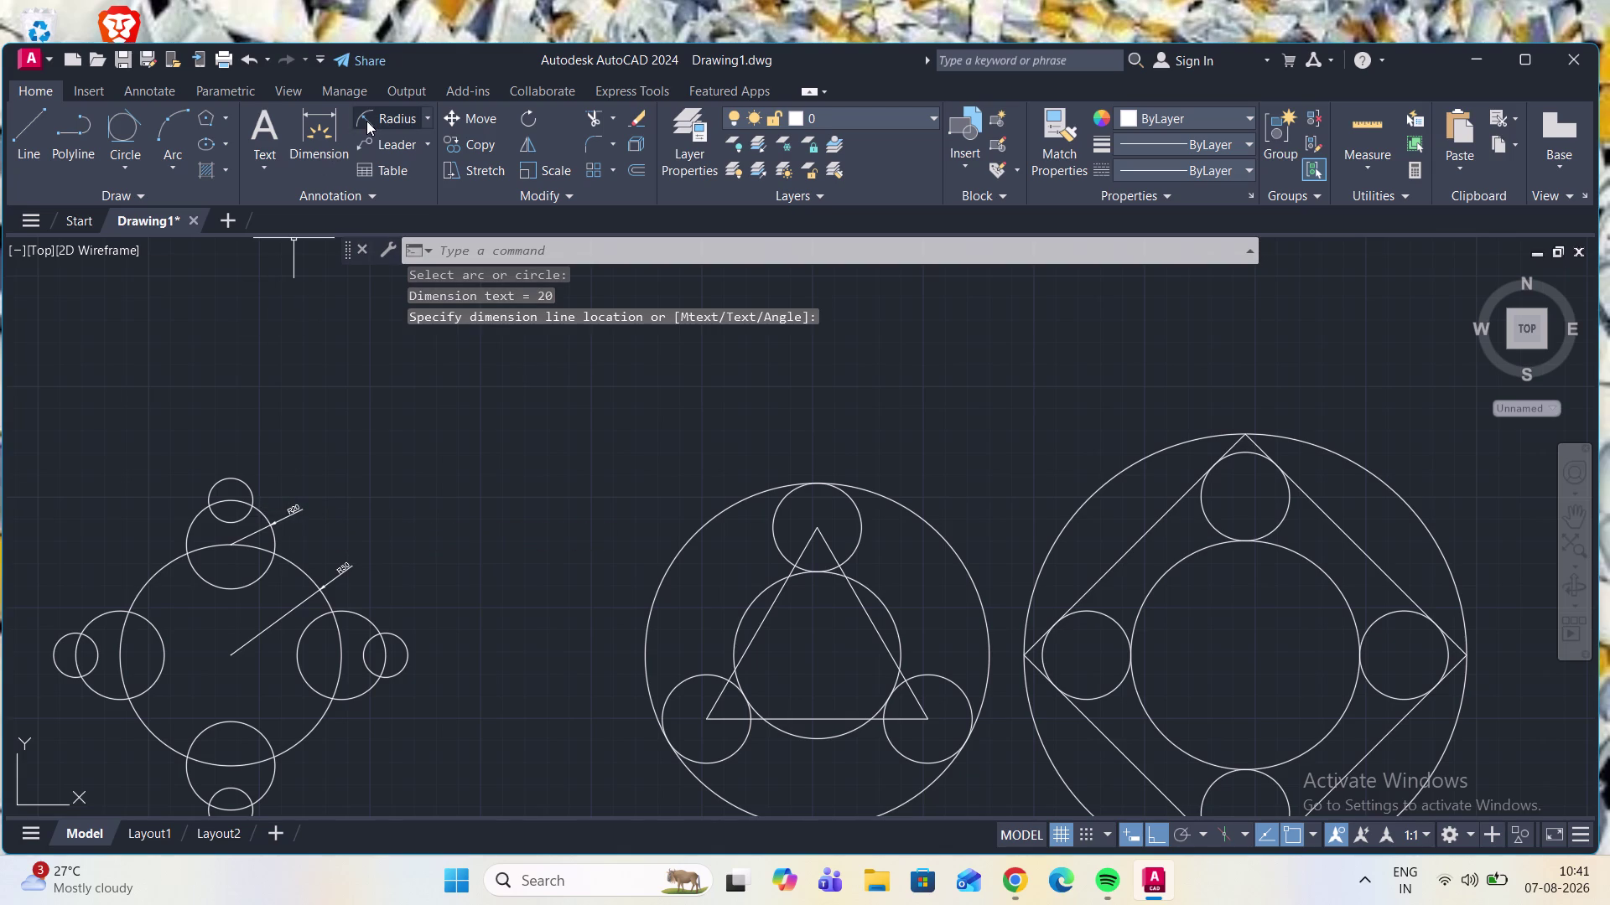
click(366, 121)
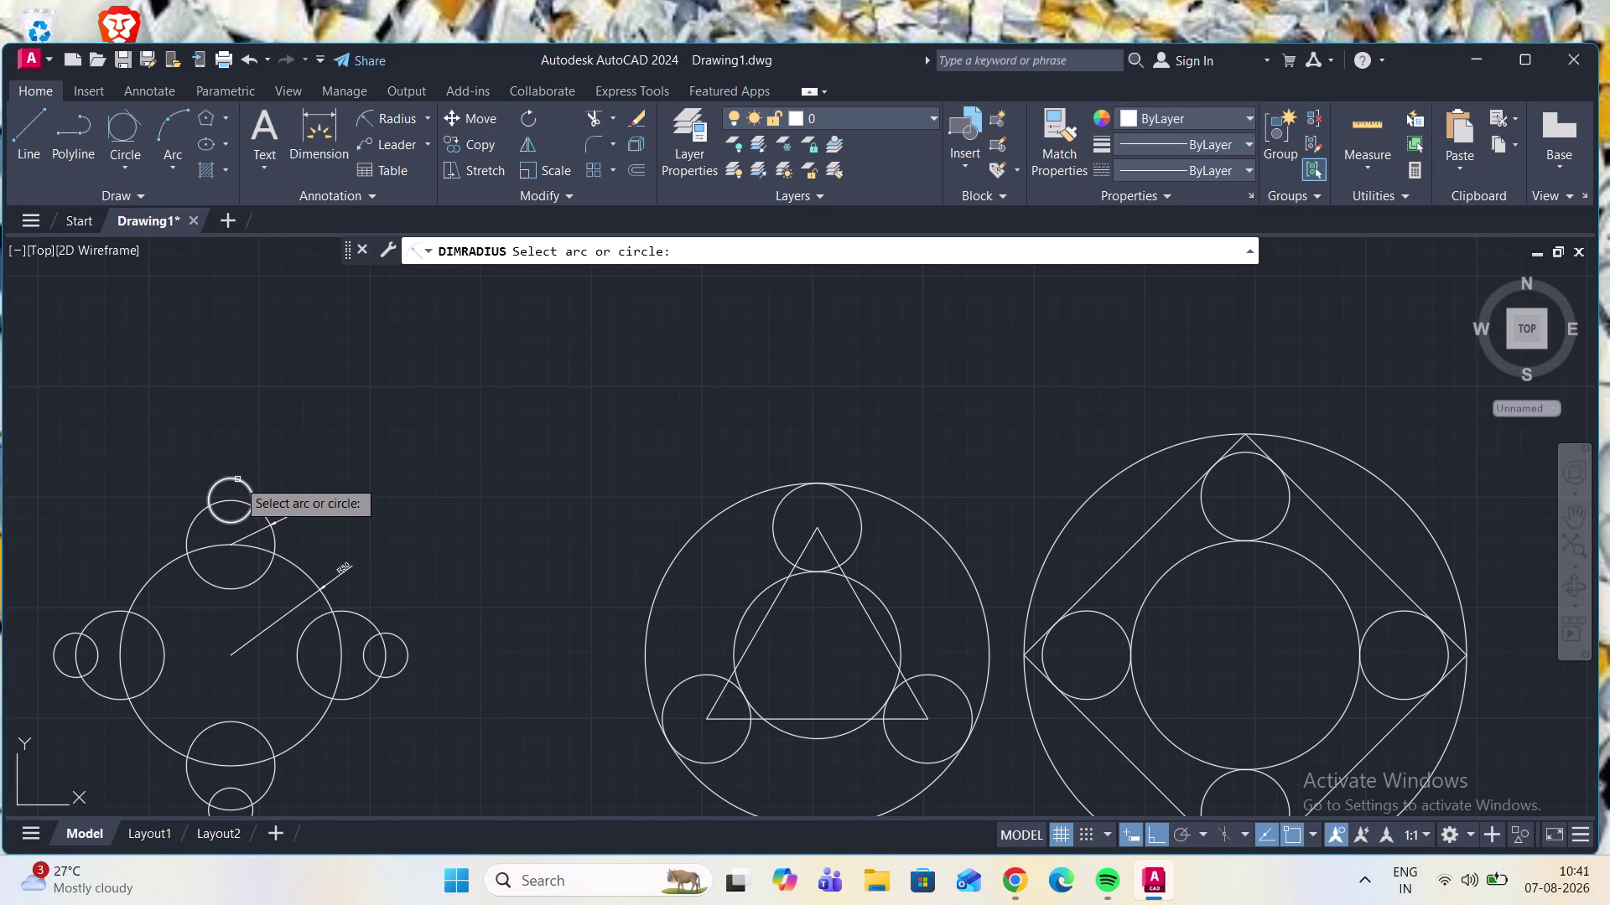
click(238, 479)
click(252, 469)
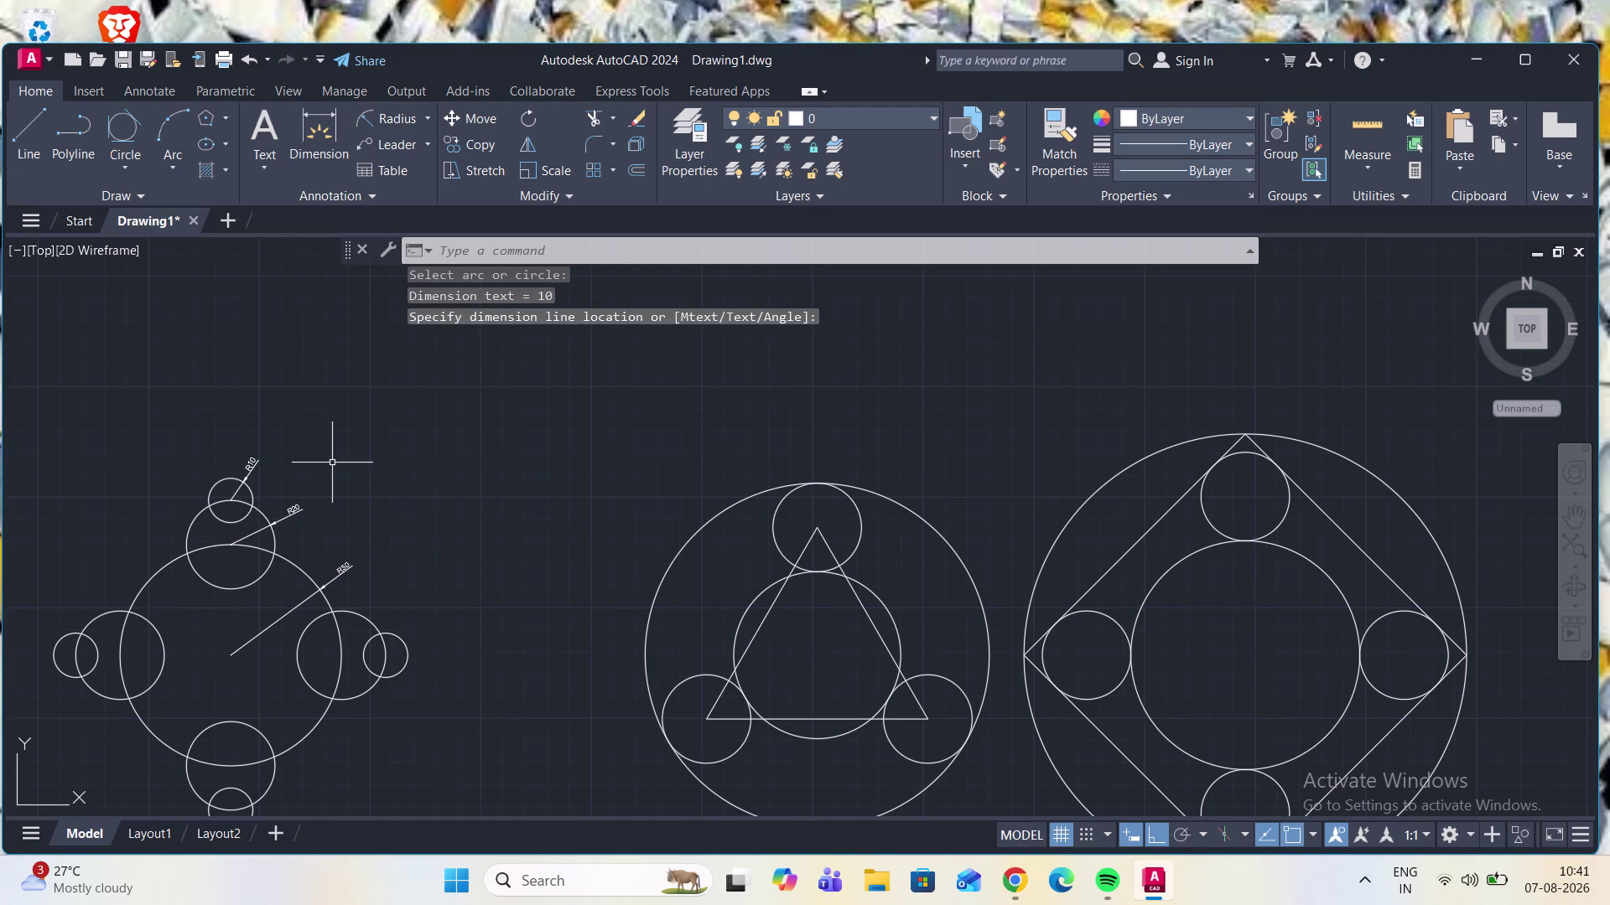
scroll(down, 3)
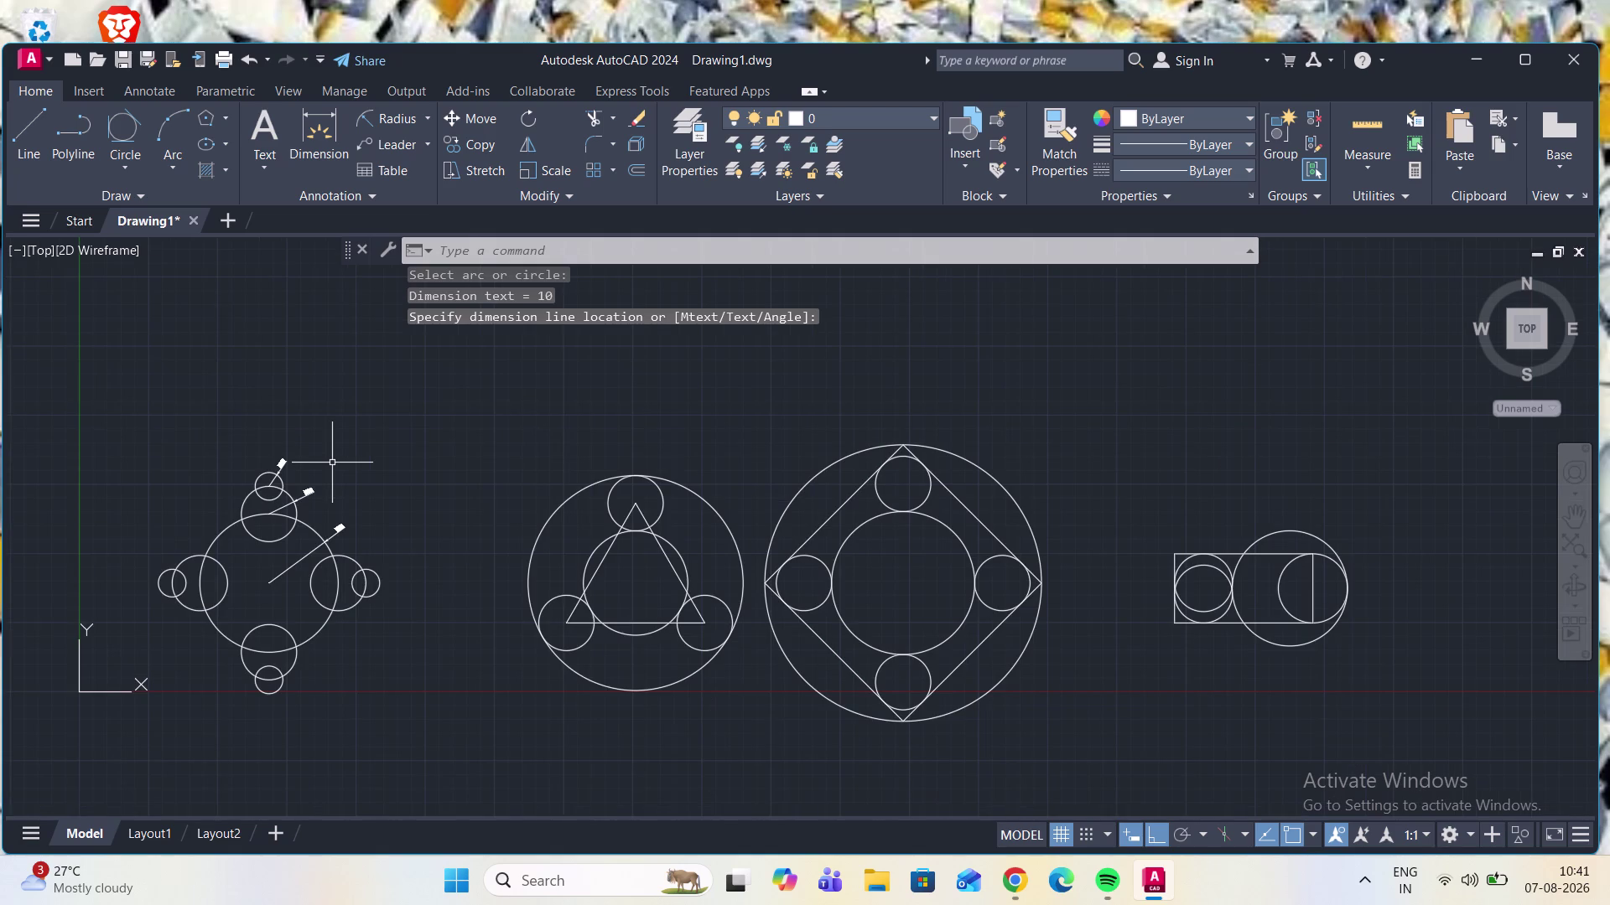
Add a radius dimension to the triangle figure's lower-right small circle.
click(403, 125)
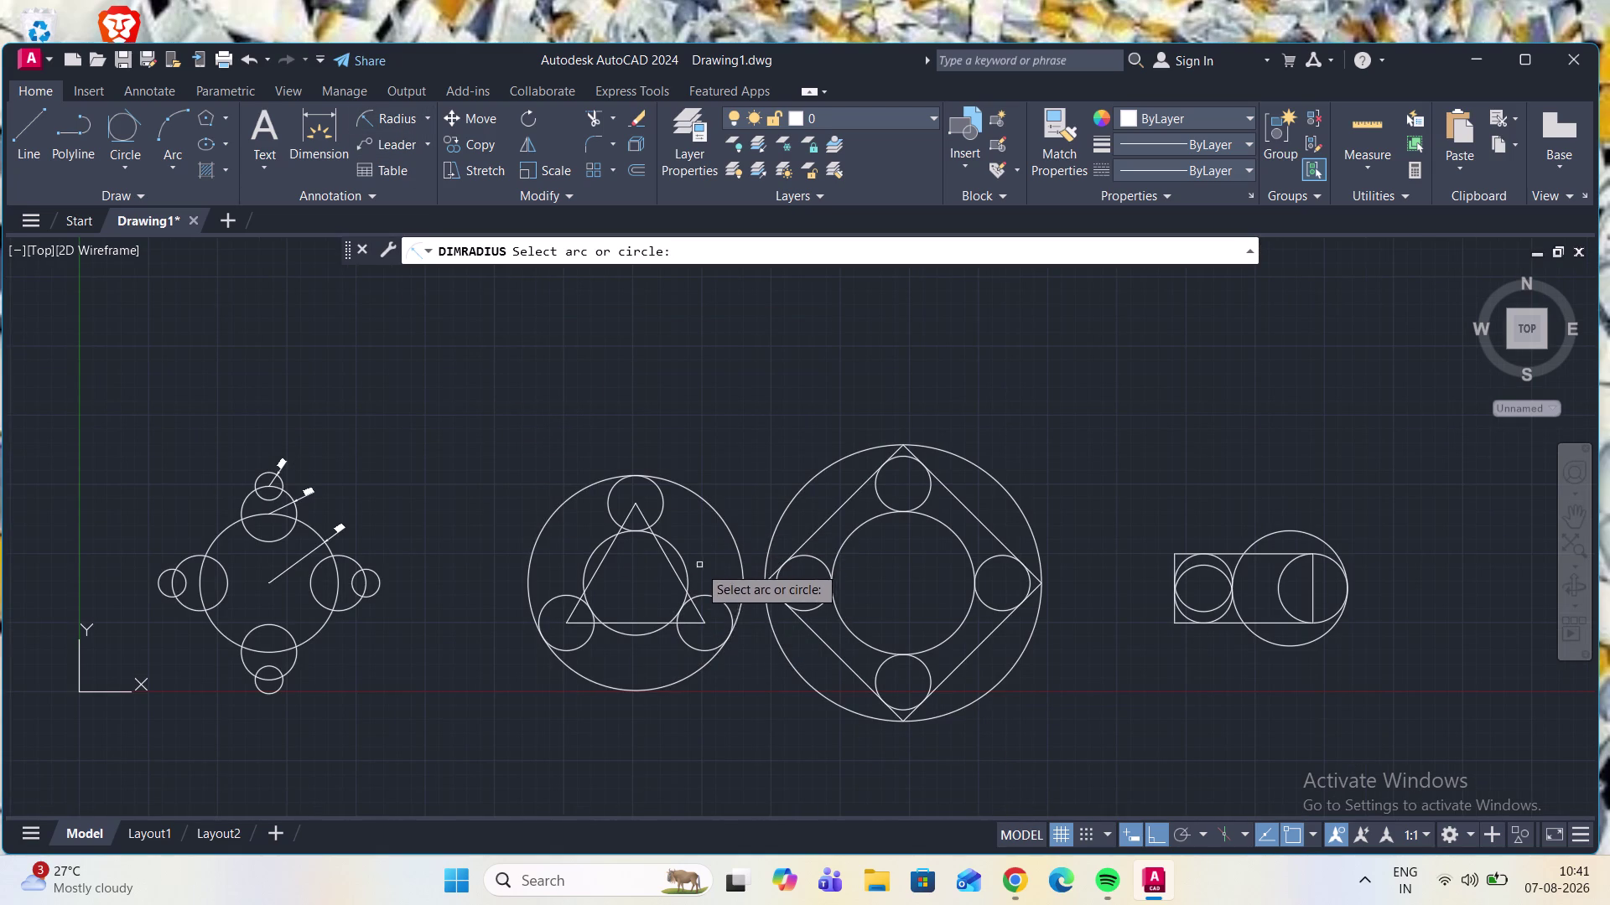
click(700, 597)
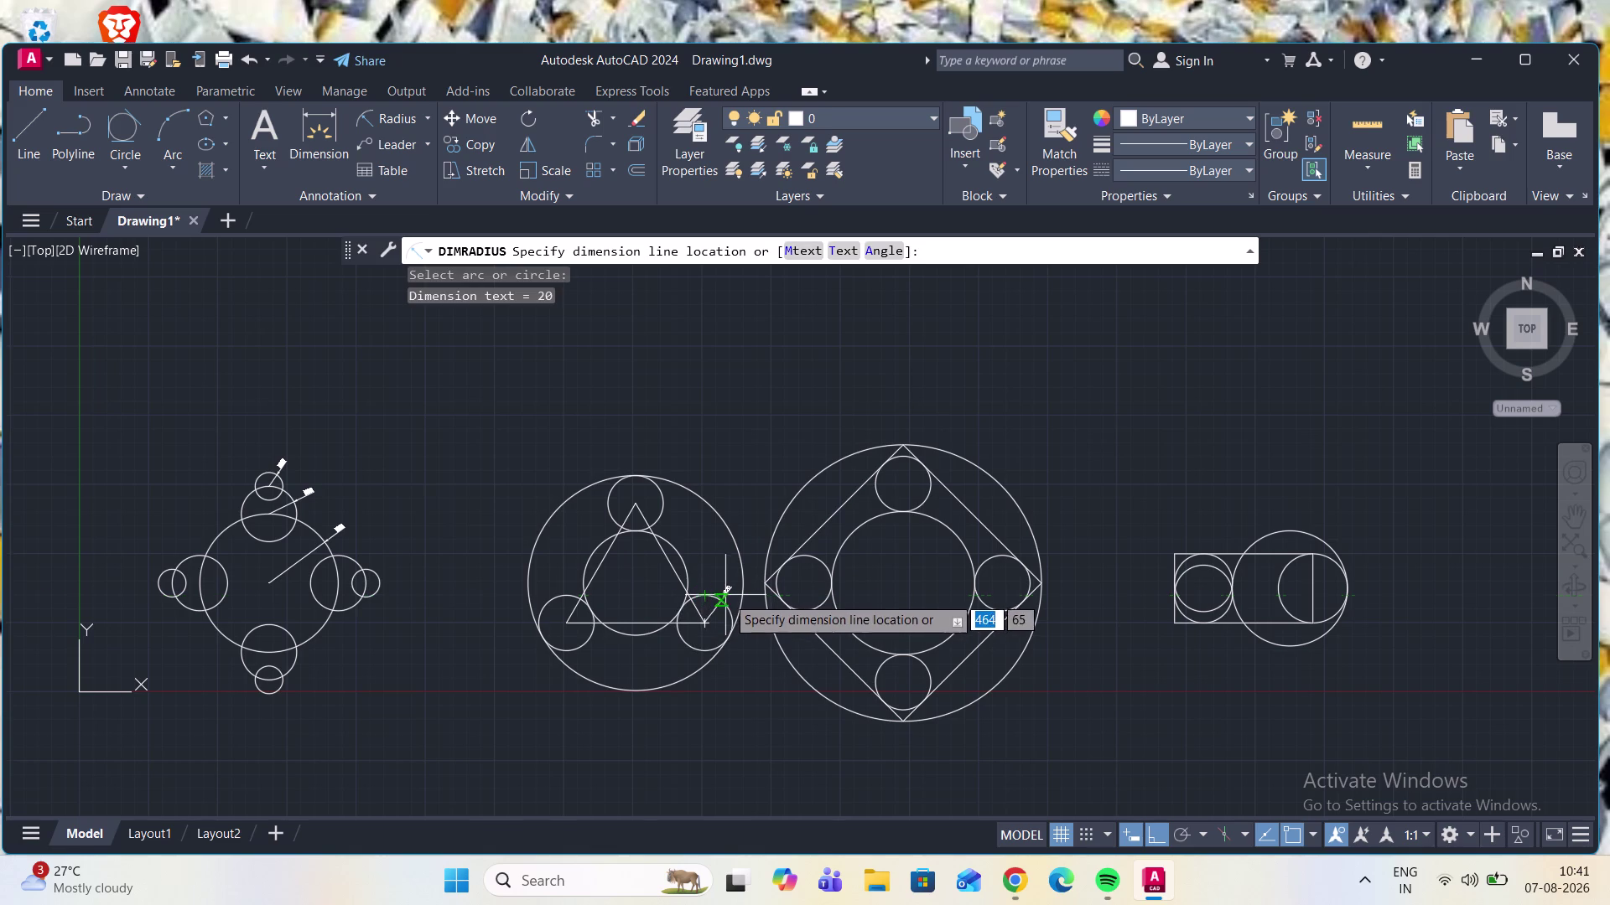
click(726, 597)
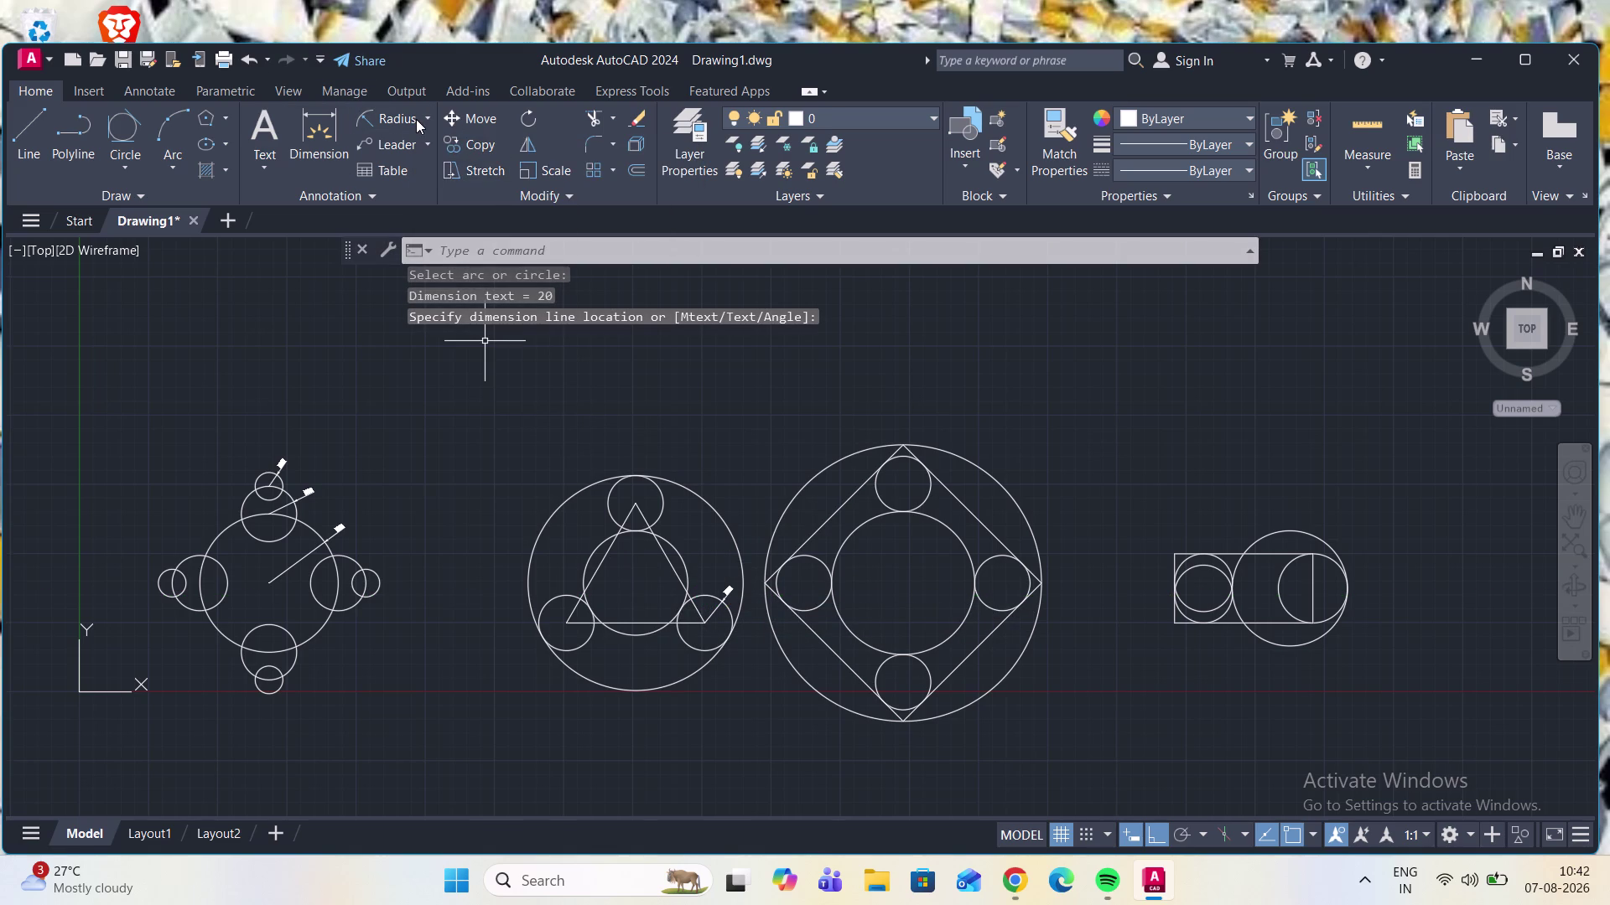
click(423, 123)
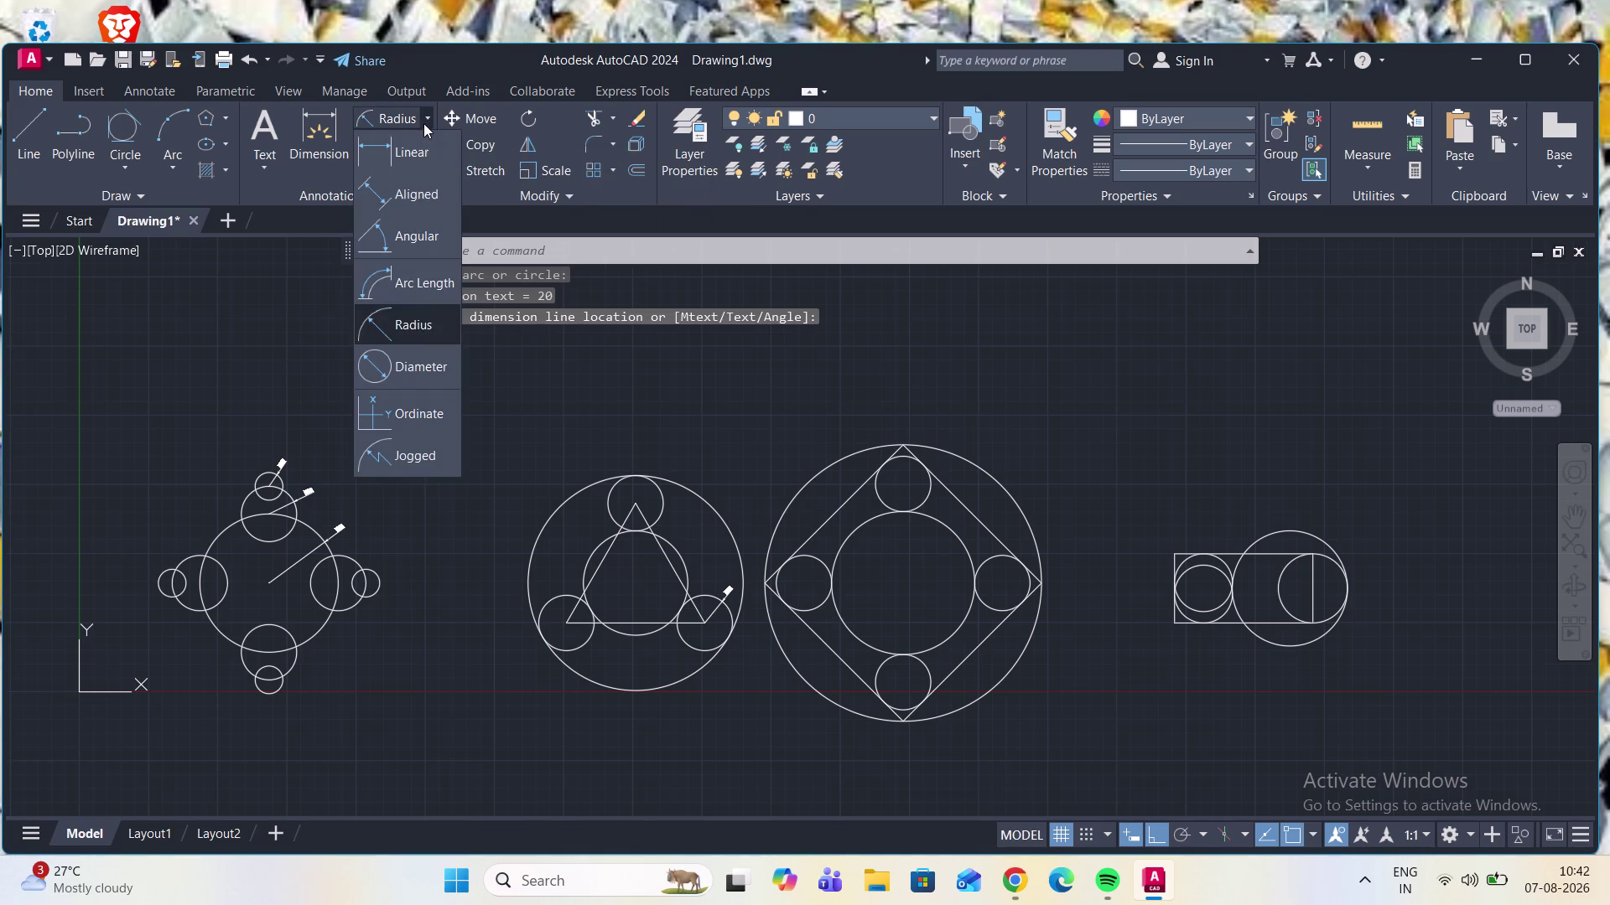
Add a 60° angular dimension between the triangle's left and bottom sides.
click(412, 241)
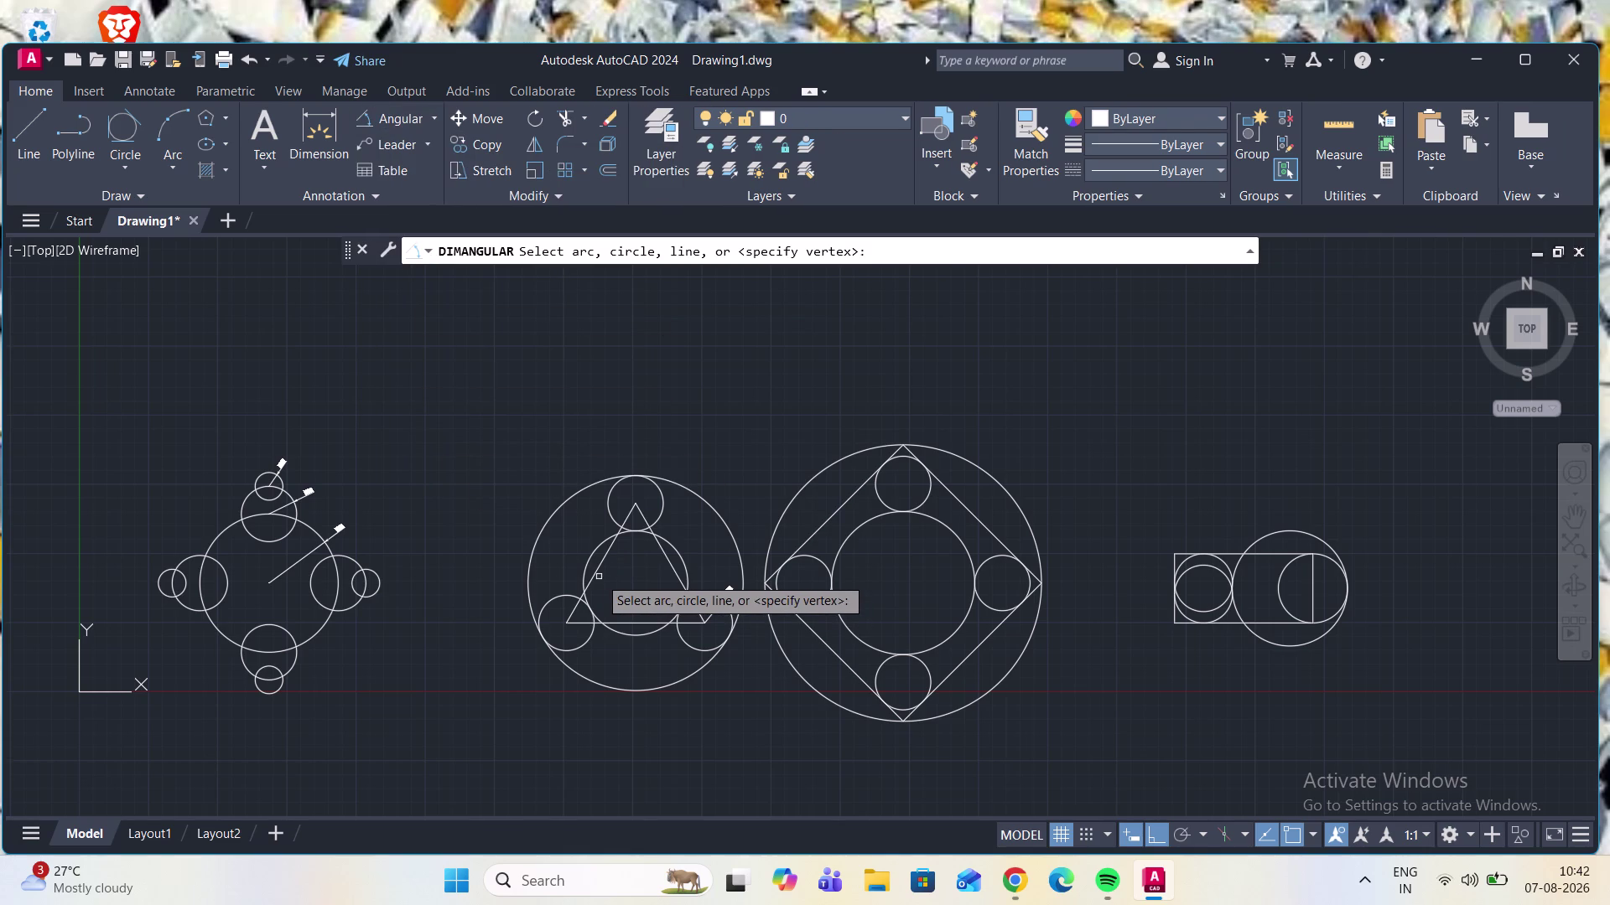
click(594, 580)
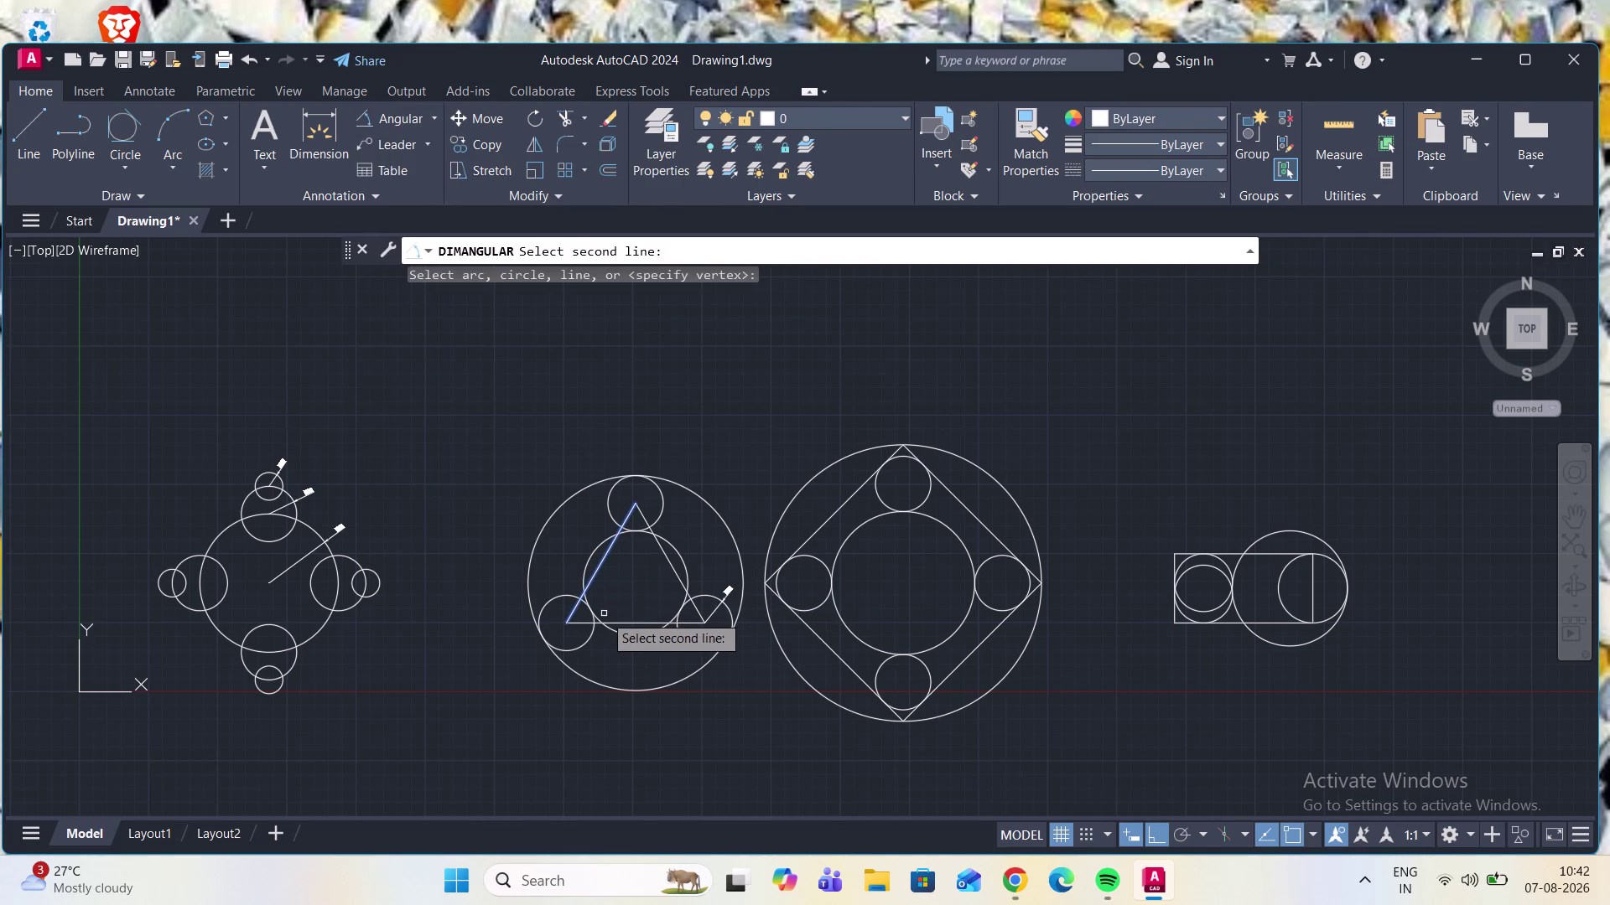
click(612, 622)
click(616, 620)
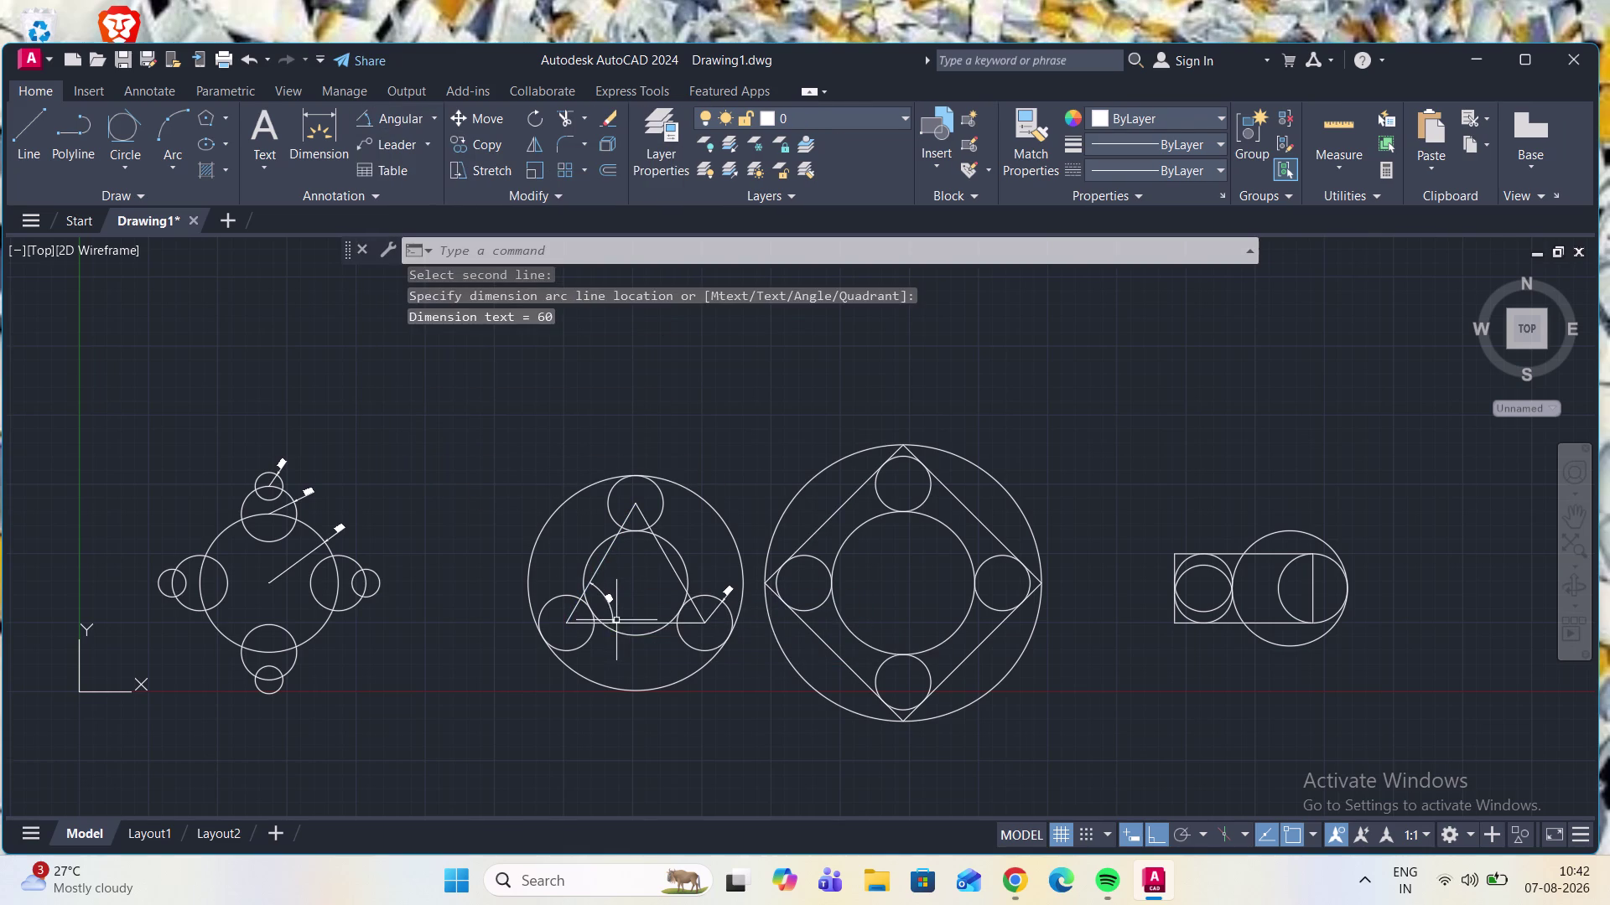
Add a 100 linear dimension between the triangle's two lower circle centres.
click(437, 116)
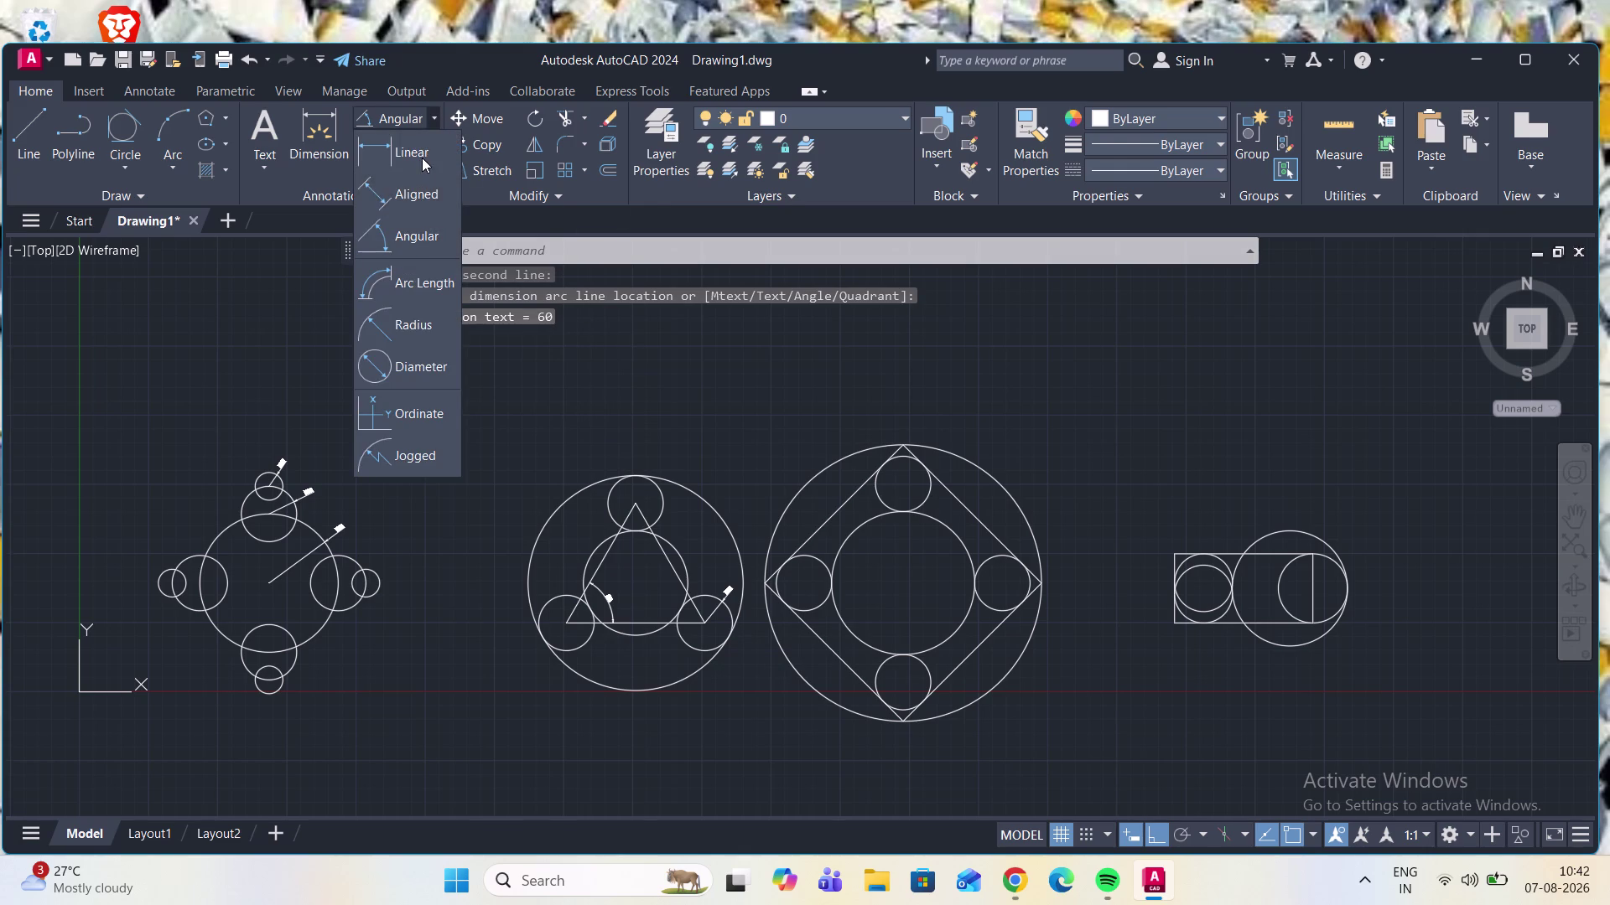
click(421, 158)
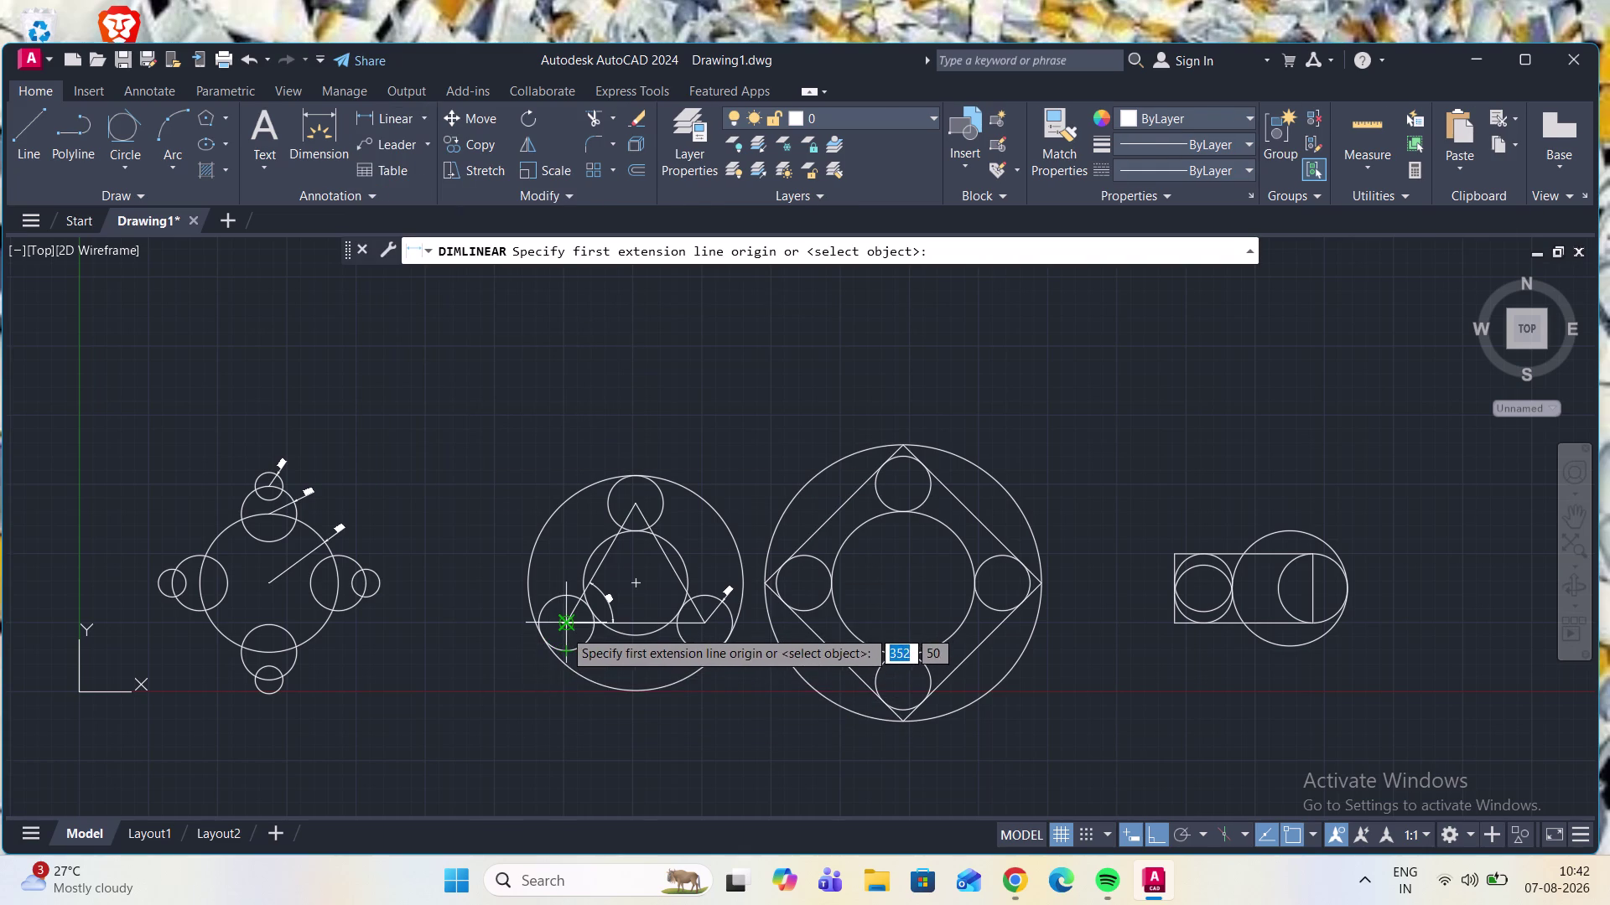
click(568, 628)
click(710, 627)
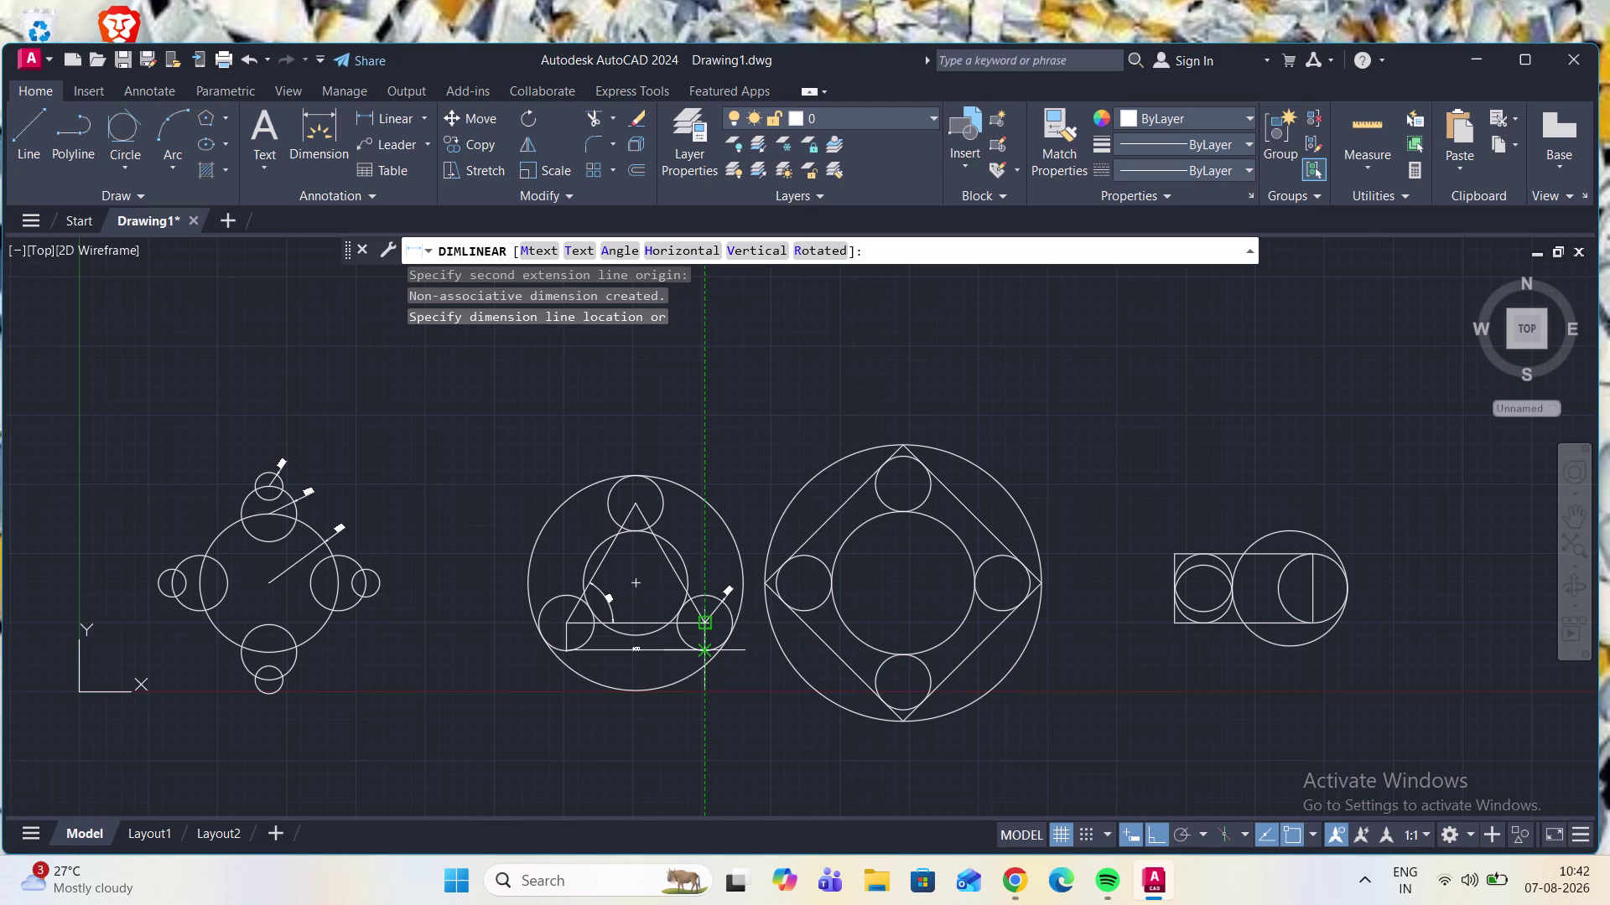
click(705, 643)
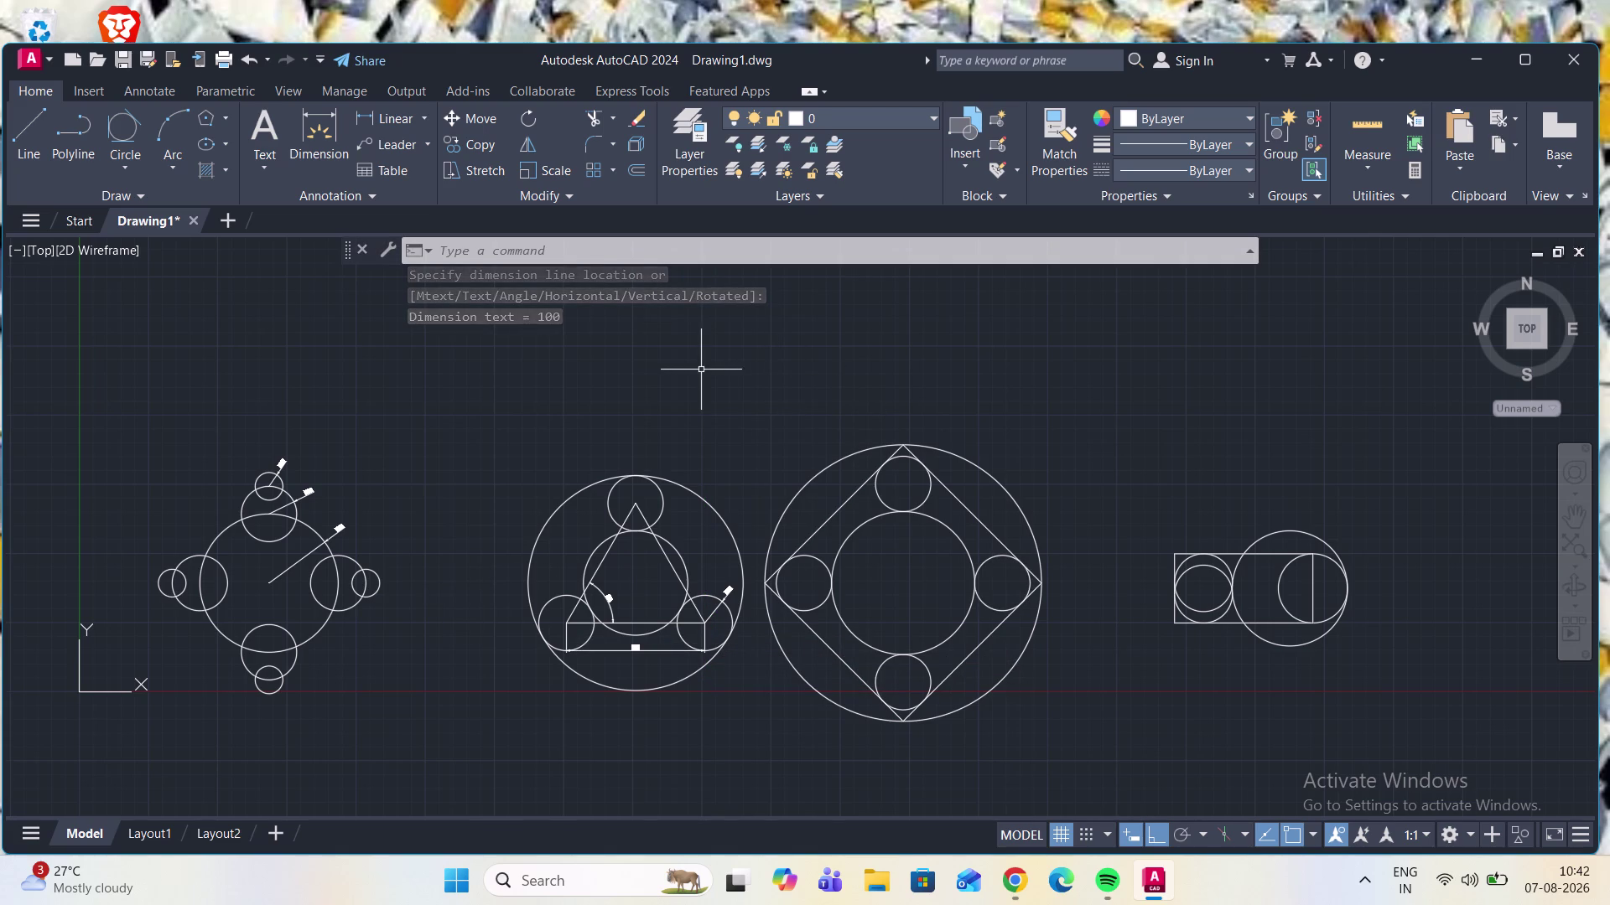
click(427, 121)
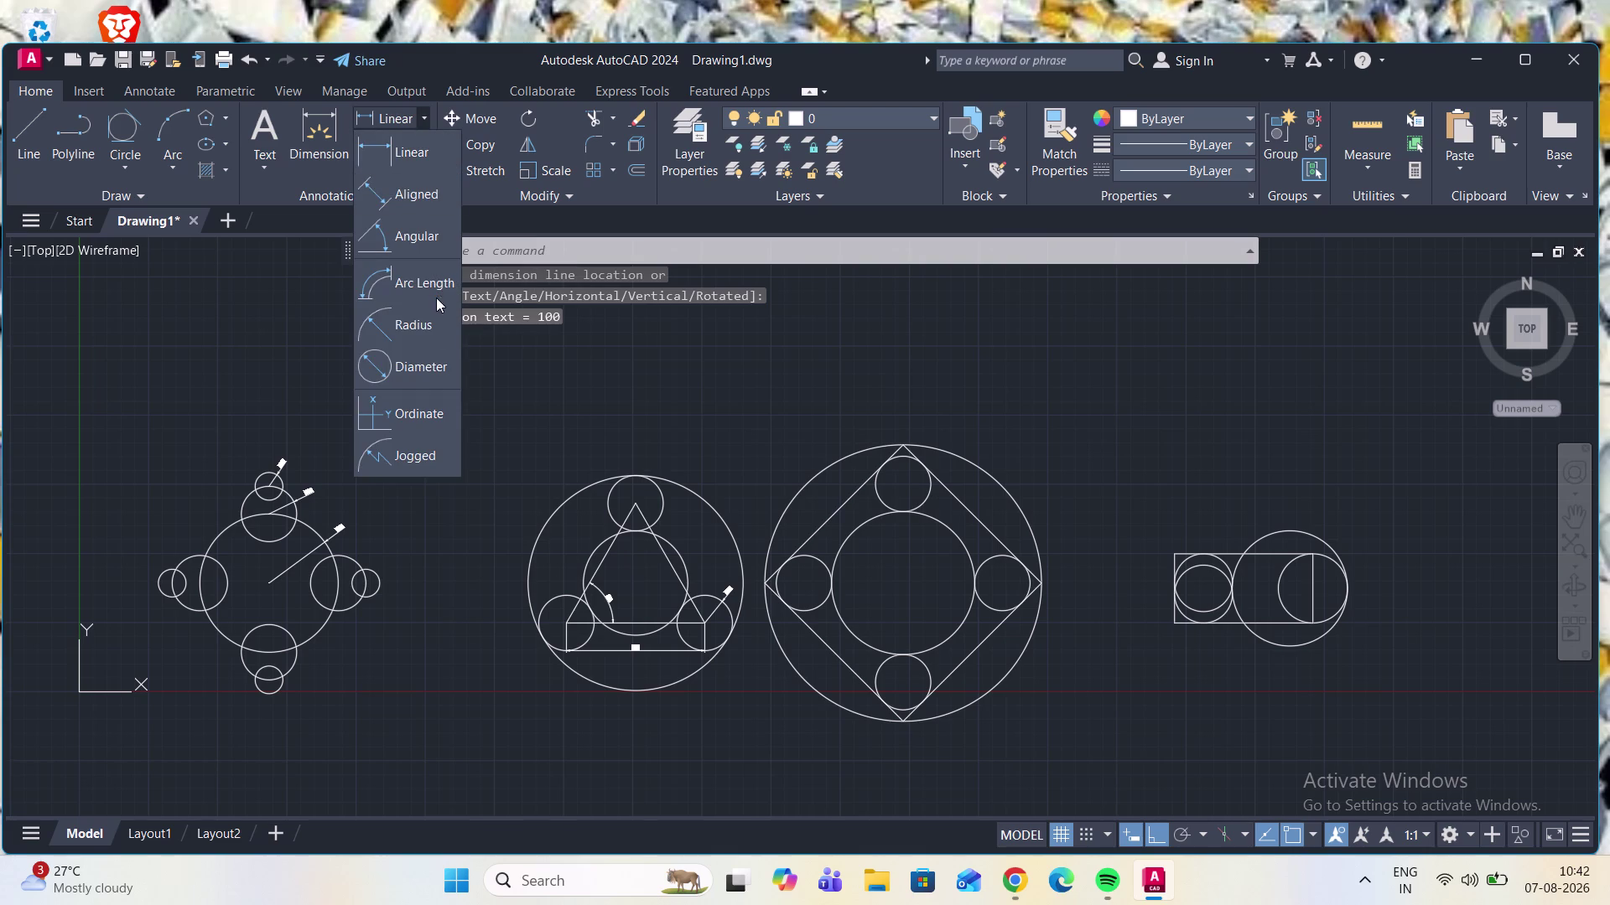
Label the diamond's outer circle with radius 100 and its top small circle with radius 20.
click(436, 335)
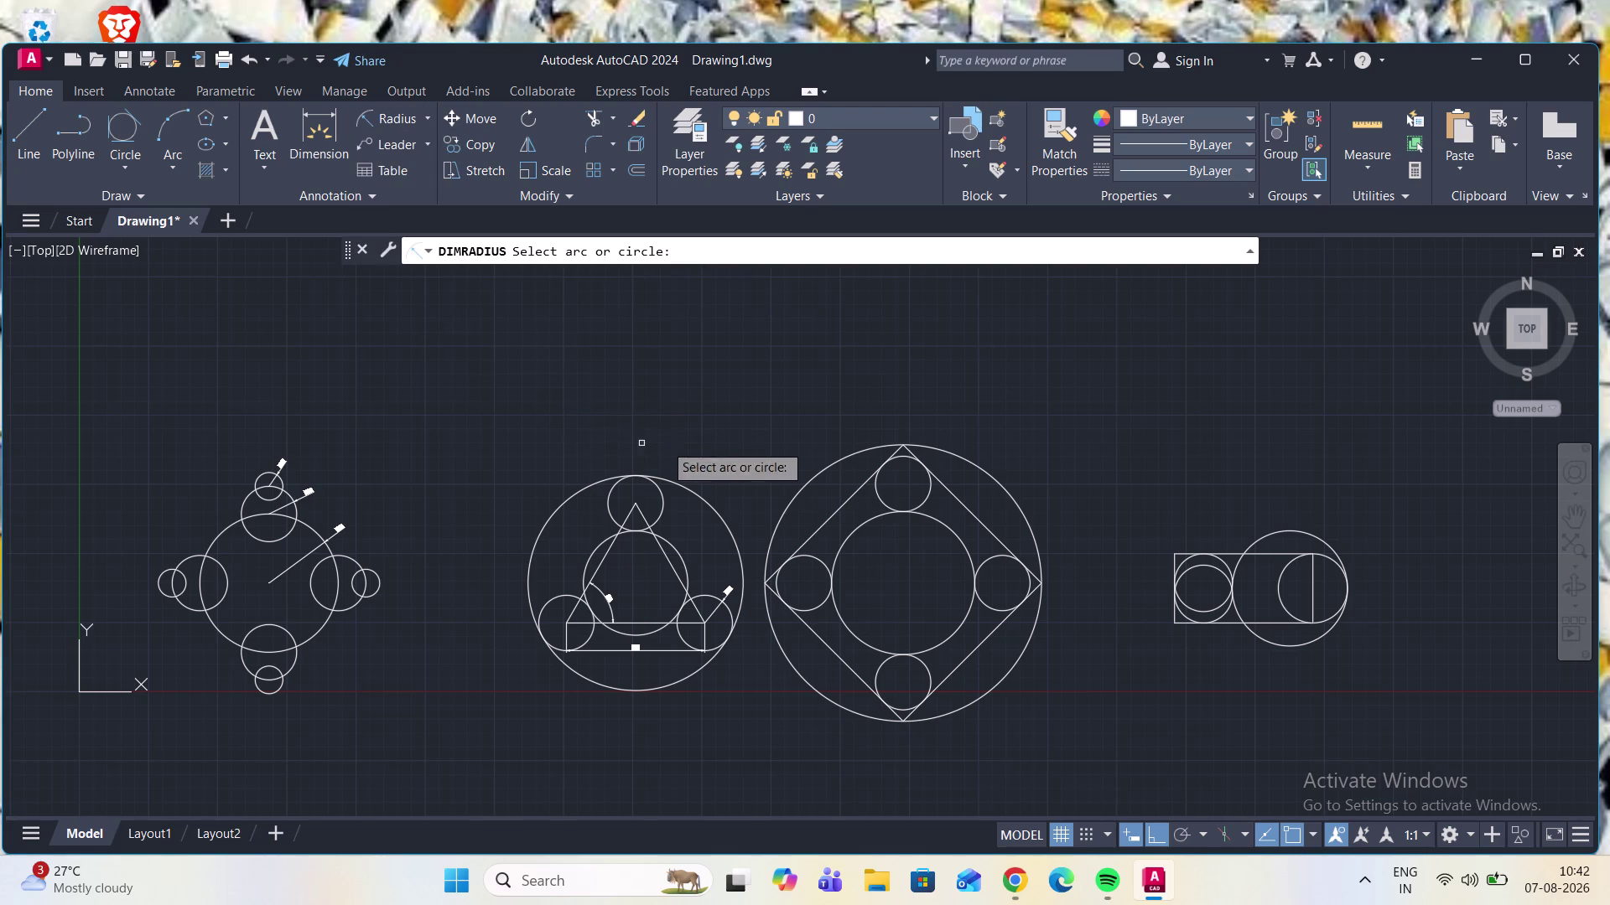
click(963, 458)
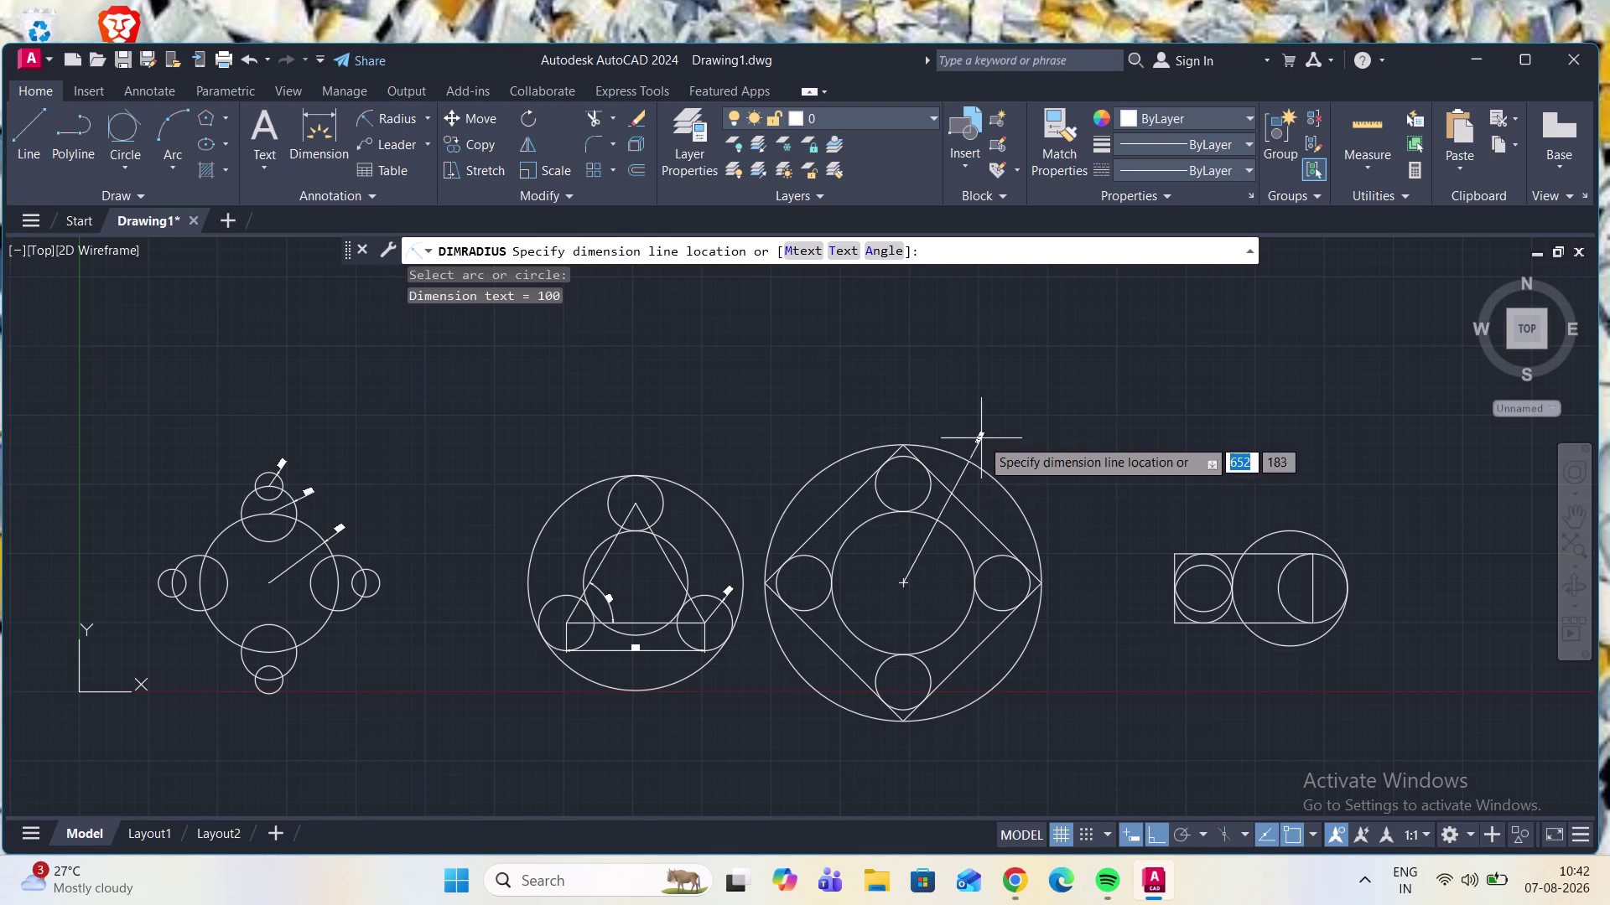
click(994, 442)
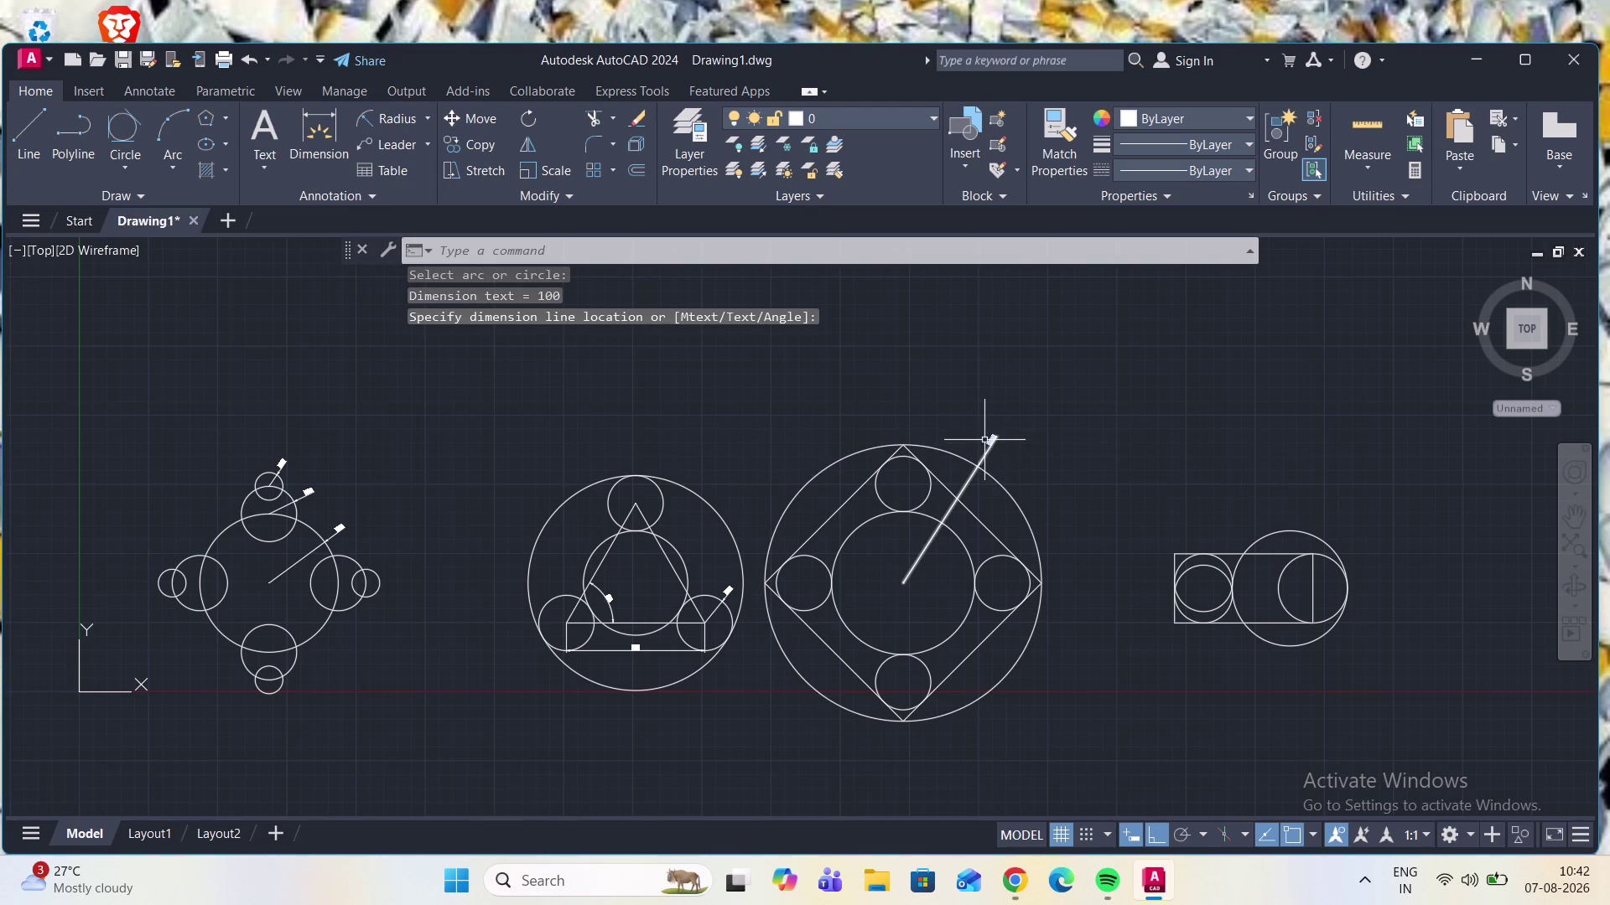
click(389, 128)
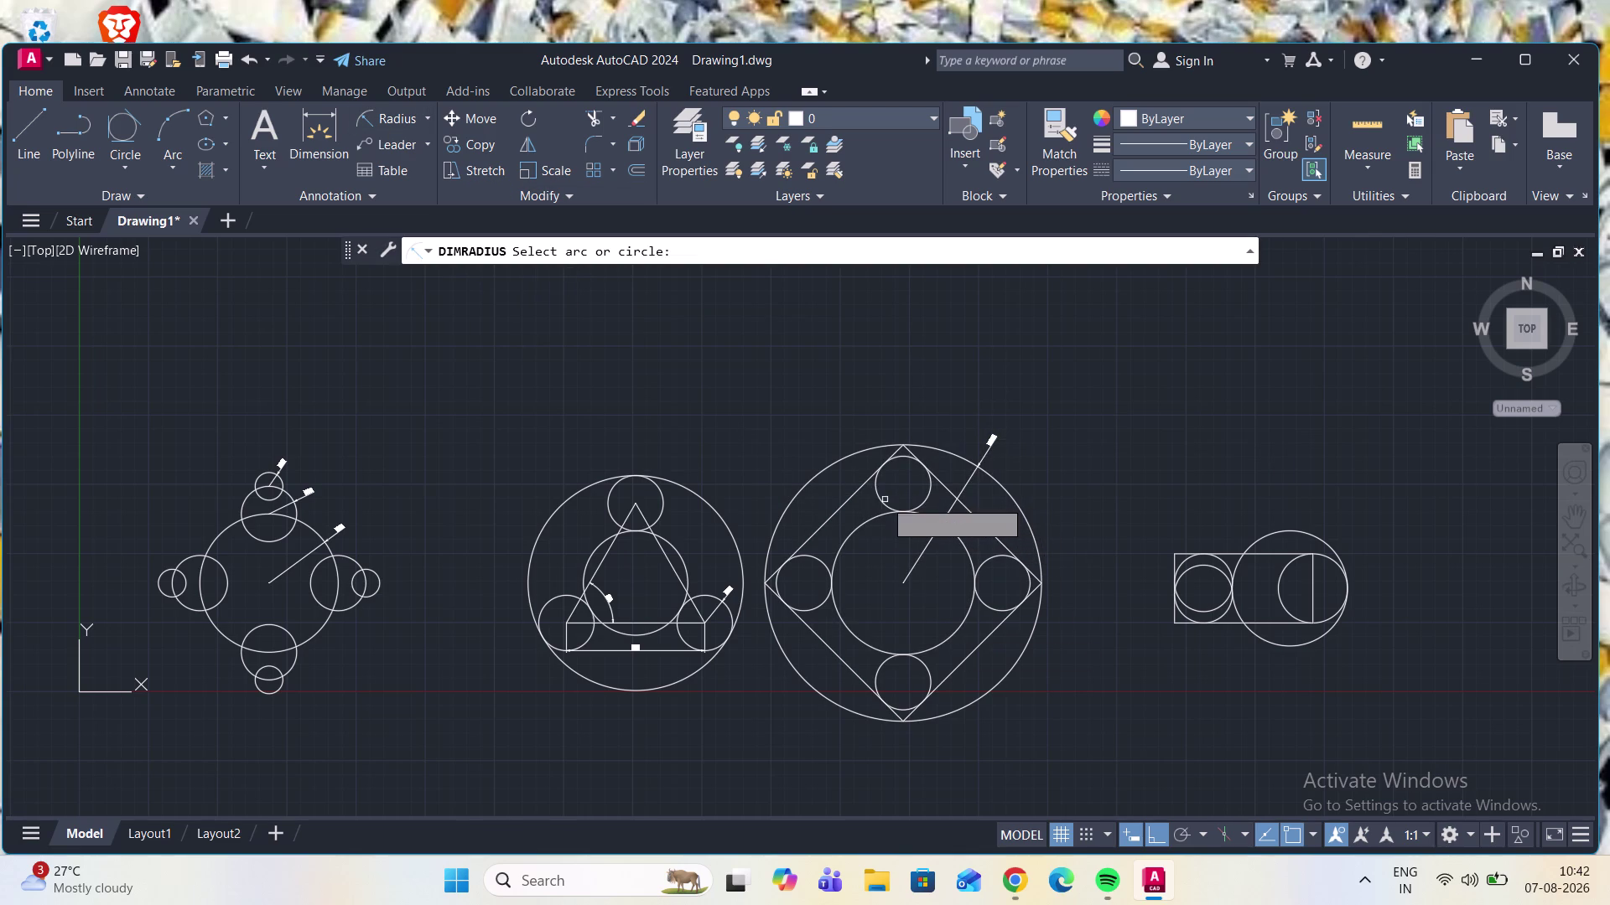
click(929, 494)
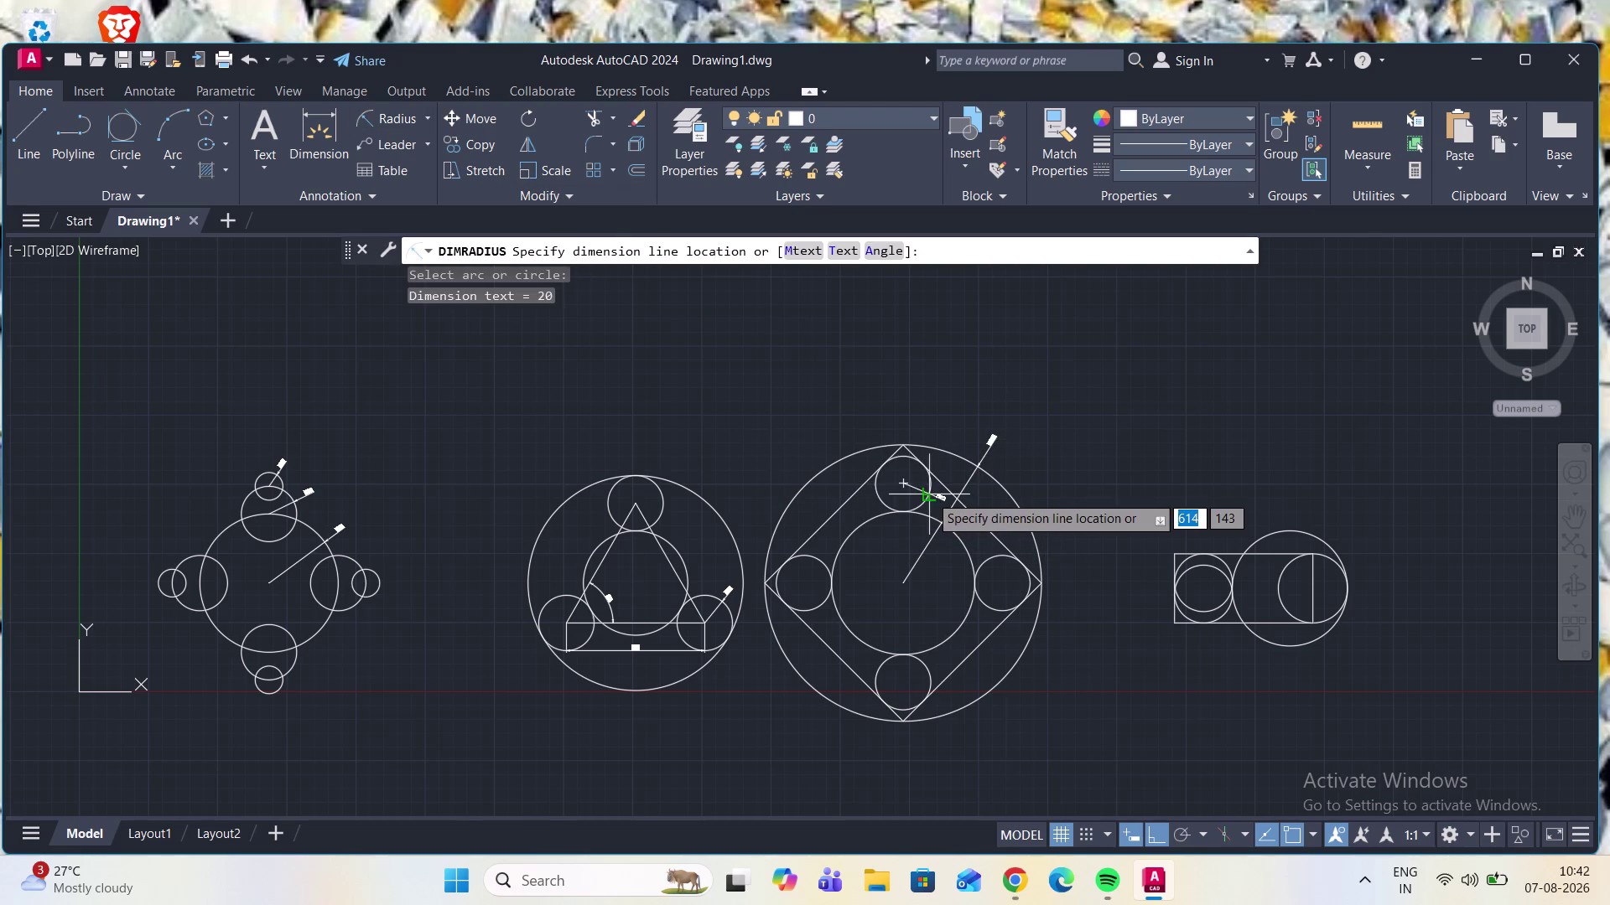
click(959, 424)
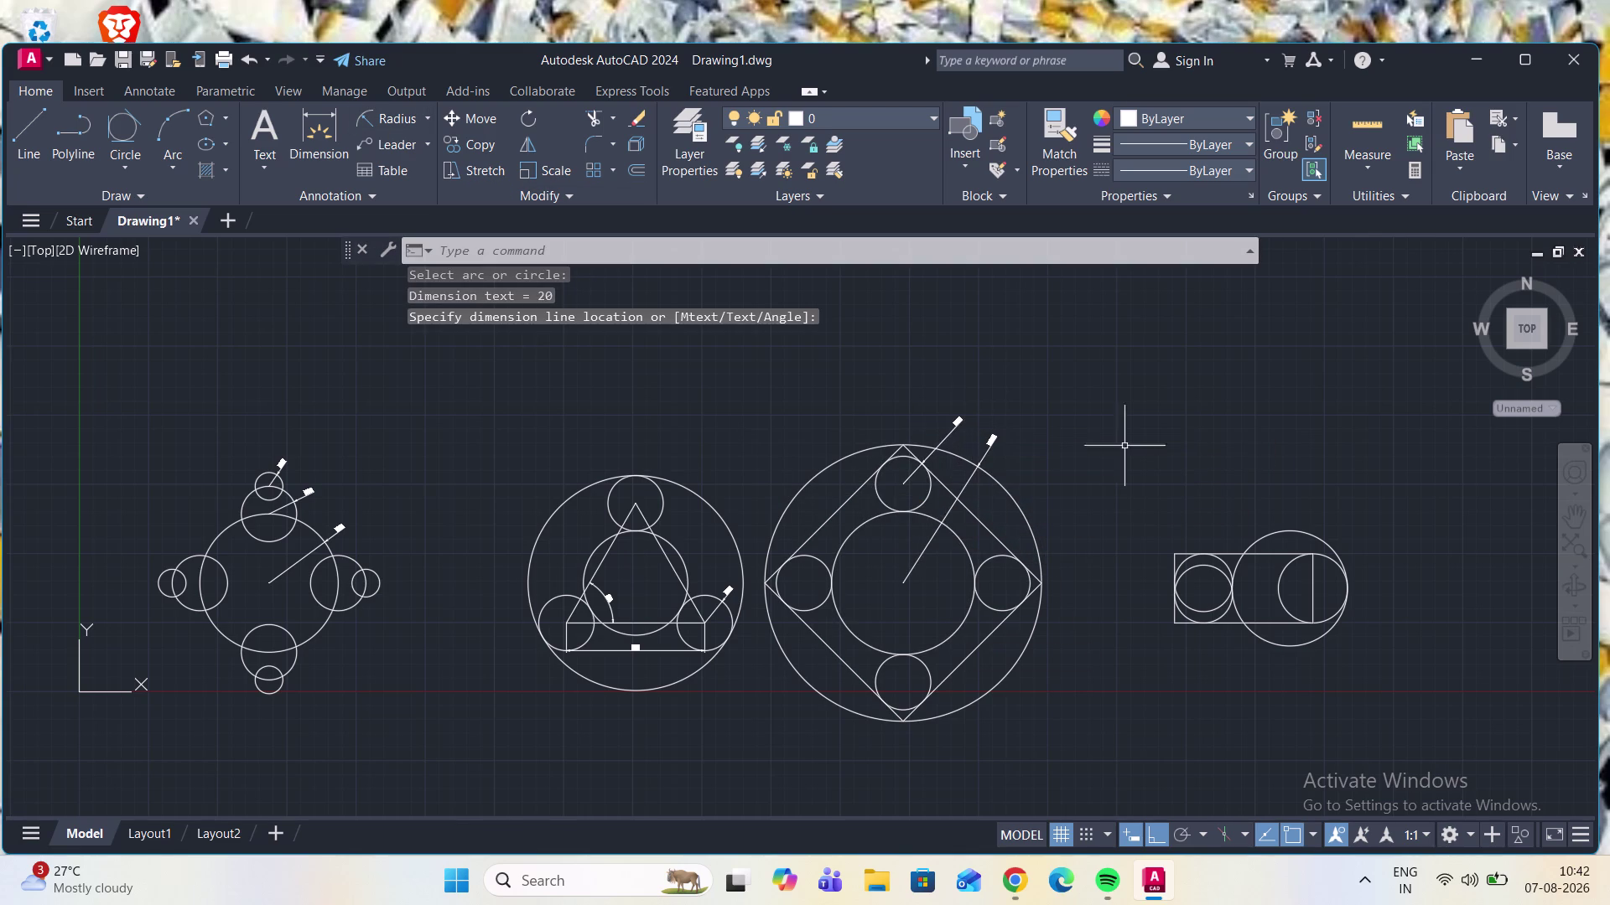
click(424, 116)
click(423, 139)
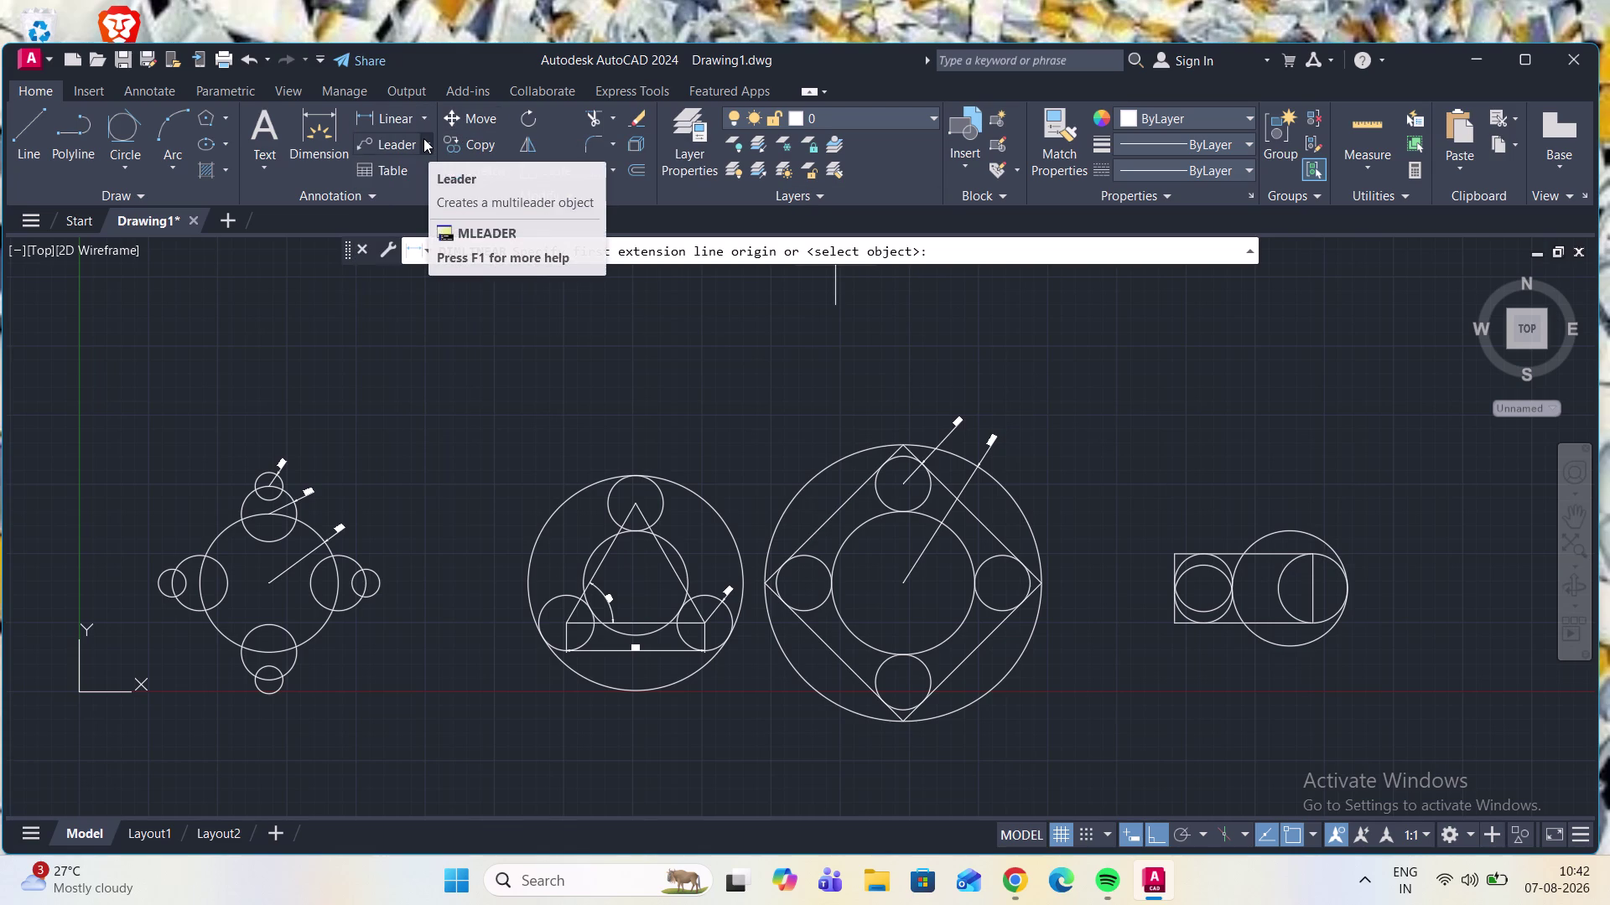
Place a 100 width dimension below the rectangle figure.
click(1169, 622)
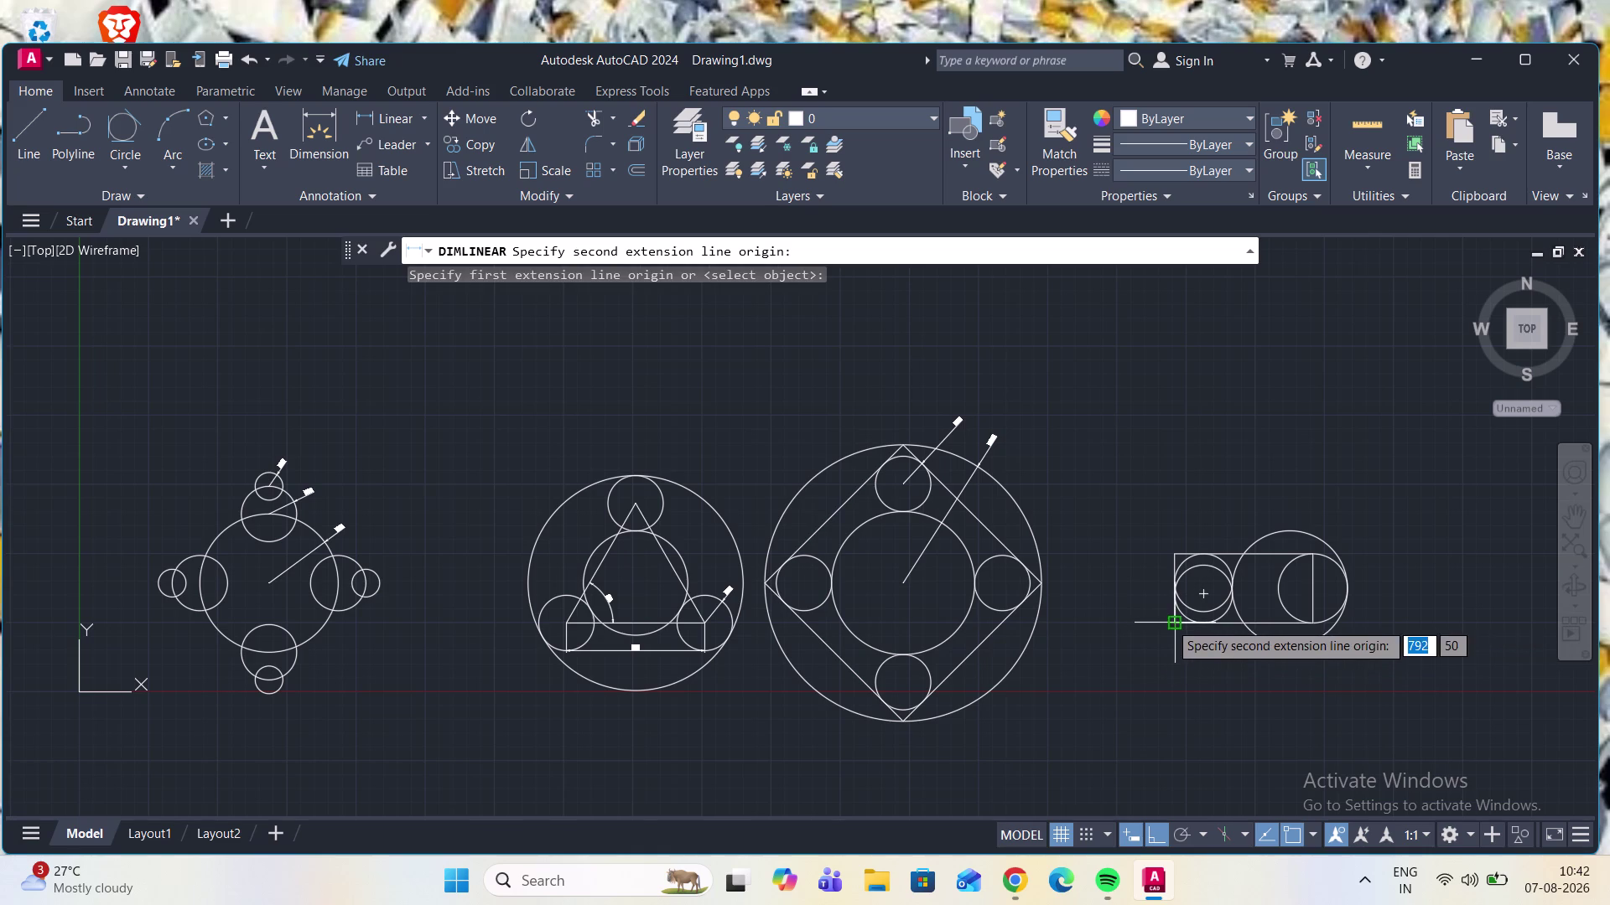
click(1312, 628)
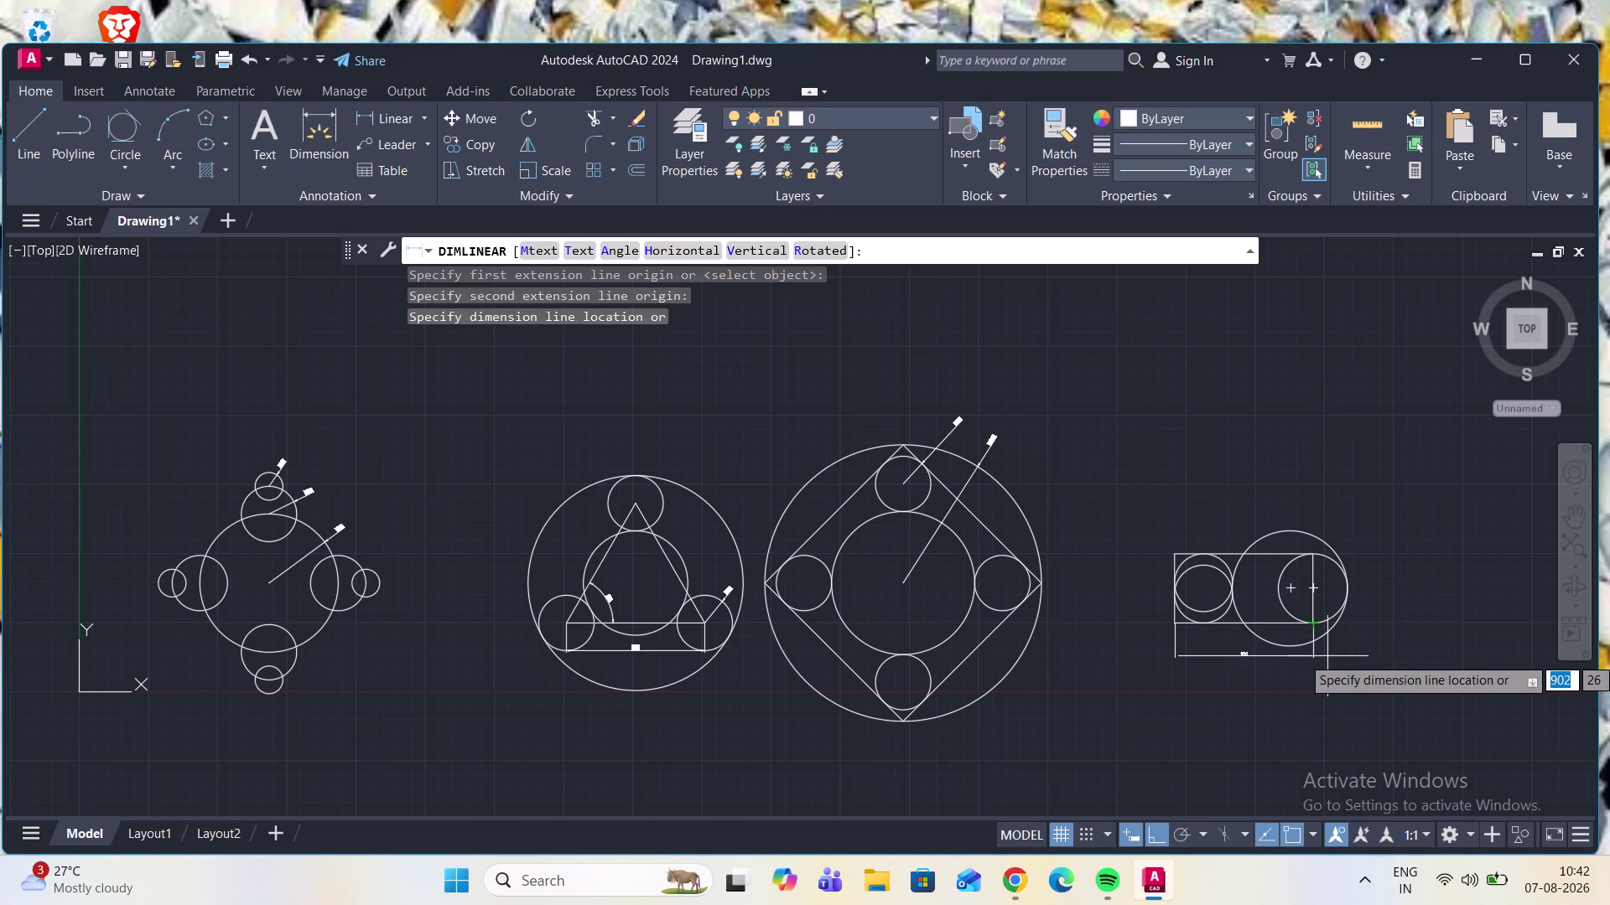
click(1328, 652)
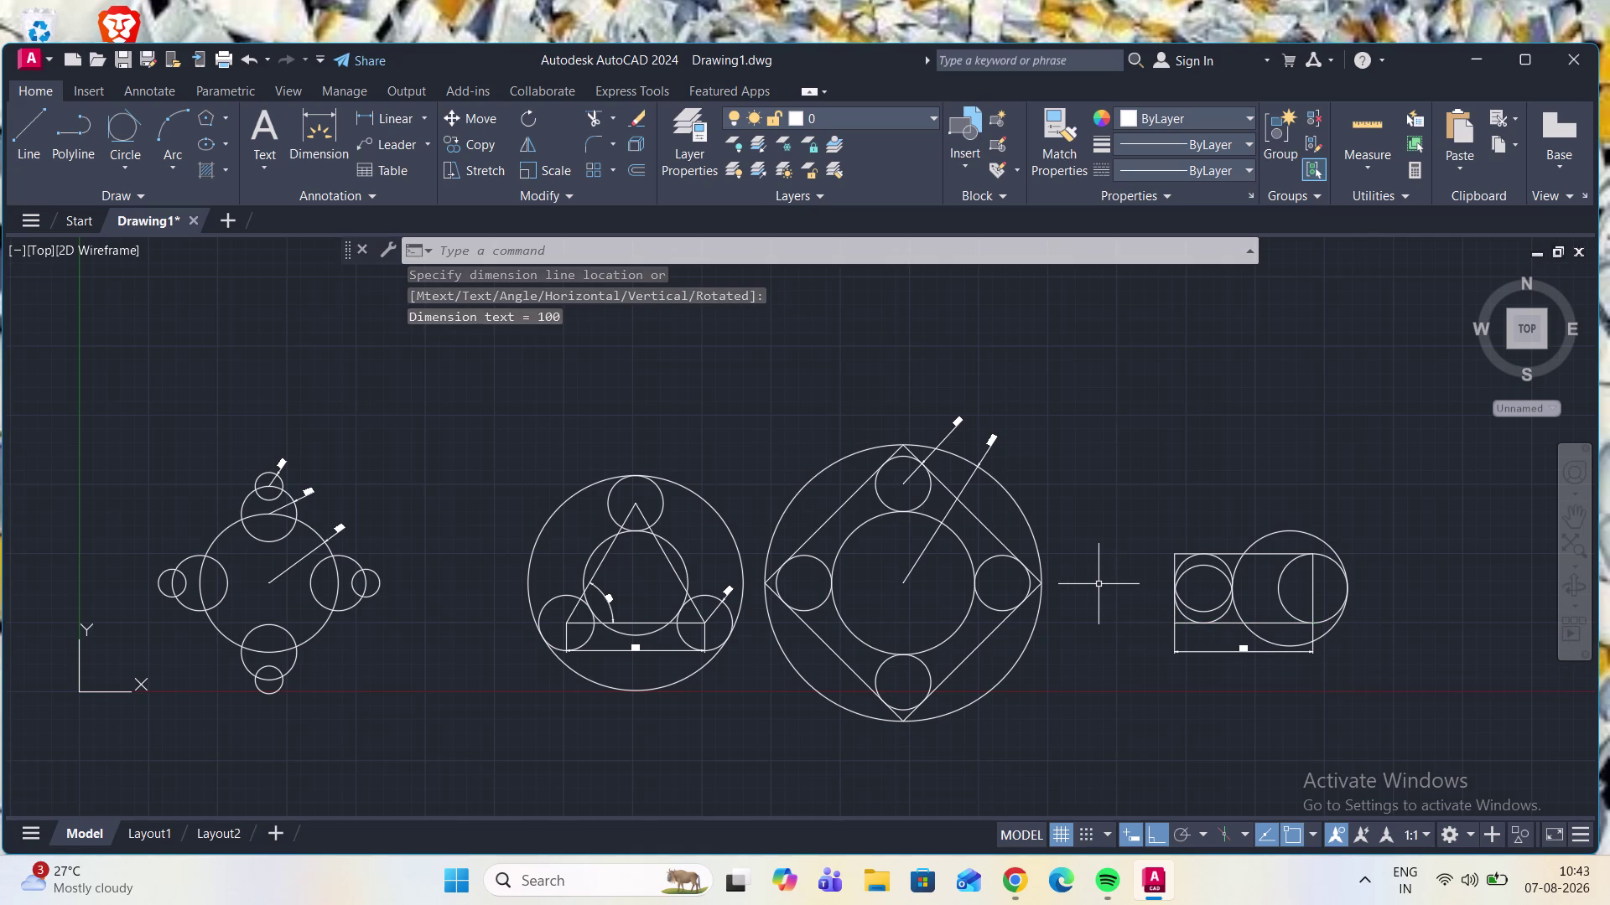
Place a 50 height dimension along the rectangle figure's left side.
click(398, 120)
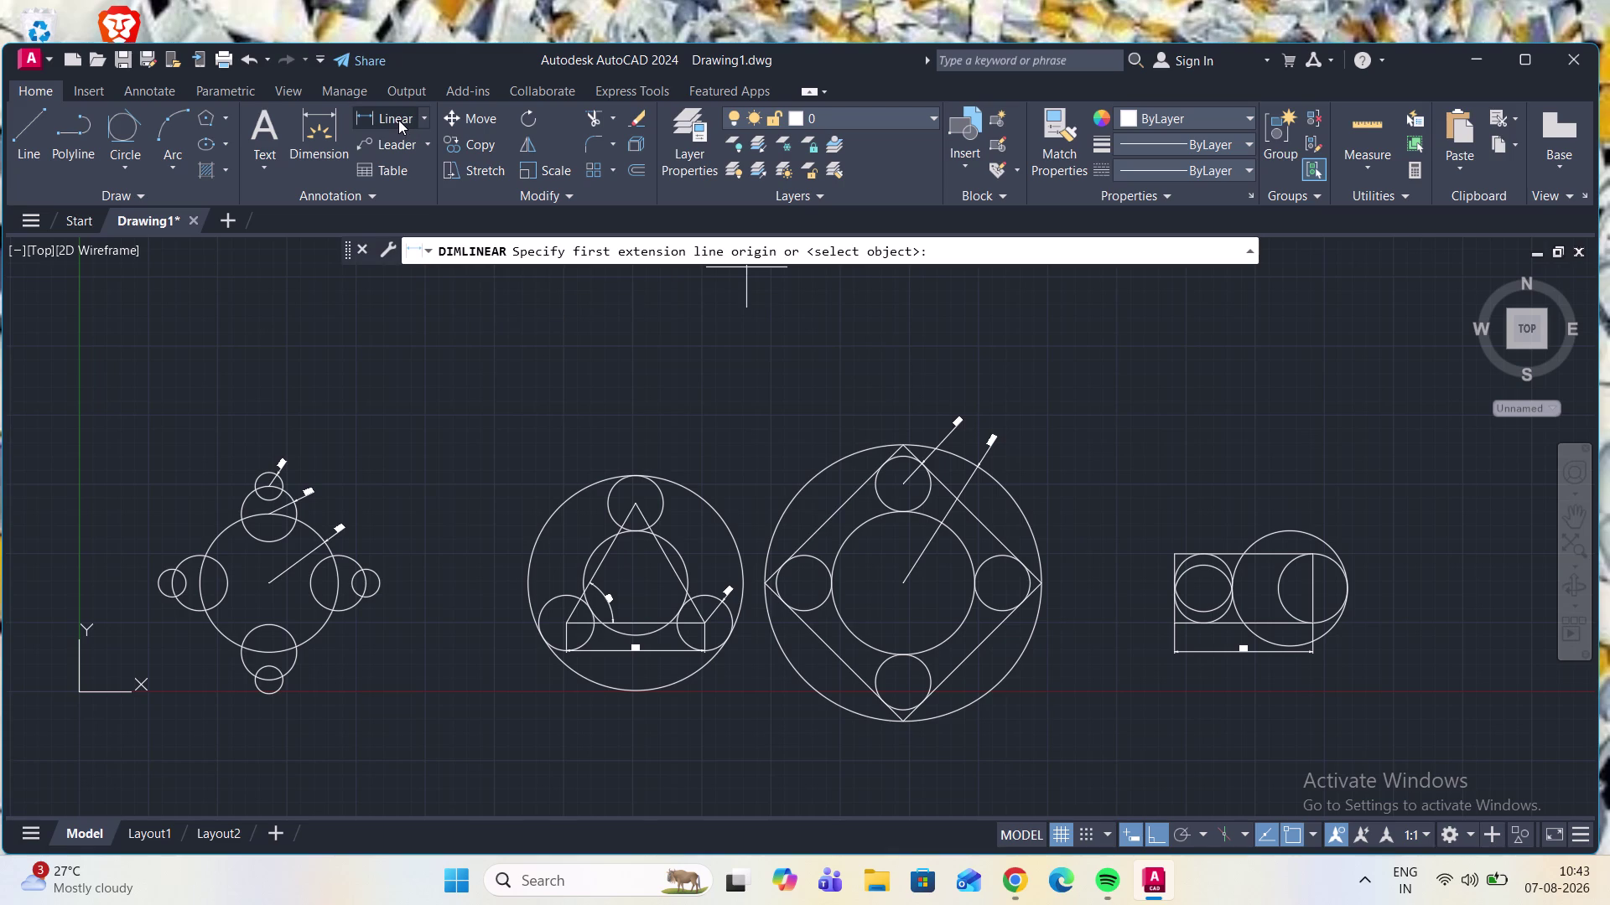
click(1171, 556)
click(1177, 623)
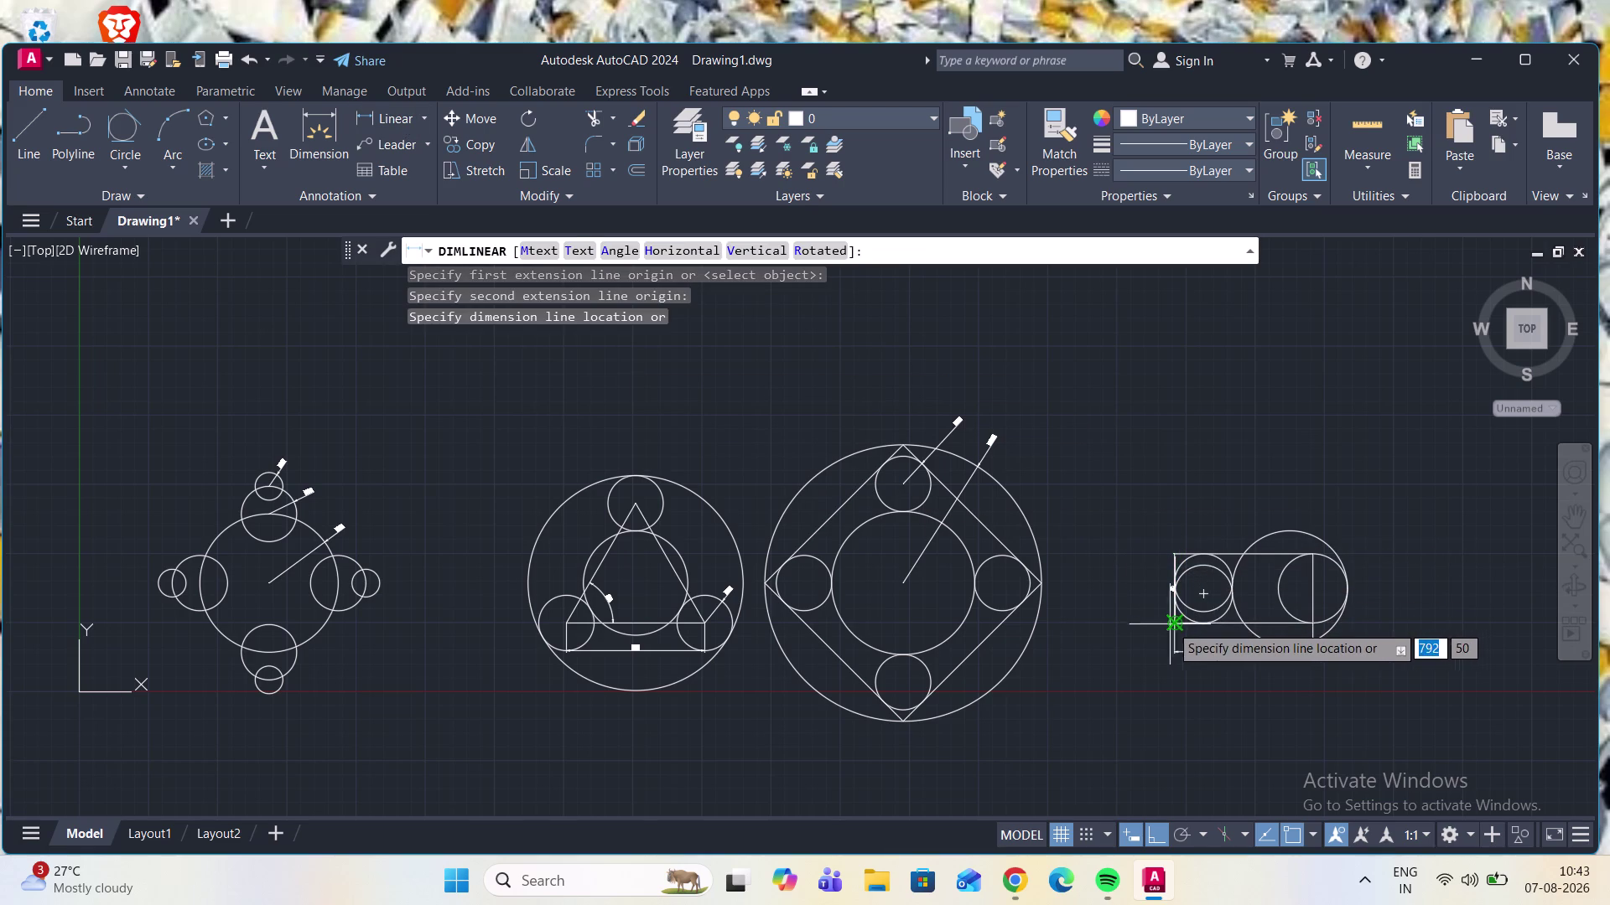
click(1151, 625)
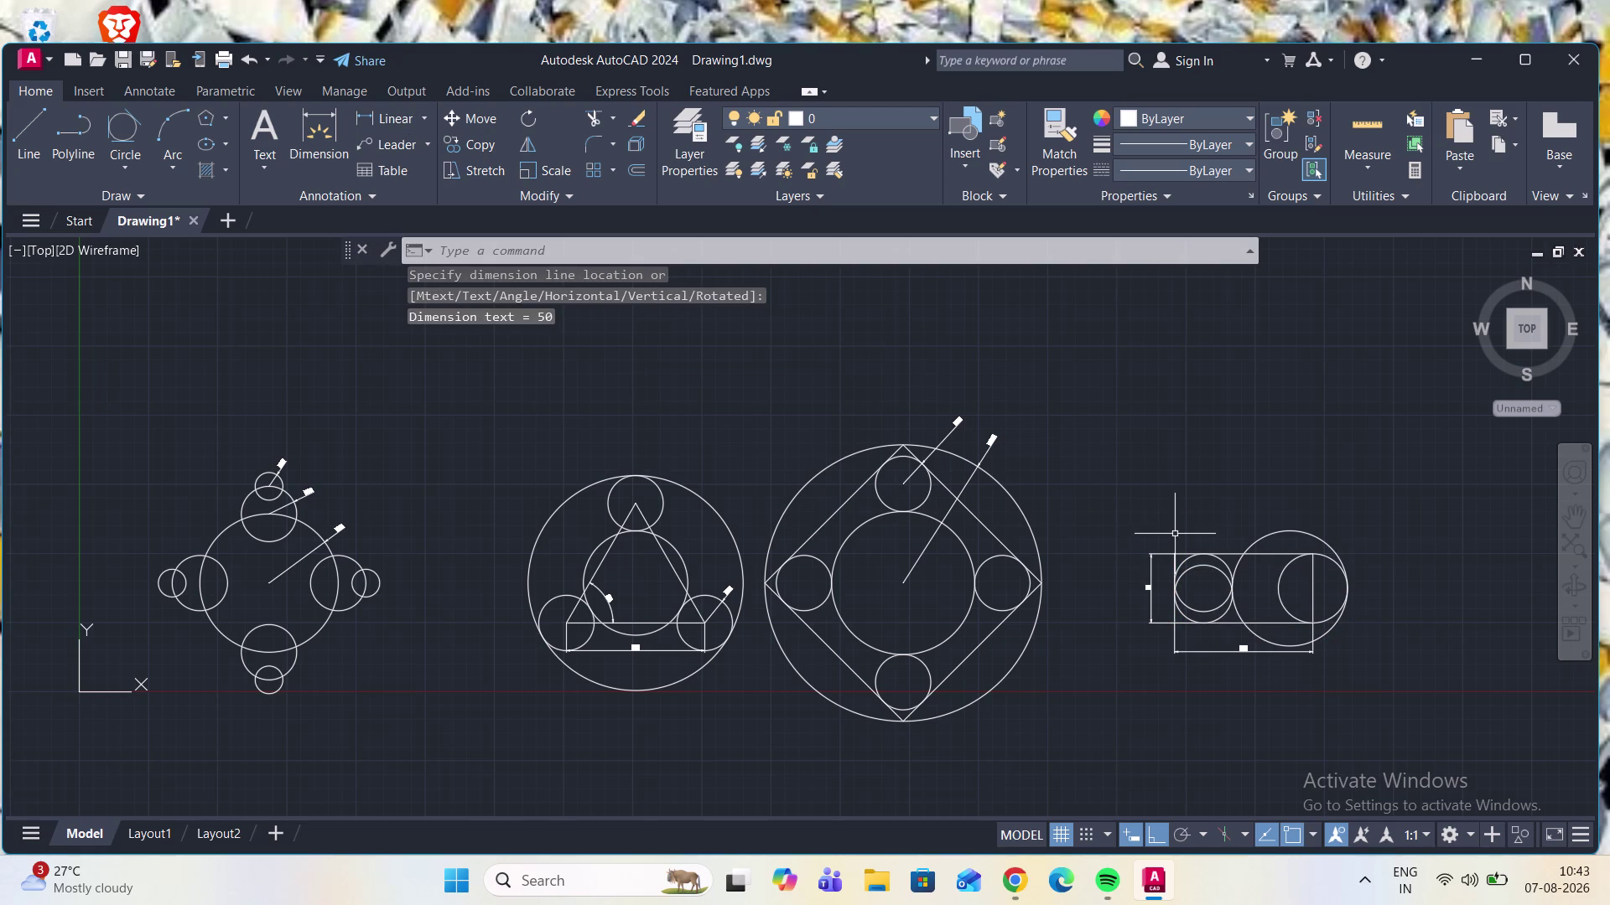
scroll(up, 3)
scroll(up, 3)
scroll(down, 3)
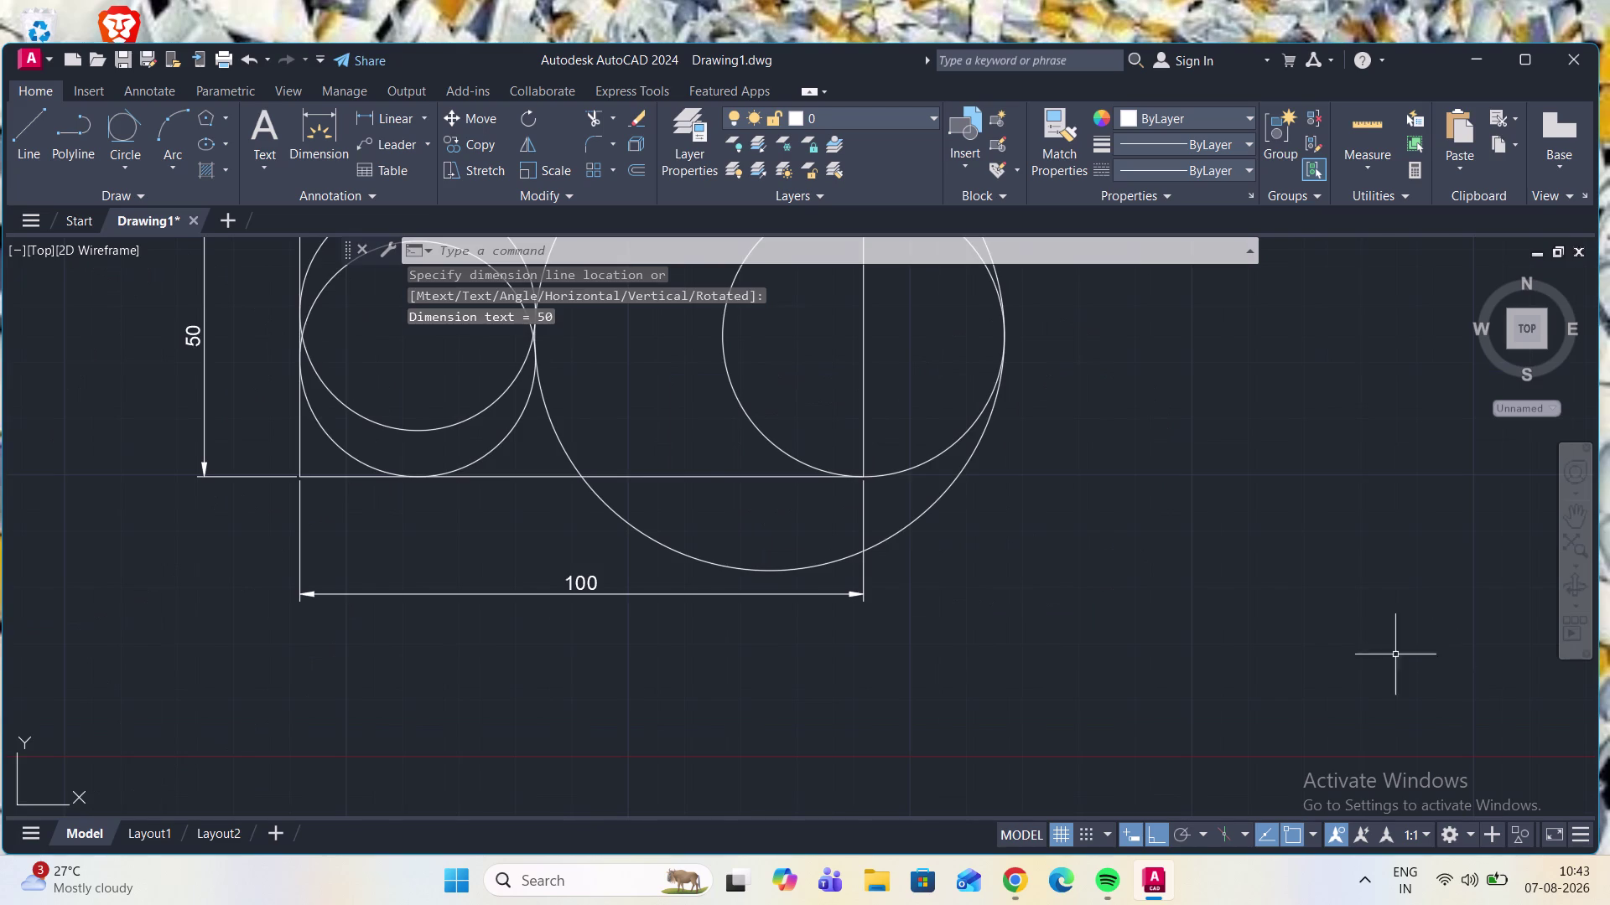
scroll(down, 3)
scroll(down, 3)
scroll(up, 3)
scroll(down, 3)
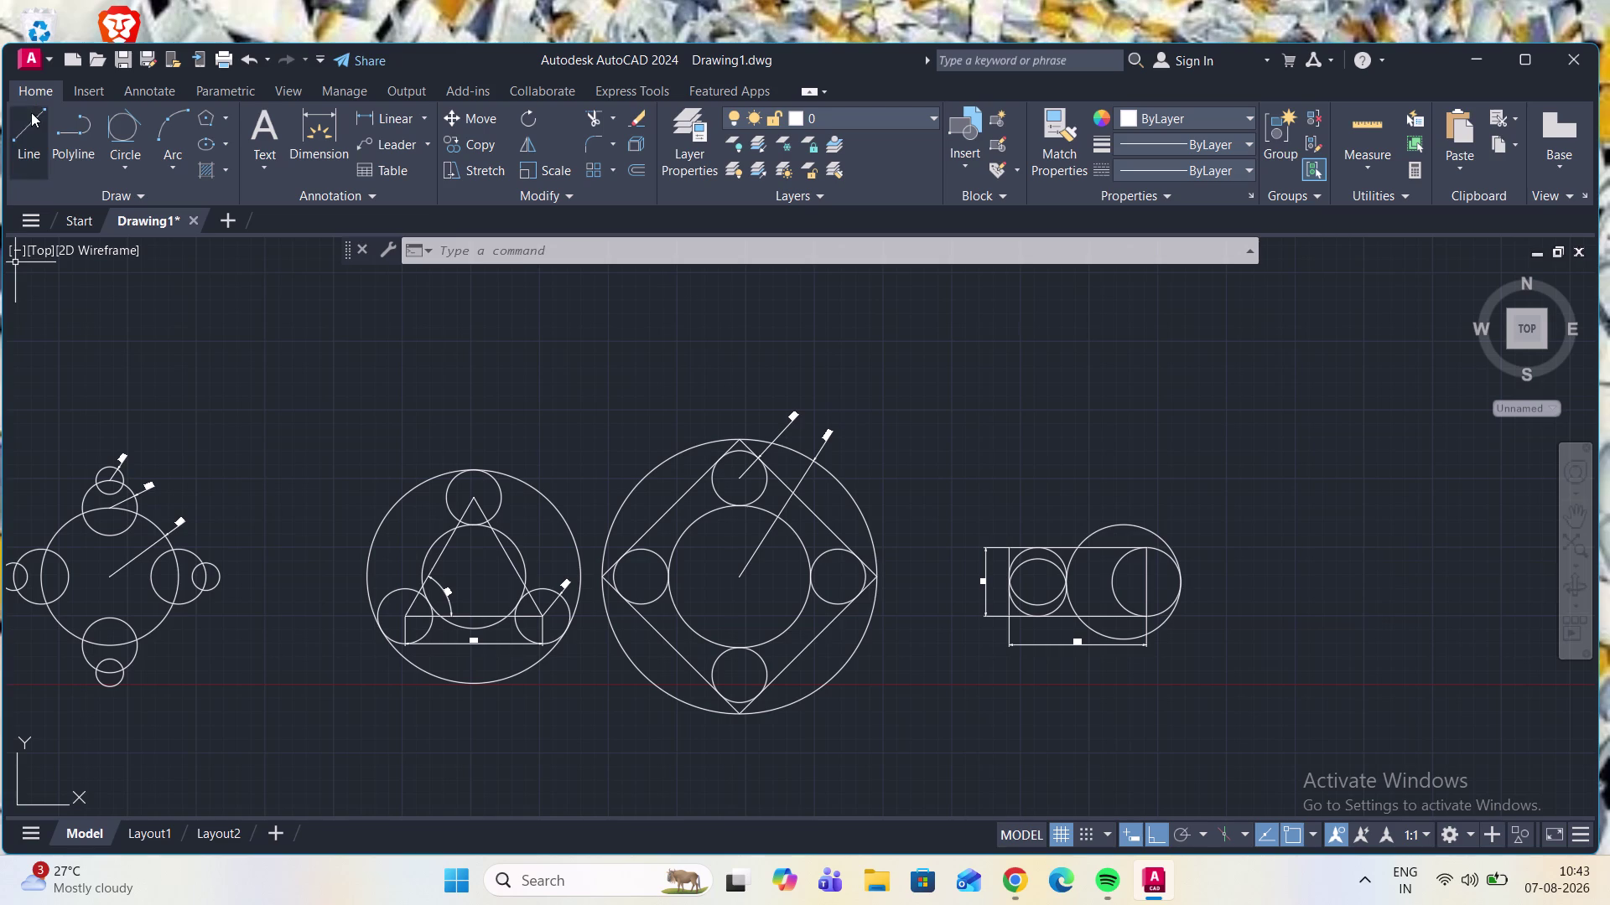
Draw a single horizontal line to the right of the rectangle figure.
click(31, 133)
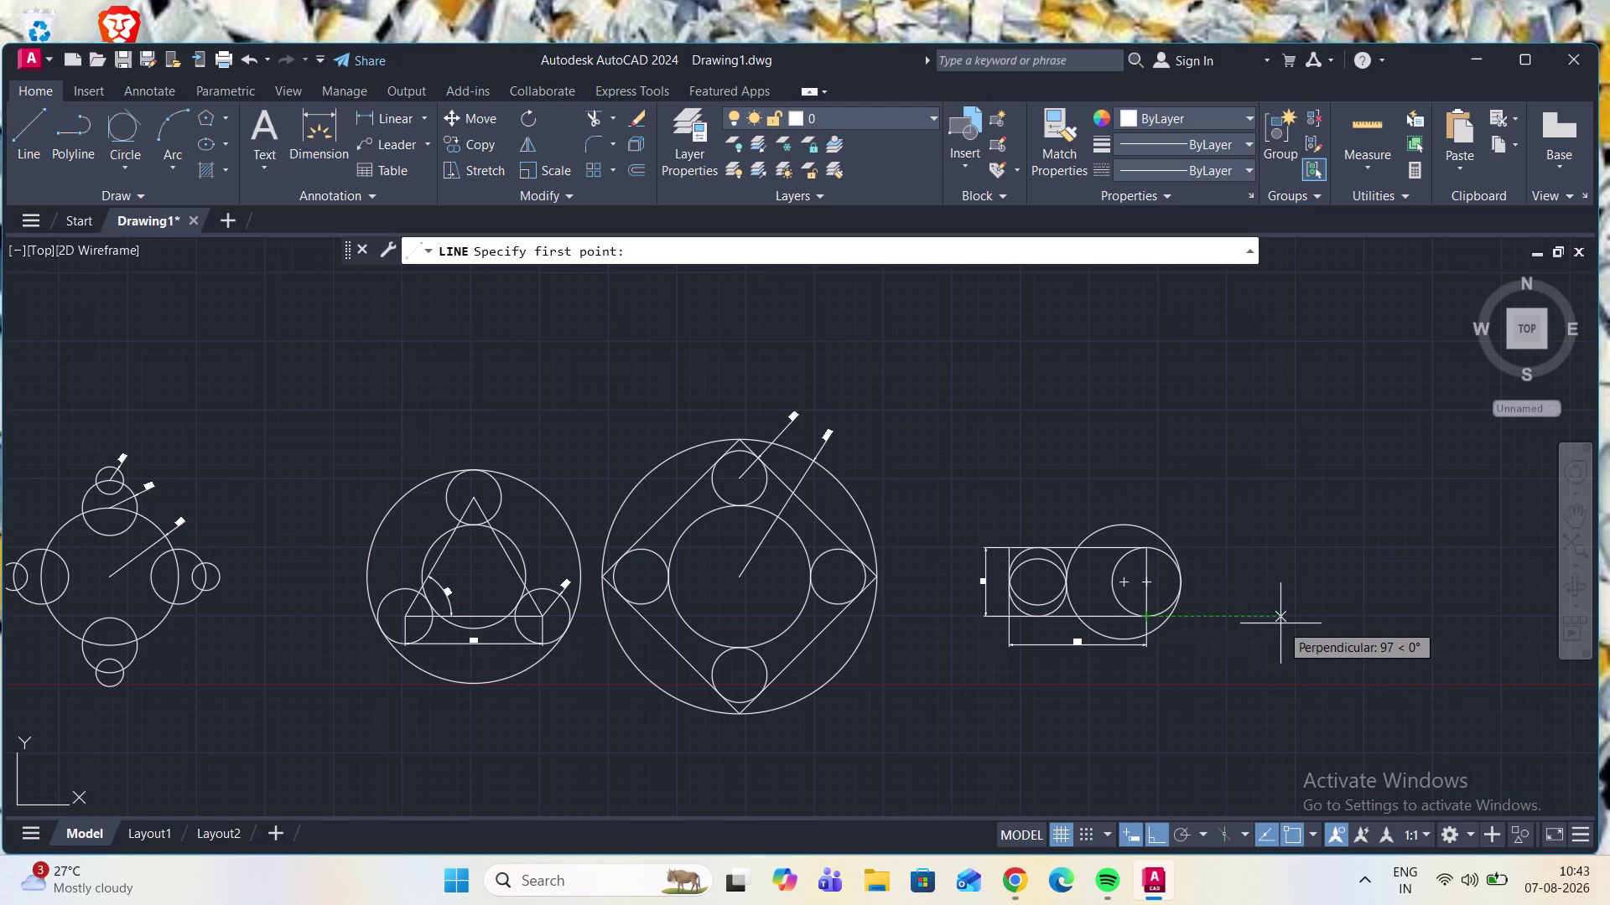
click(1285, 616)
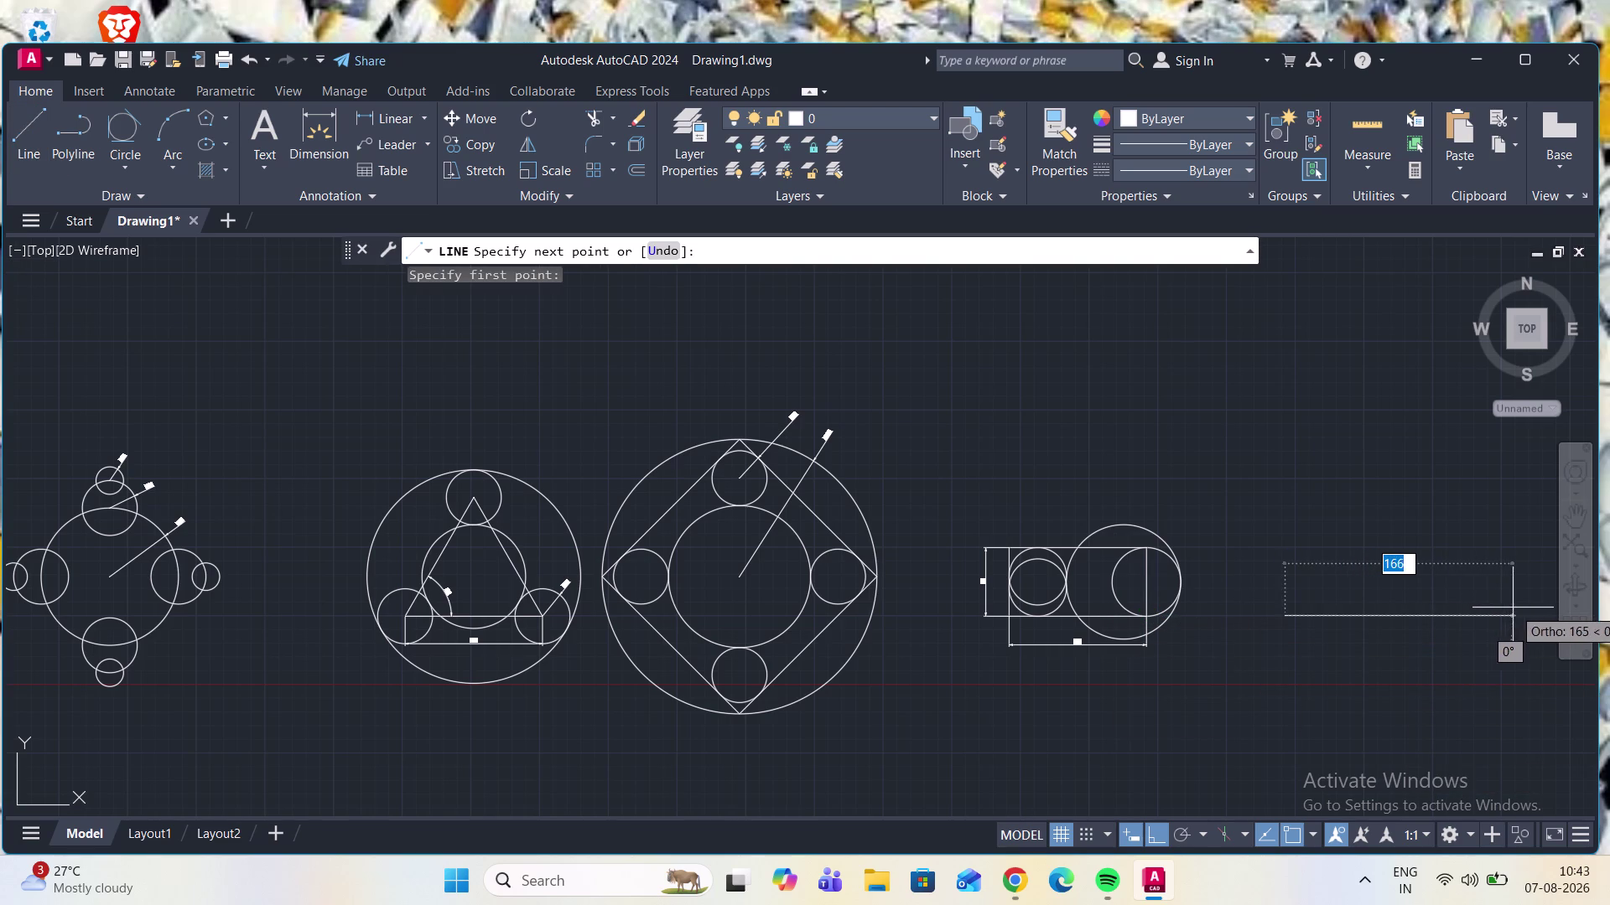
click(1537, 604)
key(Escape)
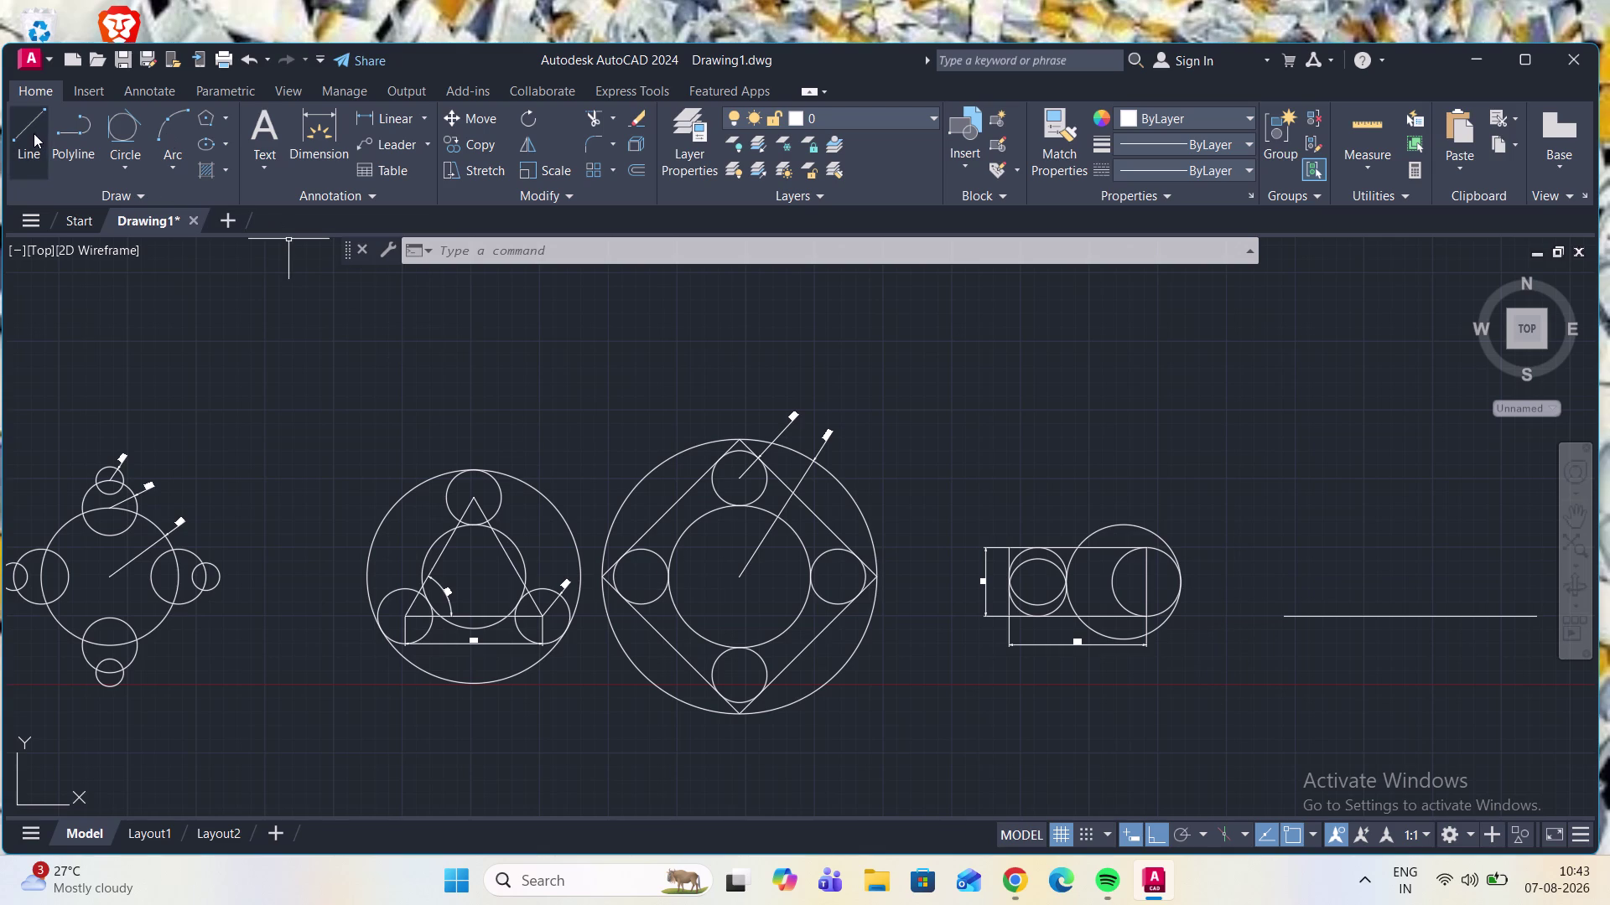
click(16, 145)
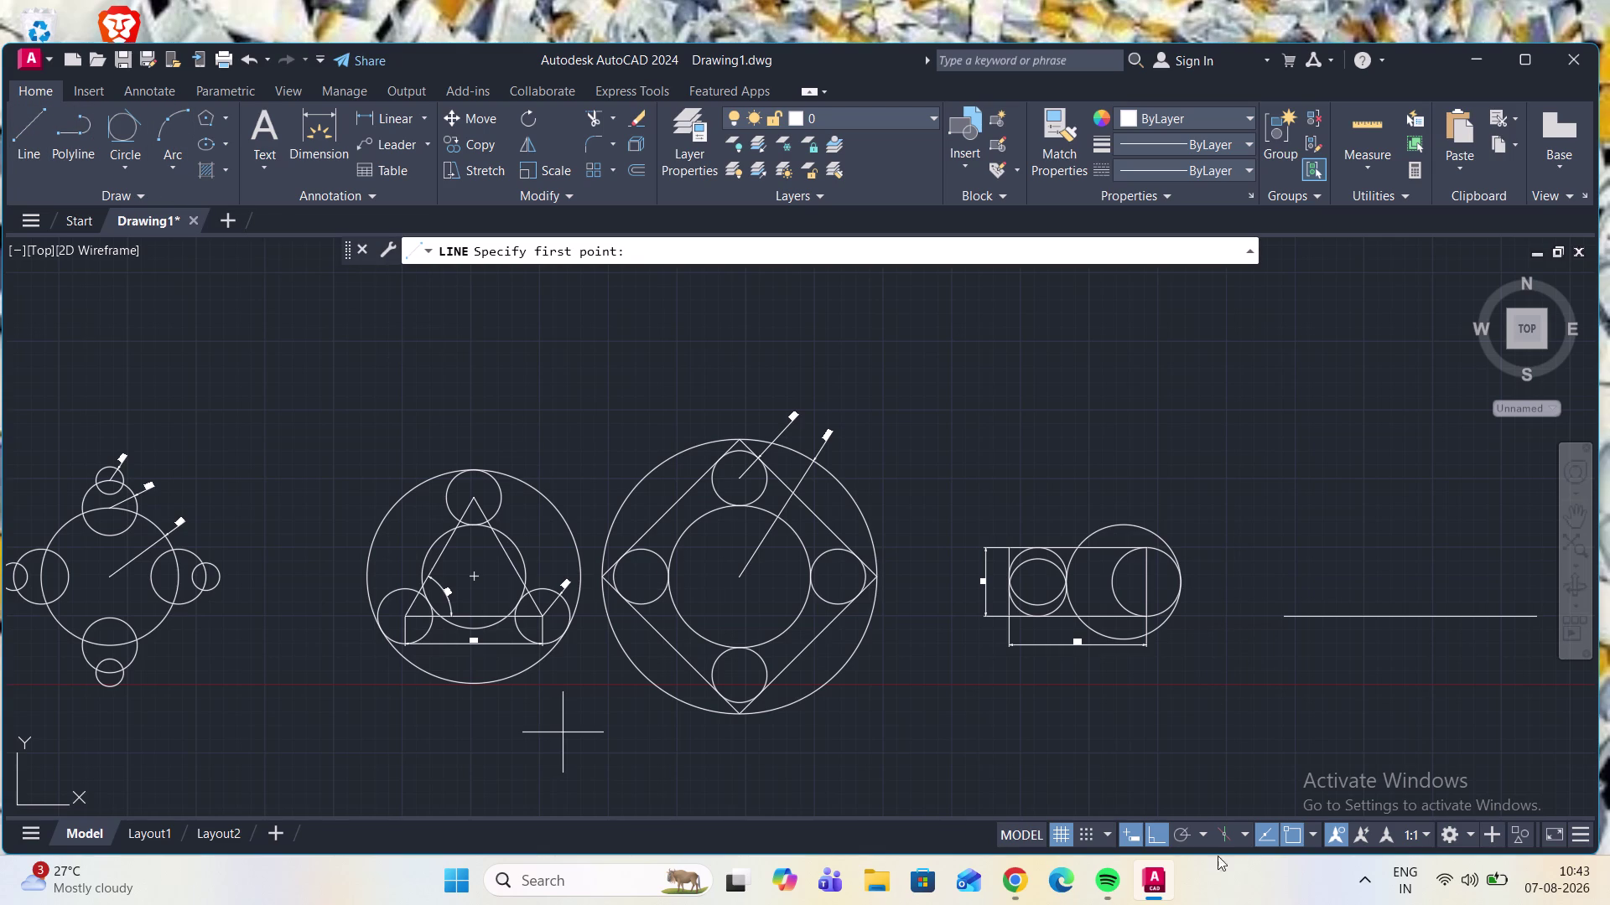
With Ortho off, start a line at the base line's right end and pan to frame it.
click(1153, 838)
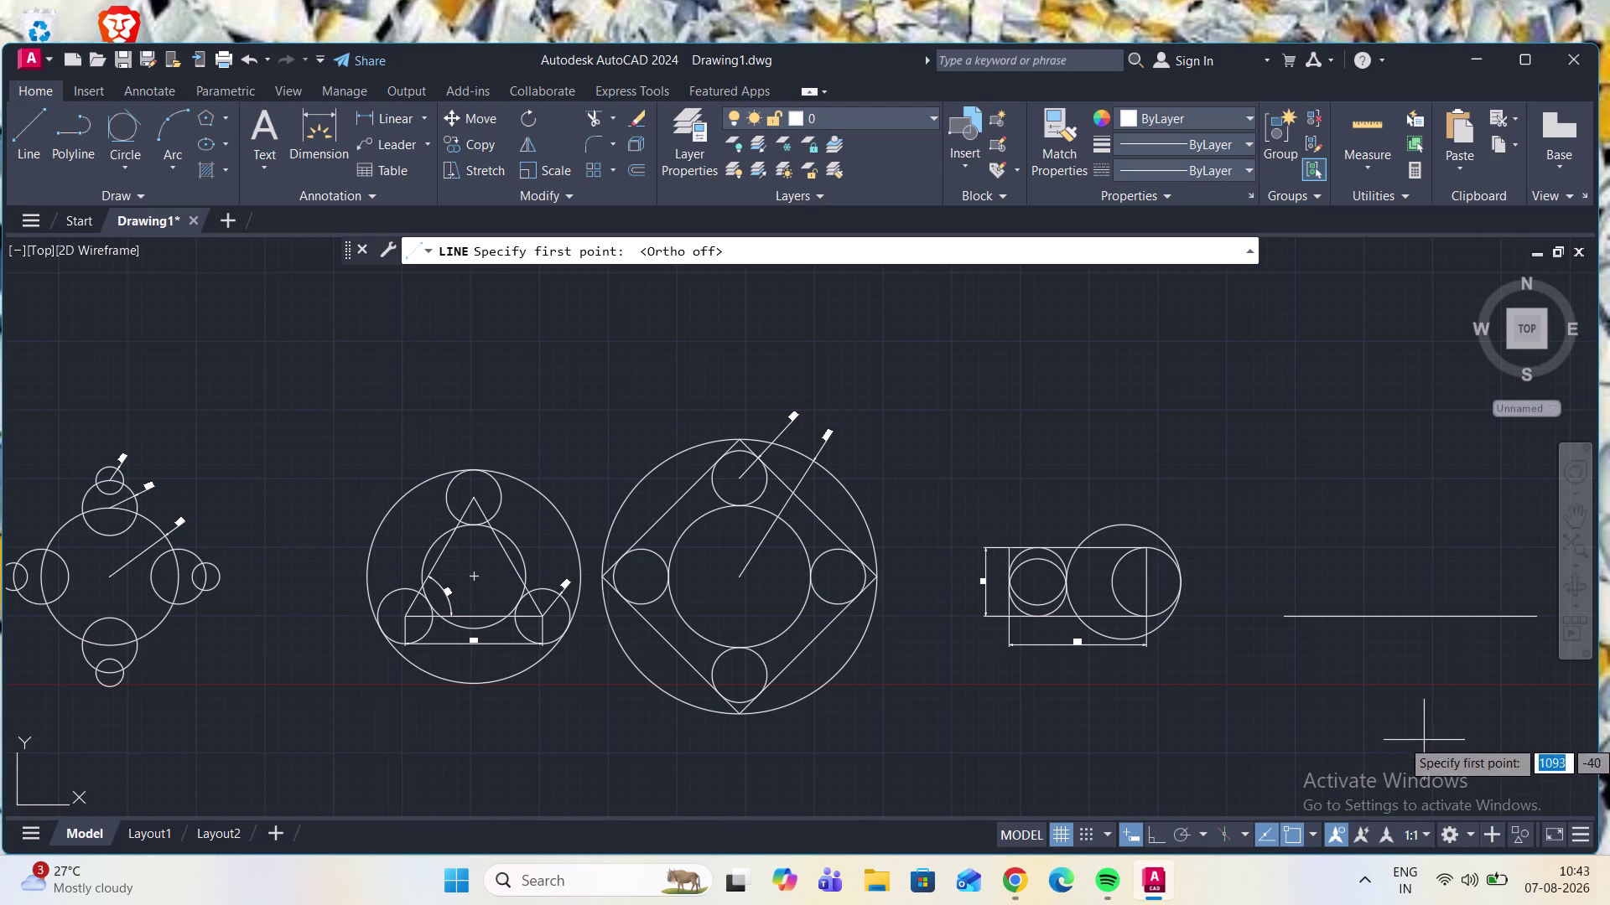
click(1545, 616)
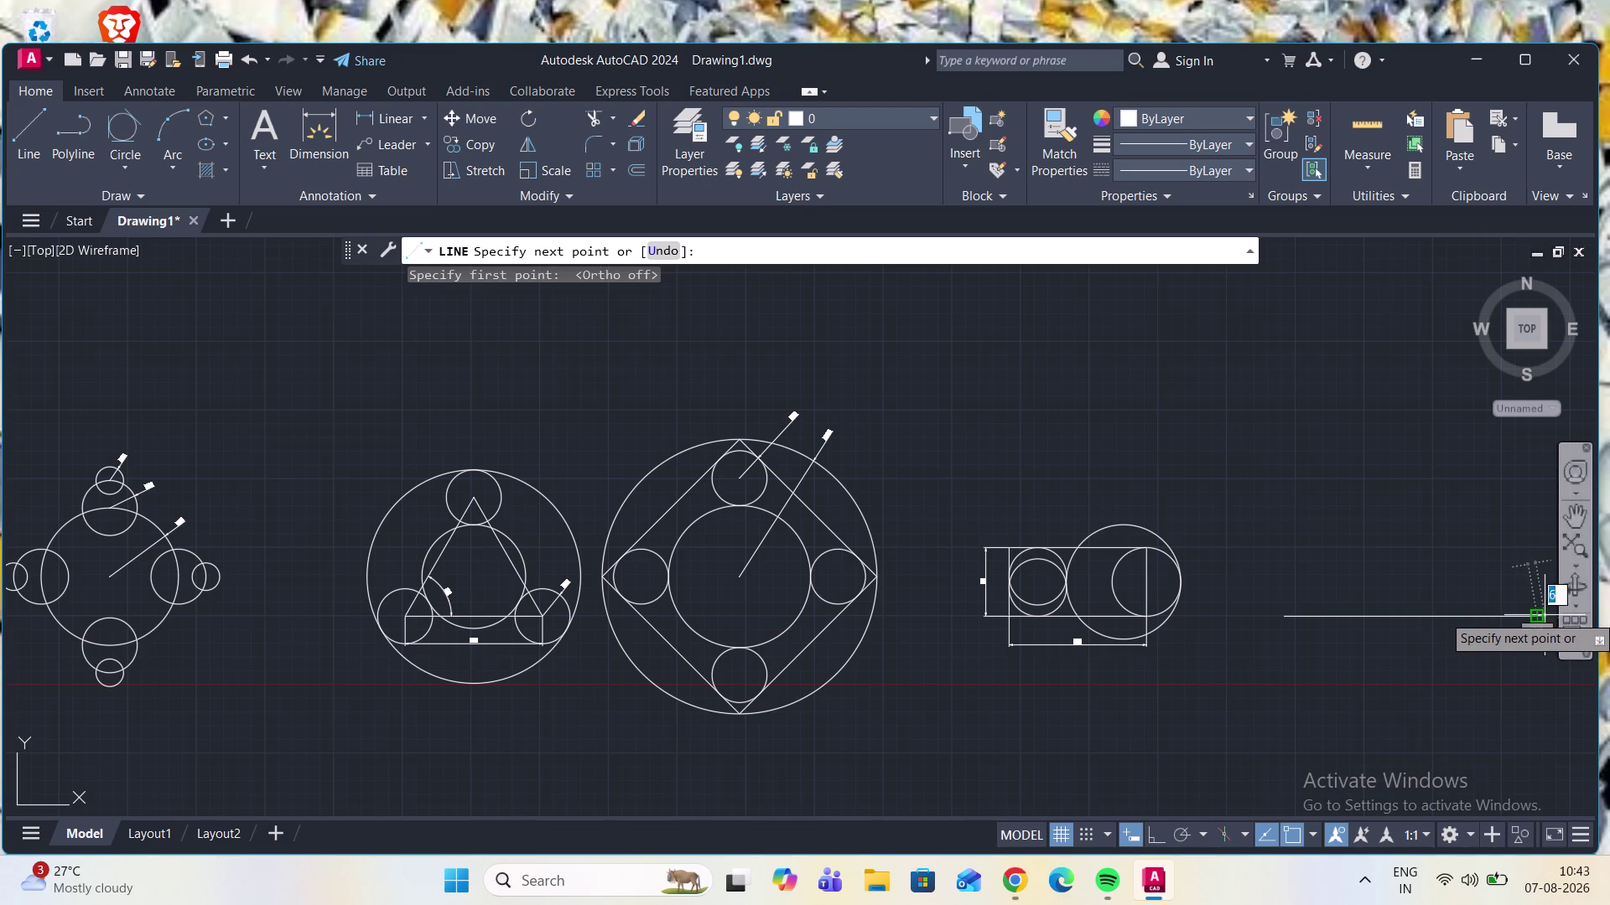
scroll(up, 3)
scroll(down, 3)
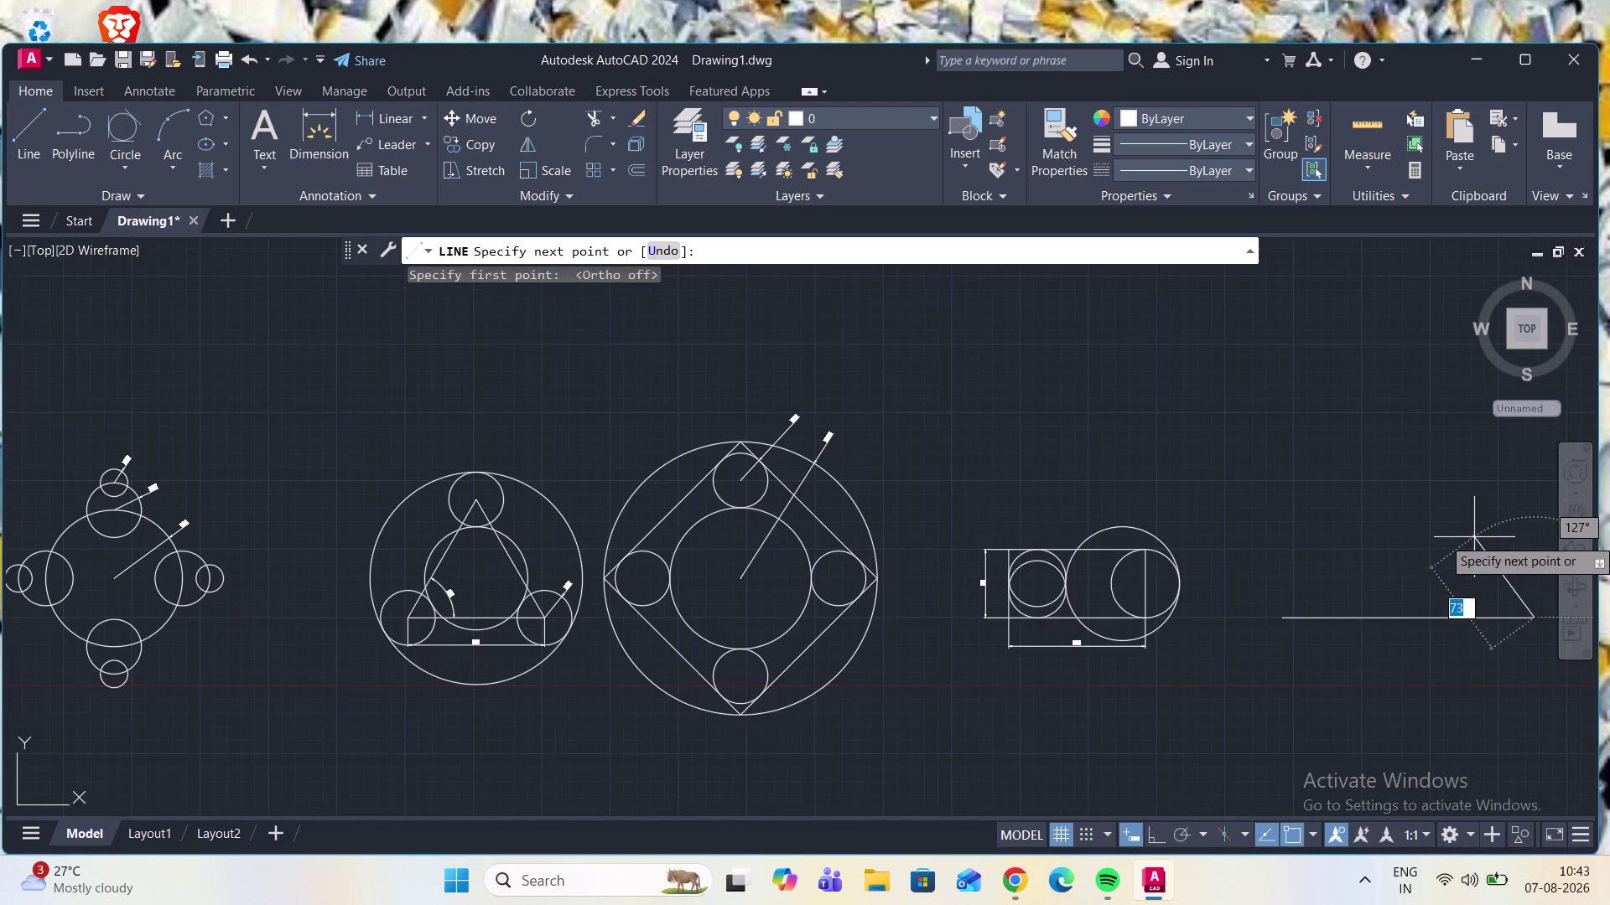
scroll(up, 3)
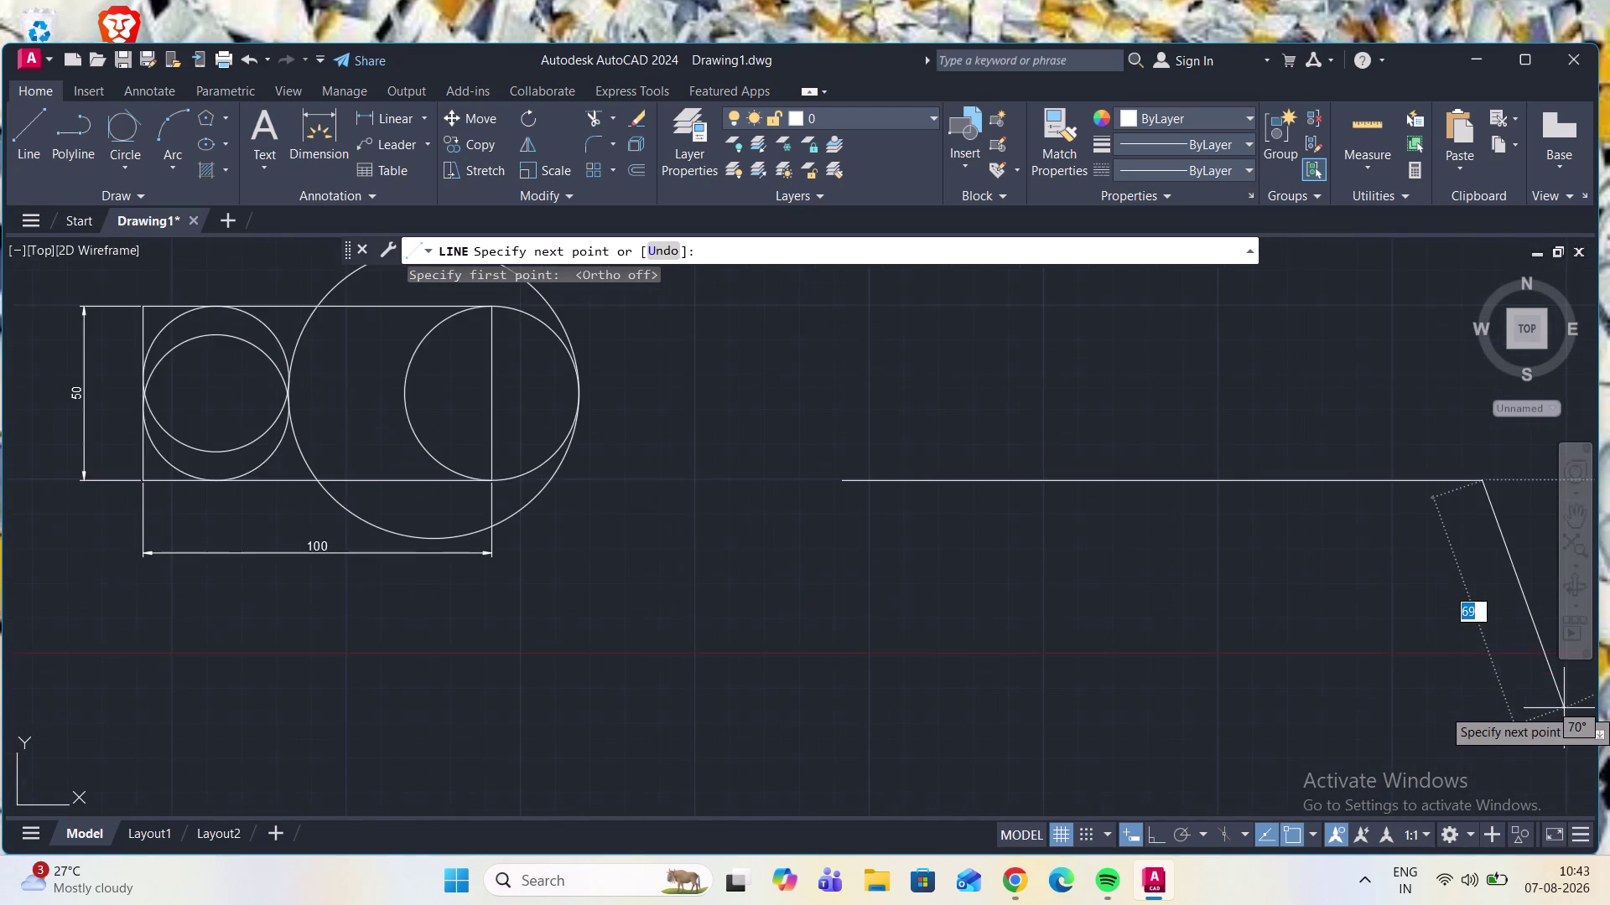
scroll(up, 3)
scroll(down, 3)
scroll(up, 3)
scroll(down, 3)
scroll(down, 3)
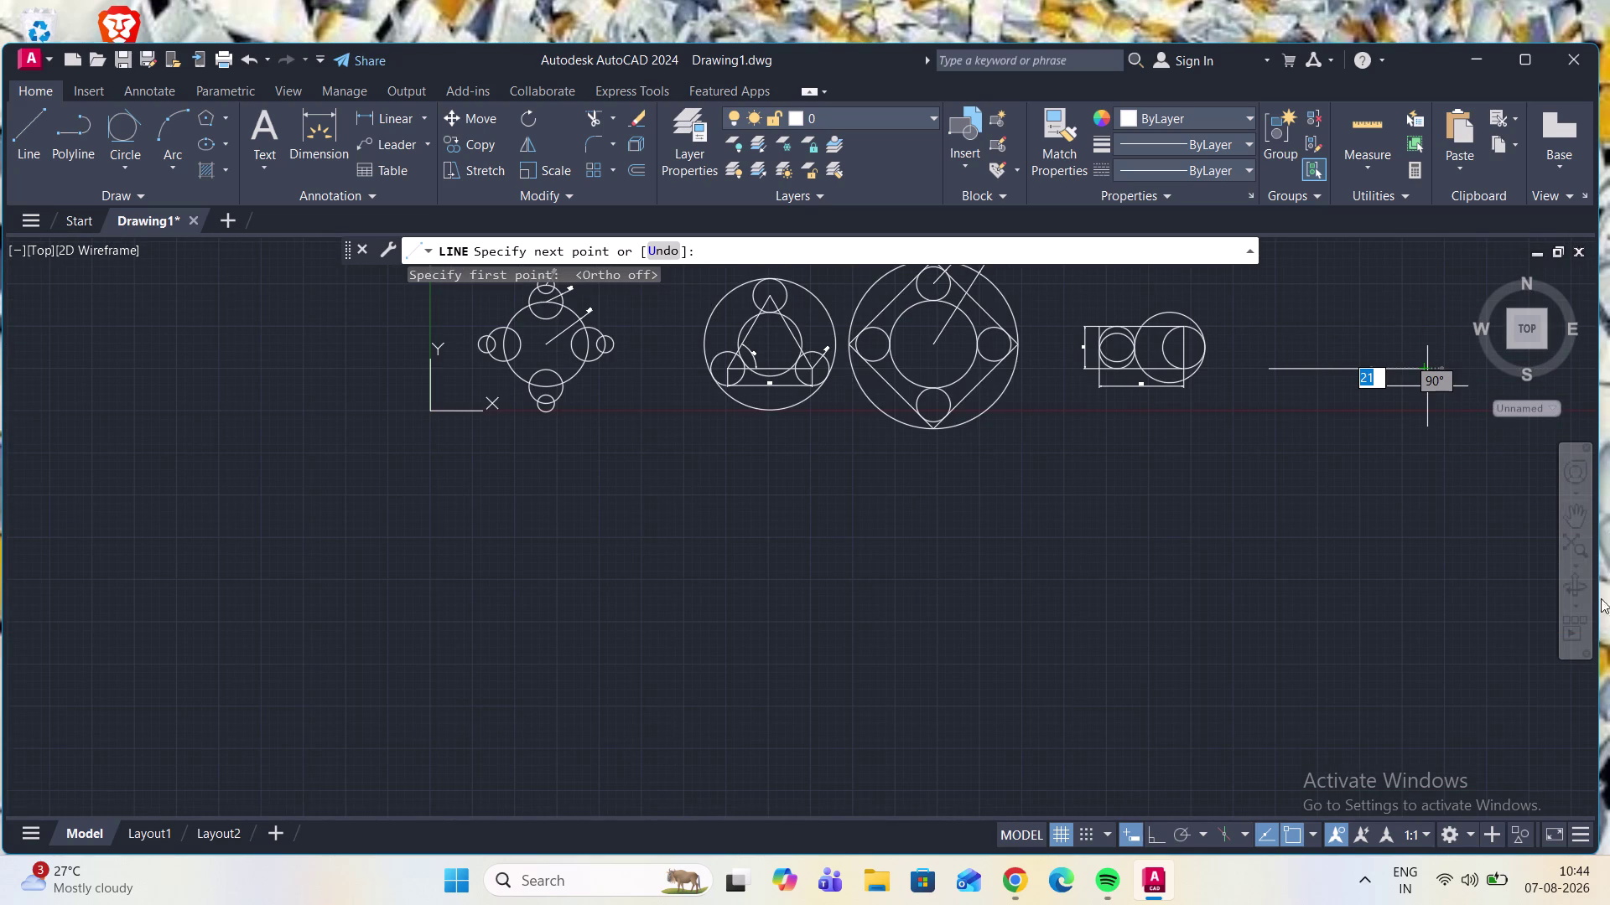
click(1583, 512)
drag(1319, 504, 1262, 578)
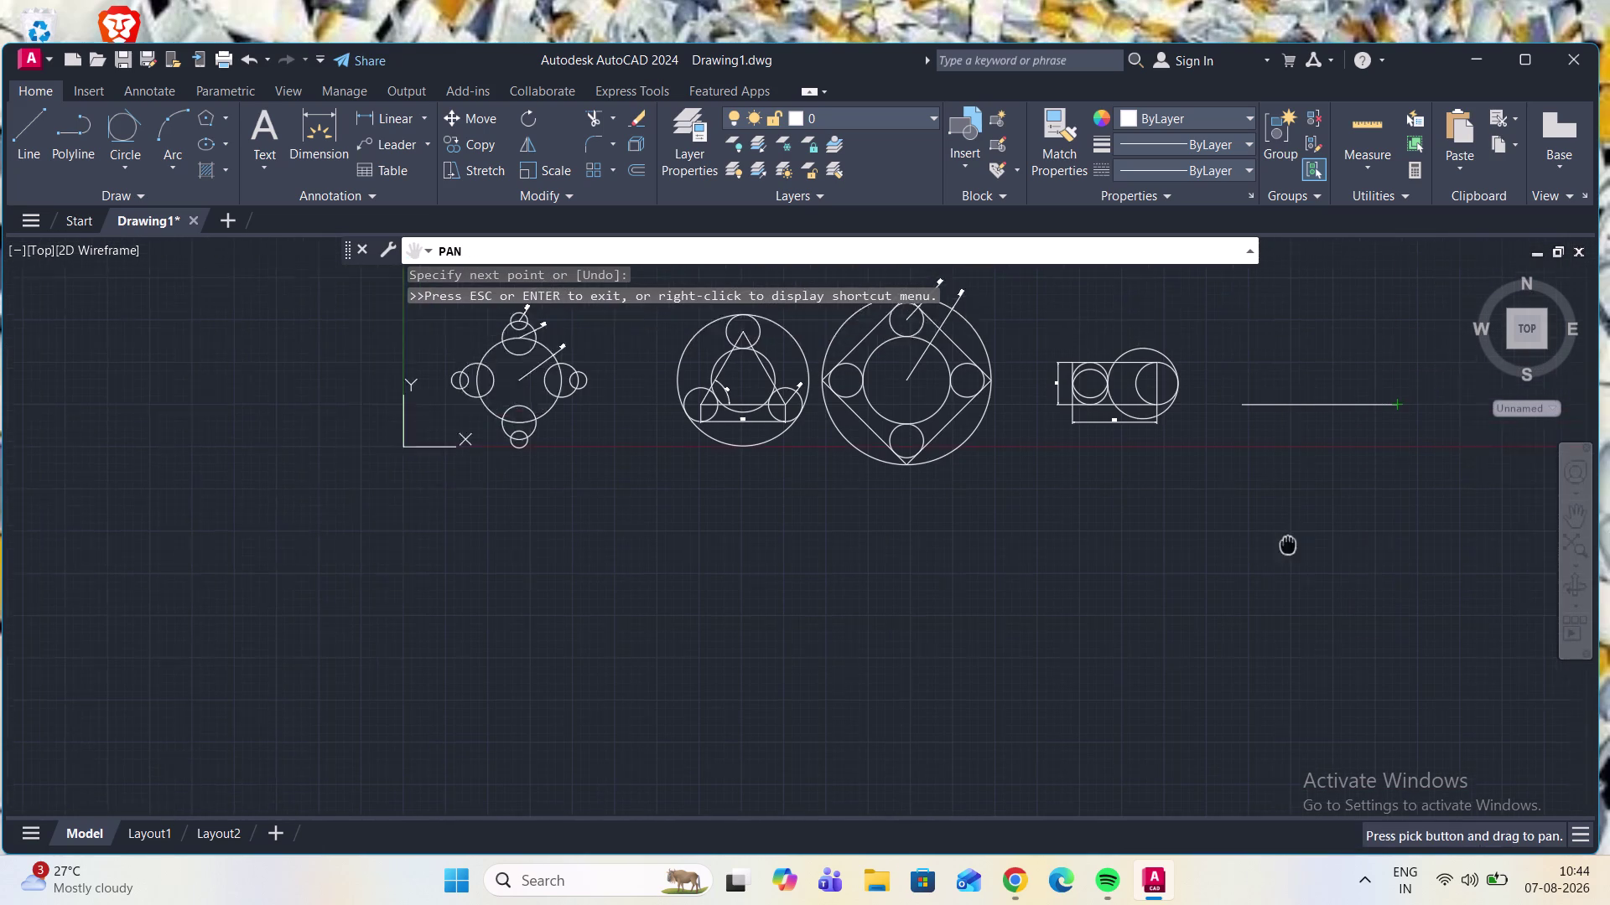
drag(1262, 578, 1076, 780)
key(Escape)
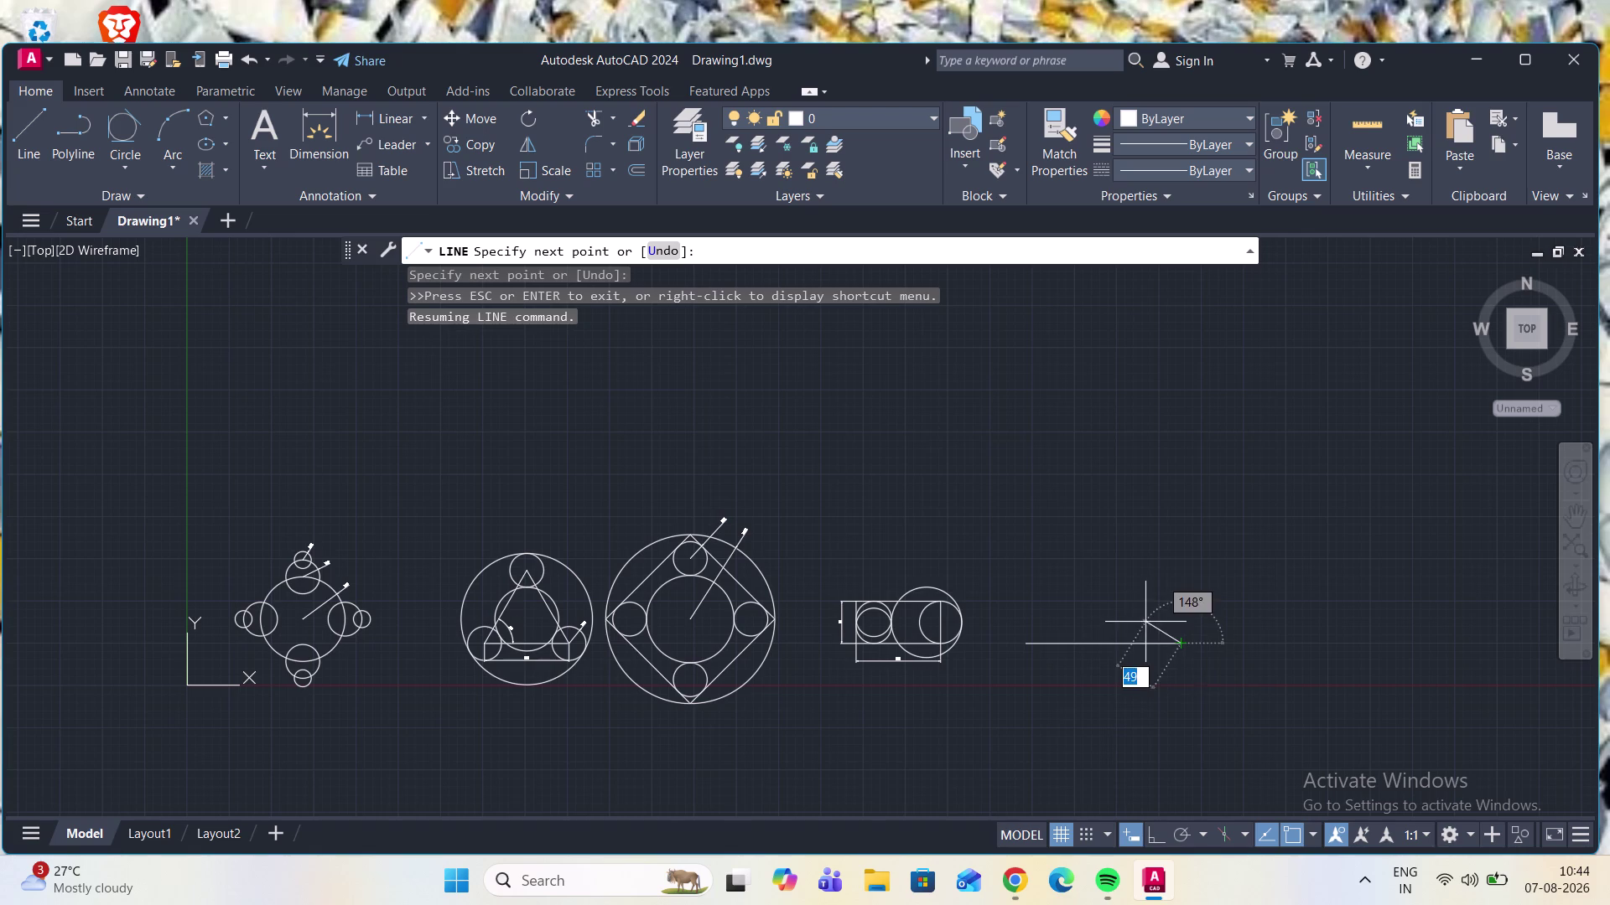
scroll(up, 3)
scroll(up, 3)
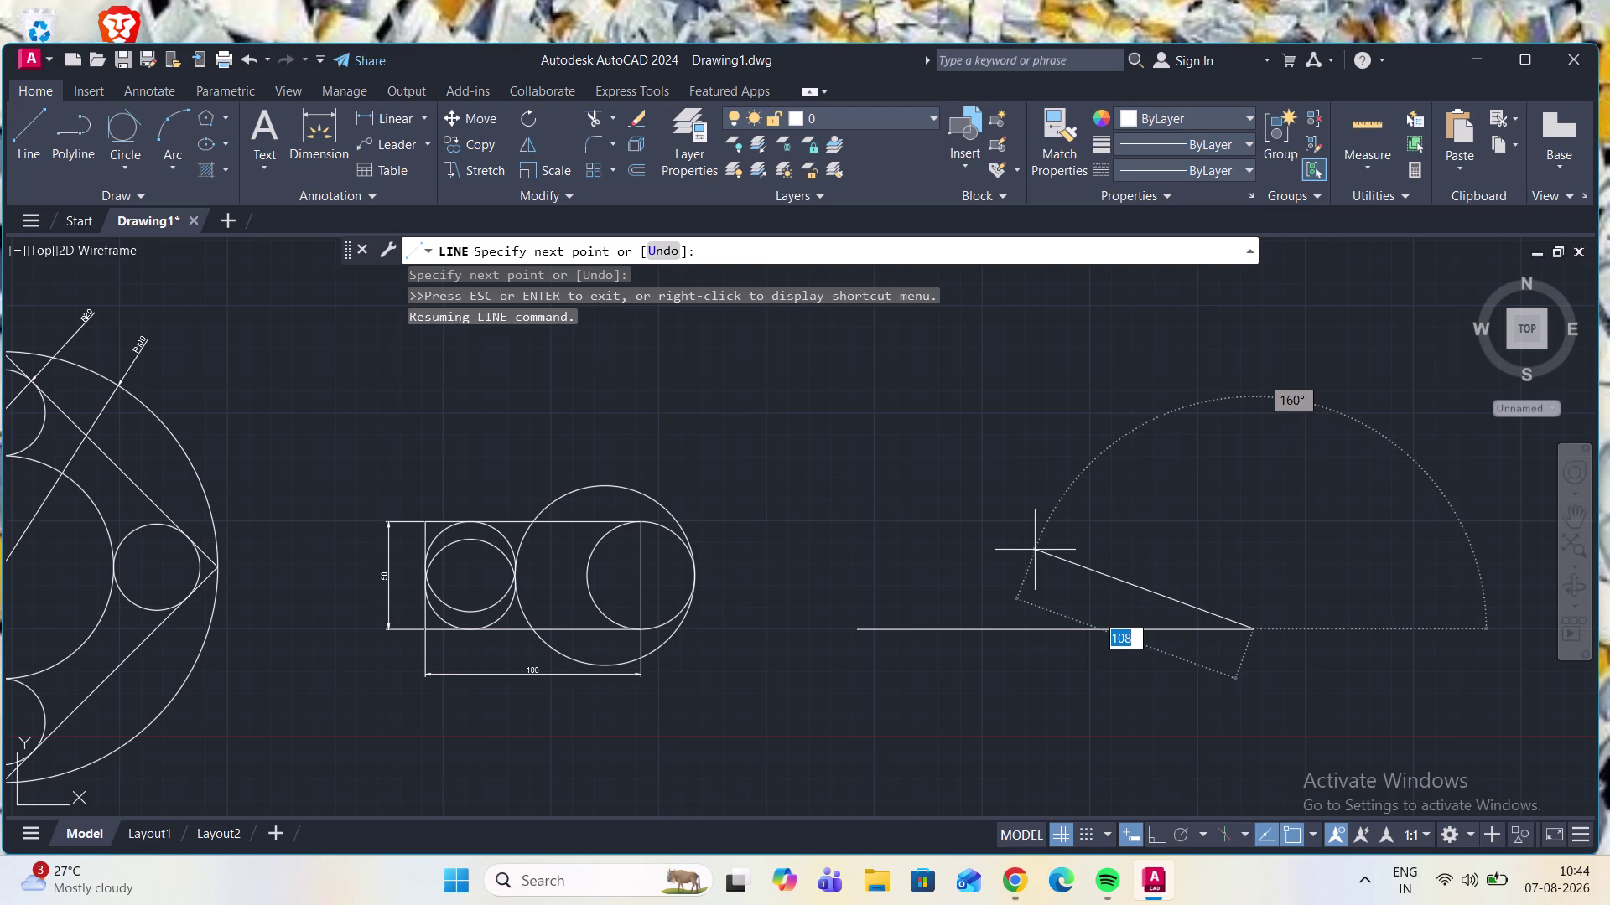
Draw the sloped line with a length of 150.
text(100)
key(Tab)
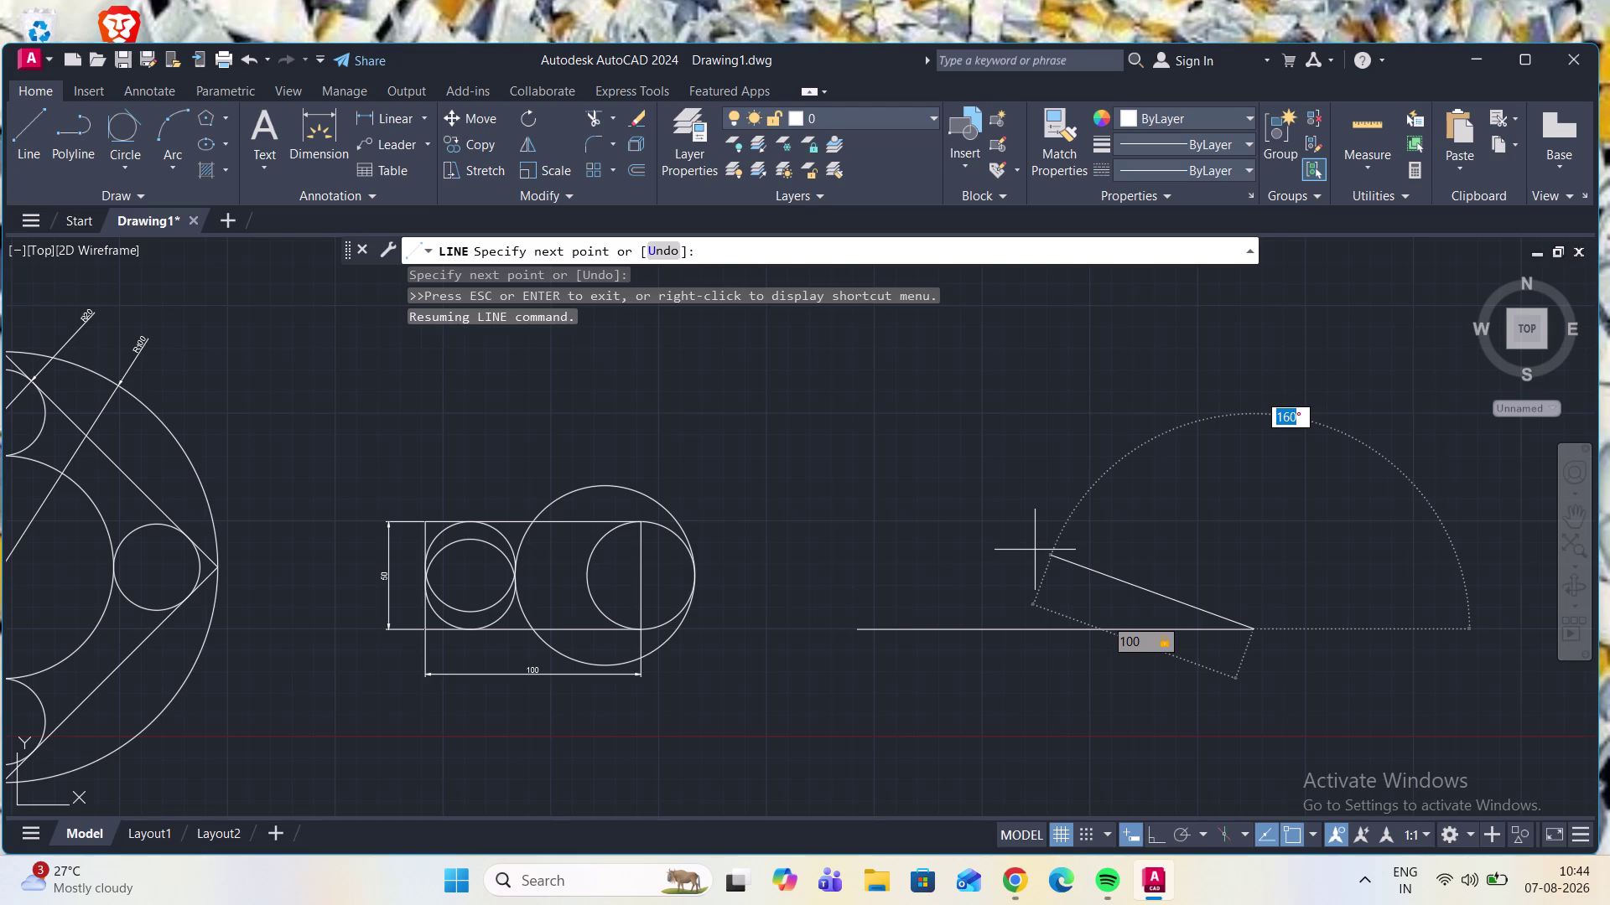
text(150)
key(Return)
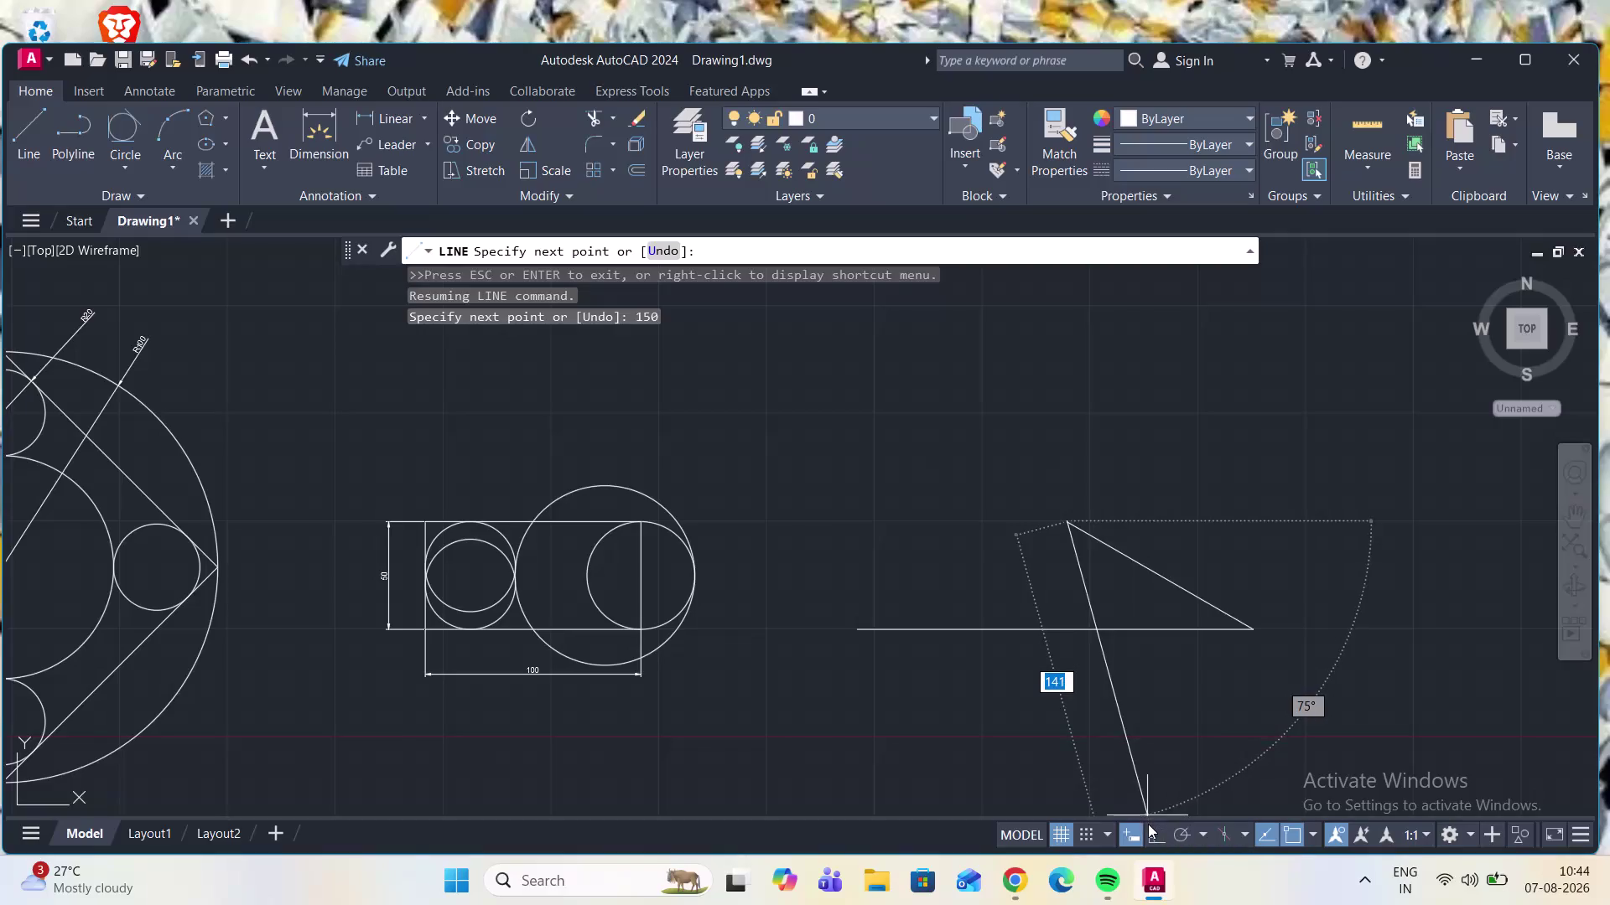
With Ortho on, add a 50-unit vertical line down to the base.
click(1150, 826)
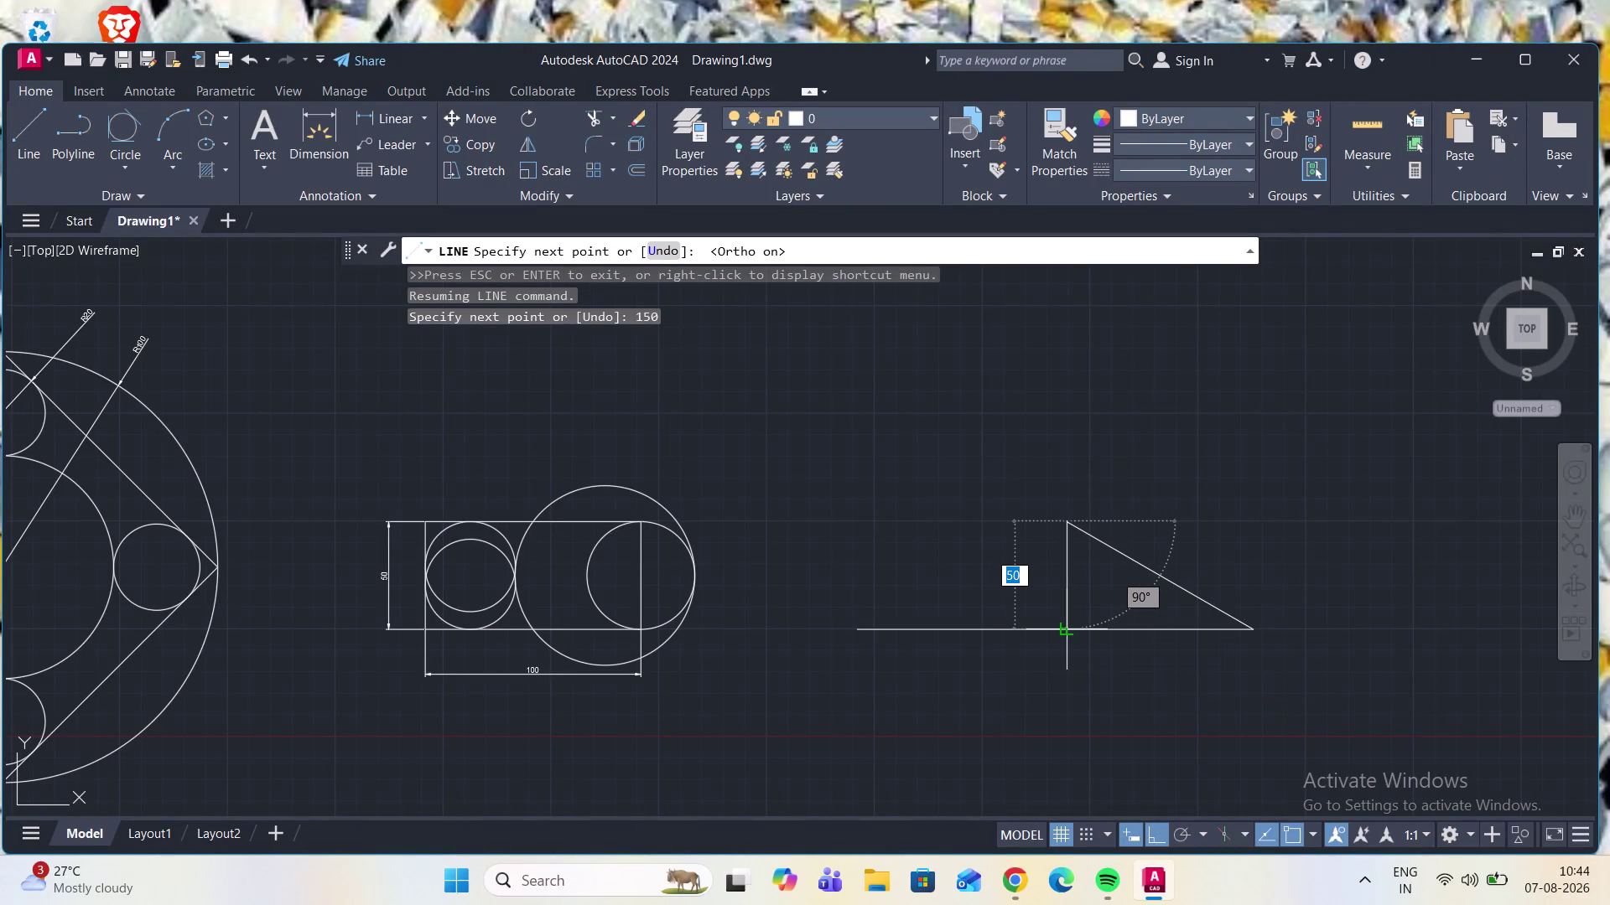
text(50)
key(Return)
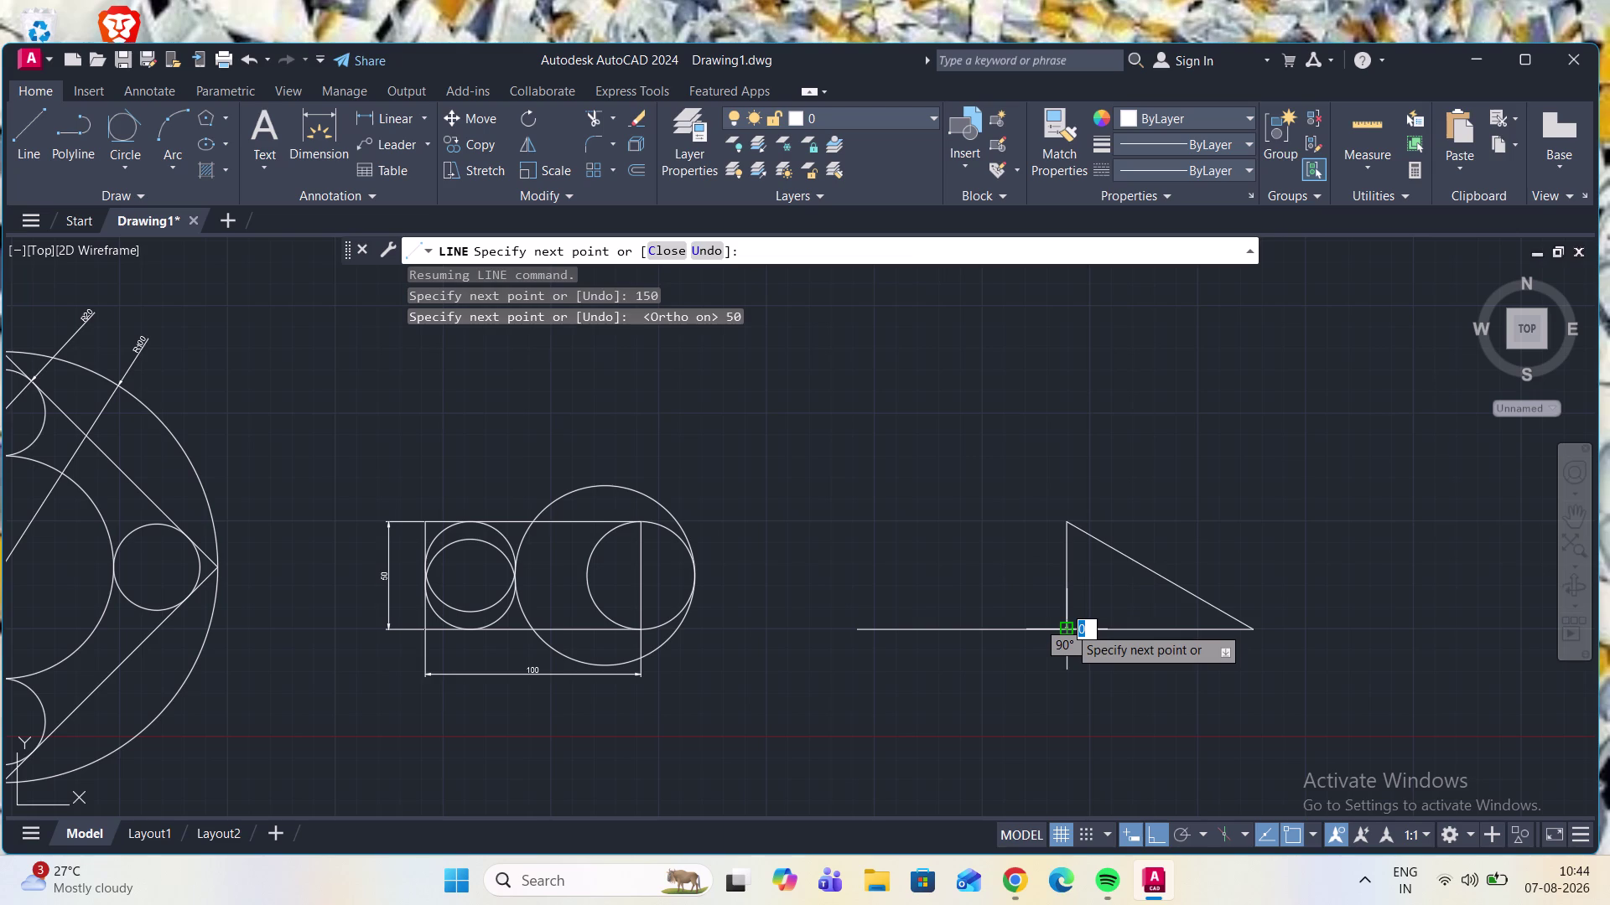
key(Escape)
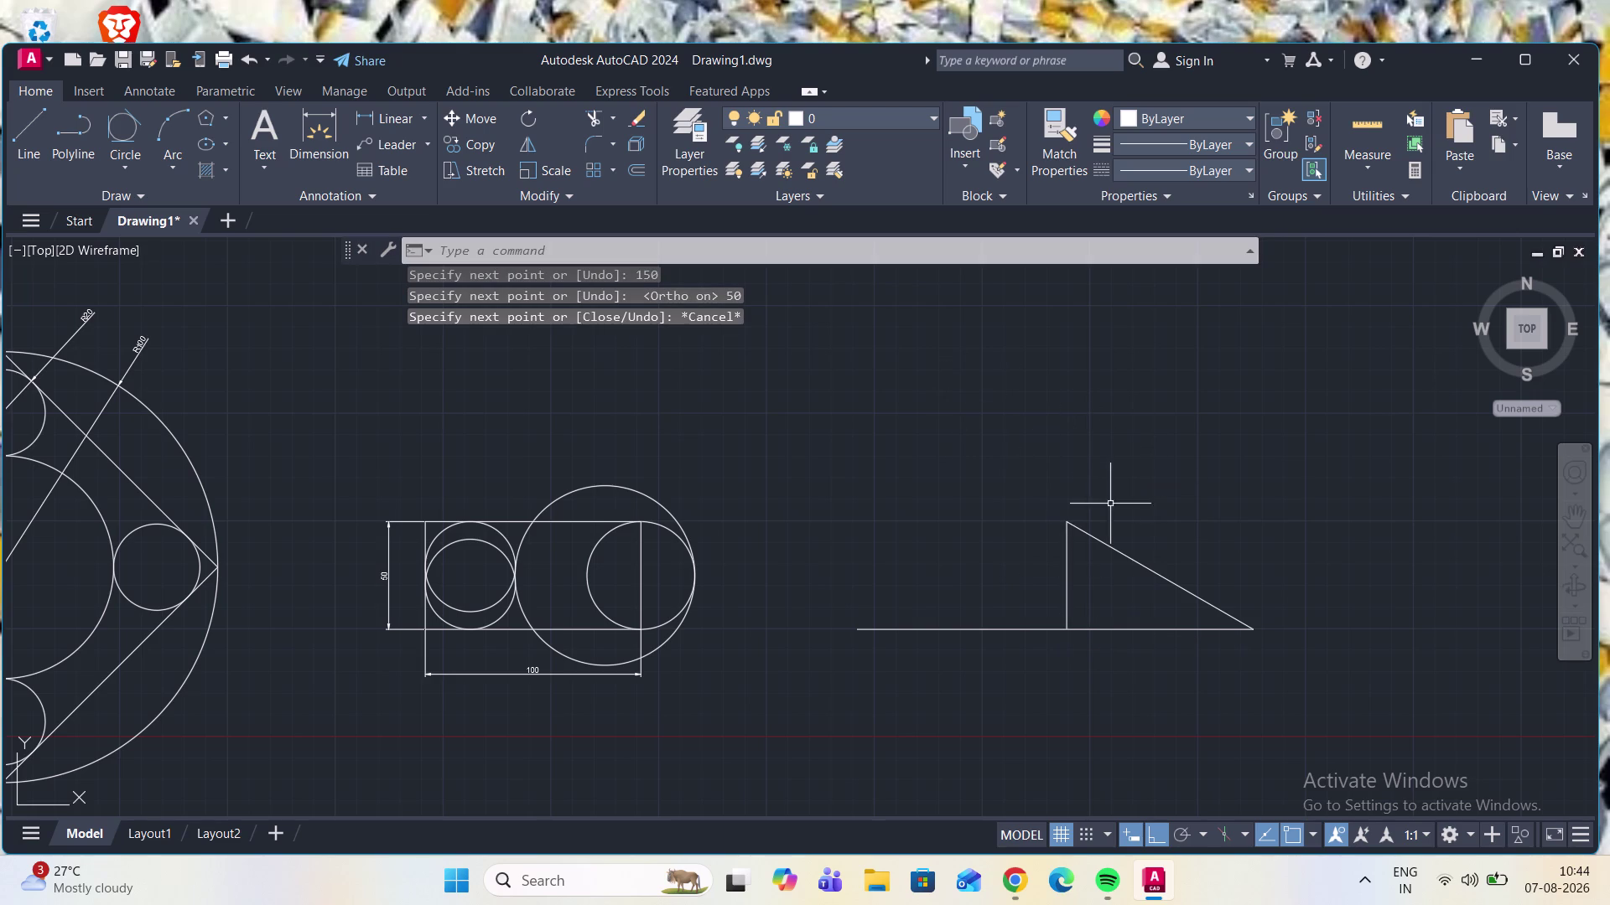
Draw a 50-unit vertical line up from the base's right end.
click(21, 127)
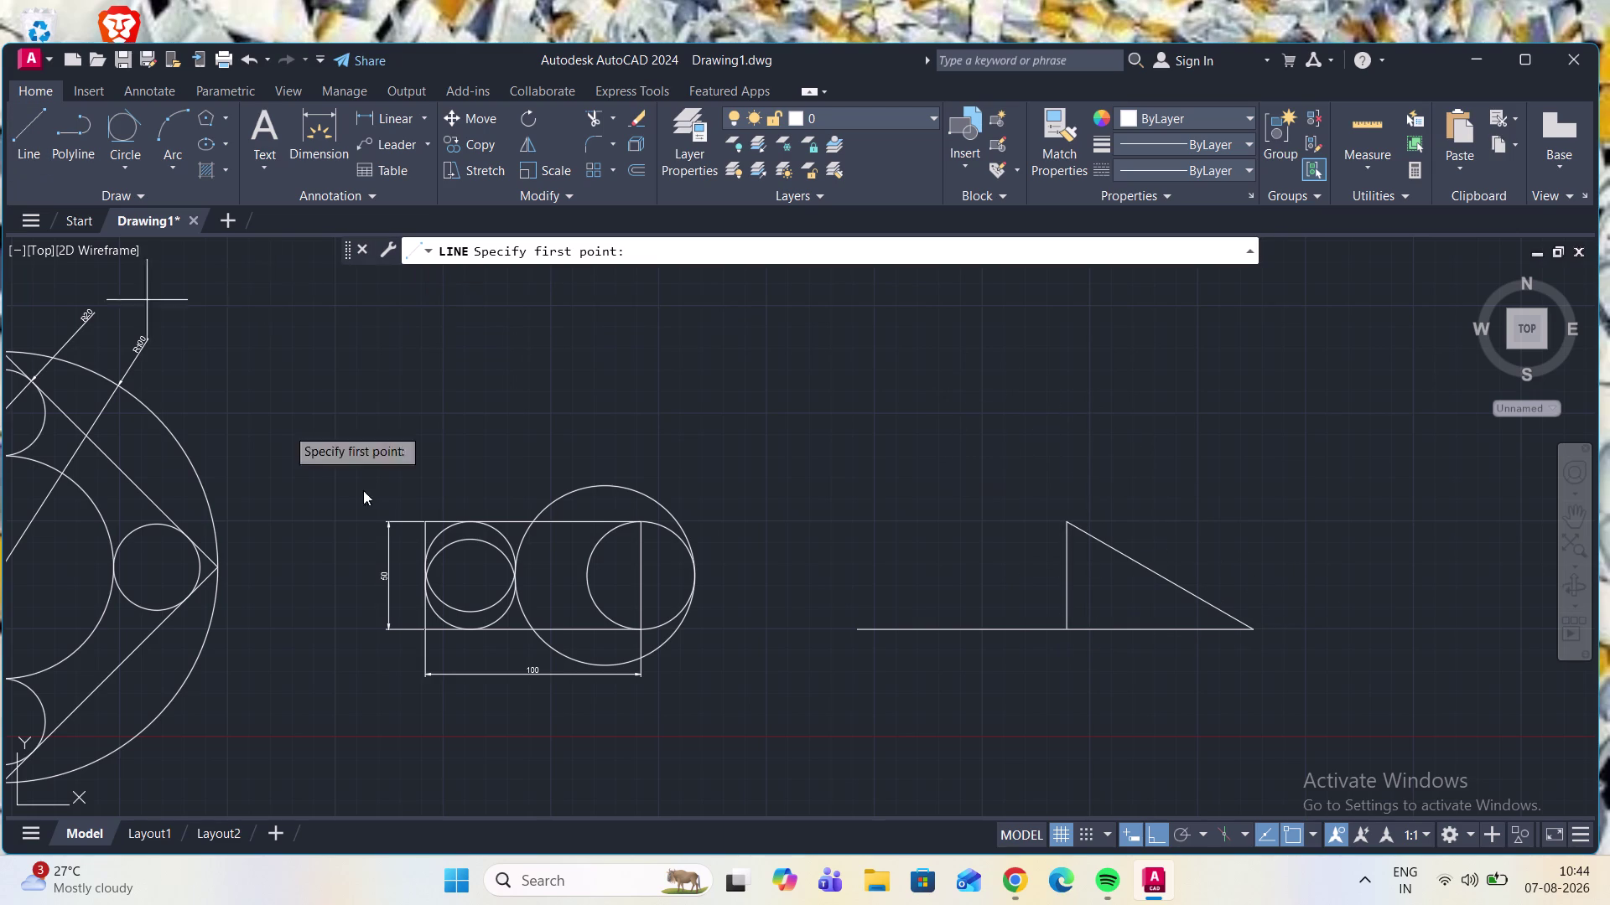
click(1255, 627)
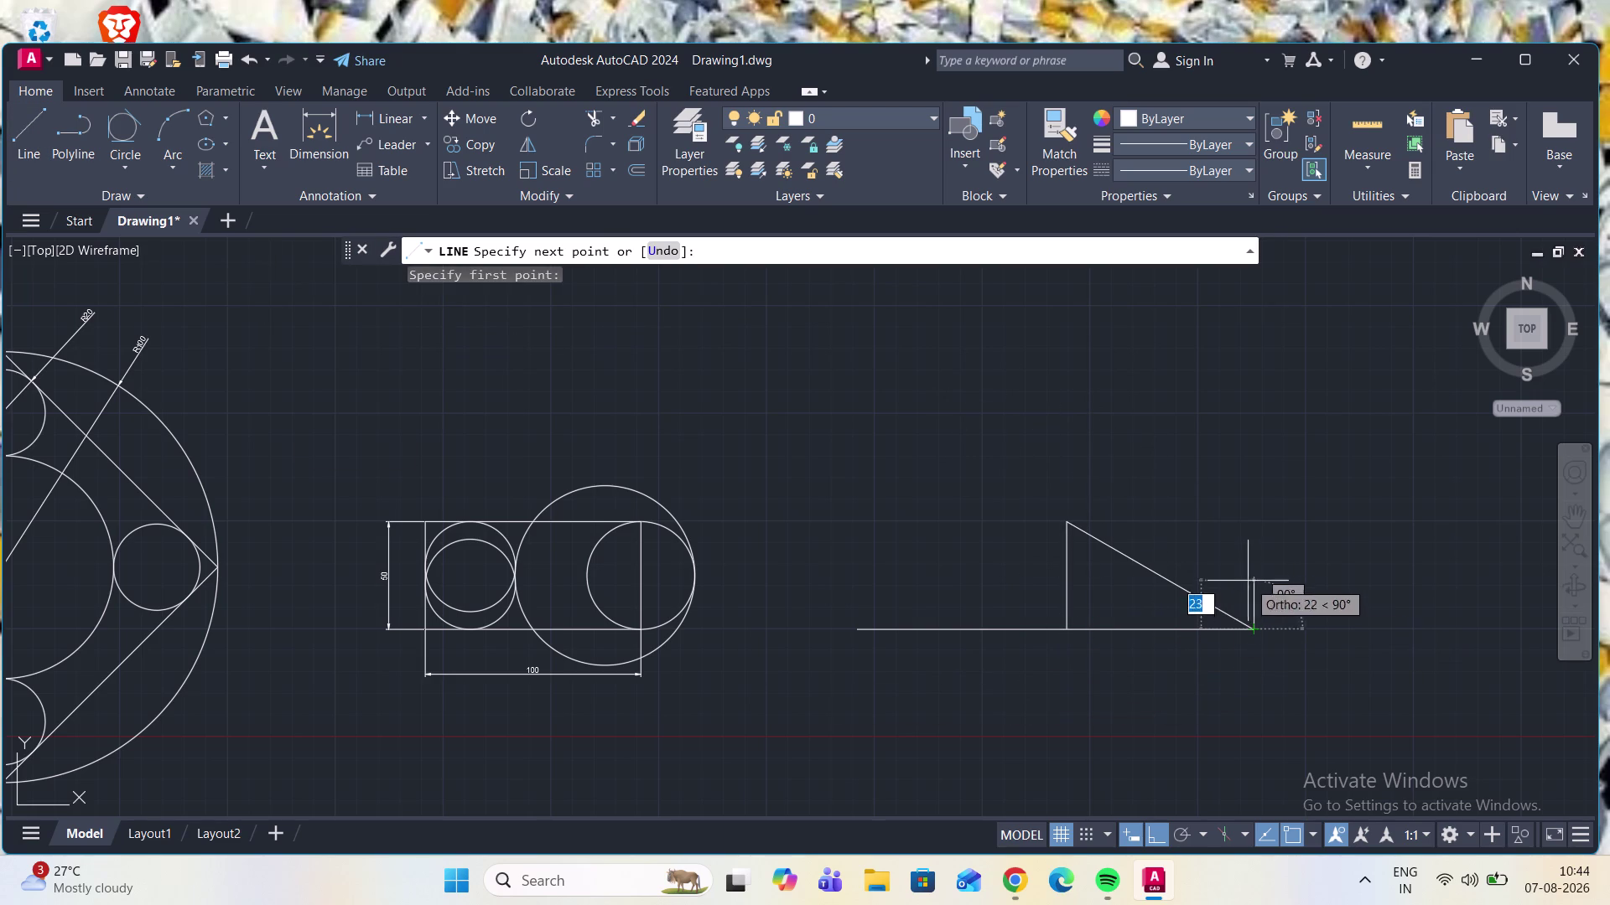
text(50)
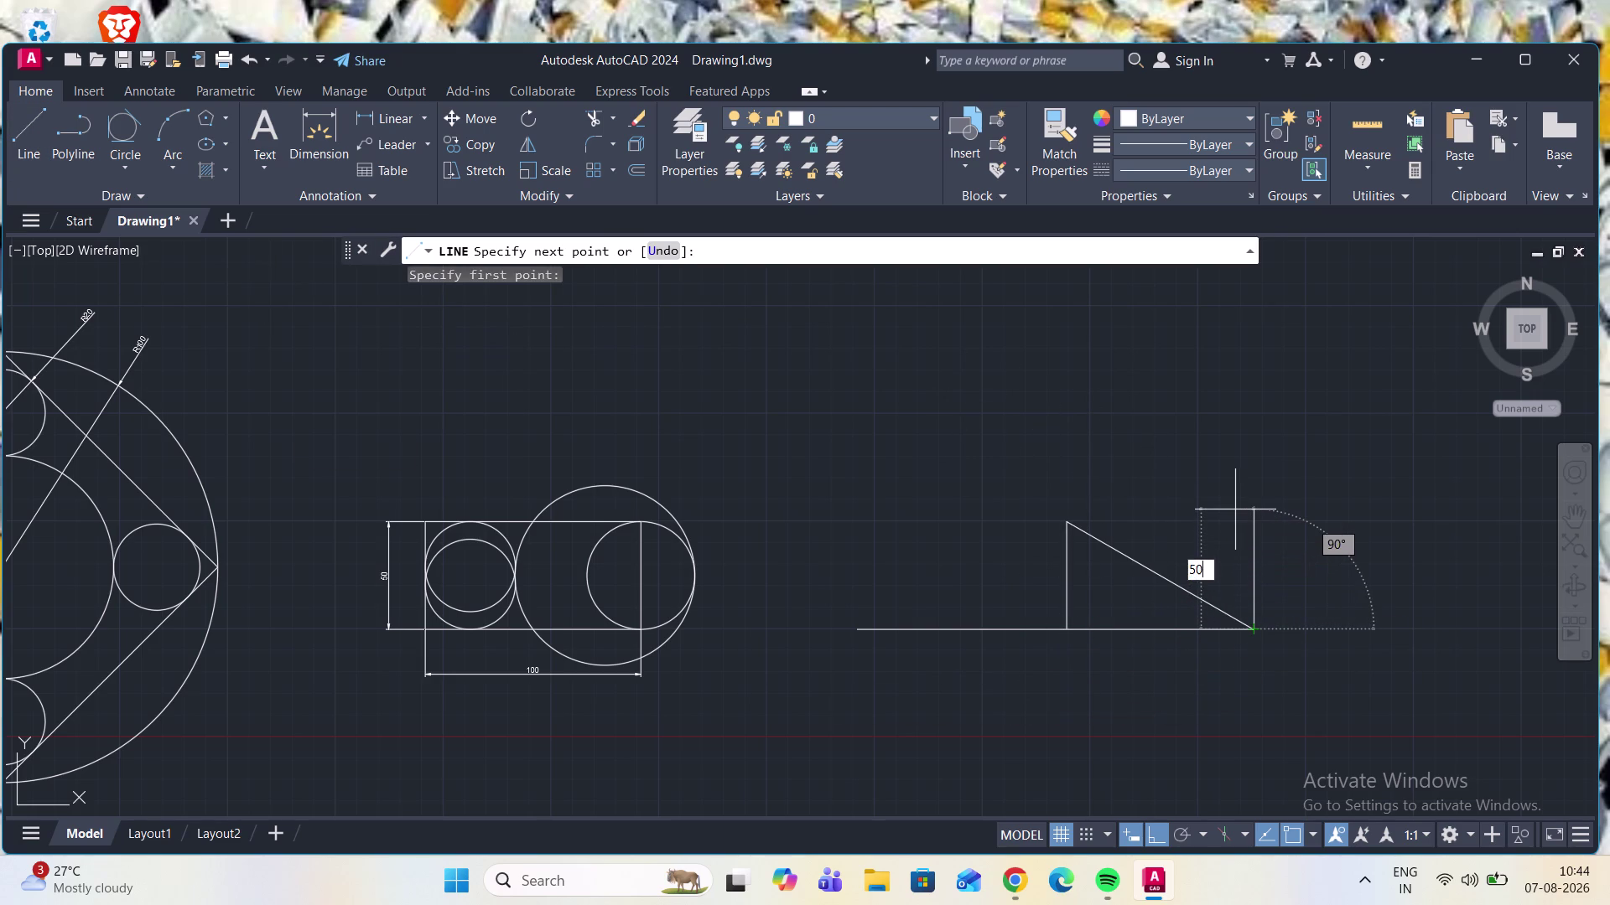
key(Return)
key(Escape)
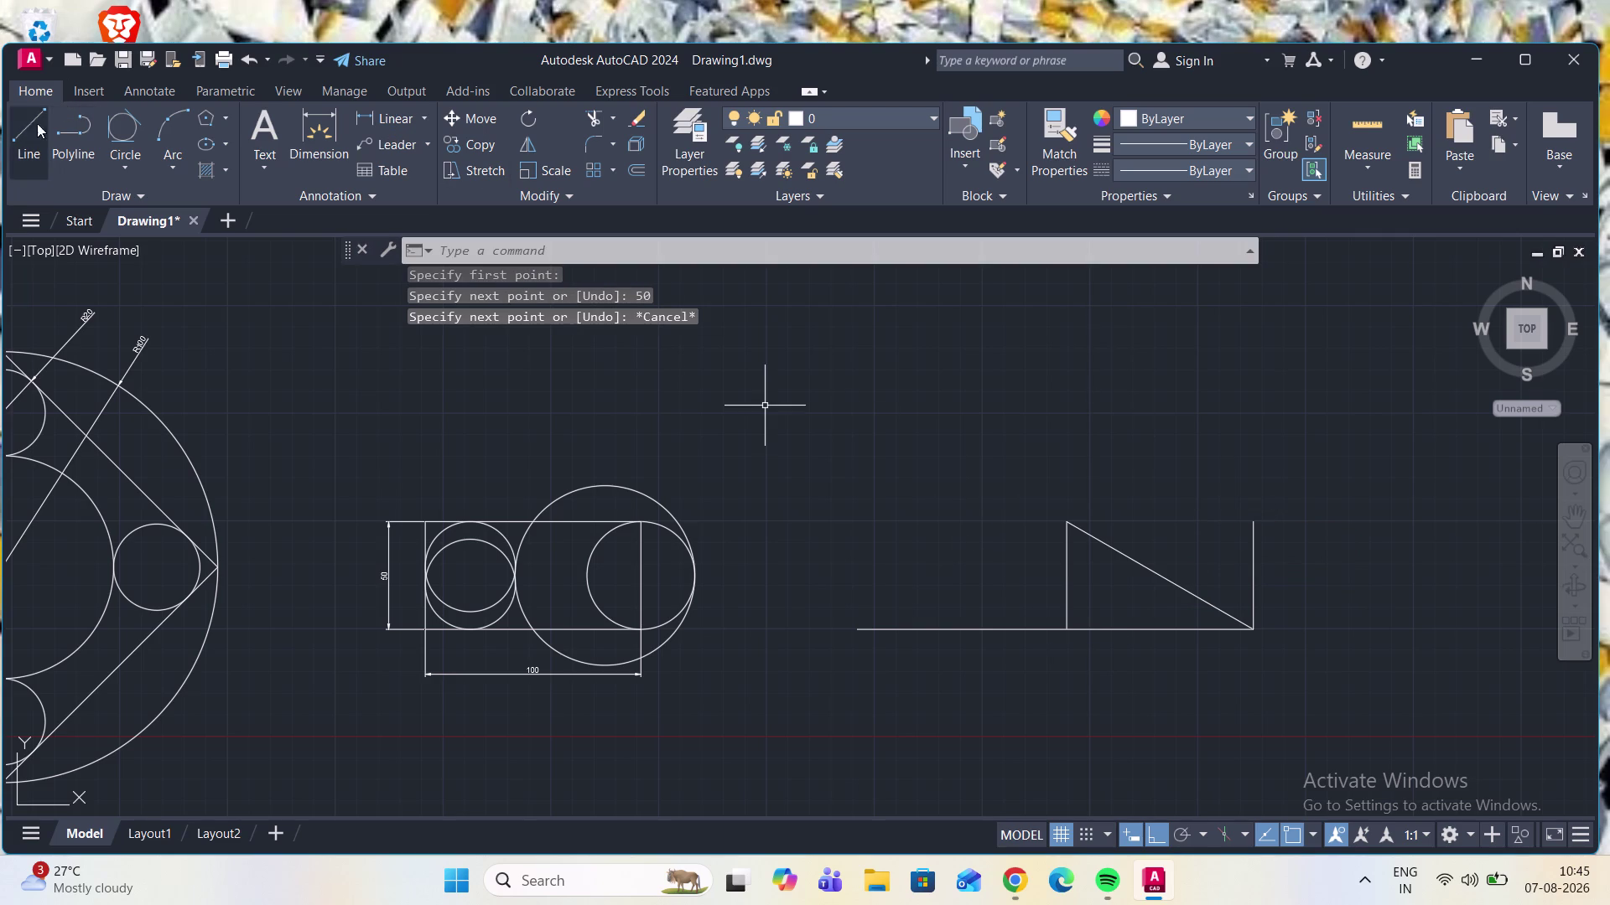
With Ortho off, draw a diagonal from the left vertical's foot to the right vertical's top.
click(21, 128)
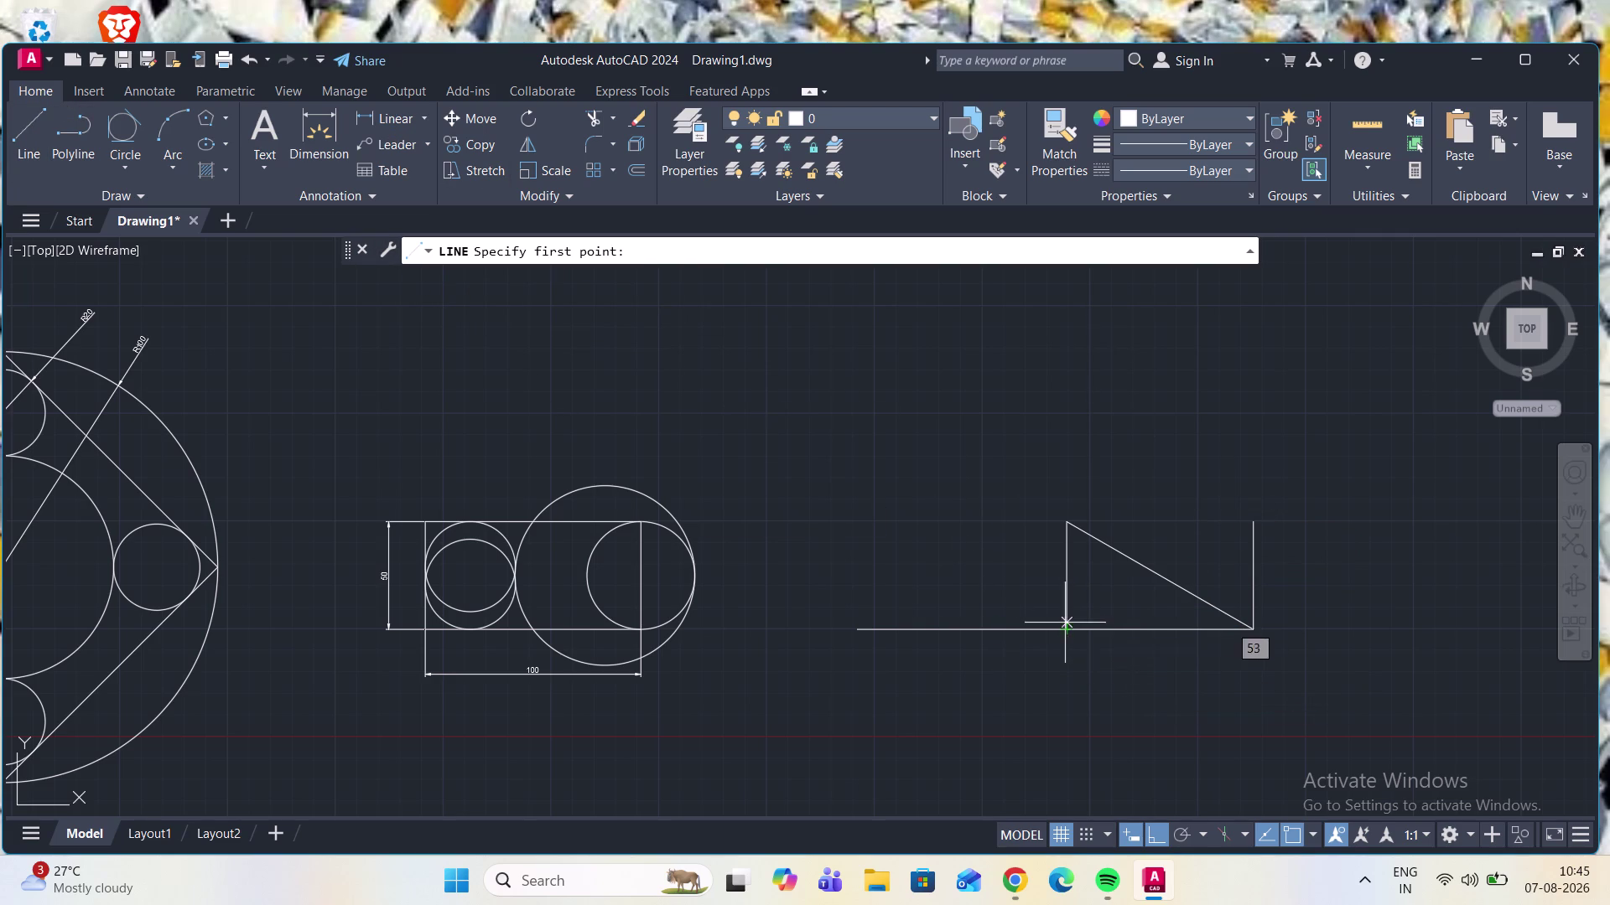
click(1065, 625)
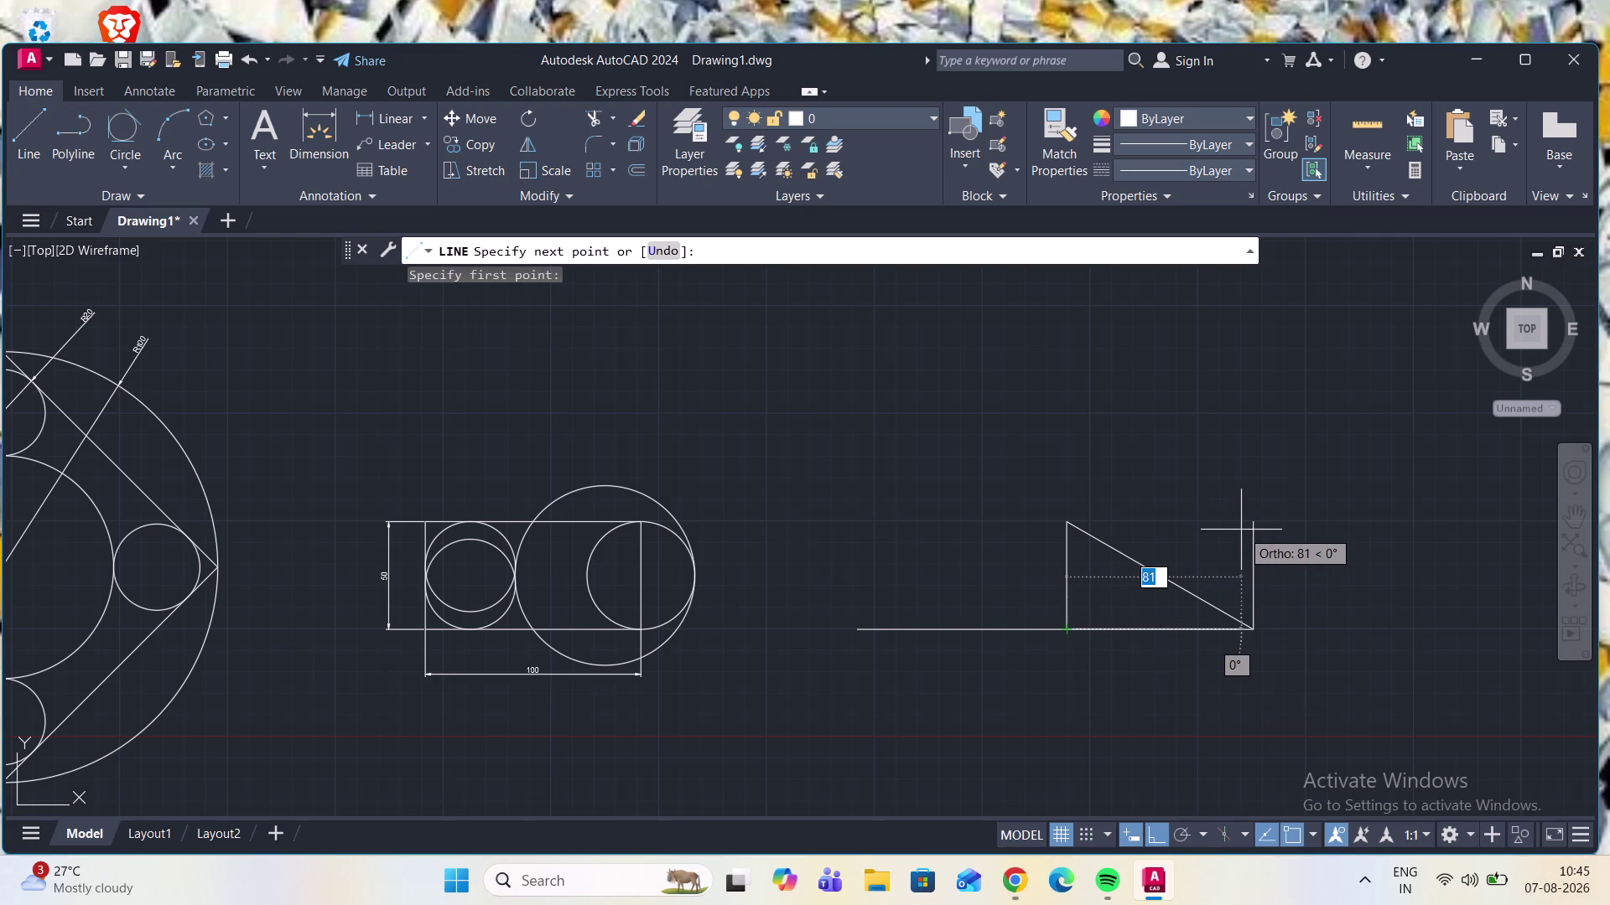
click(1159, 838)
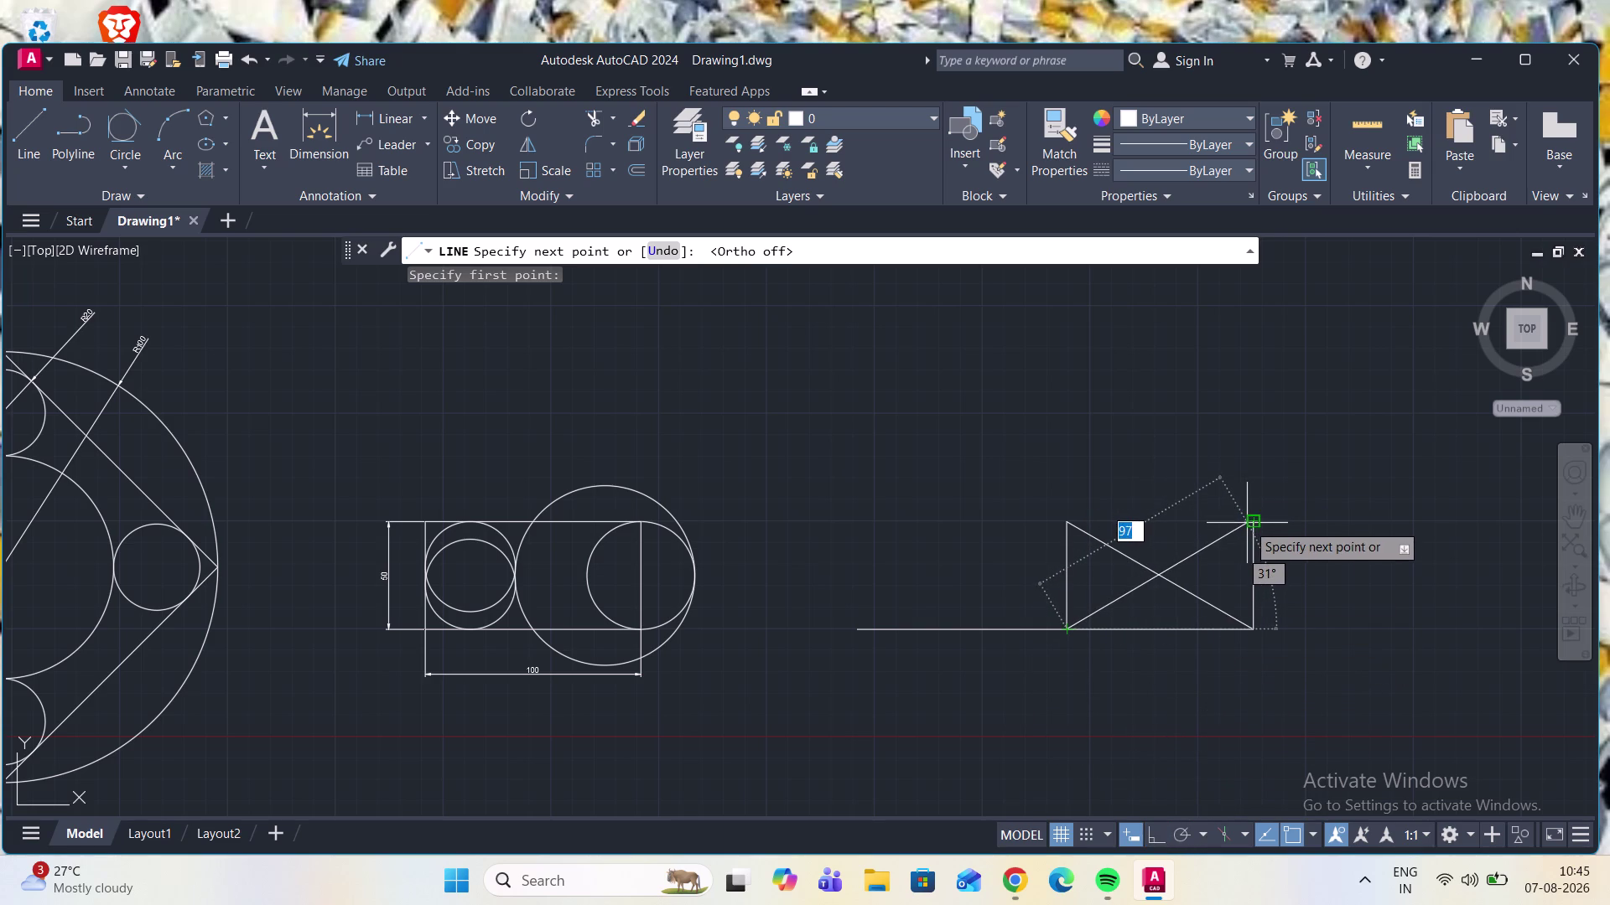
click(1258, 519)
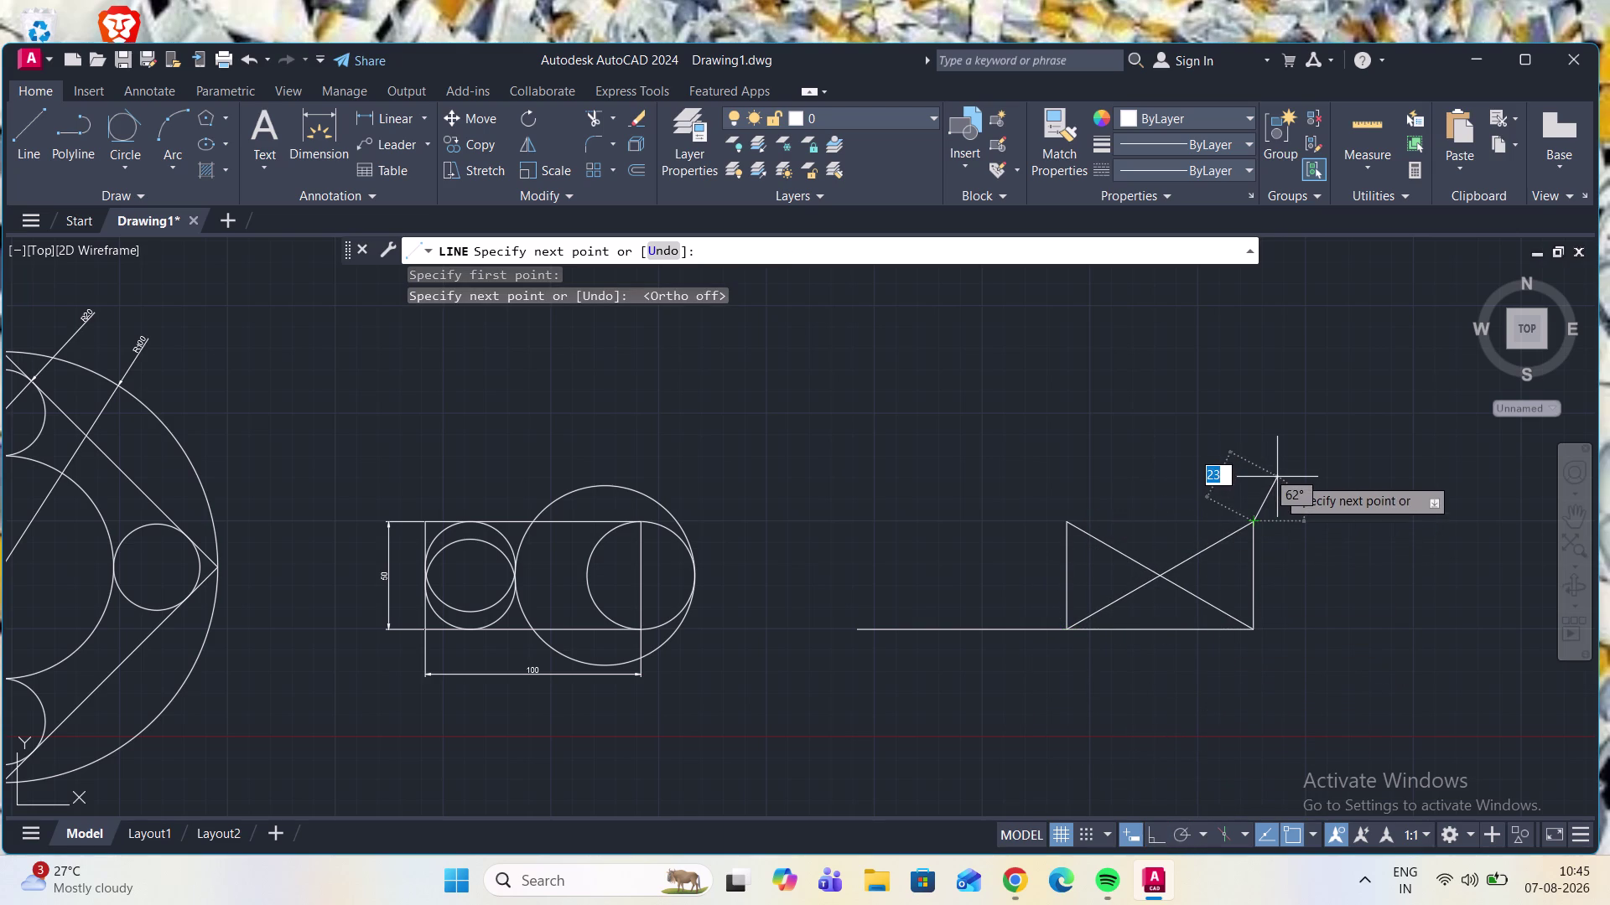
key(Escape)
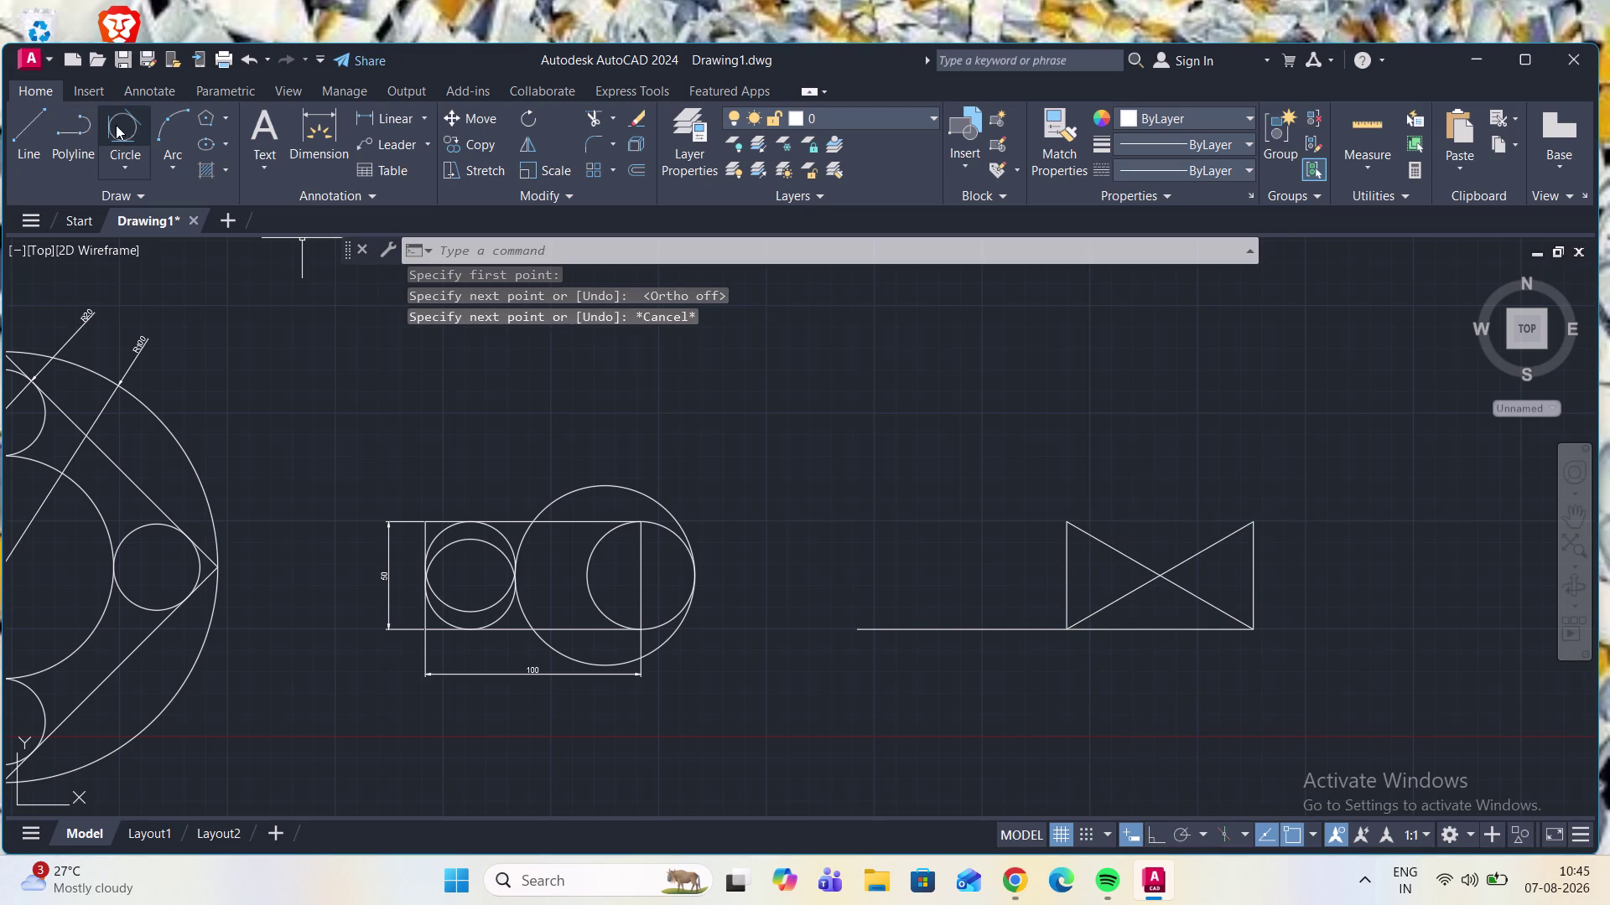
Choose the 2-Point method for the Circle tool.
click(123, 127)
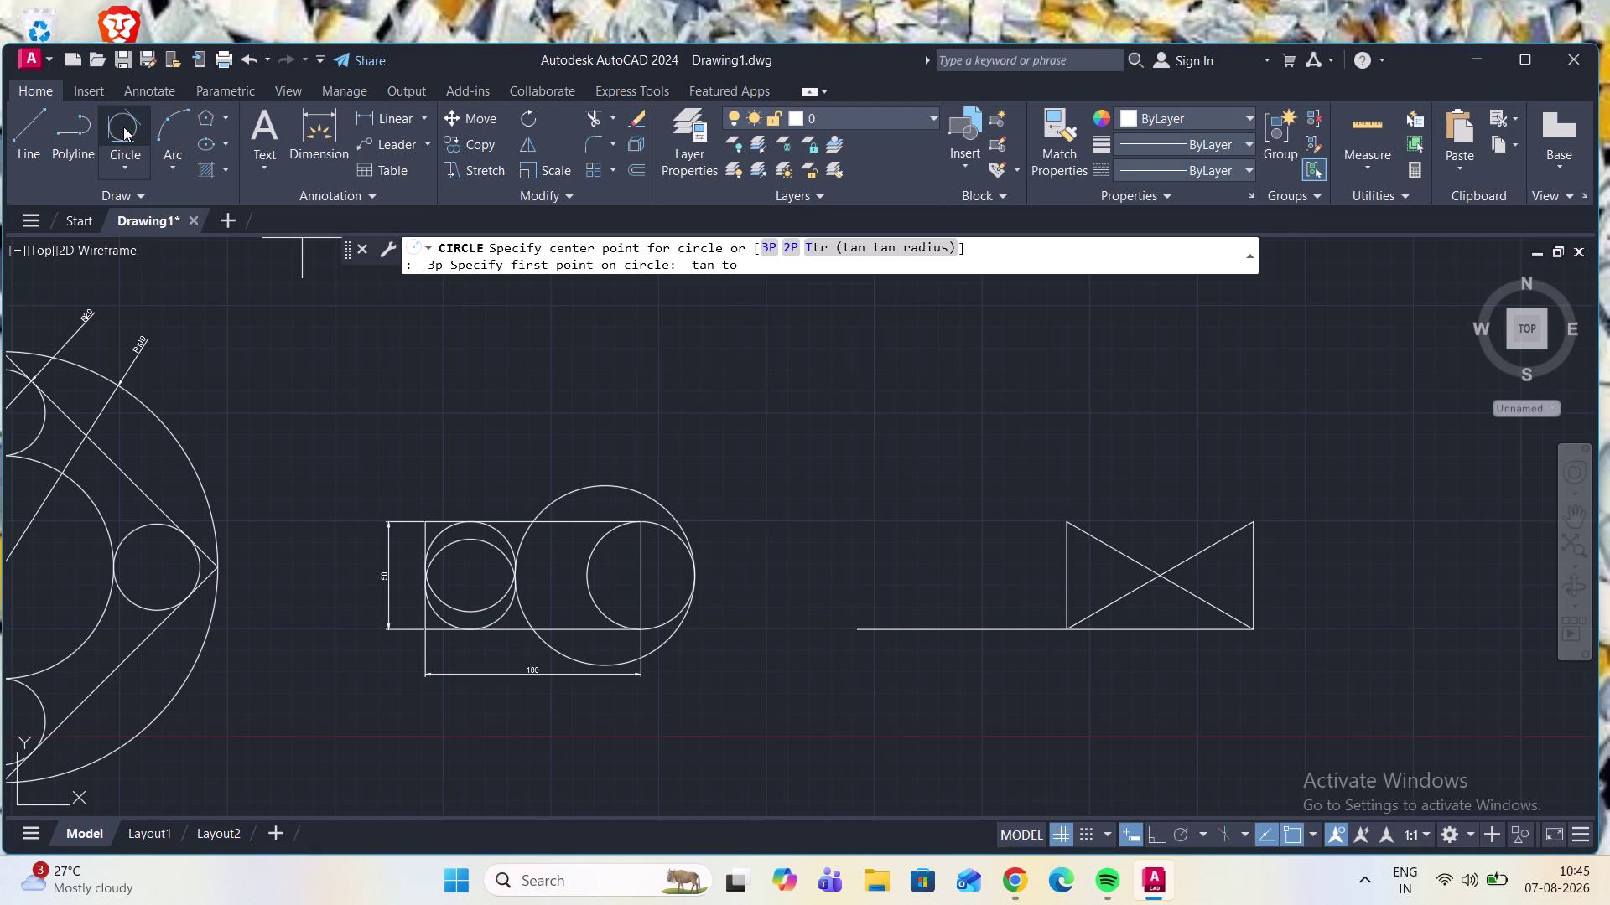
click(141, 171)
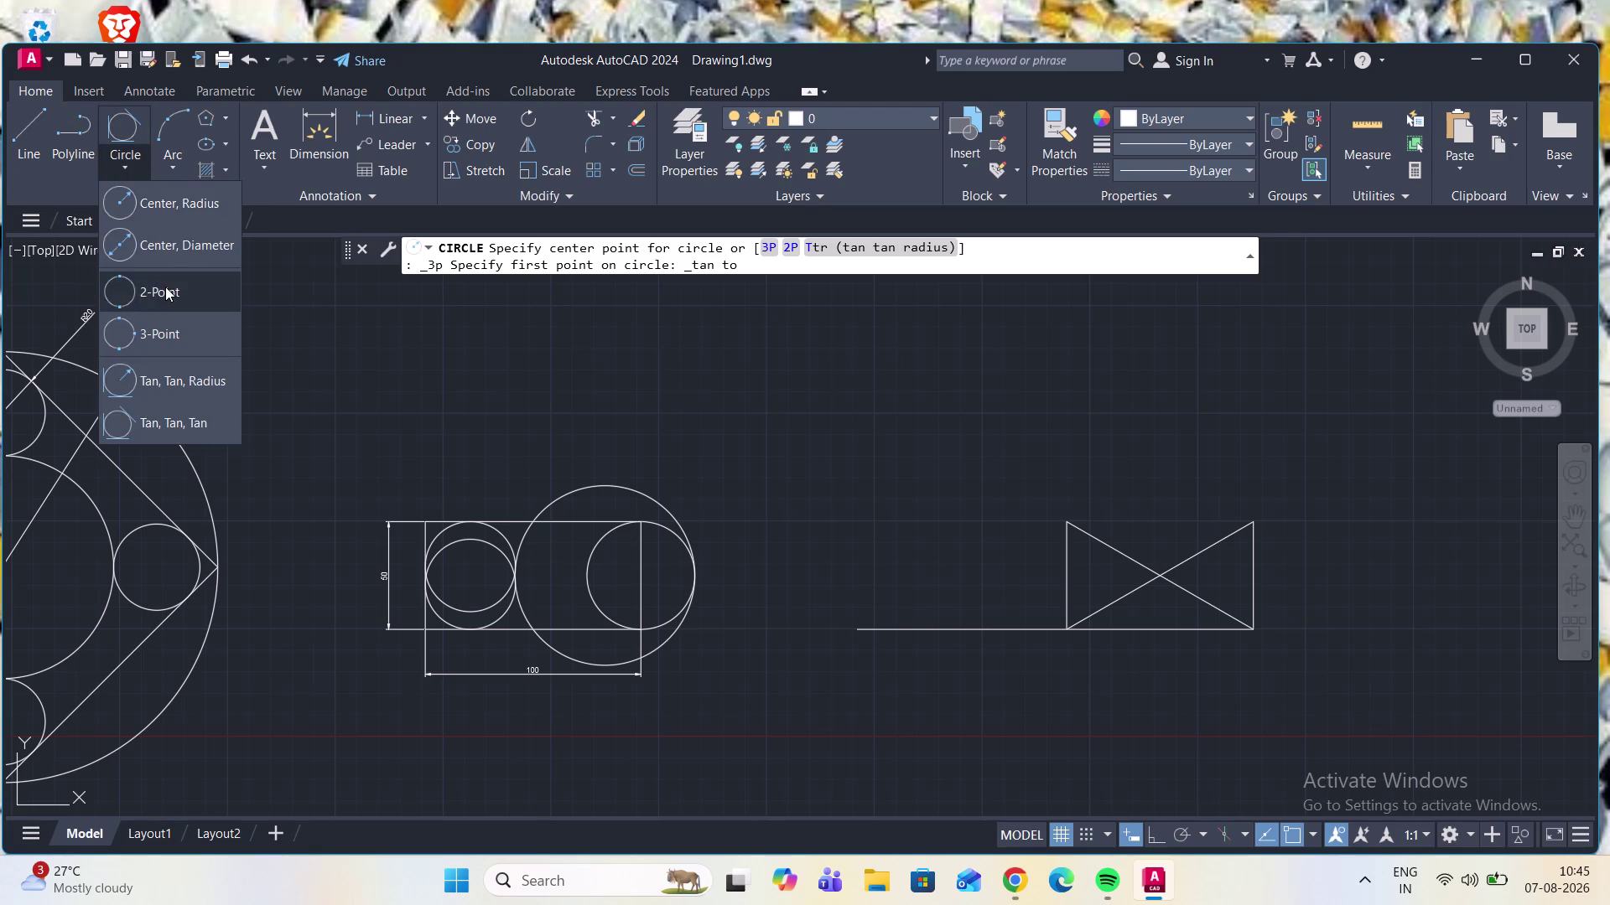
click(166, 287)
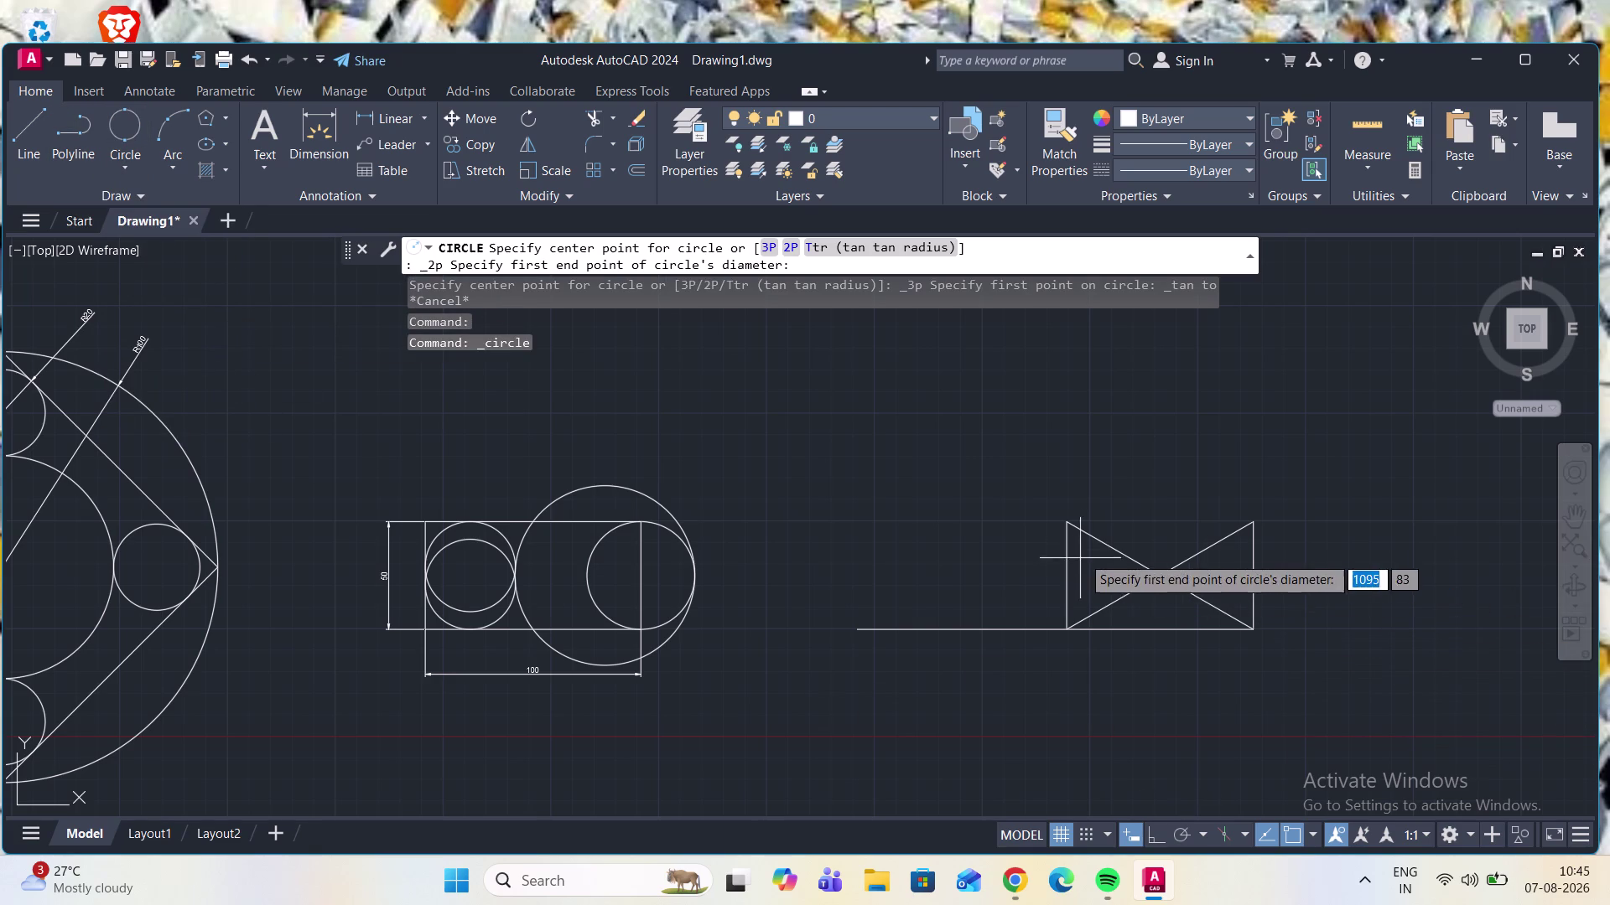
Draw 2-point circles using the left and right vertical lines as diameters.
click(1069, 525)
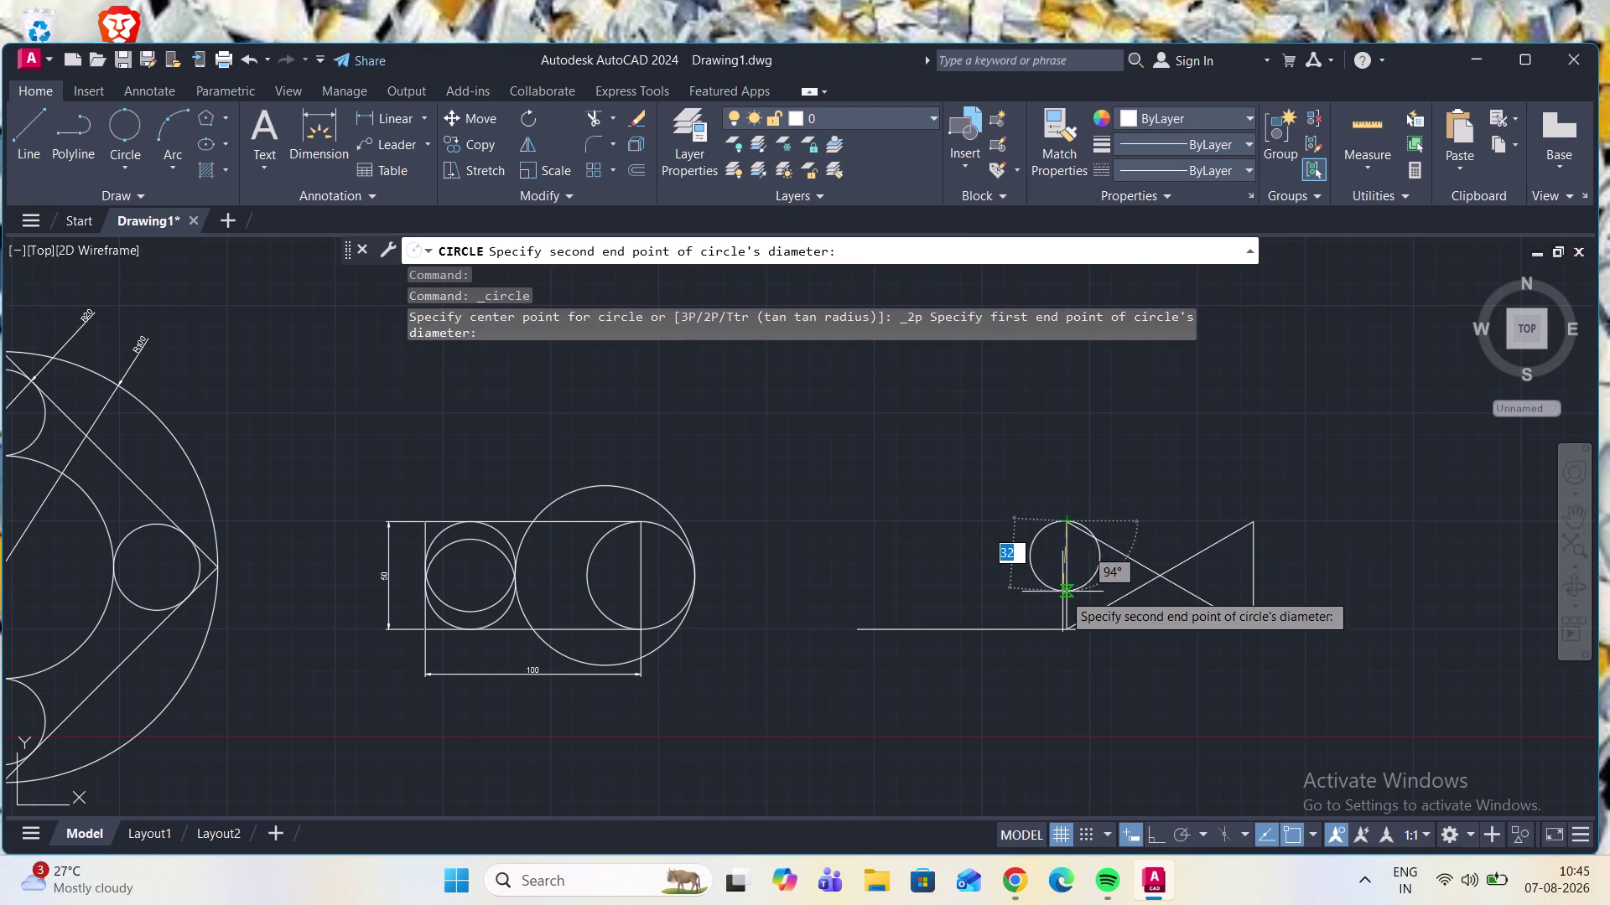
click(1065, 627)
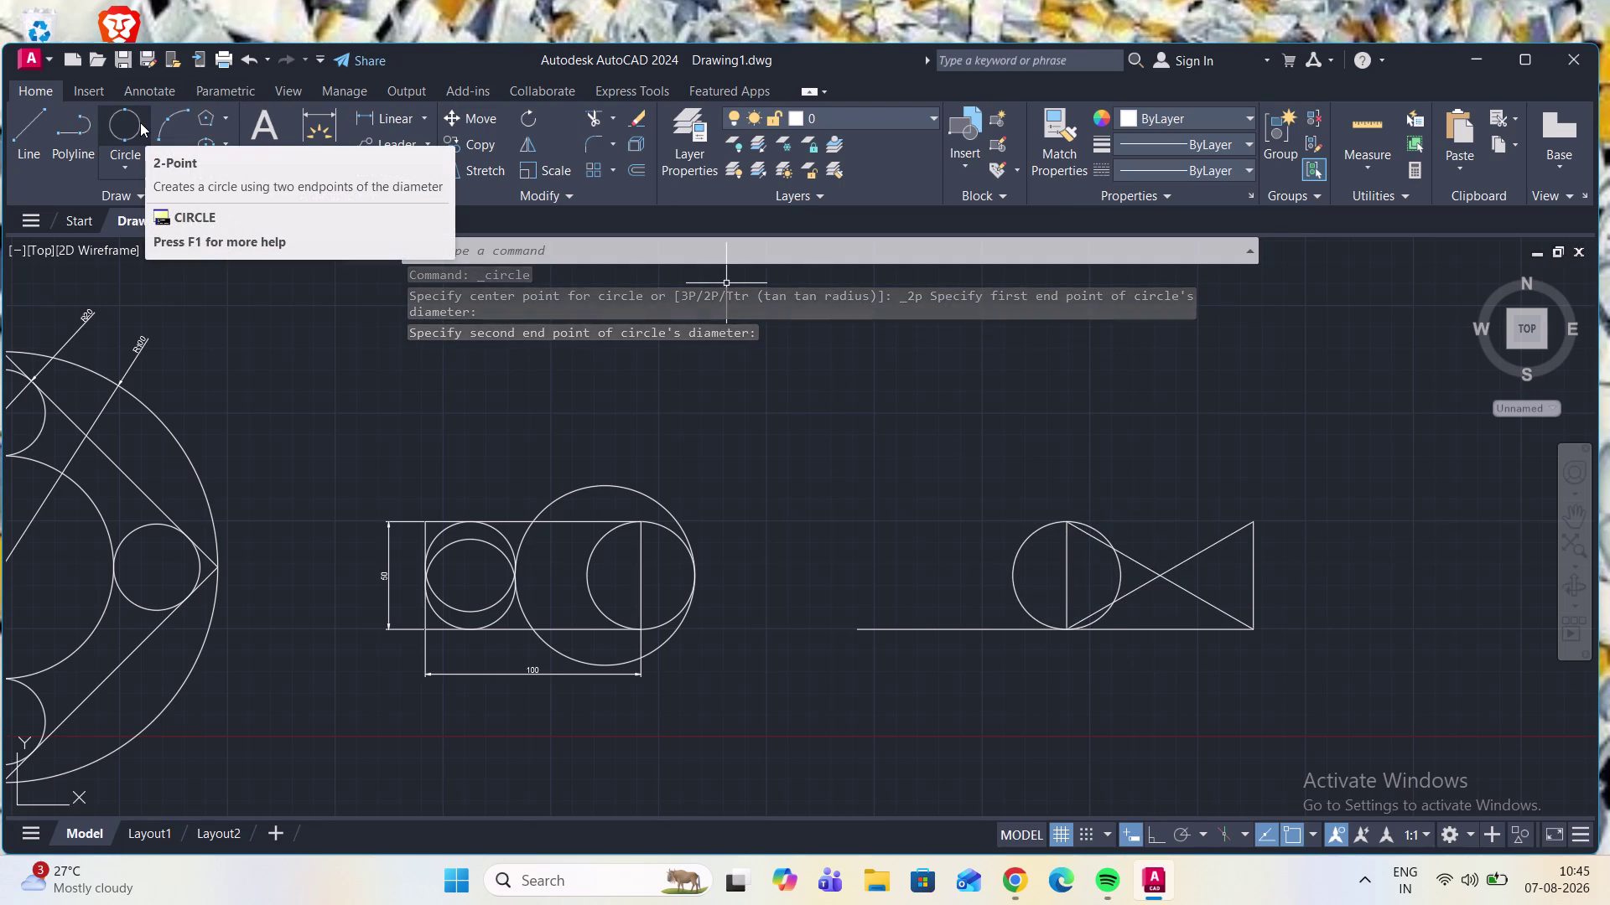
click(119, 130)
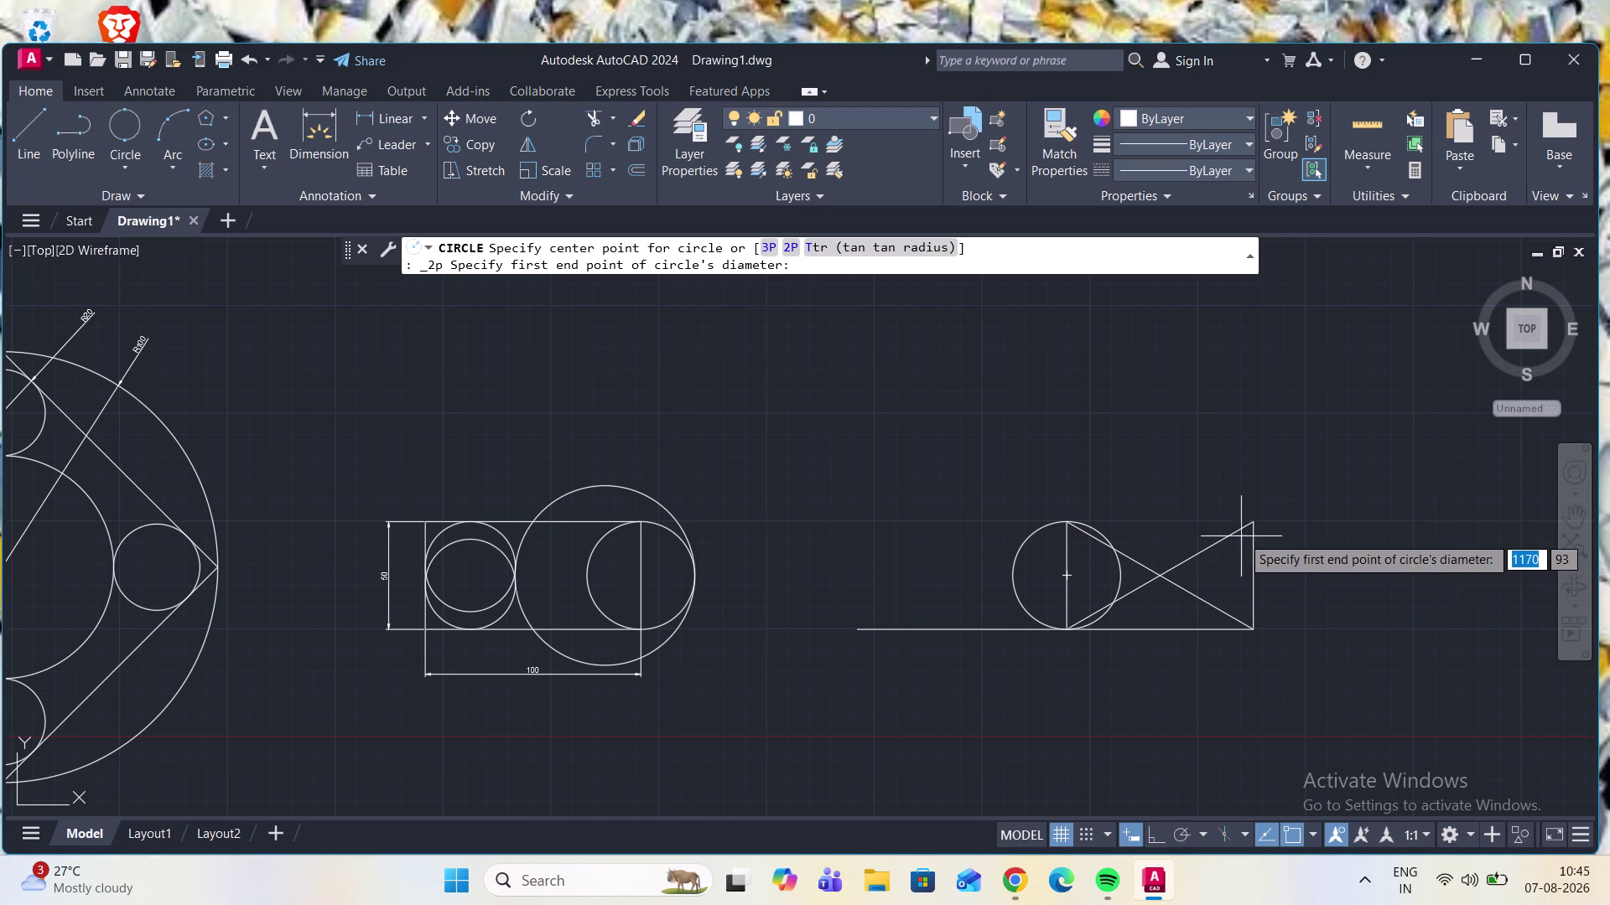
click(1254, 527)
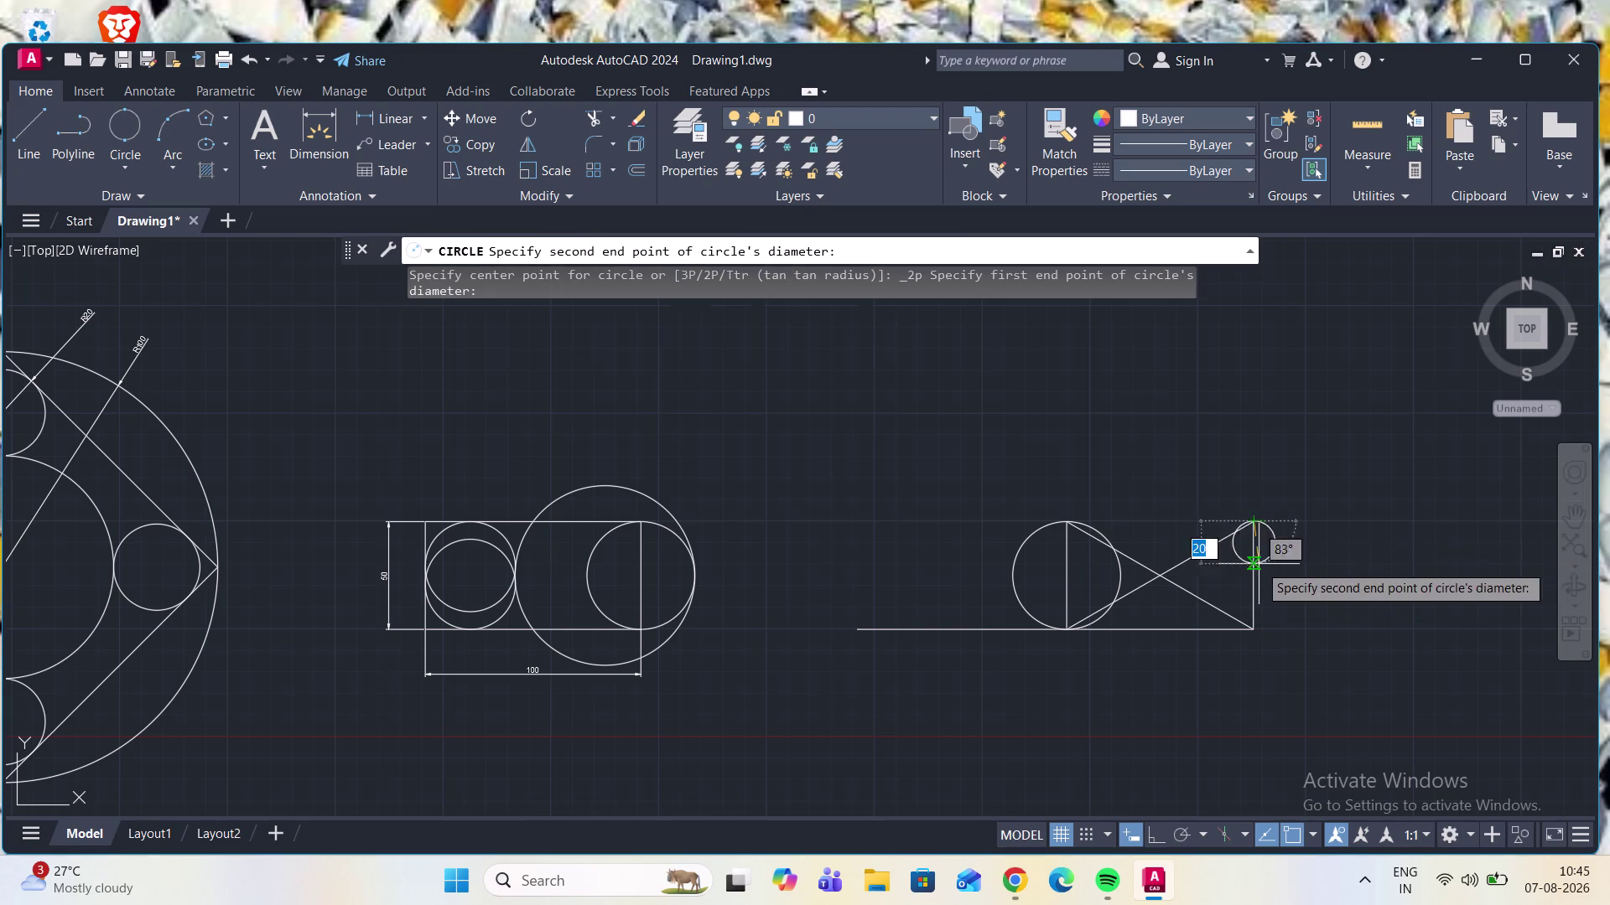
click(1253, 626)
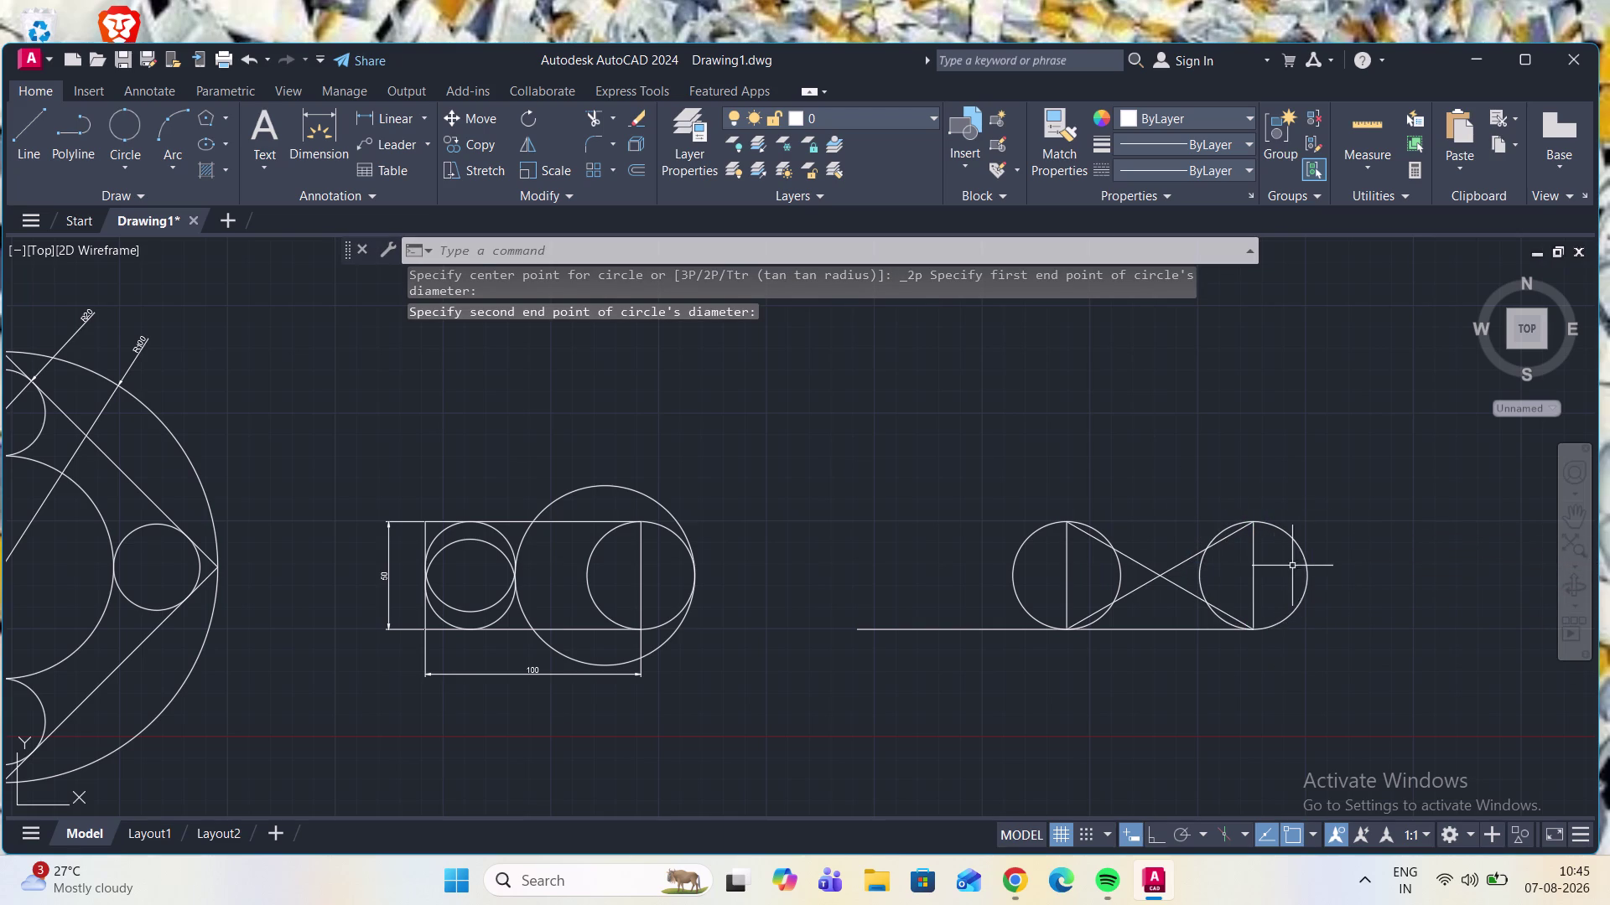
Delete the right and left vertical lines.
click(1262, 569)
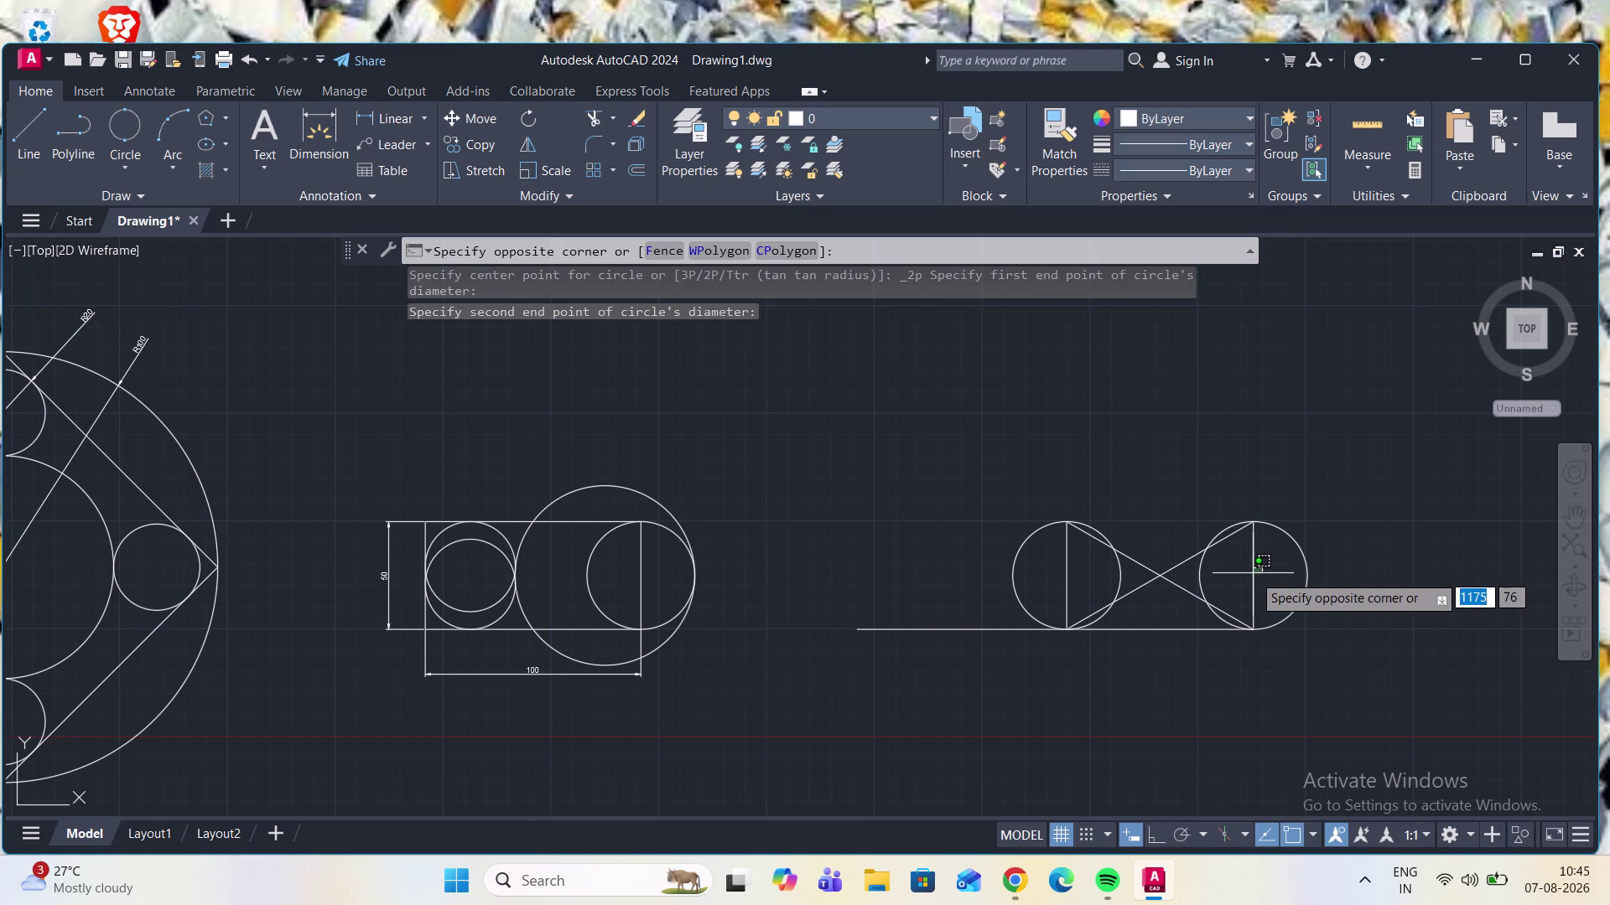
click(1247, 581)
key(Delete)
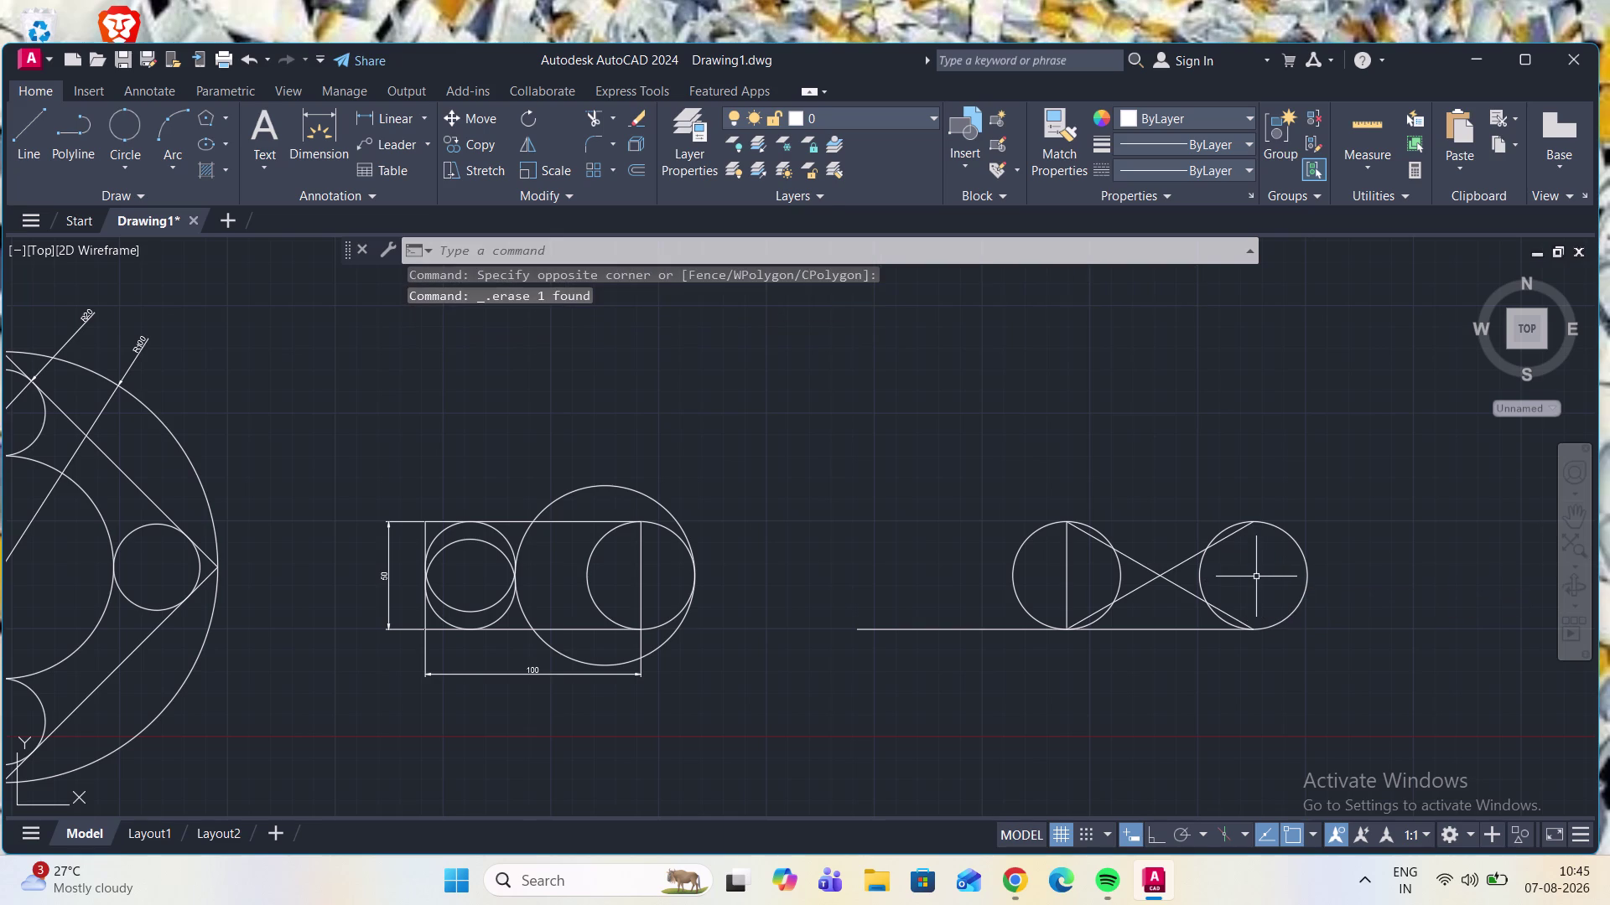
drag(1094, 586, 1073, 591)
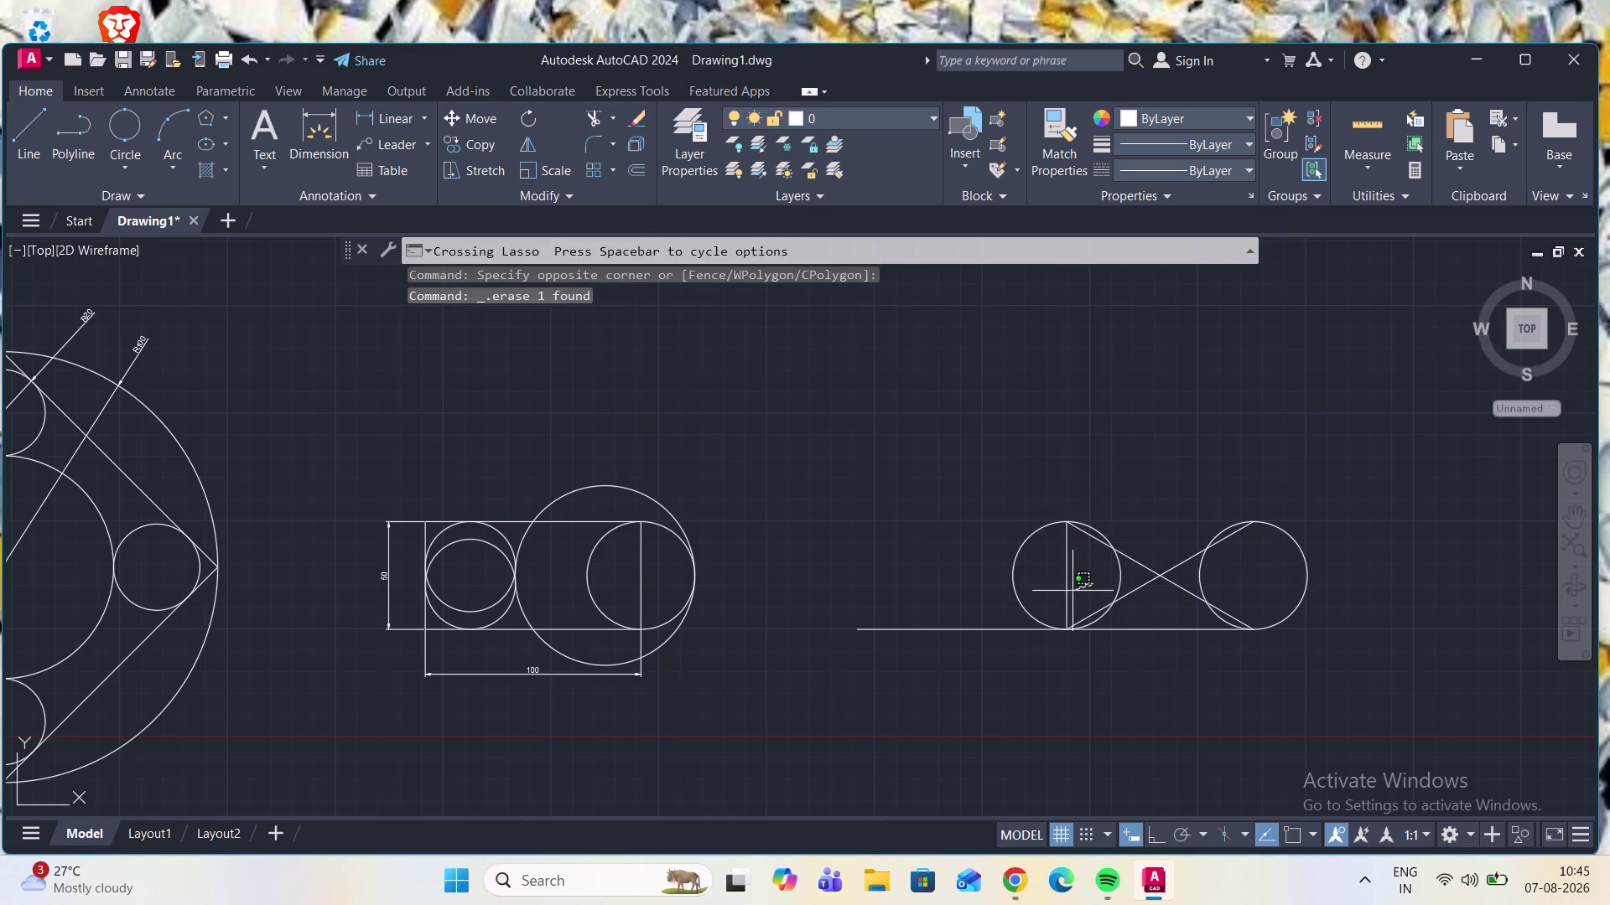
drag(1072, 591, 1047, 601)
key(Delete)
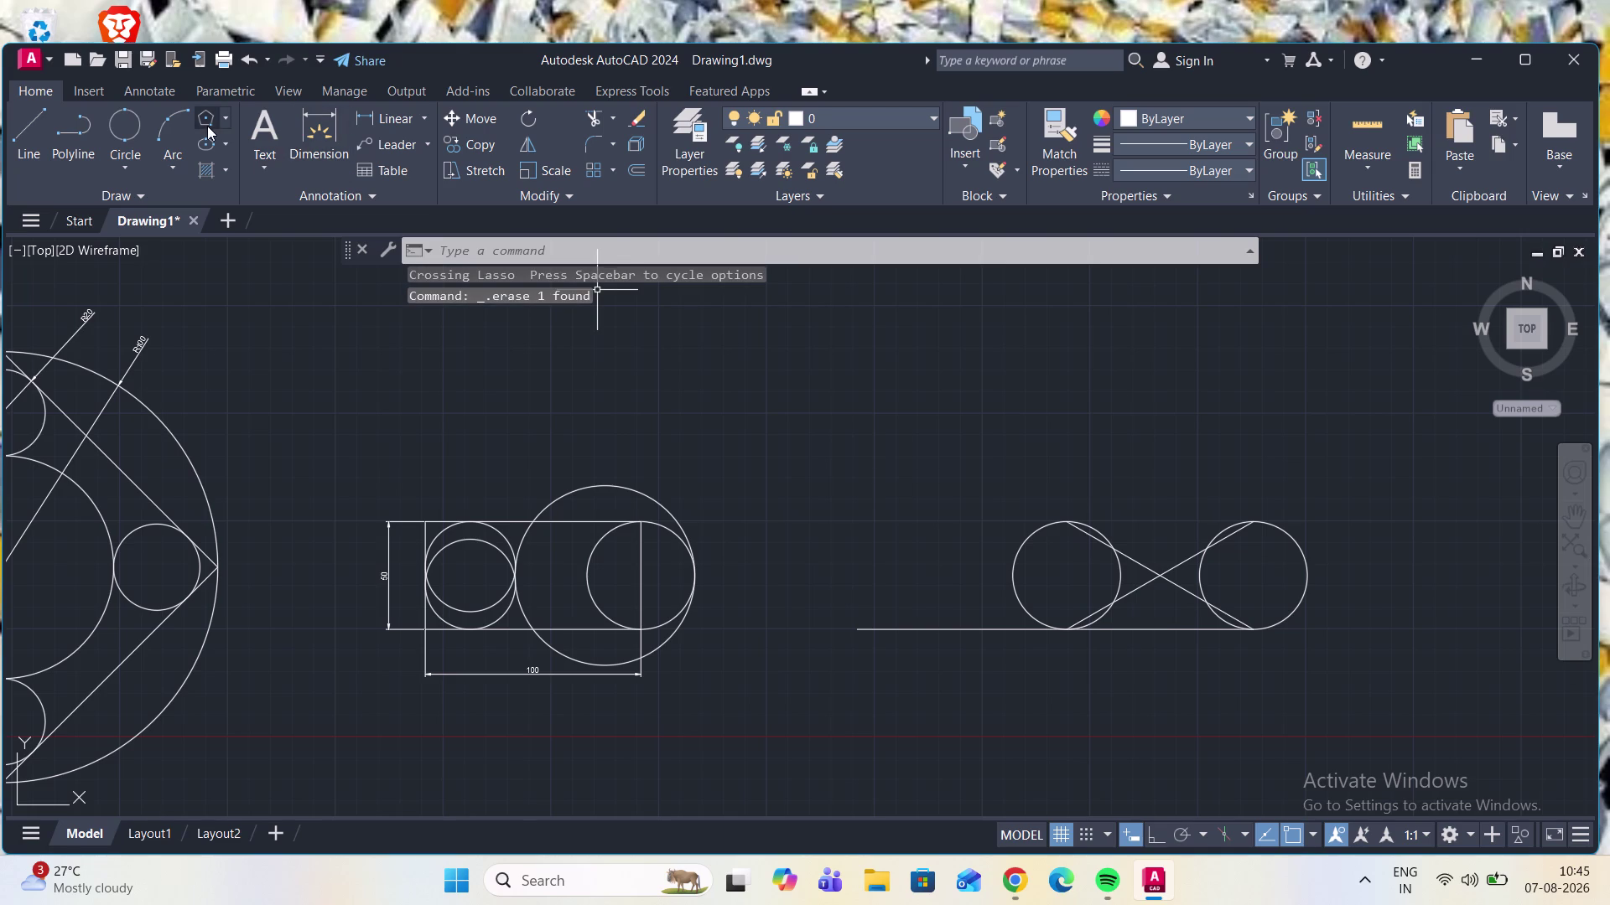
click(428, 115)
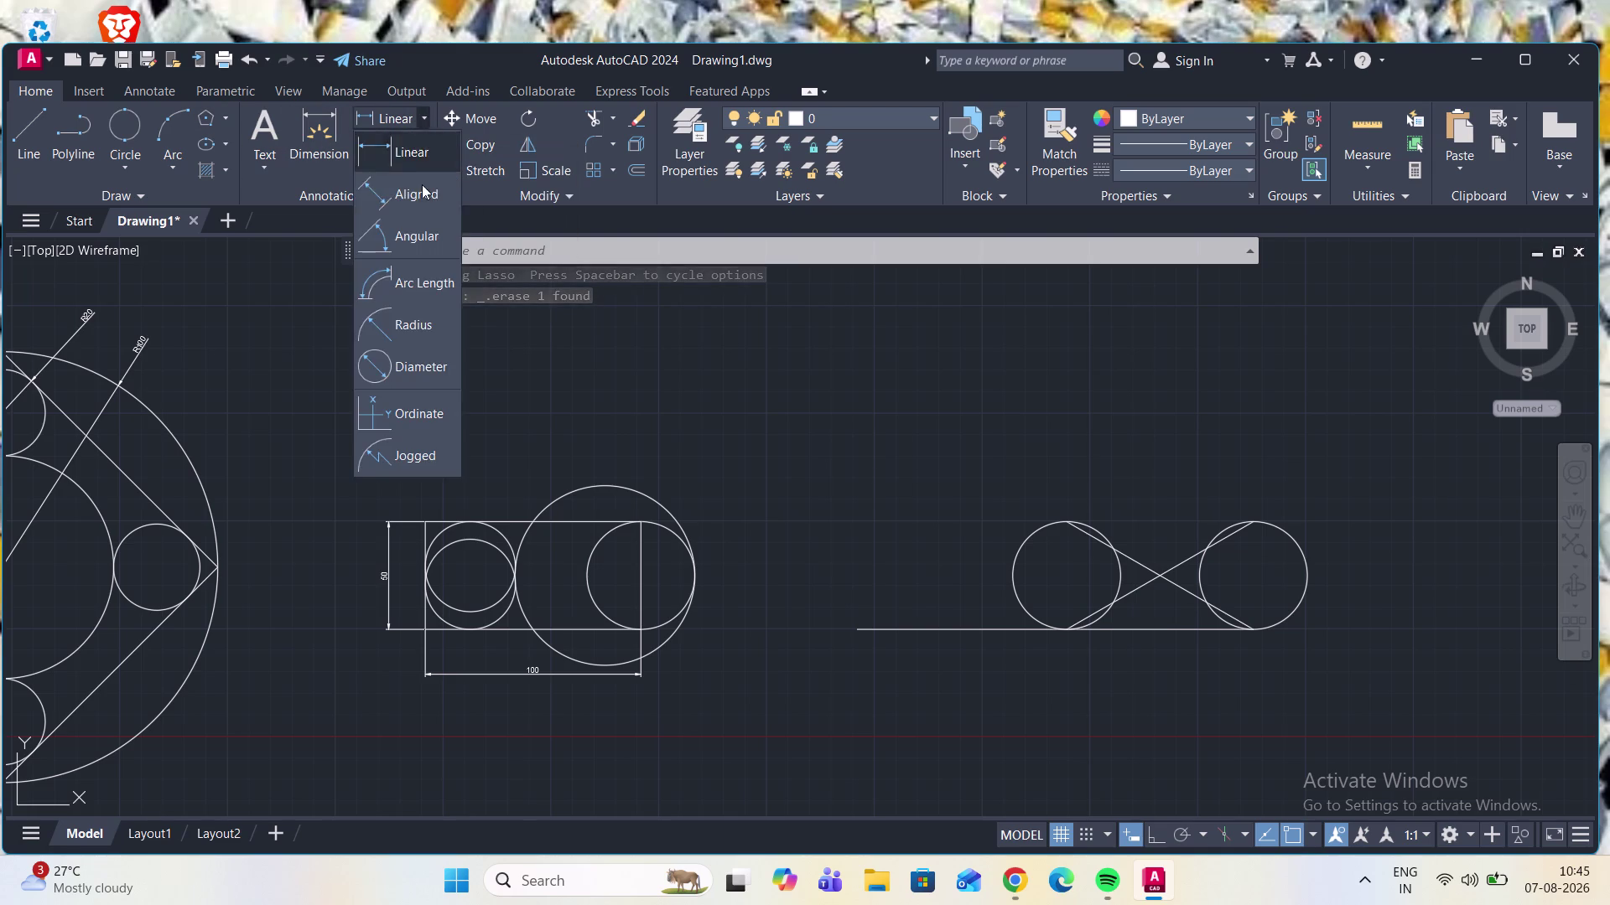
Add a 100 aligned dimension along the diagonal, from the upper-left tangent point.
click(425, 202)
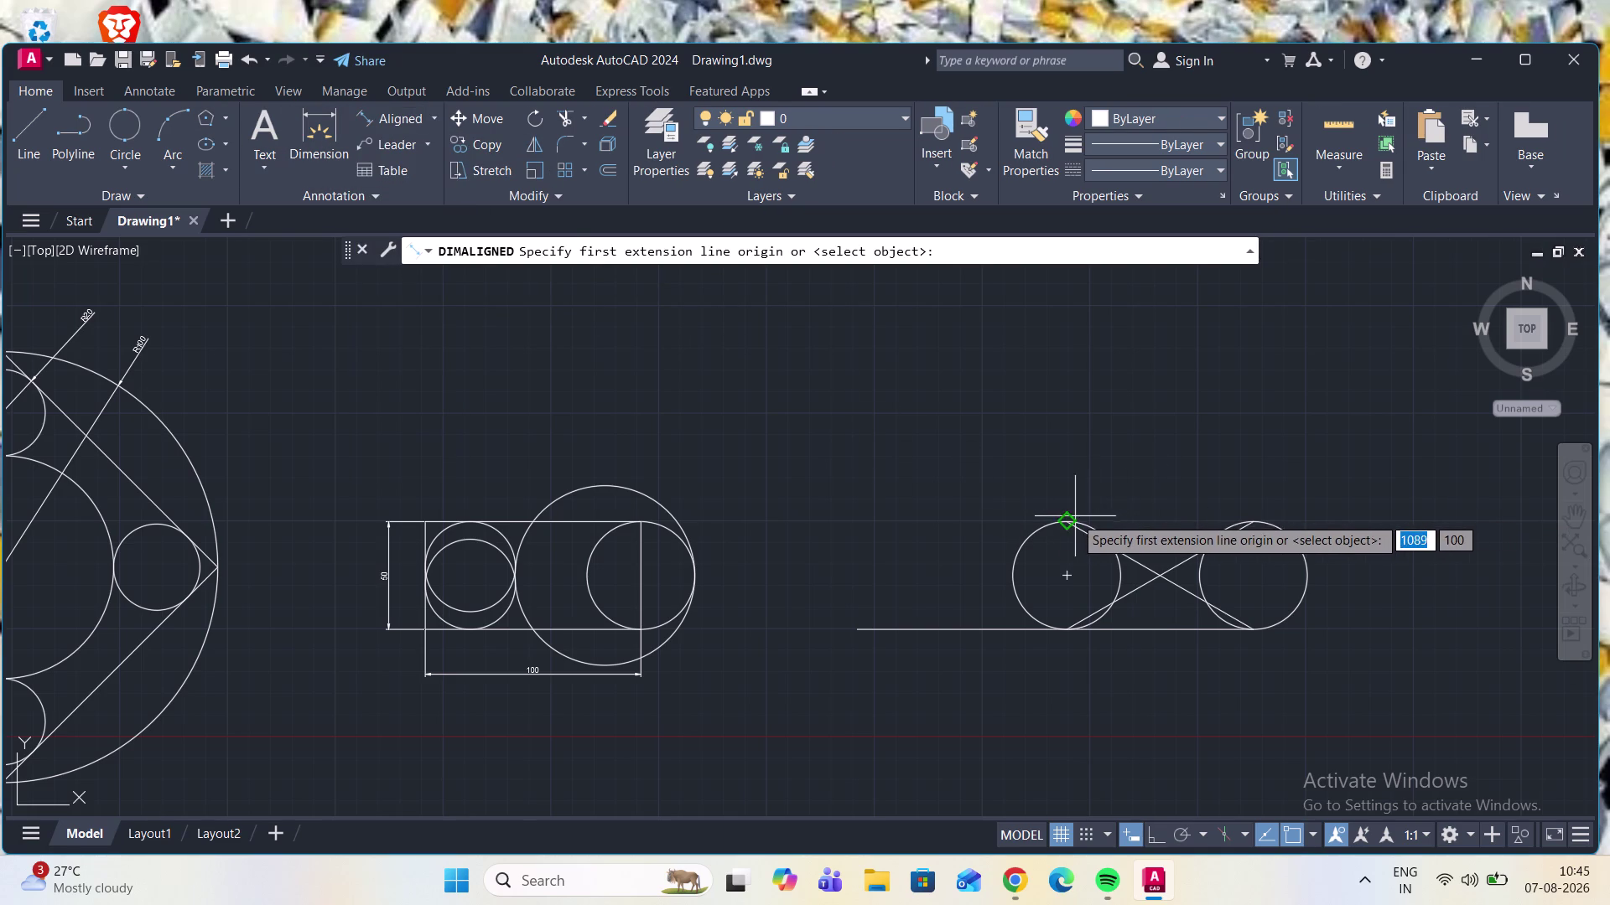
click(1072, 518)
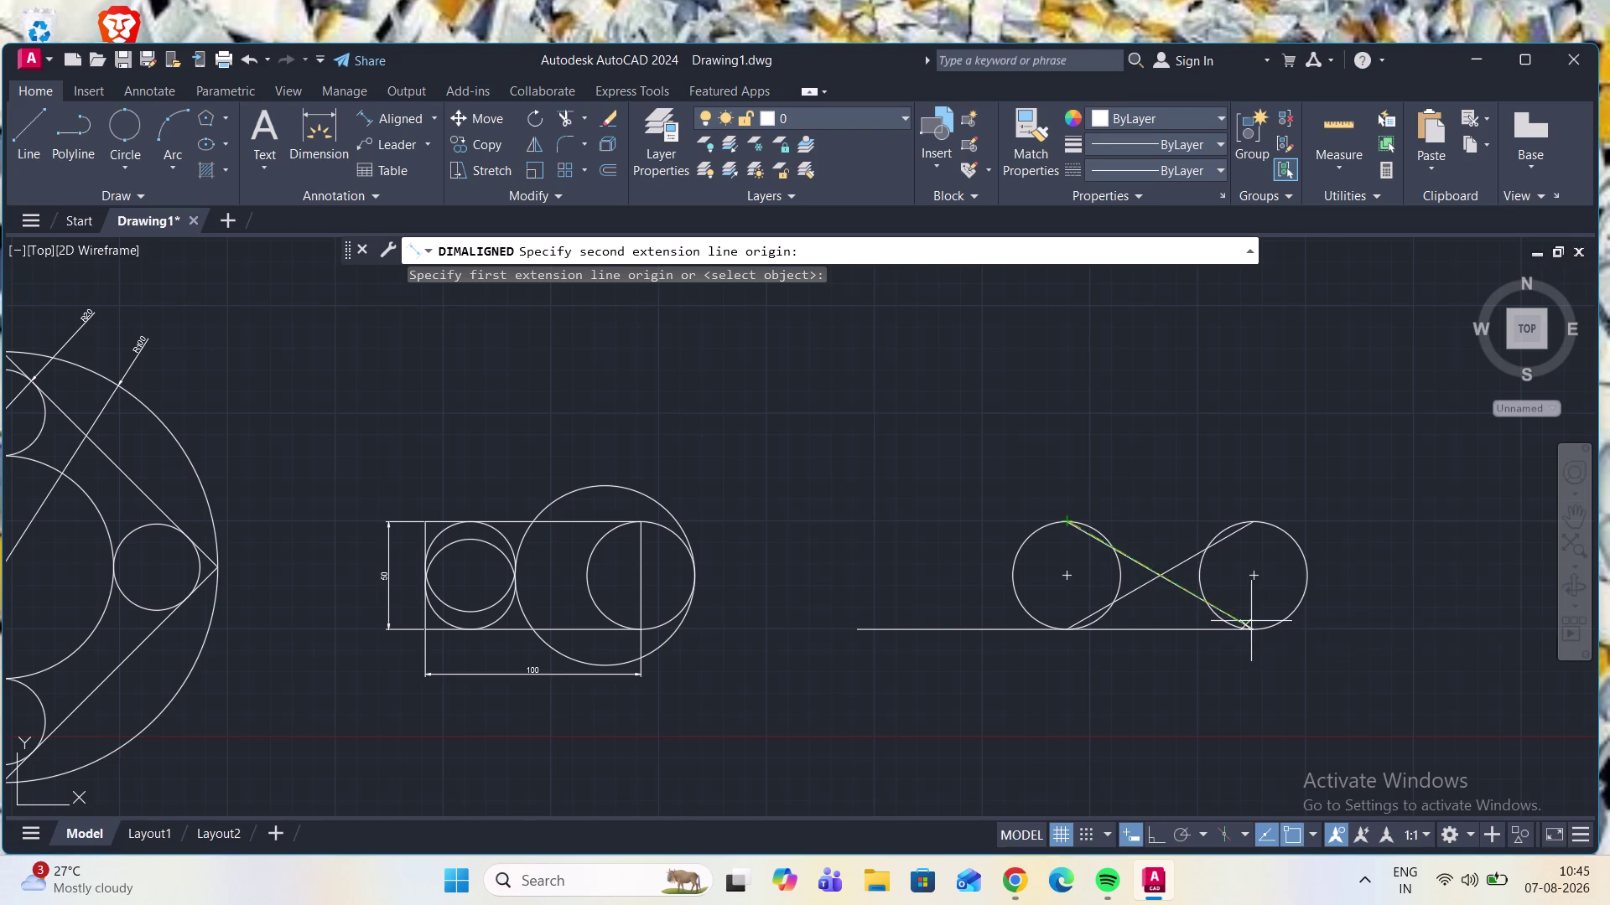
click(1252, 627)
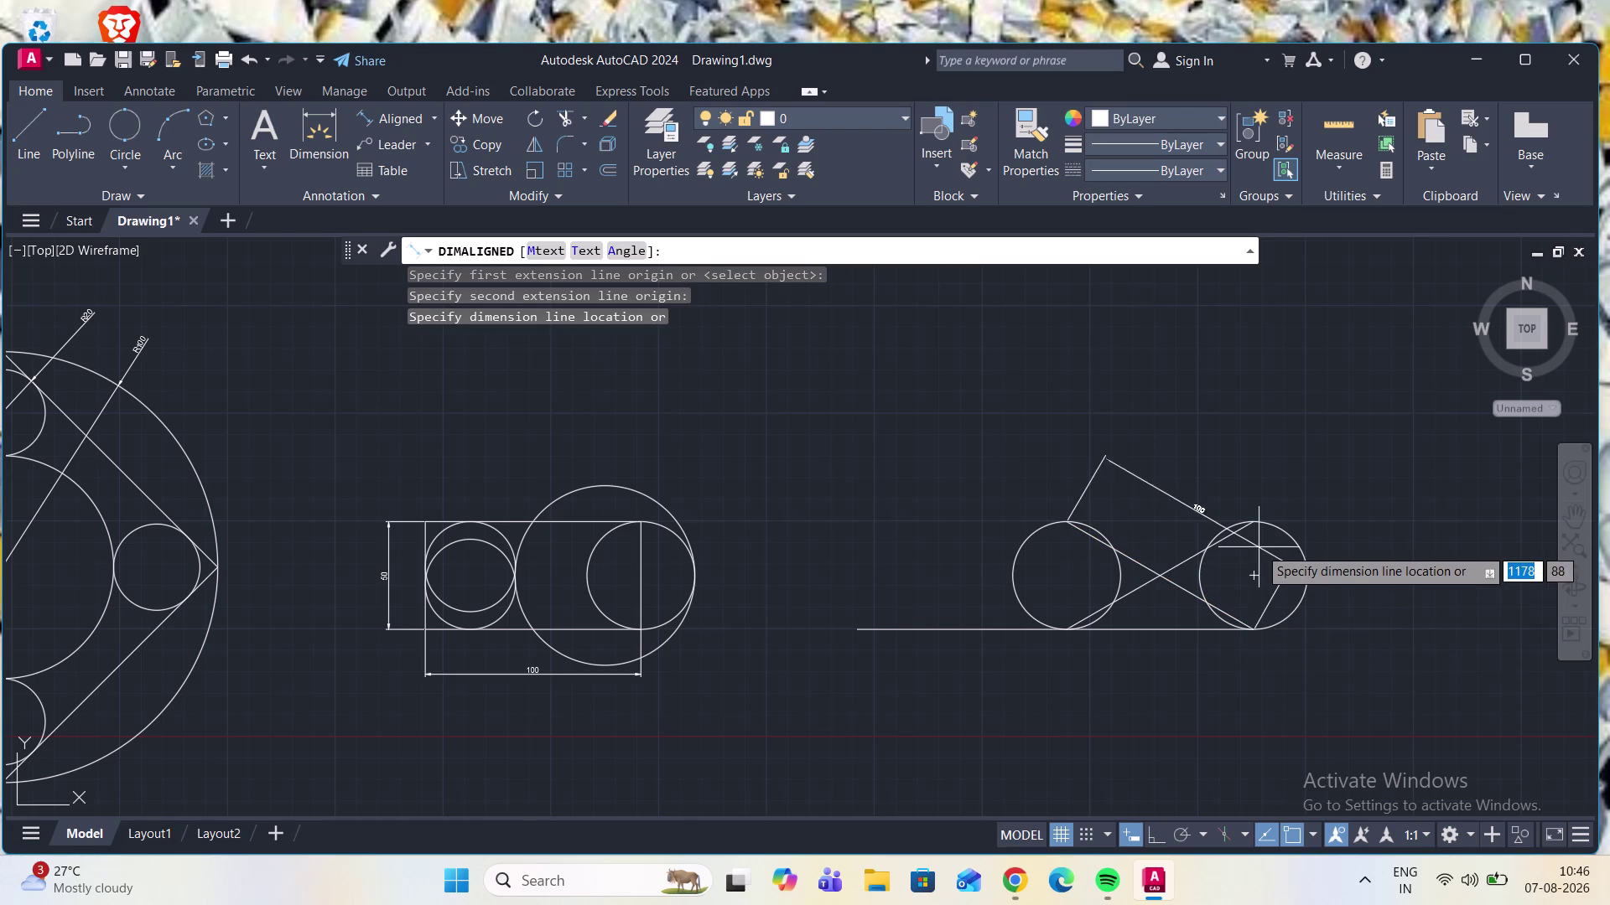
click(1258, 572)
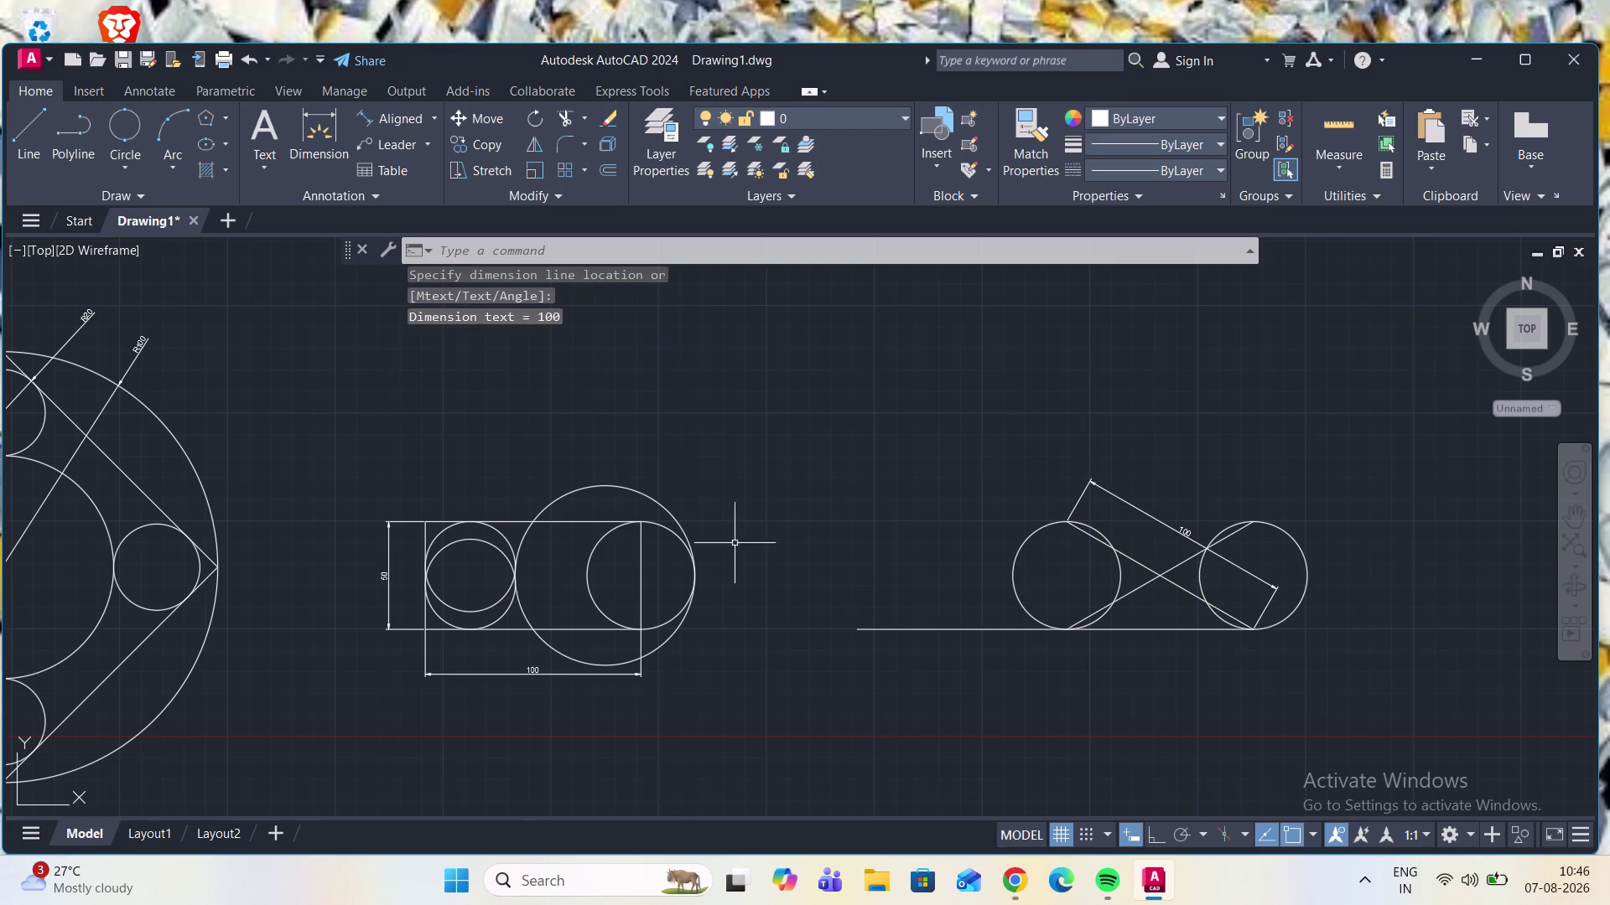
Add a 60° angular dimension between the two crossing tangent lines.
click(430, 120)
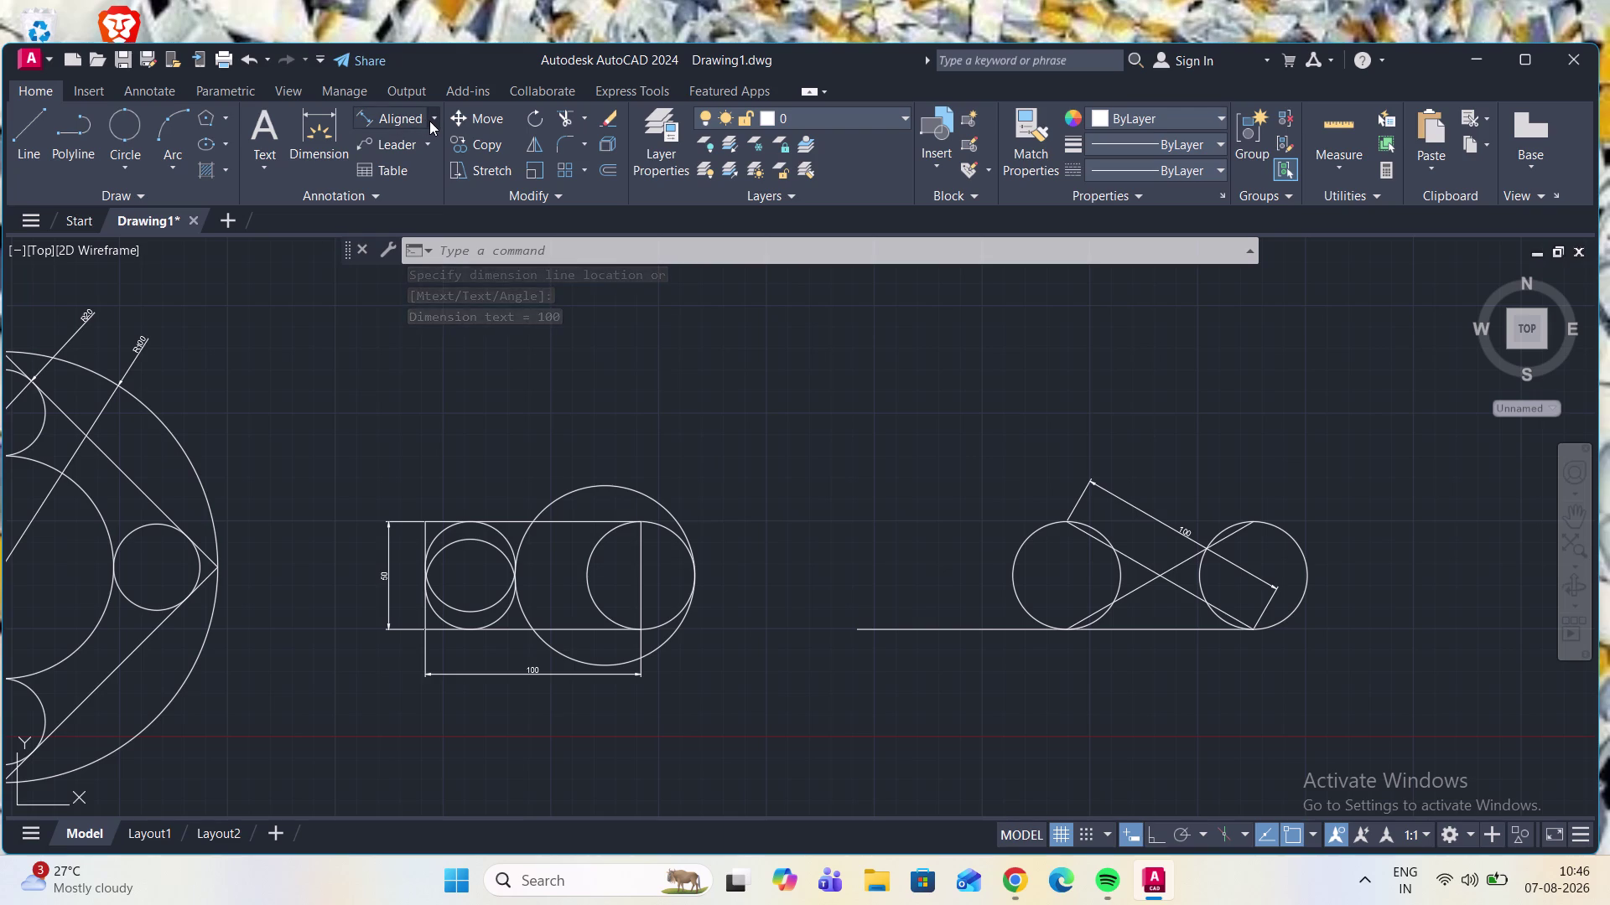
click(422, 228)
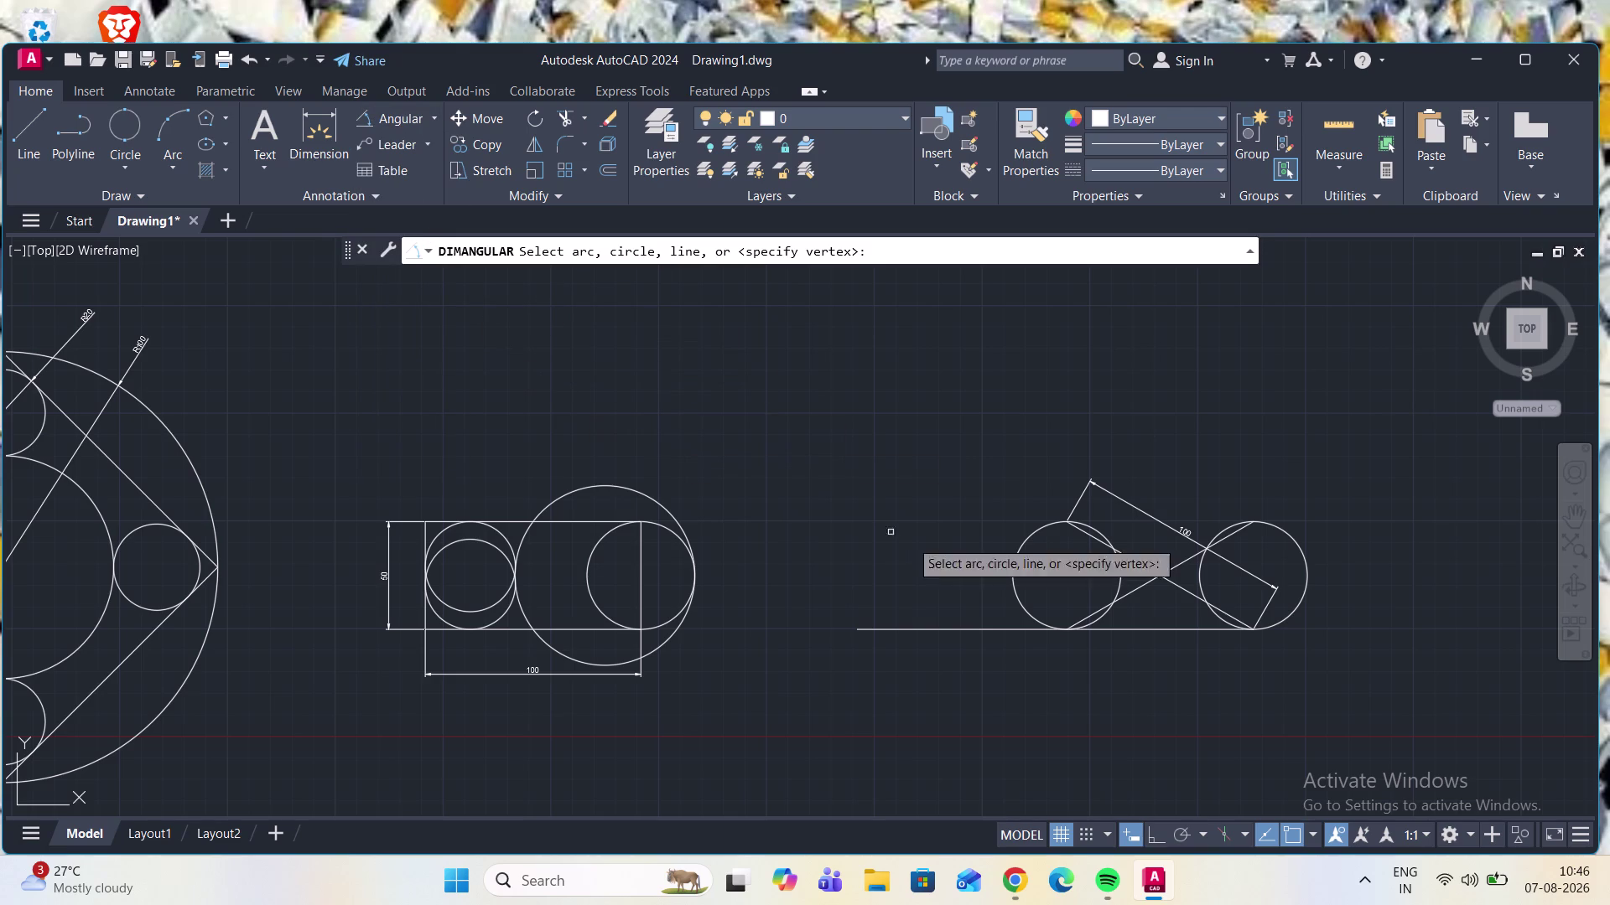
click(1144, 565)
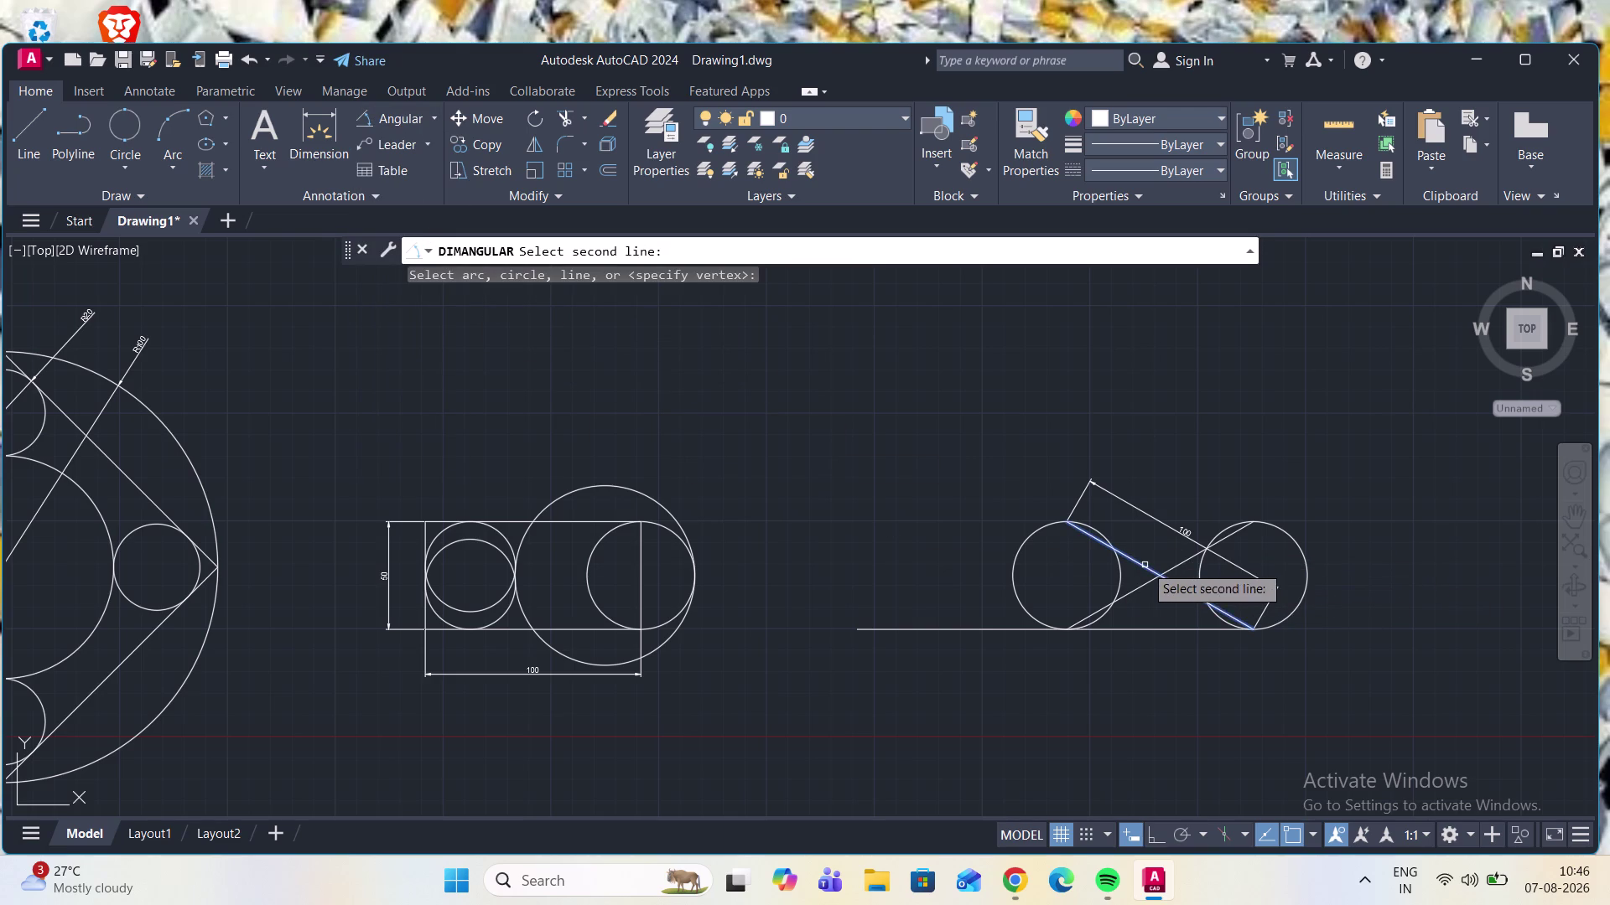
click(1137, 591)
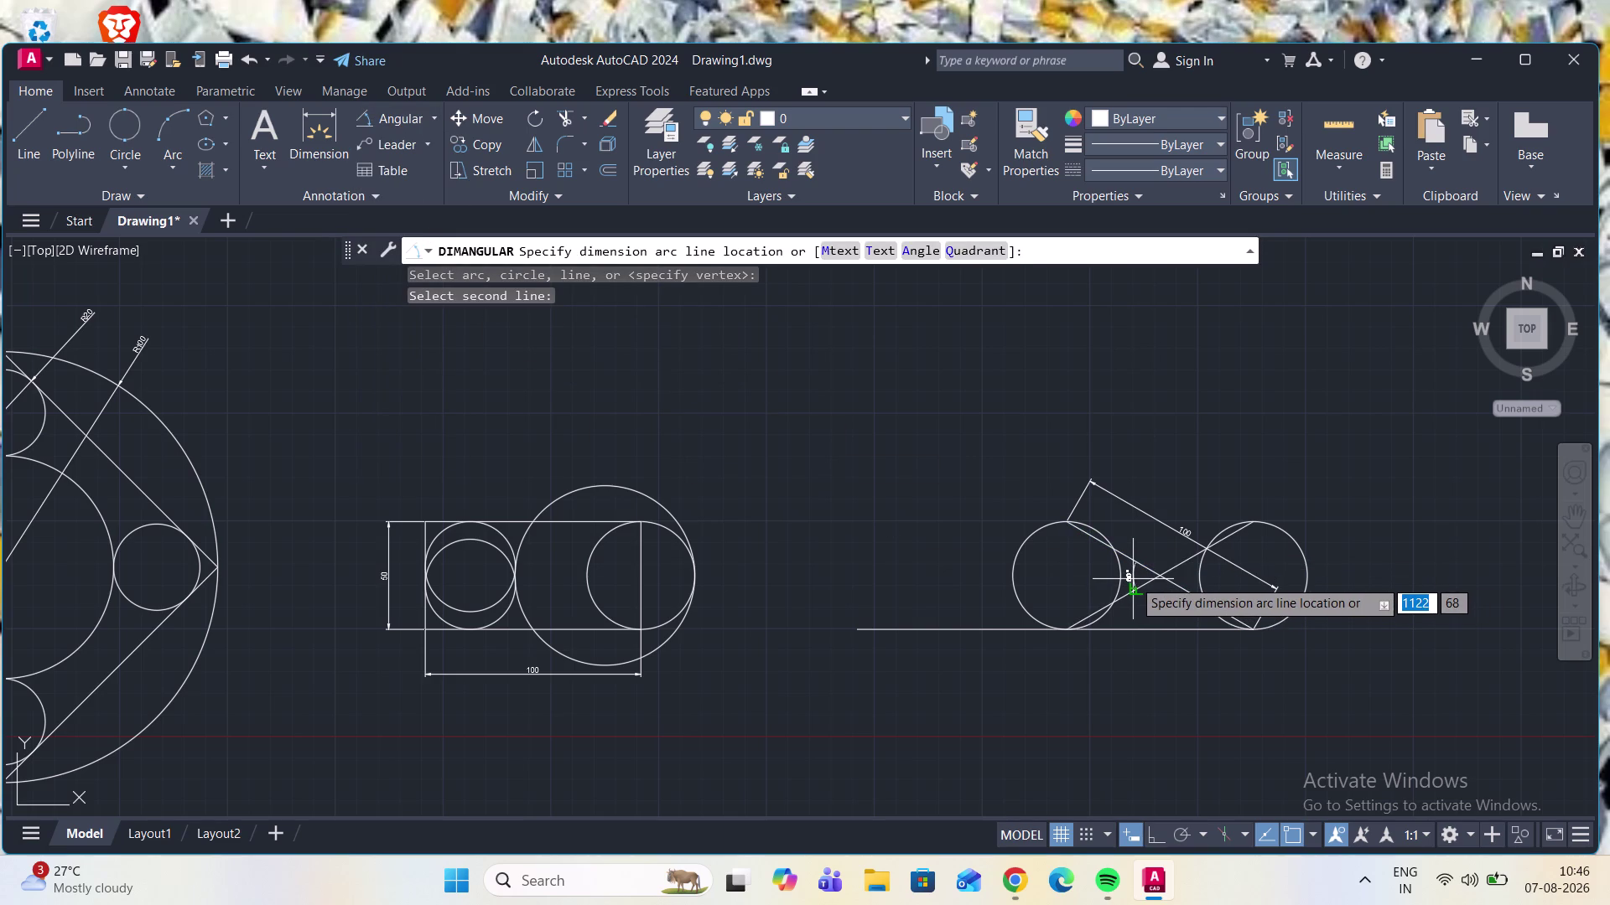
click(1133, 580)
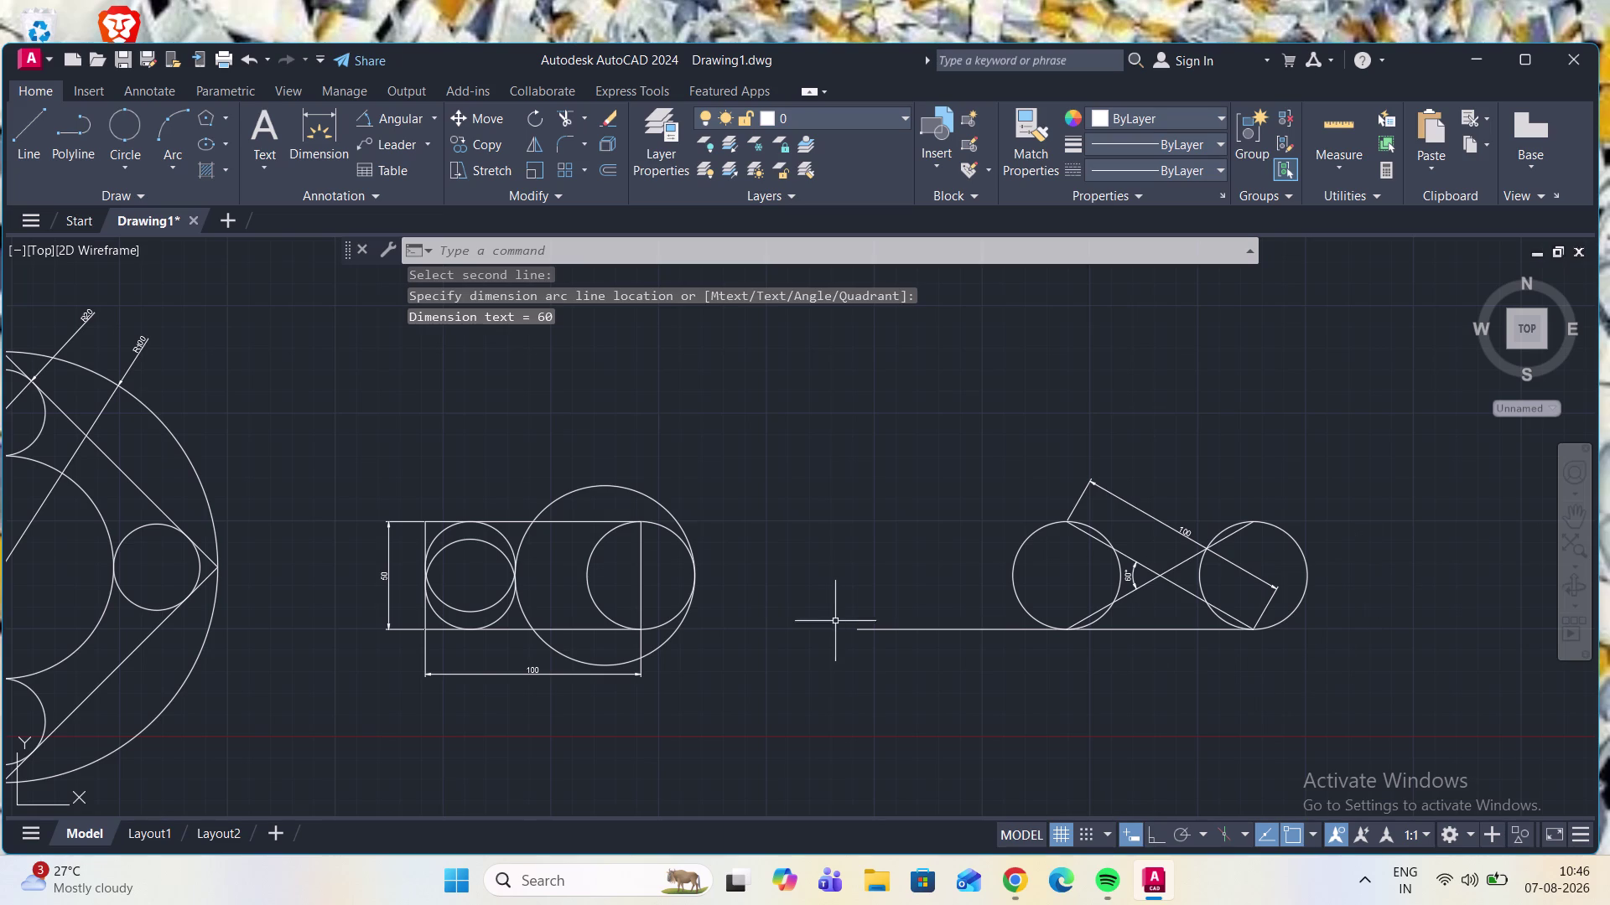
Delete the long horizontal line below the circles.
click(909, 629)
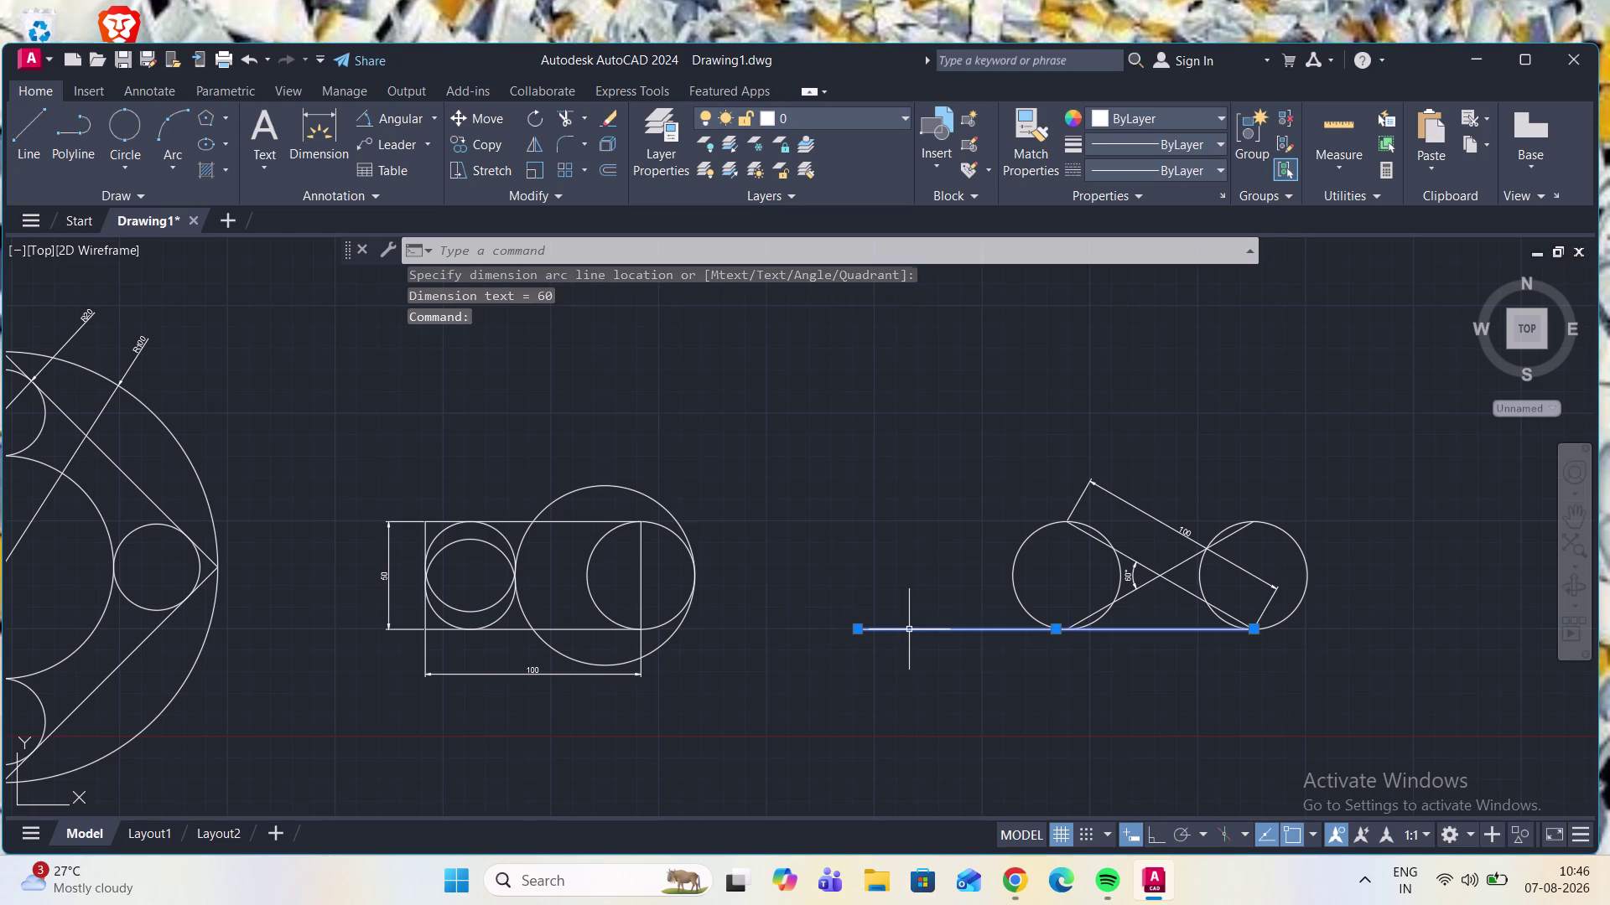
key(Delete)
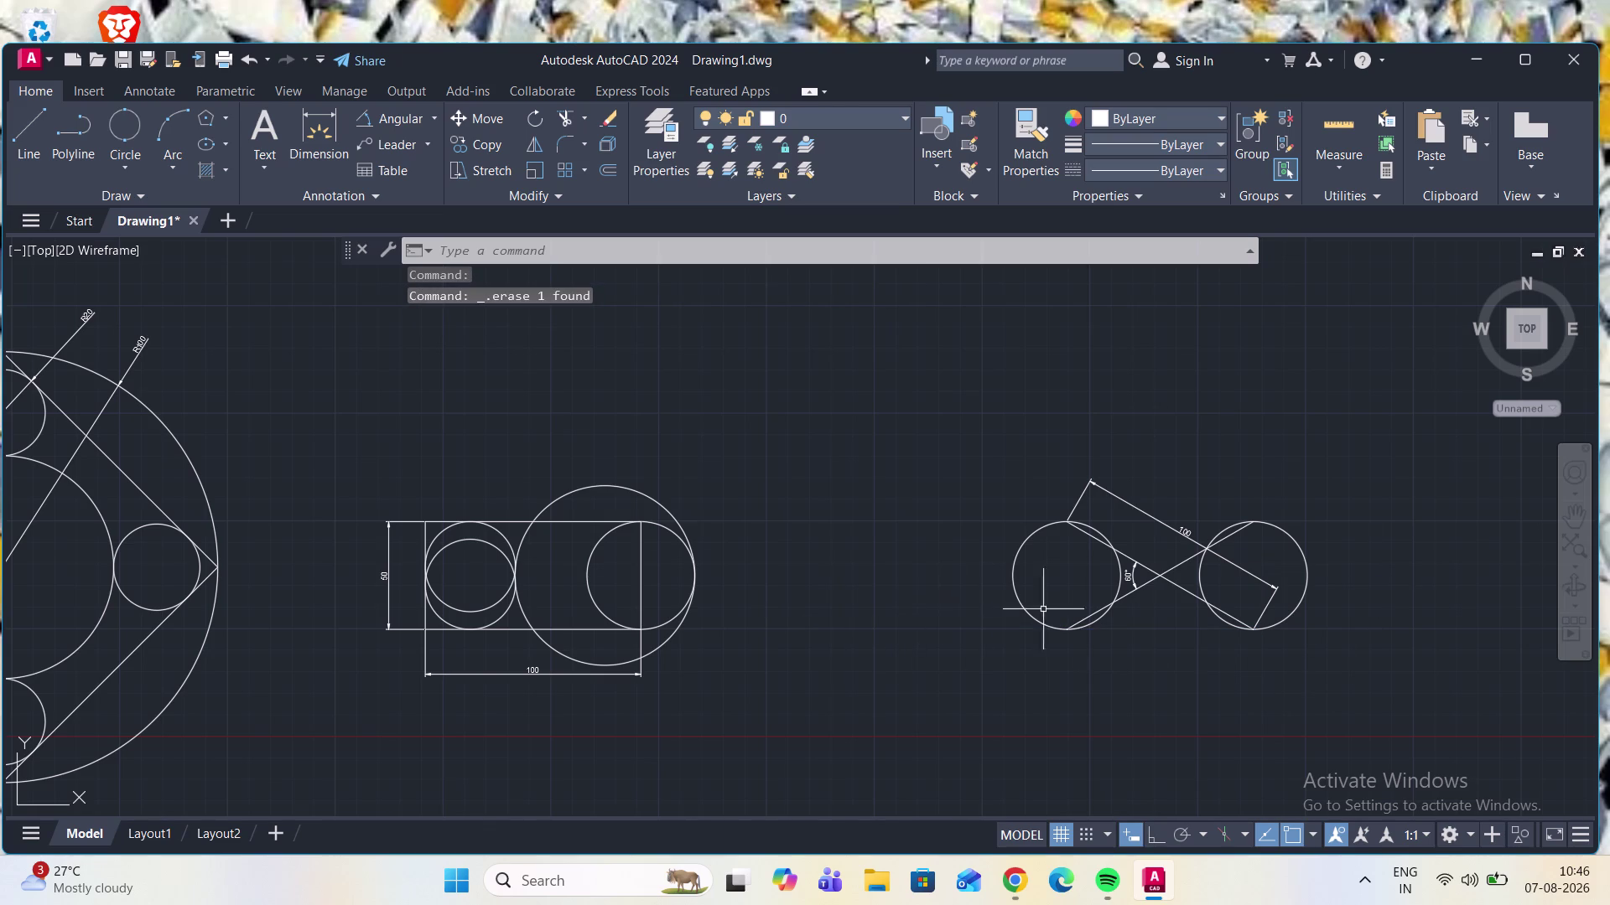
scroll(down, 3)
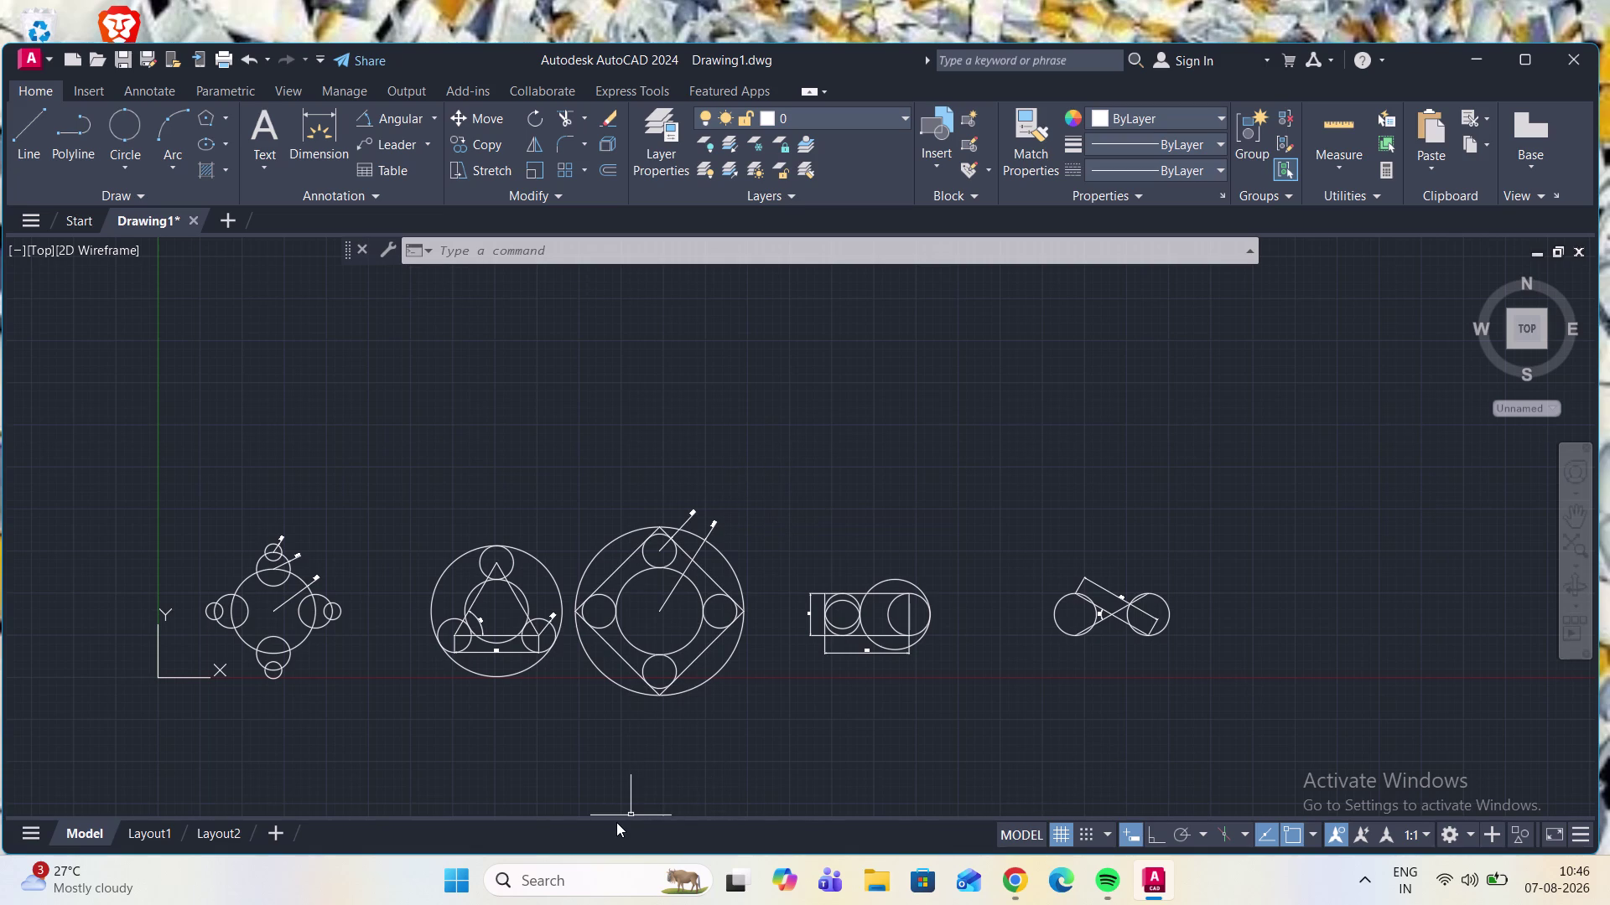
Zoom in and out to inspect all five dimensioned circle figures.
scroll(up, 3)
scroll(down, 3)
scroll(up, 3)
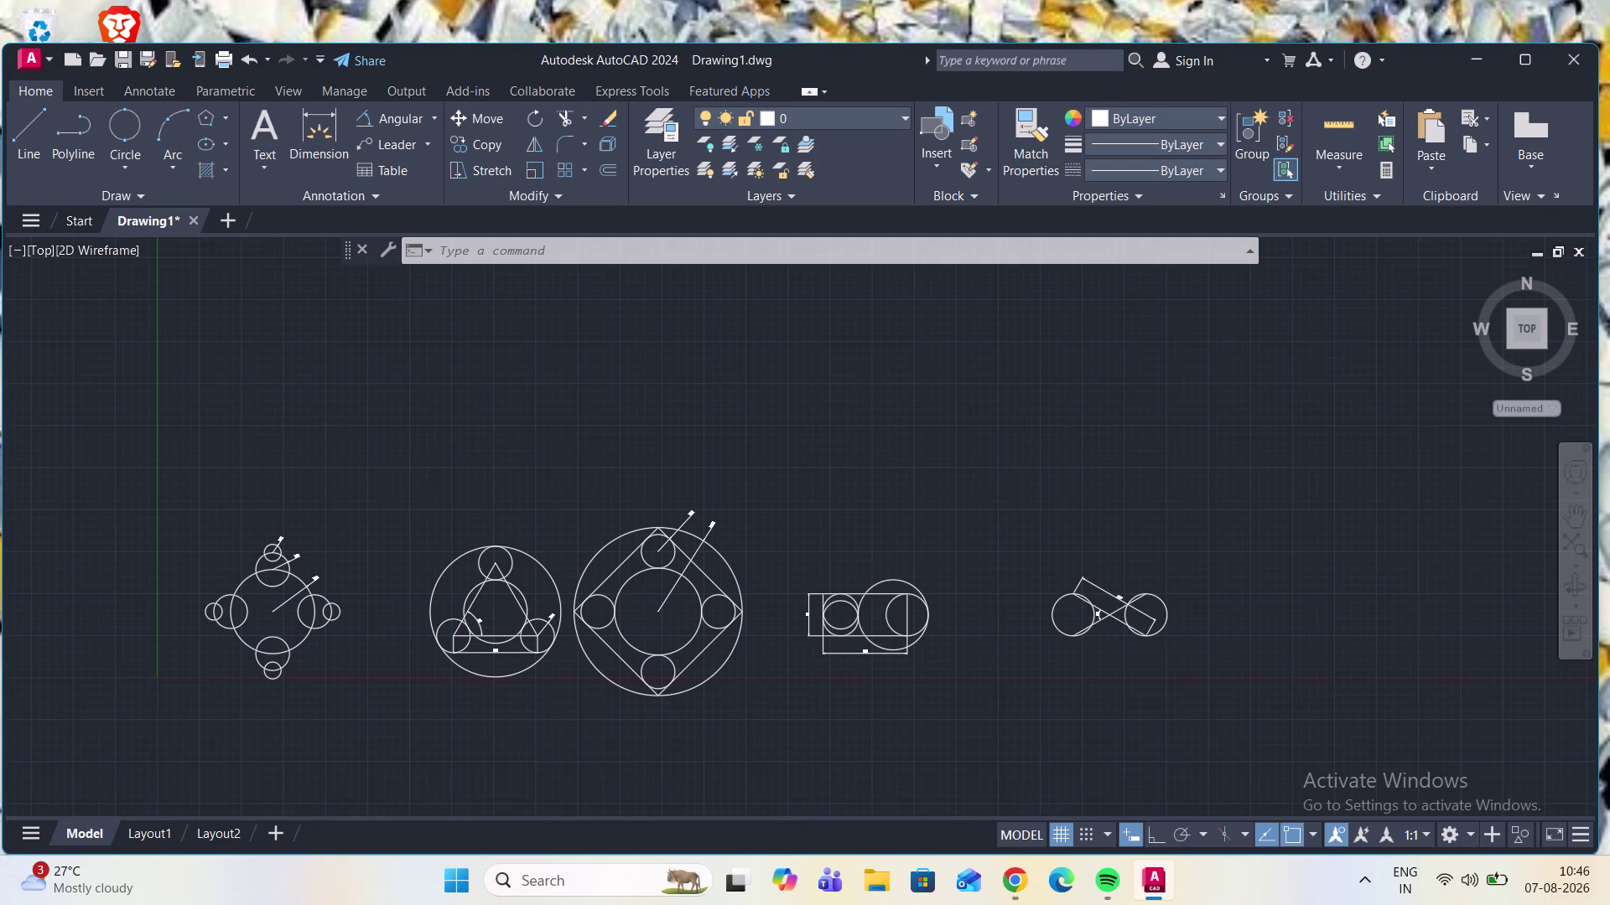
scroll(down, 3)
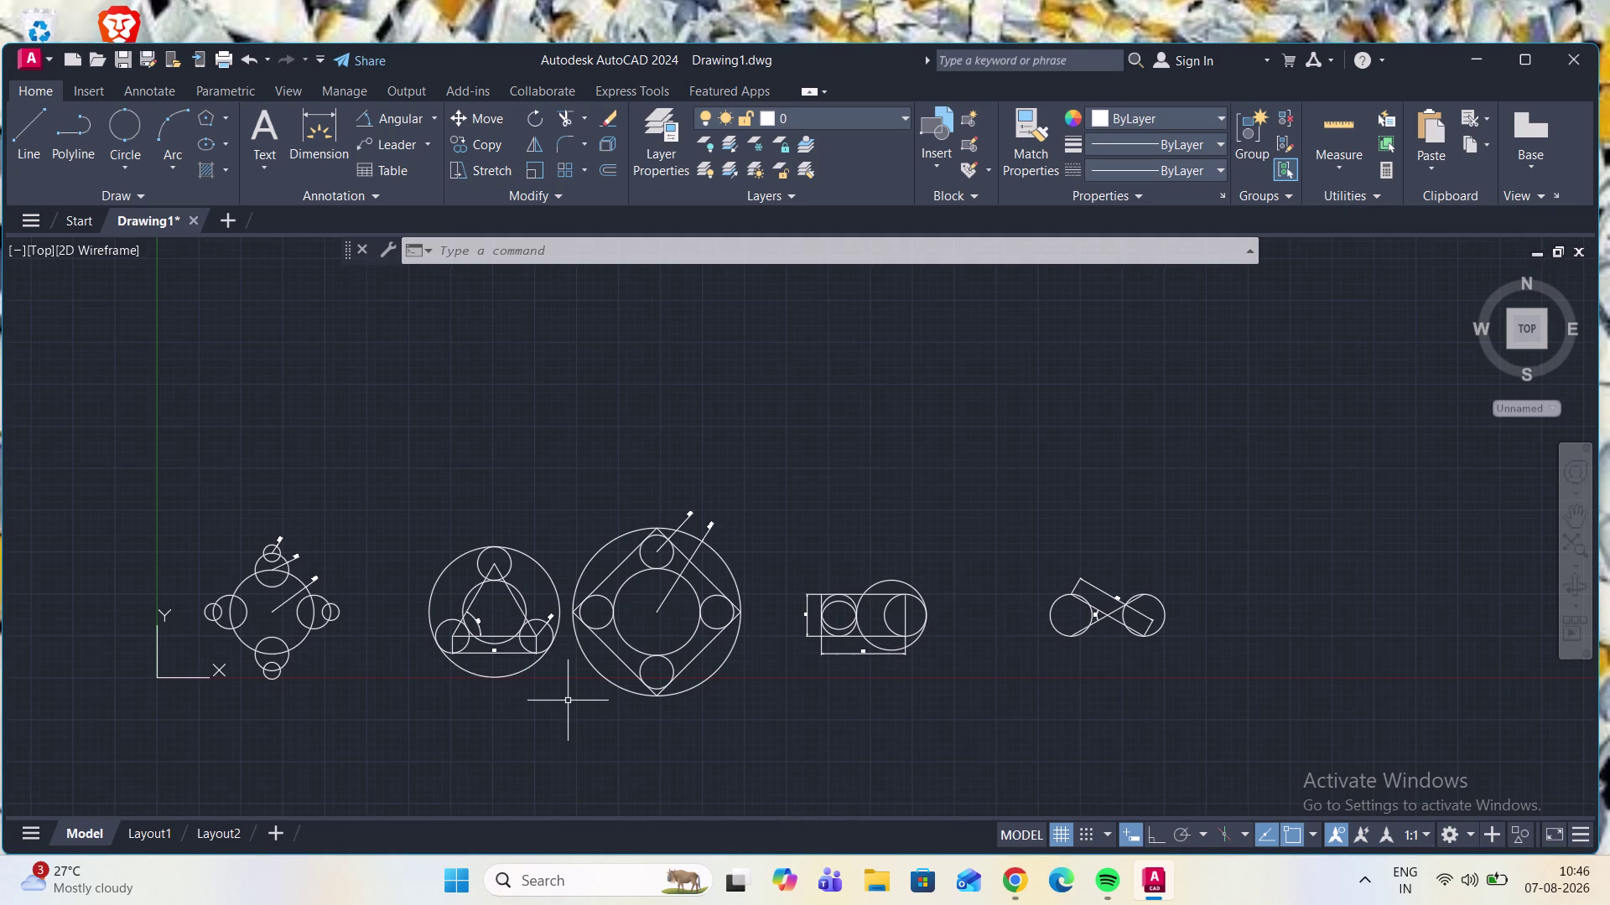
scroll(up, 3)
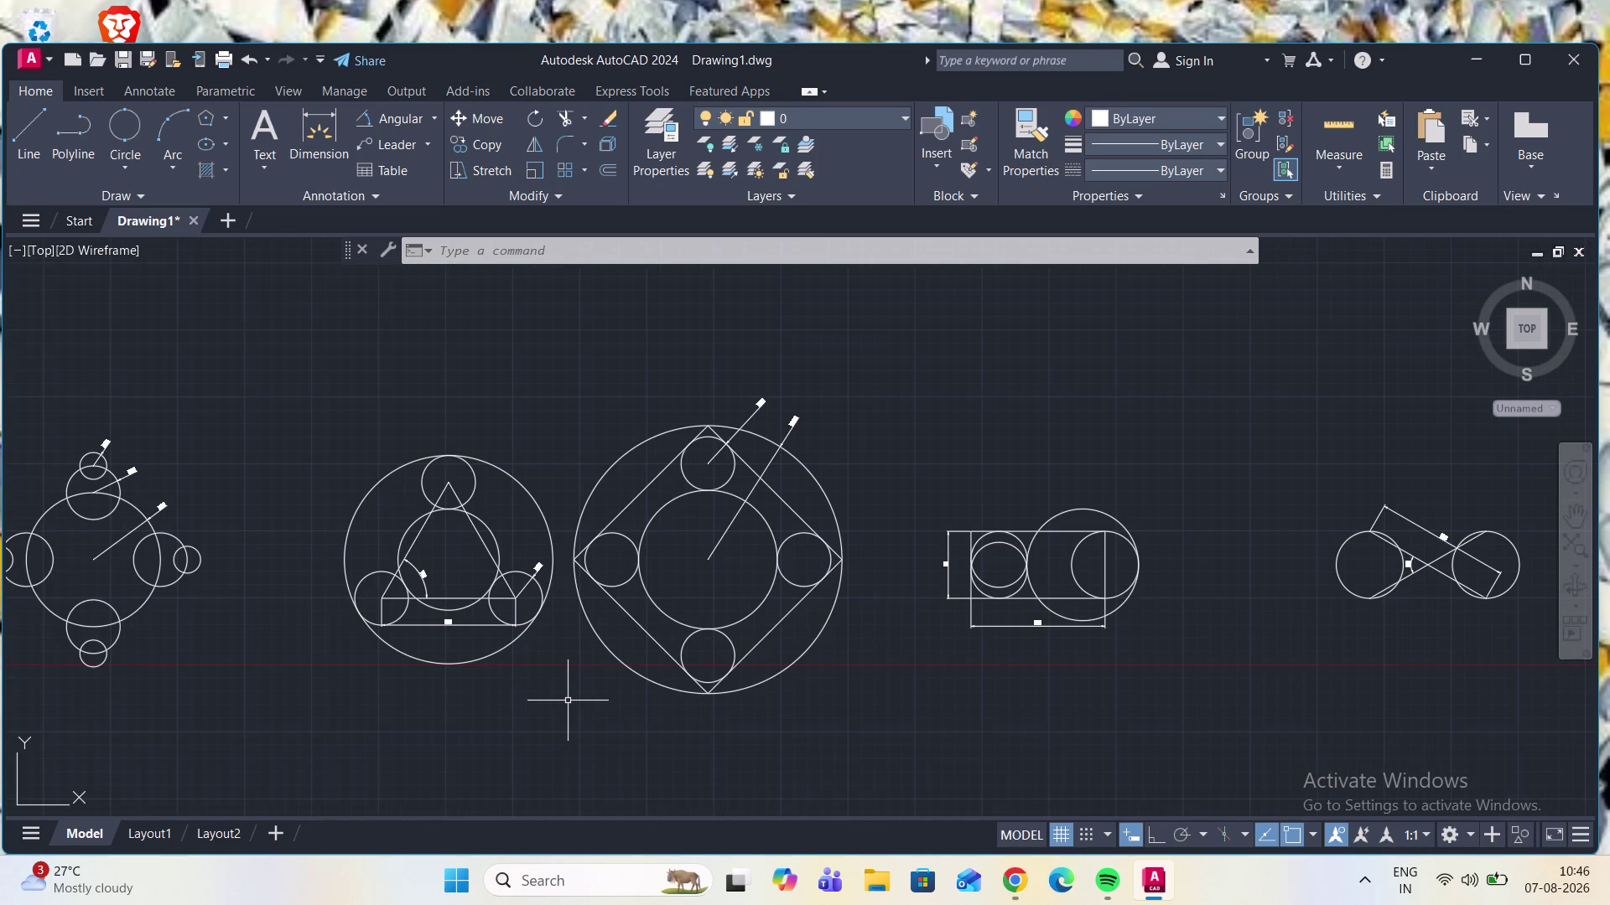
scroll(down, 3)
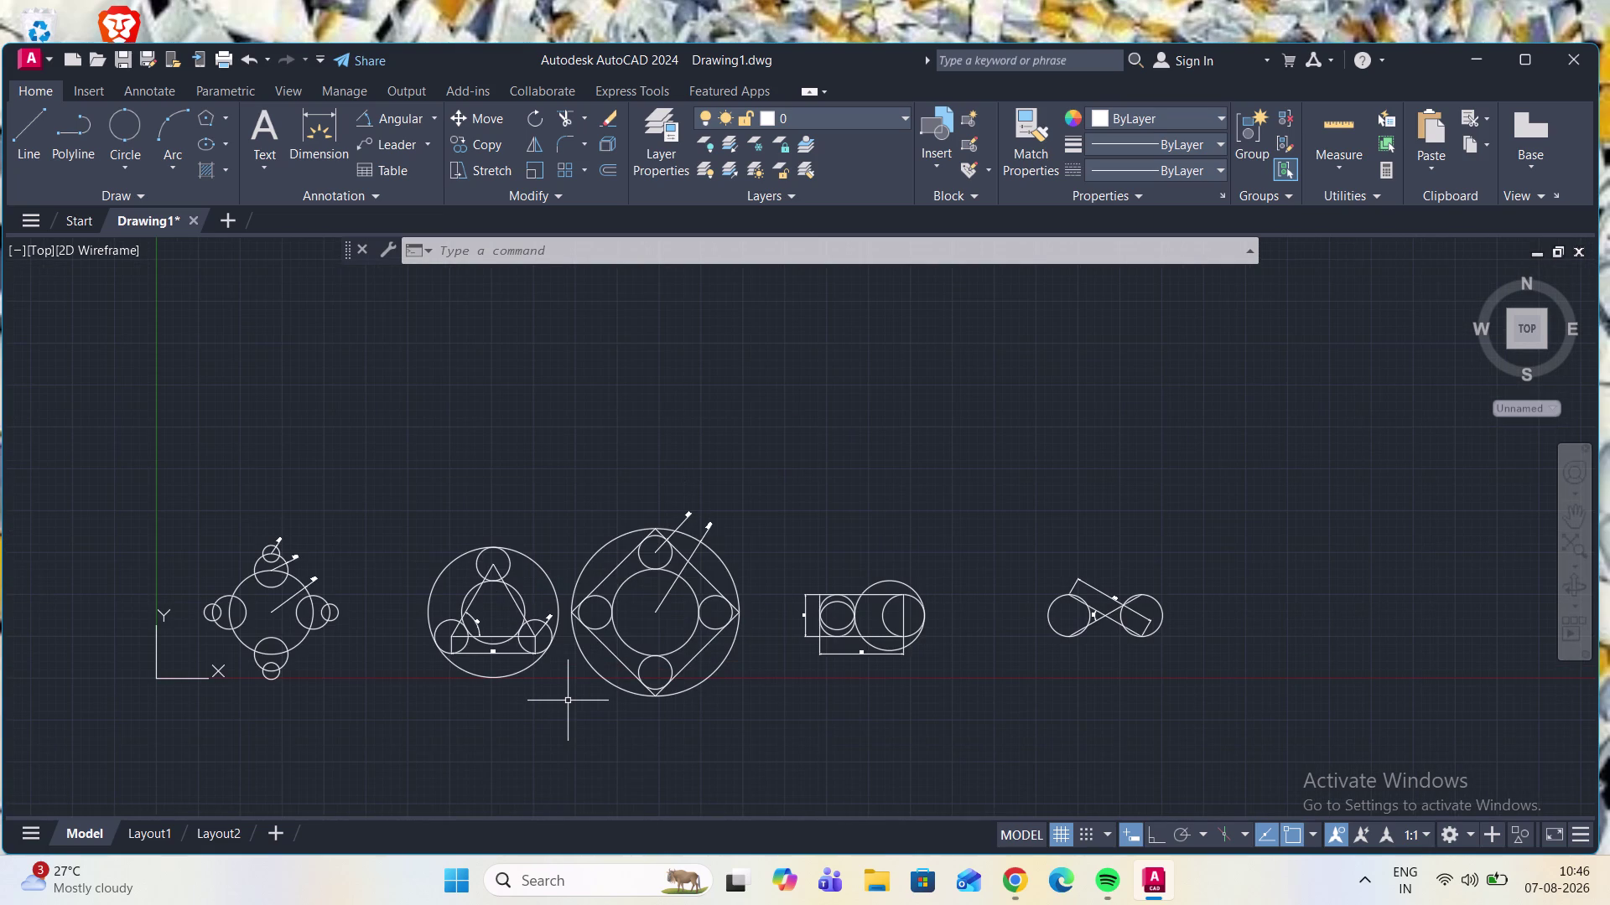
scroll(up, 3)
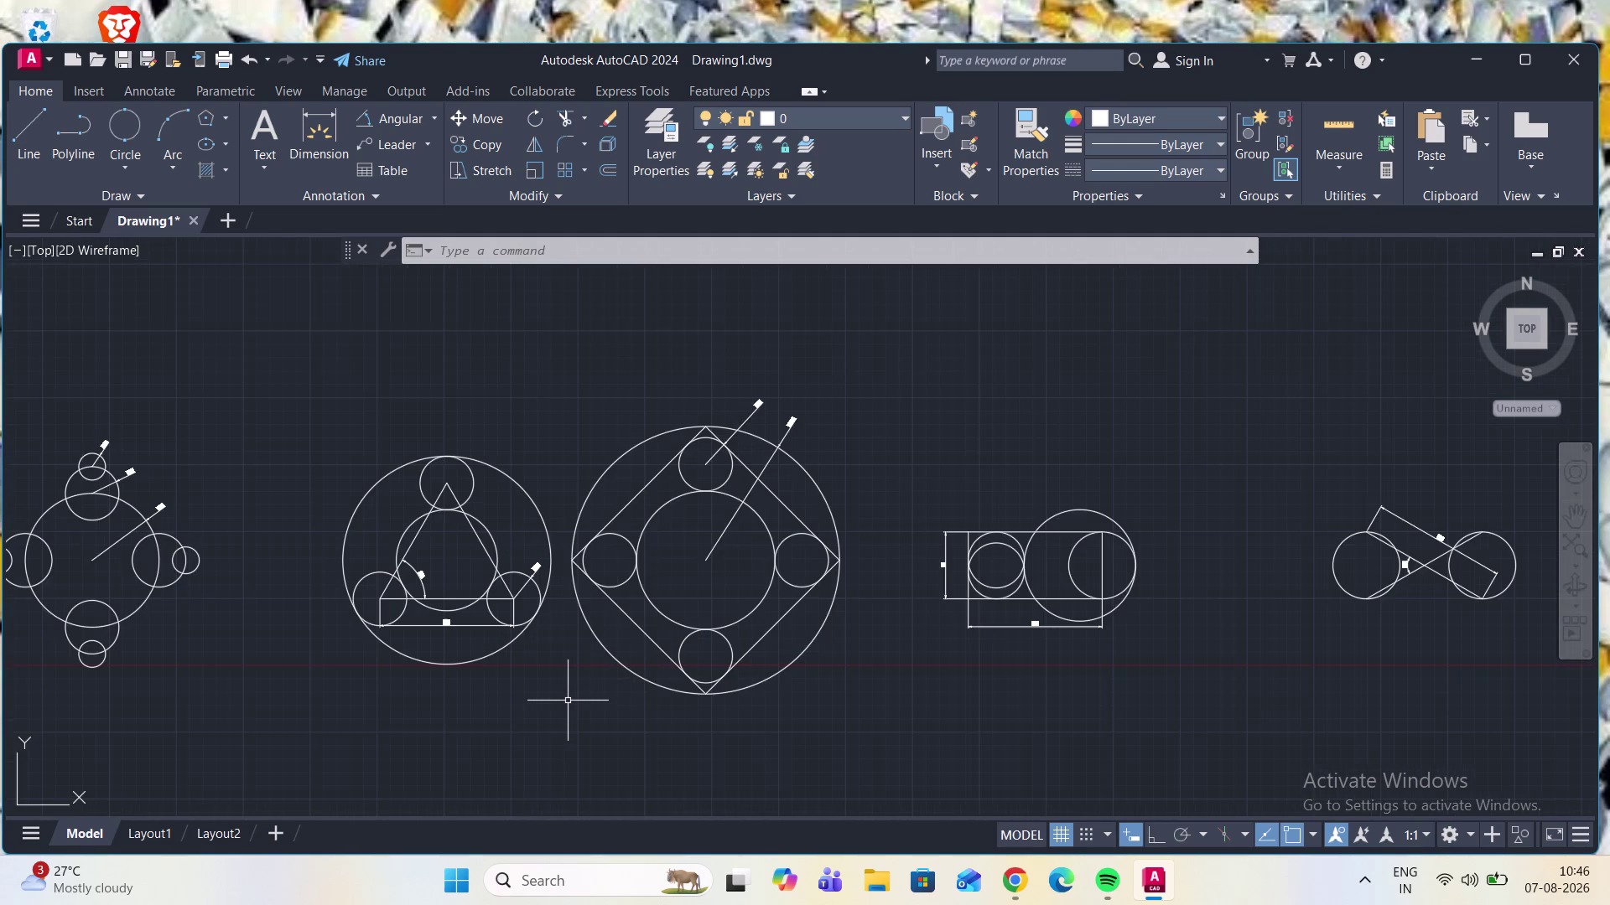
scroll(down, 3)
scroll(down, 3)
scroll(down, 3)
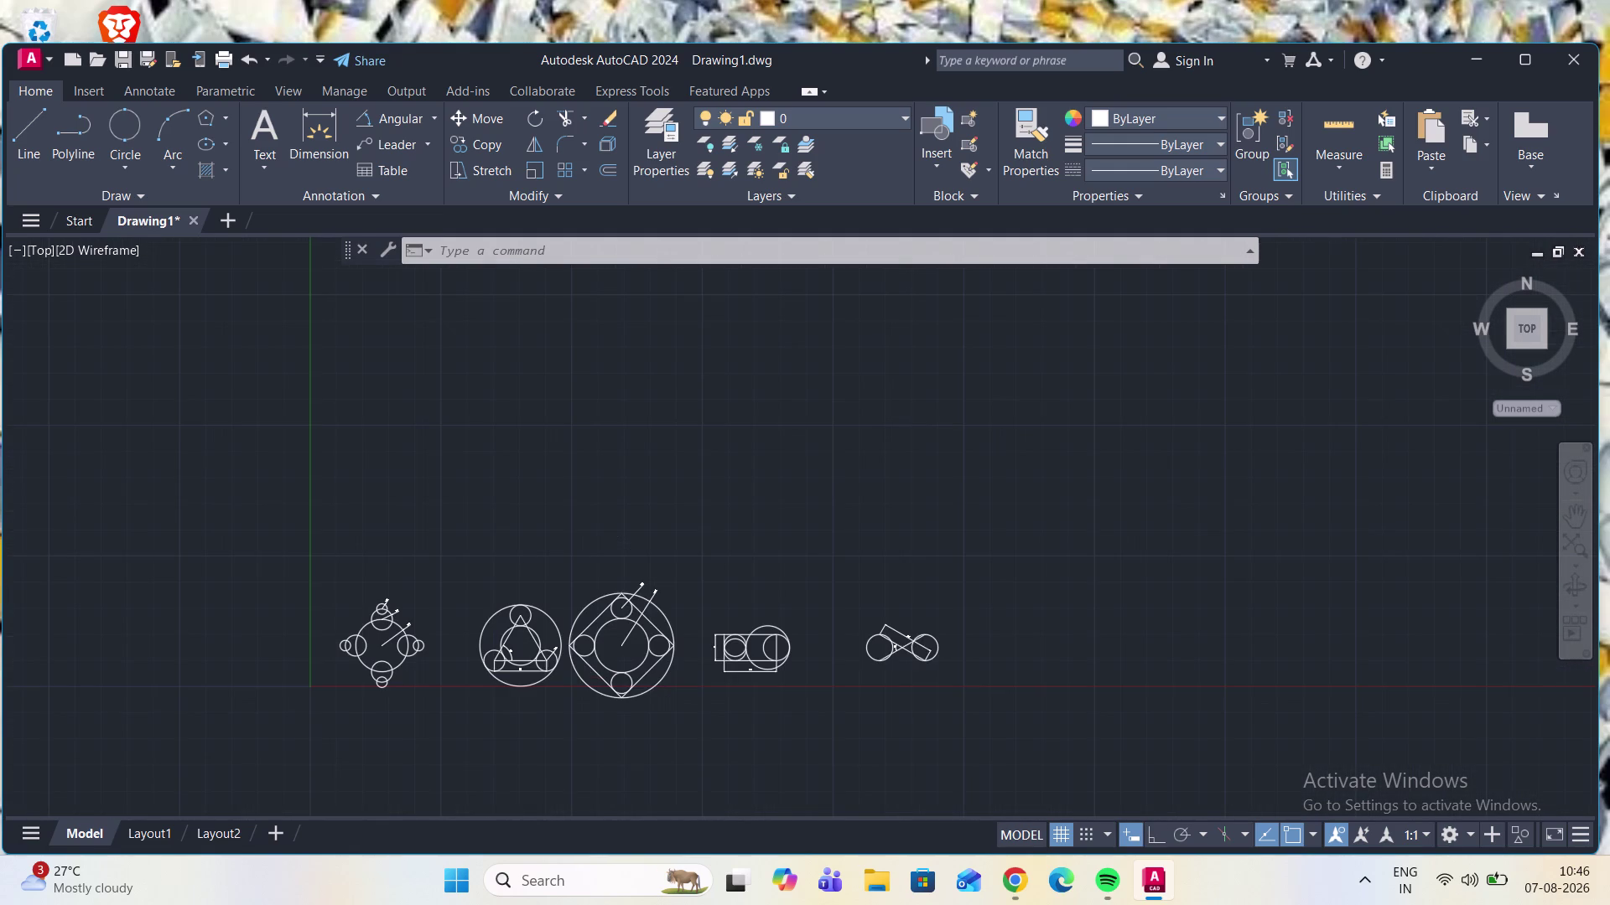
scroll(up, 3)
scroll(up, 3)
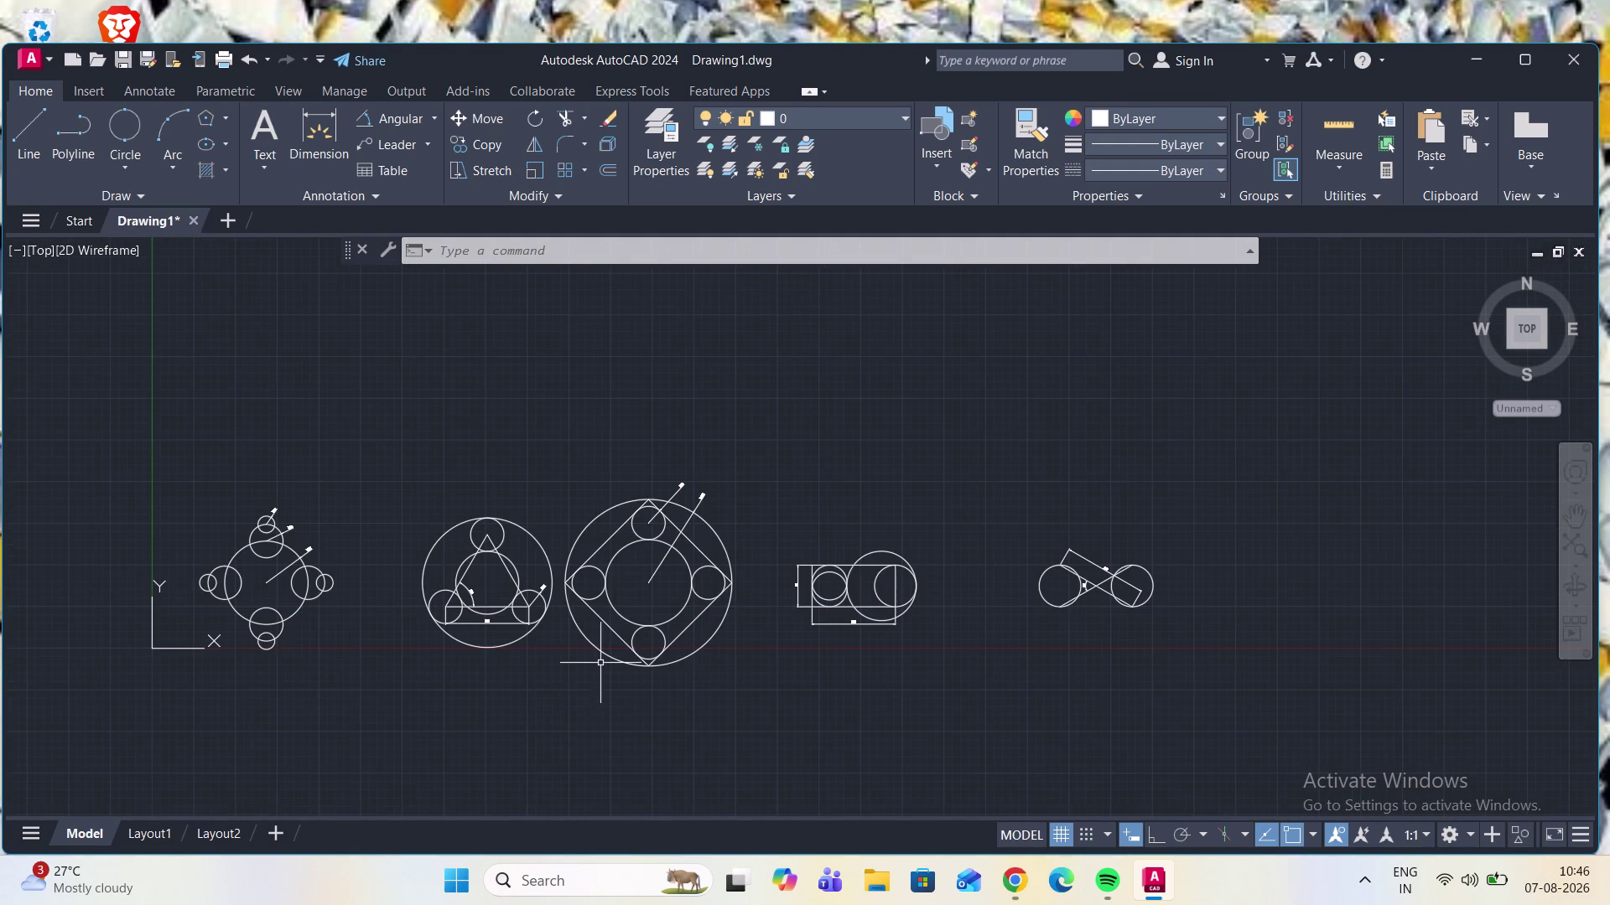
scroll(up, 3)
scroll(down, 3)
scroll(up, 3)
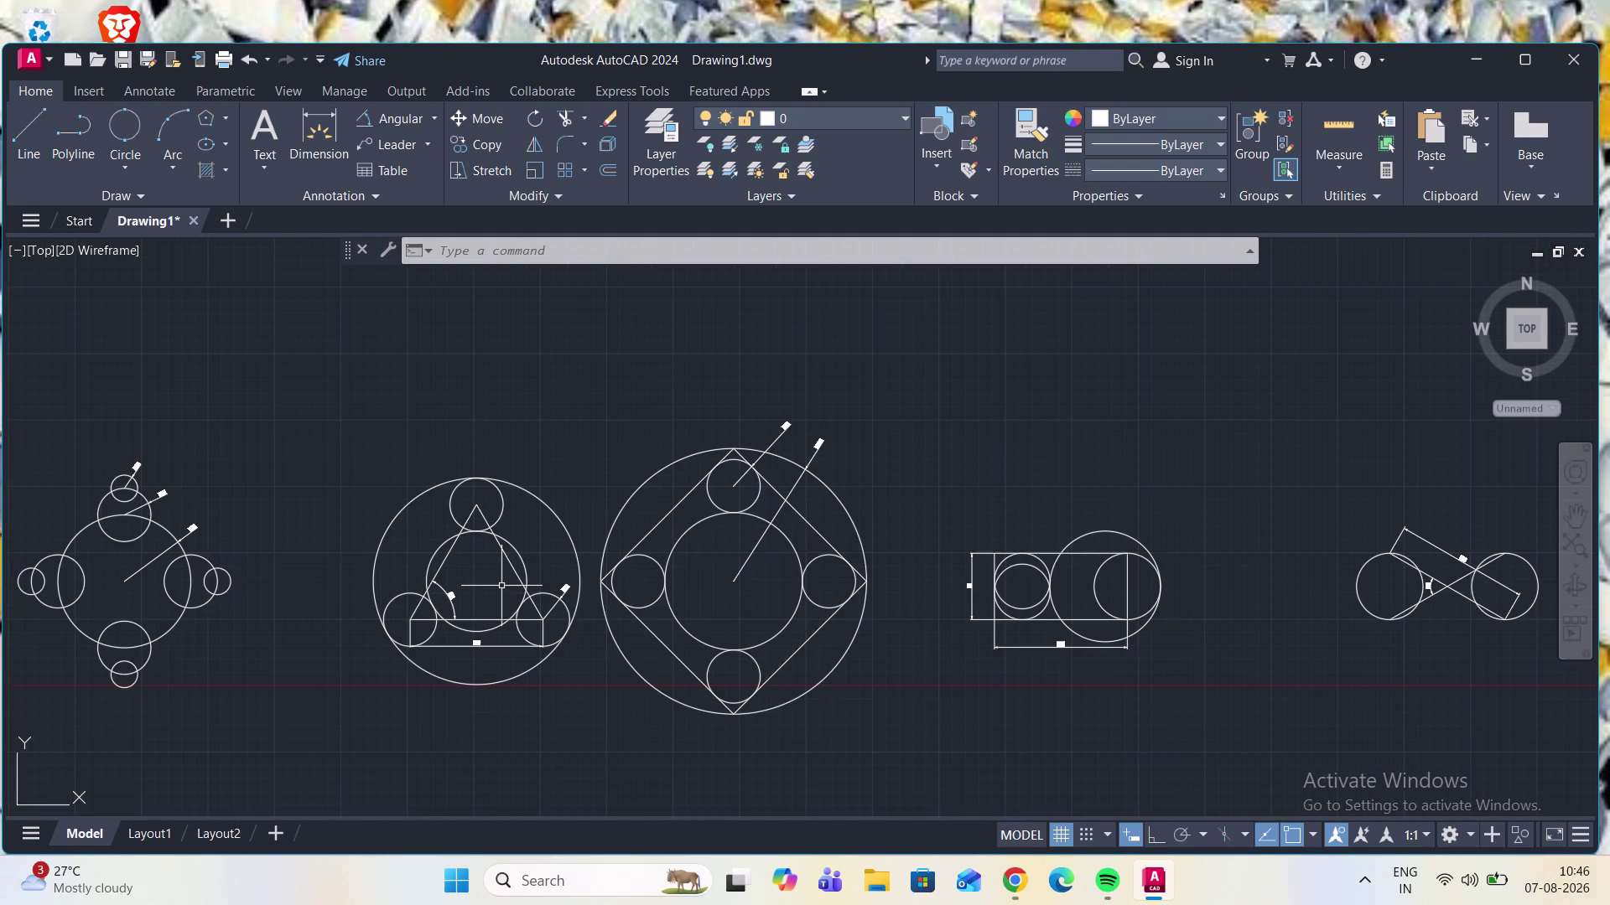
scroll(down, 3)
scroll(up, 3)
scroll(up, 3)
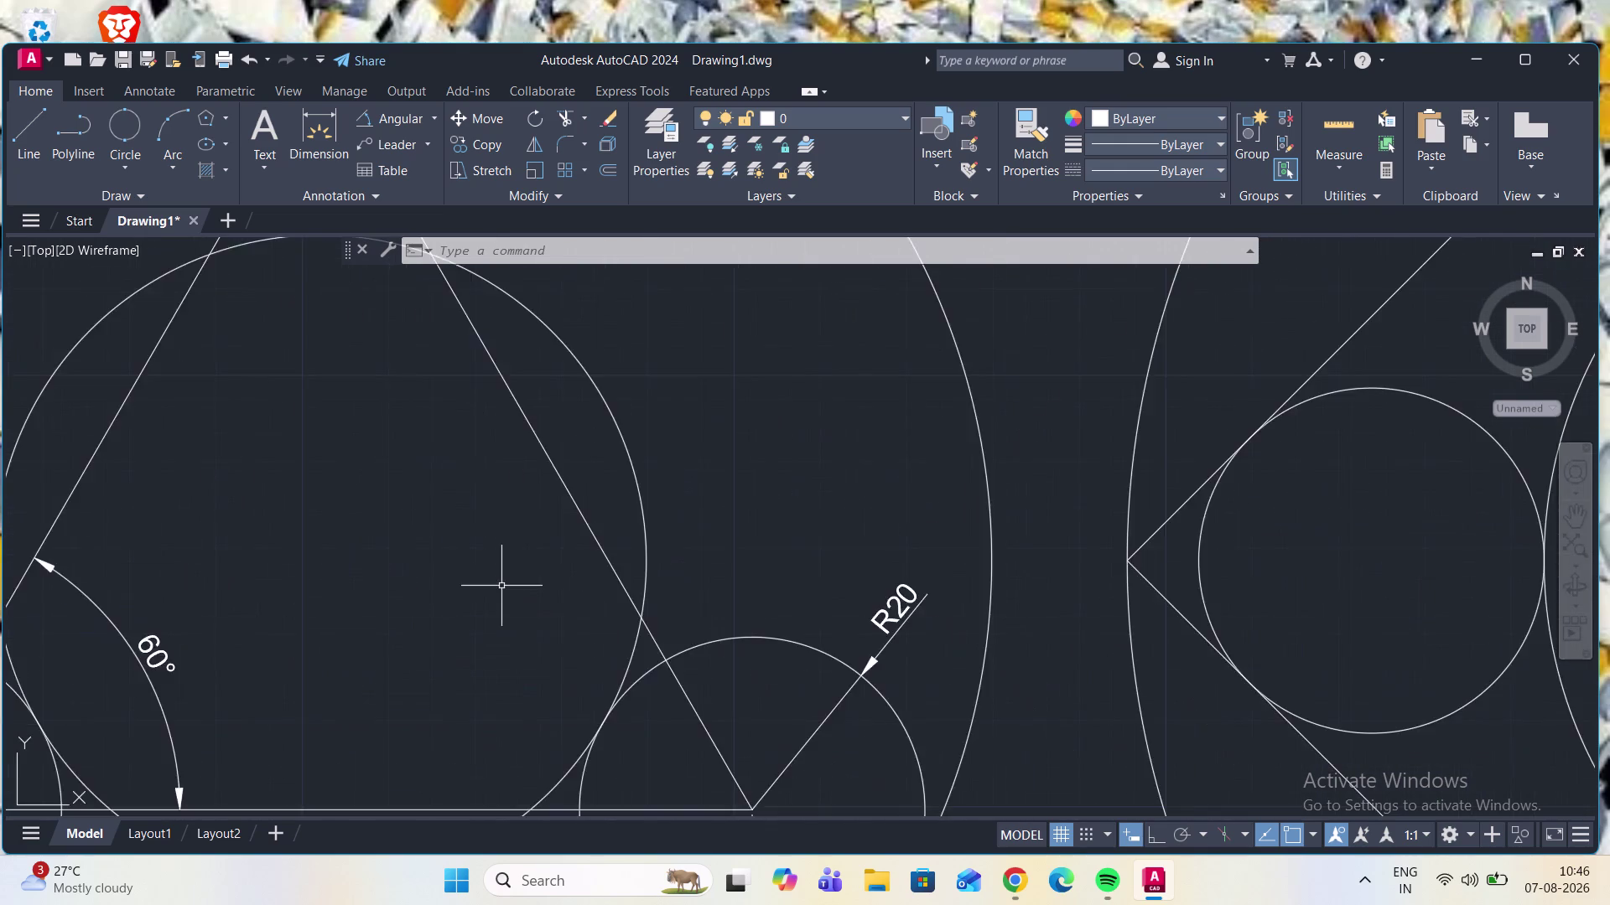
scroll(down, 3)
scroll(down, 3)
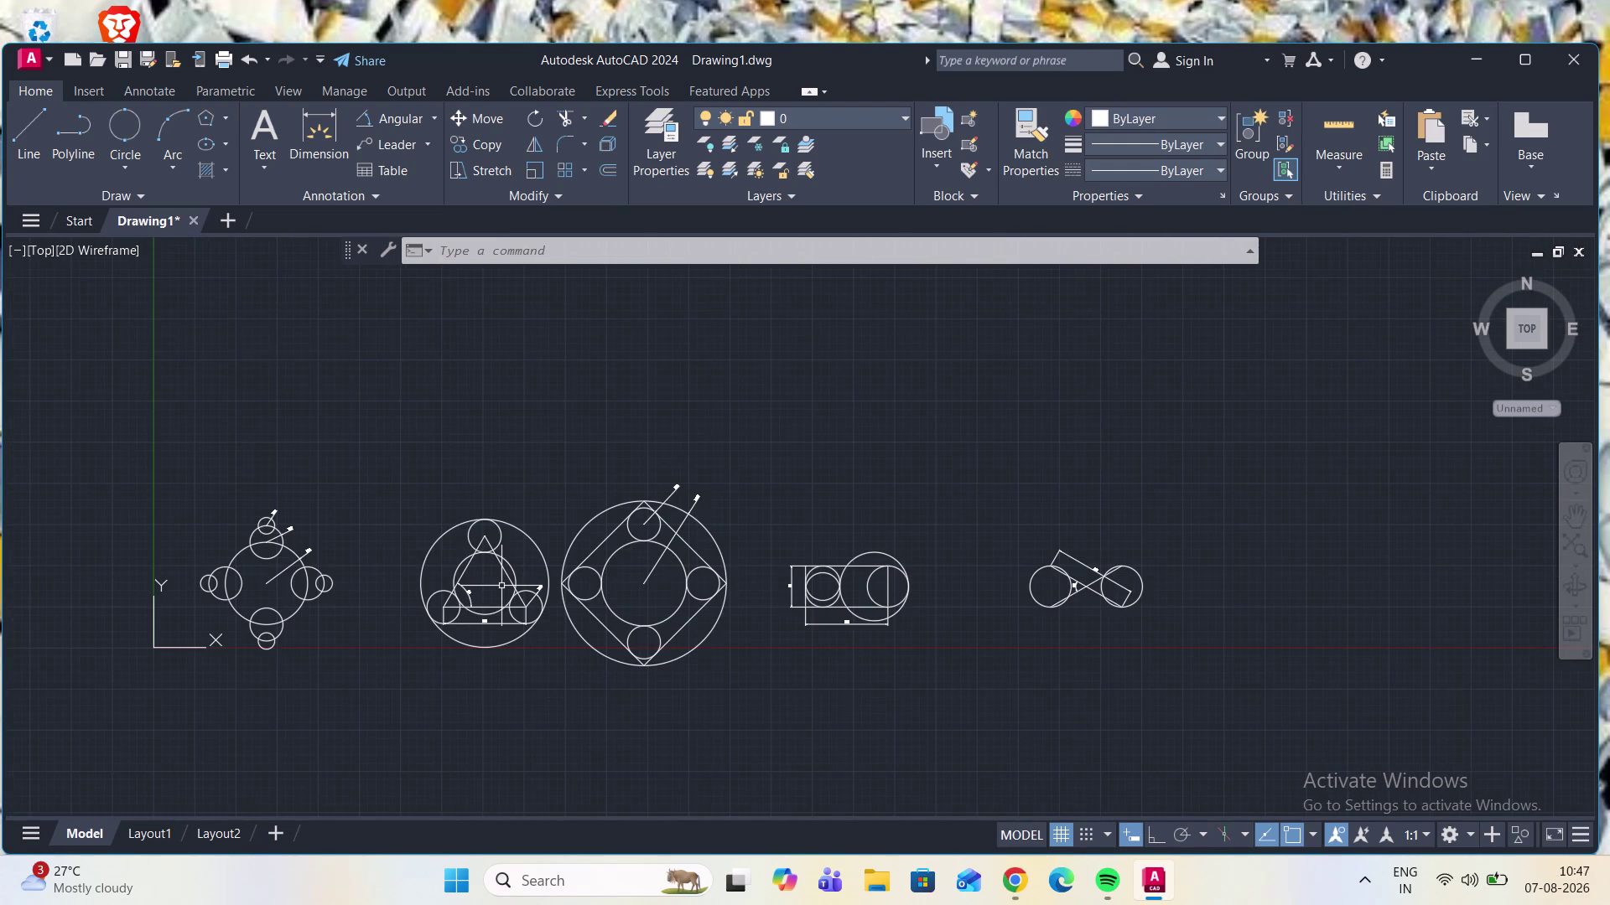
scroll(up, 3)
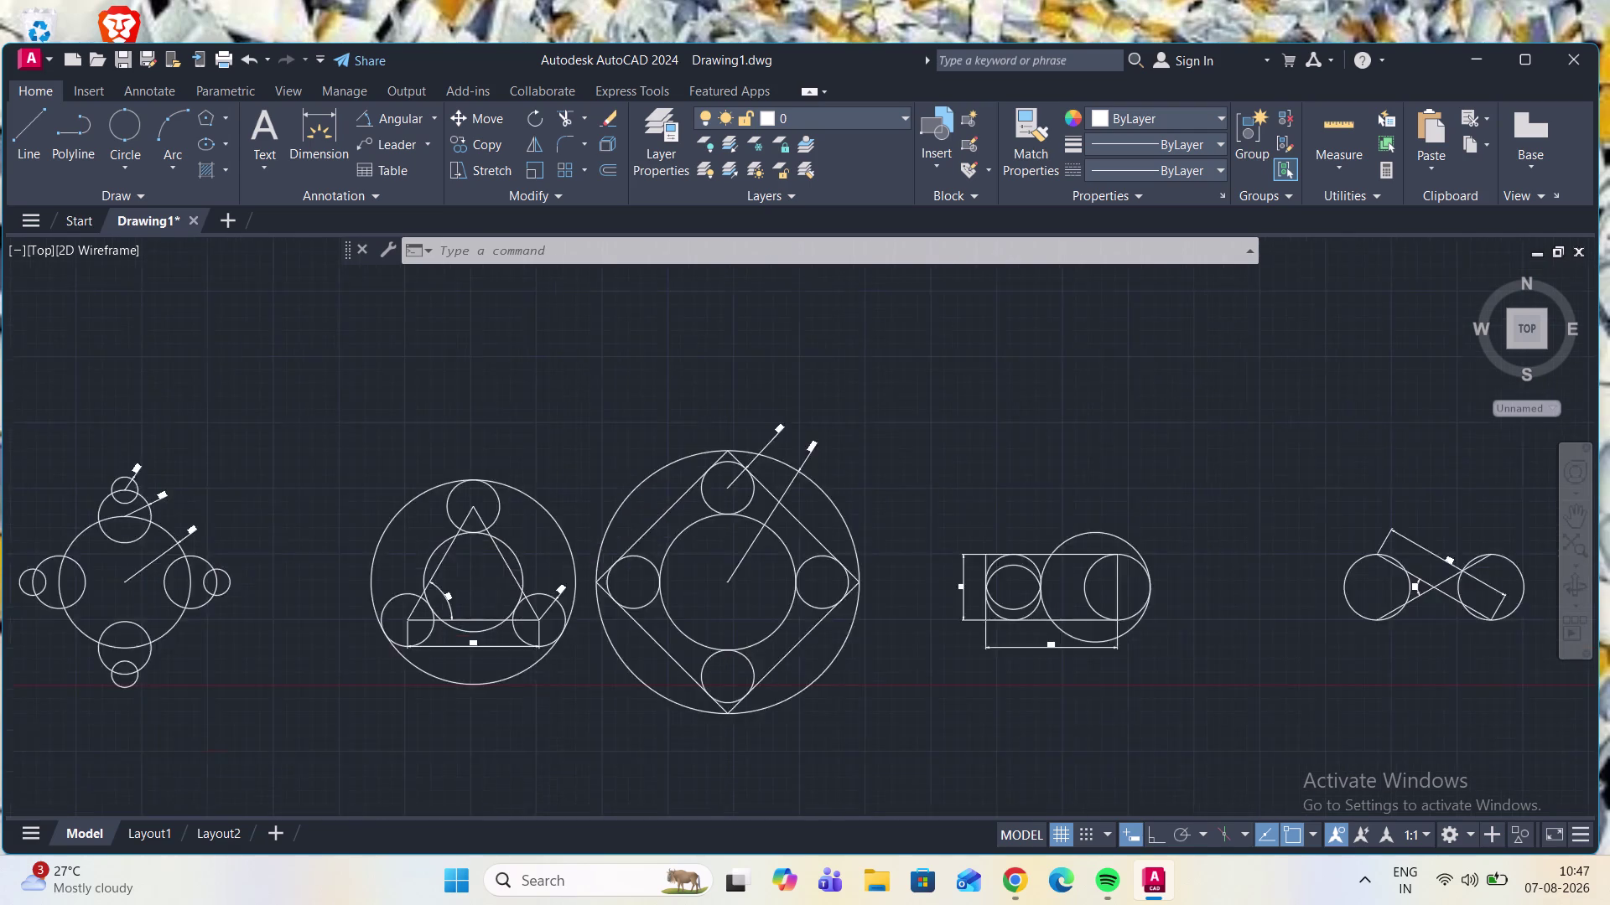
scroll(up, 3)
scroll(down, 3)
scroll(up, 3)
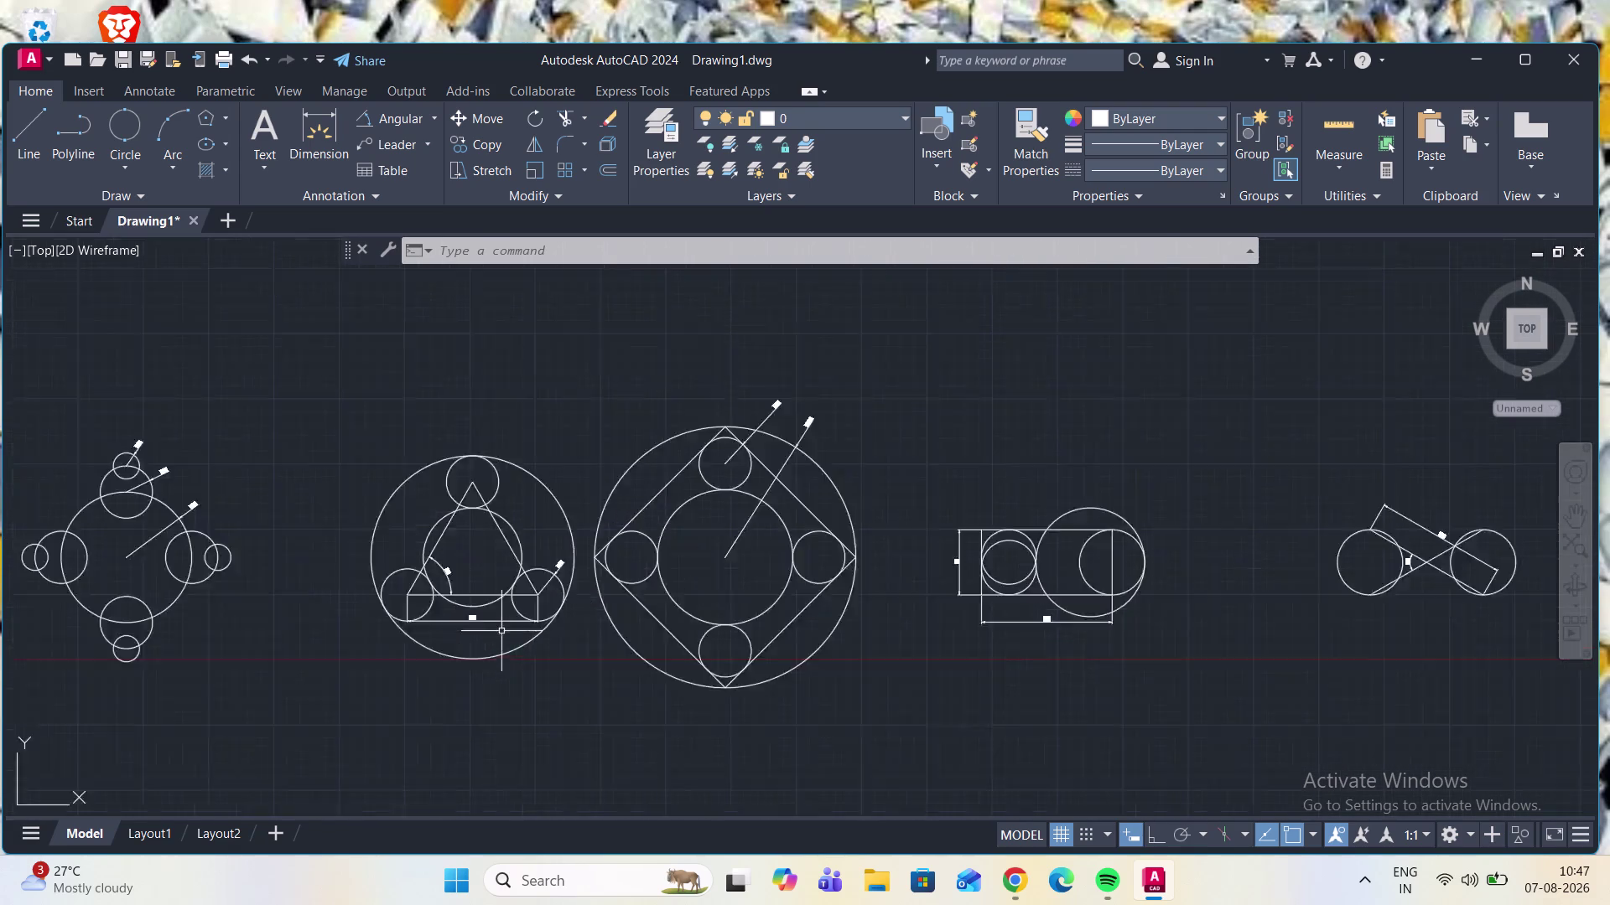
scroll(up, 3)
scroll(up, 3)
scroll(up, 3)
scroll(down, 3)
scroll(up, 3)
scroll(down, 3)
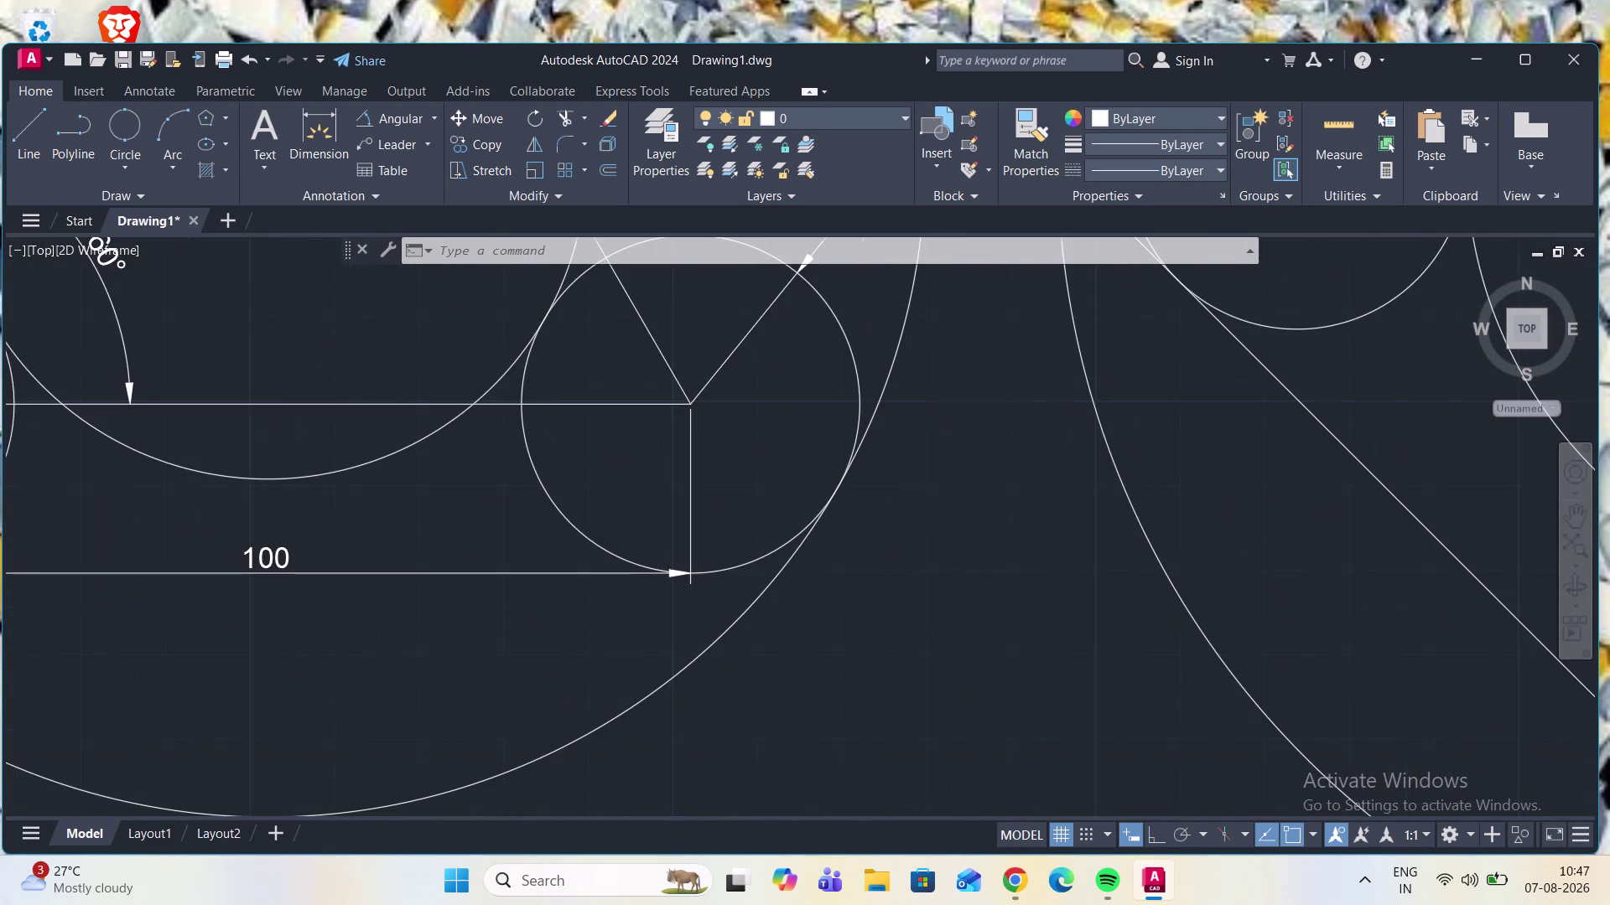
scroll(down, 3)
scroll(up, 3)
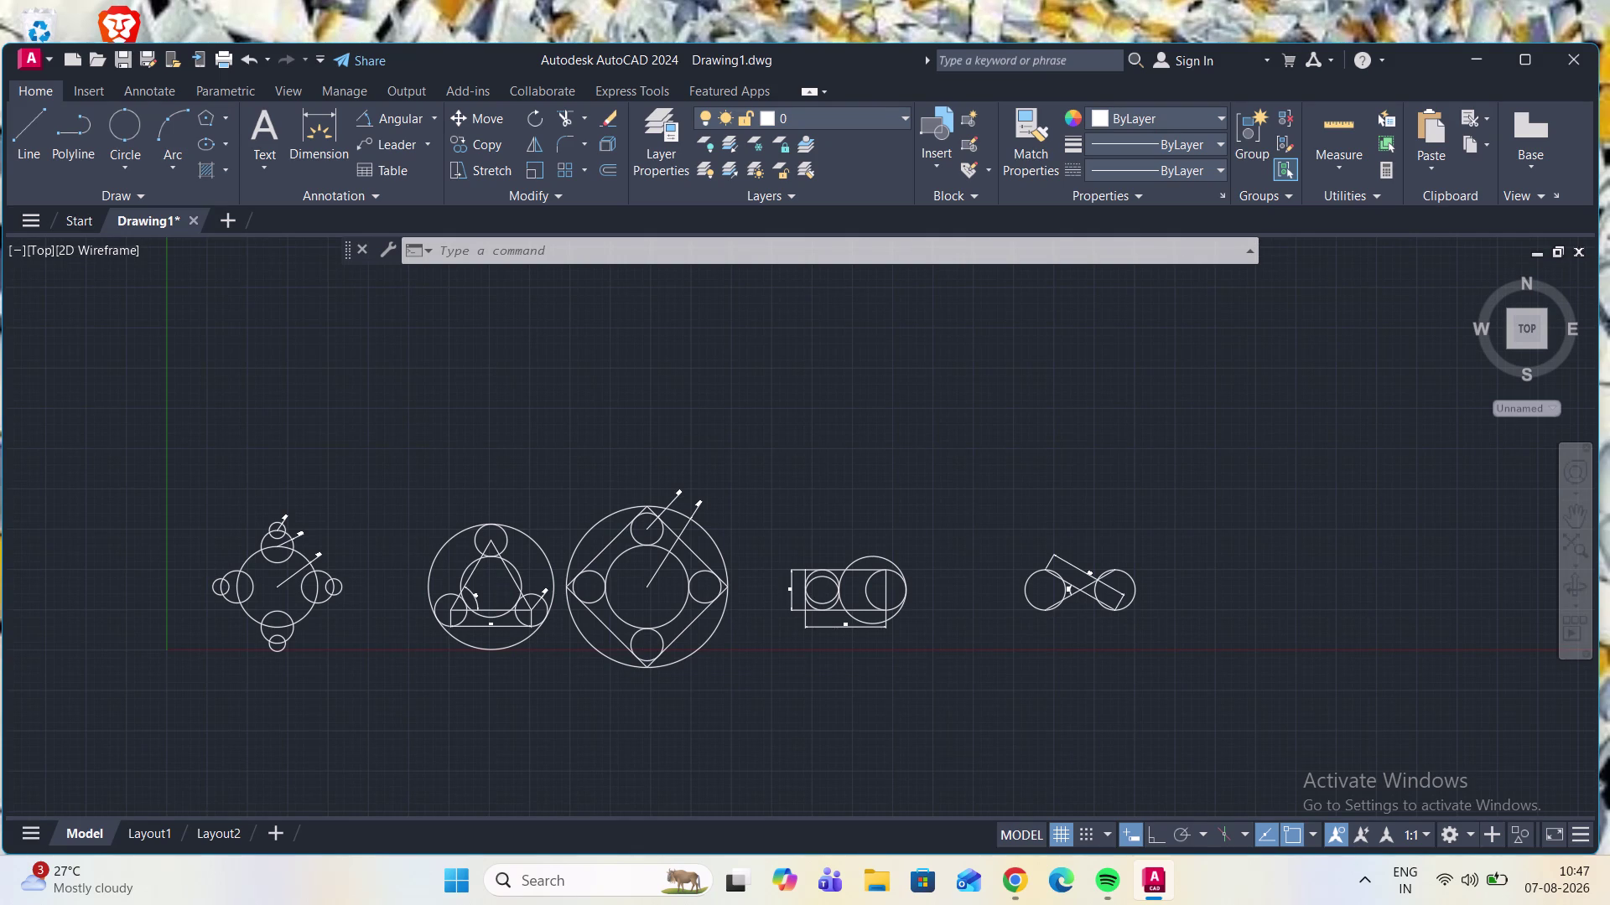
Minimise the AutoCAD window to show the desktop.
scroll(down, 3)
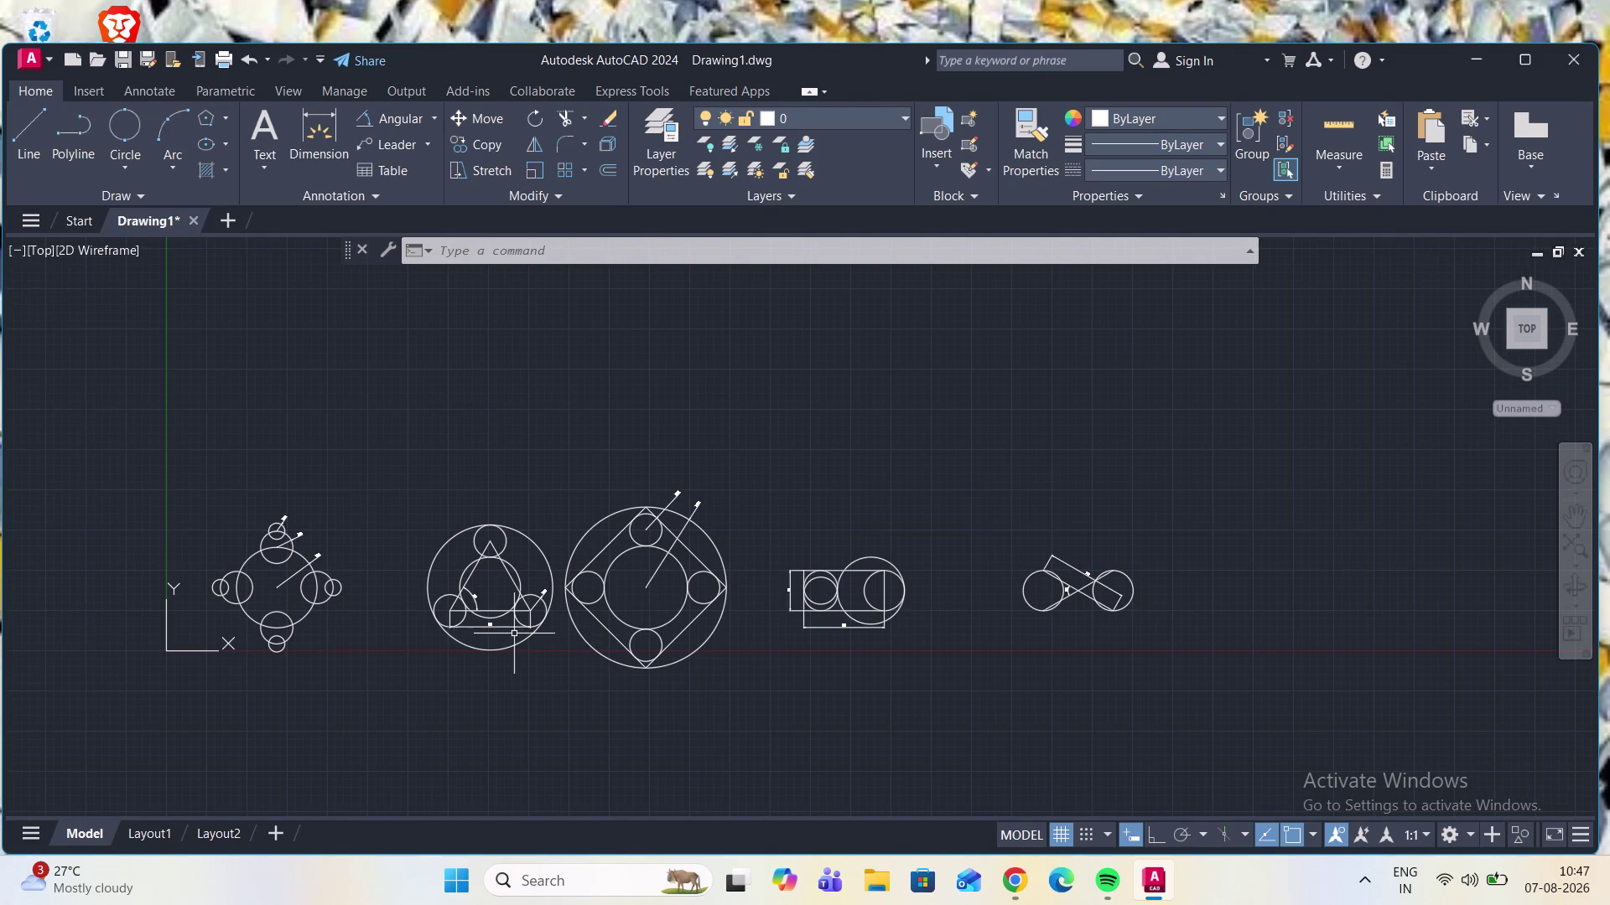
scroll(up, 3)
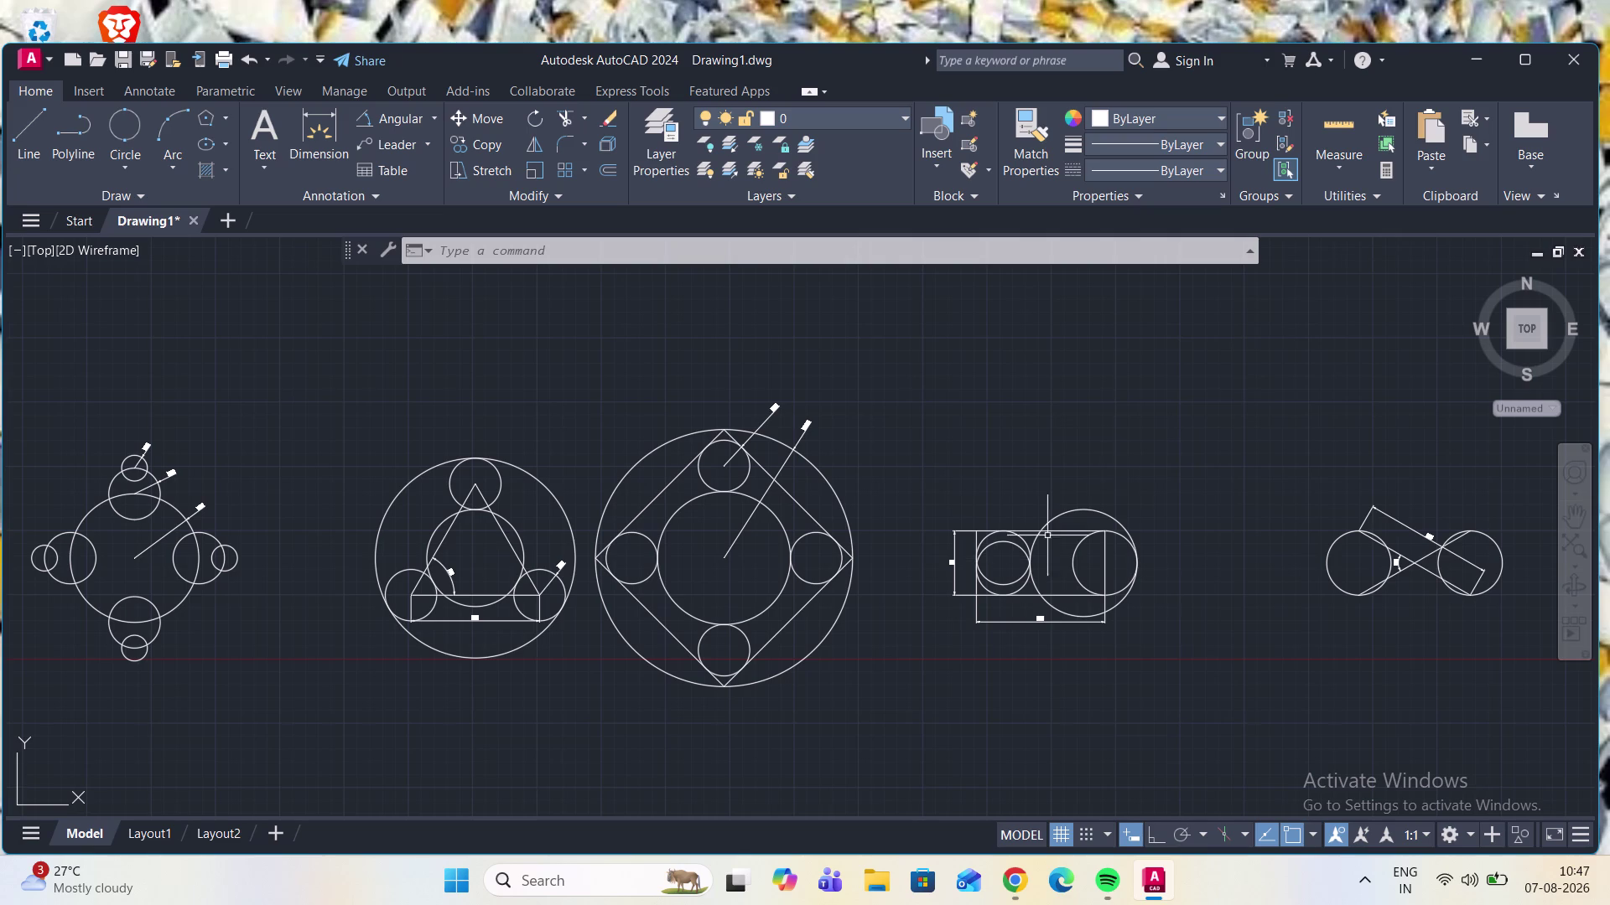
click(1472, 57)
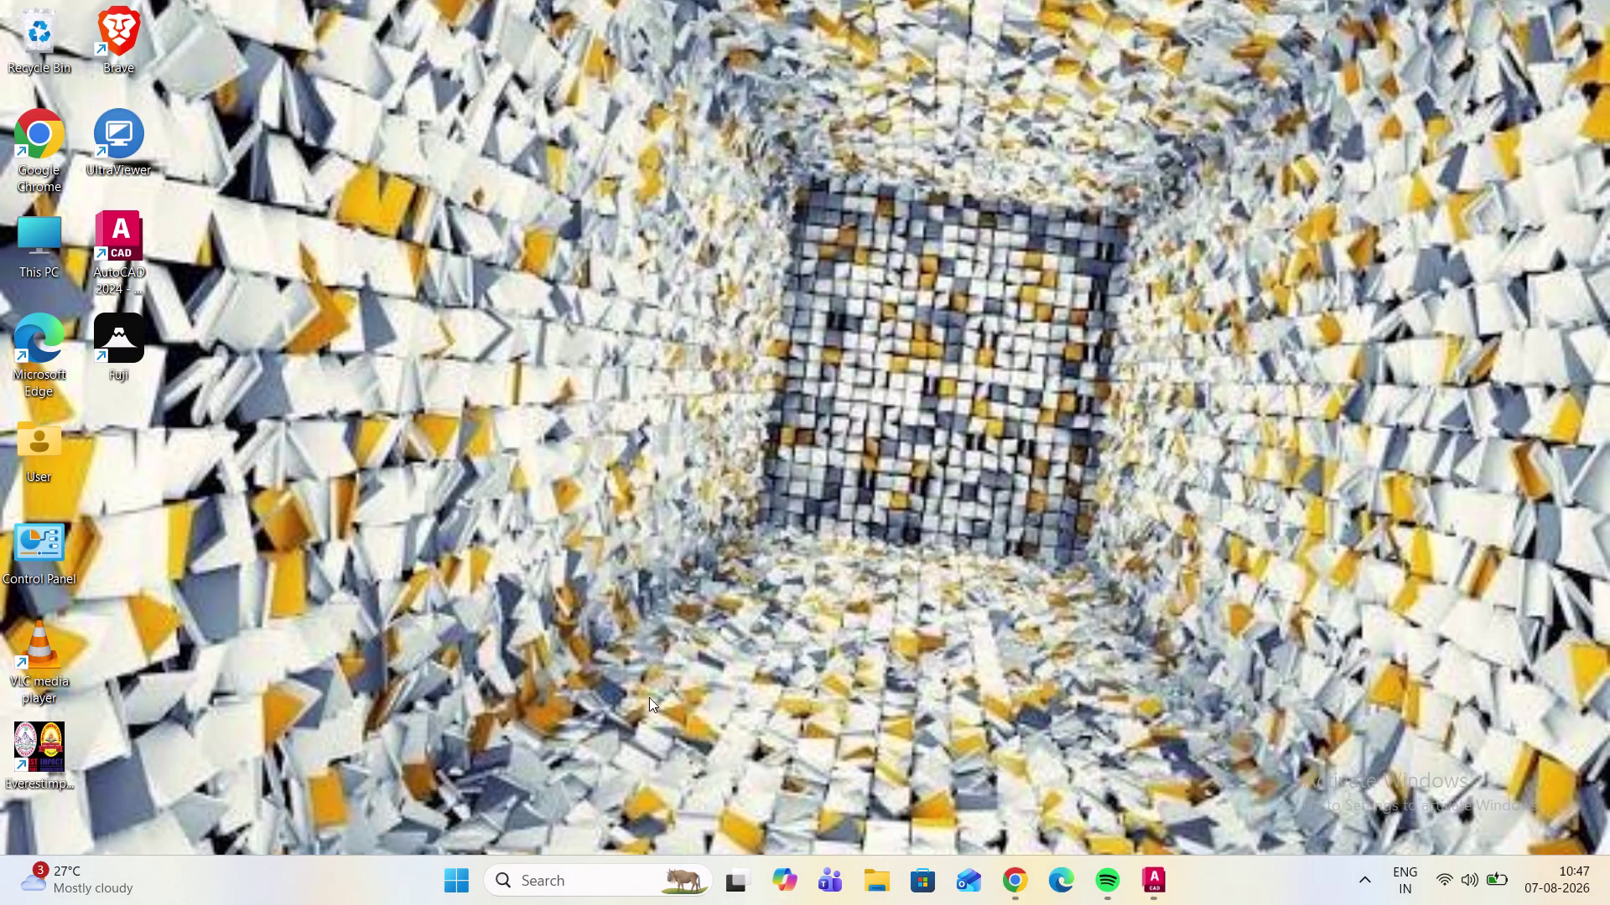
triple_click(135, 335)
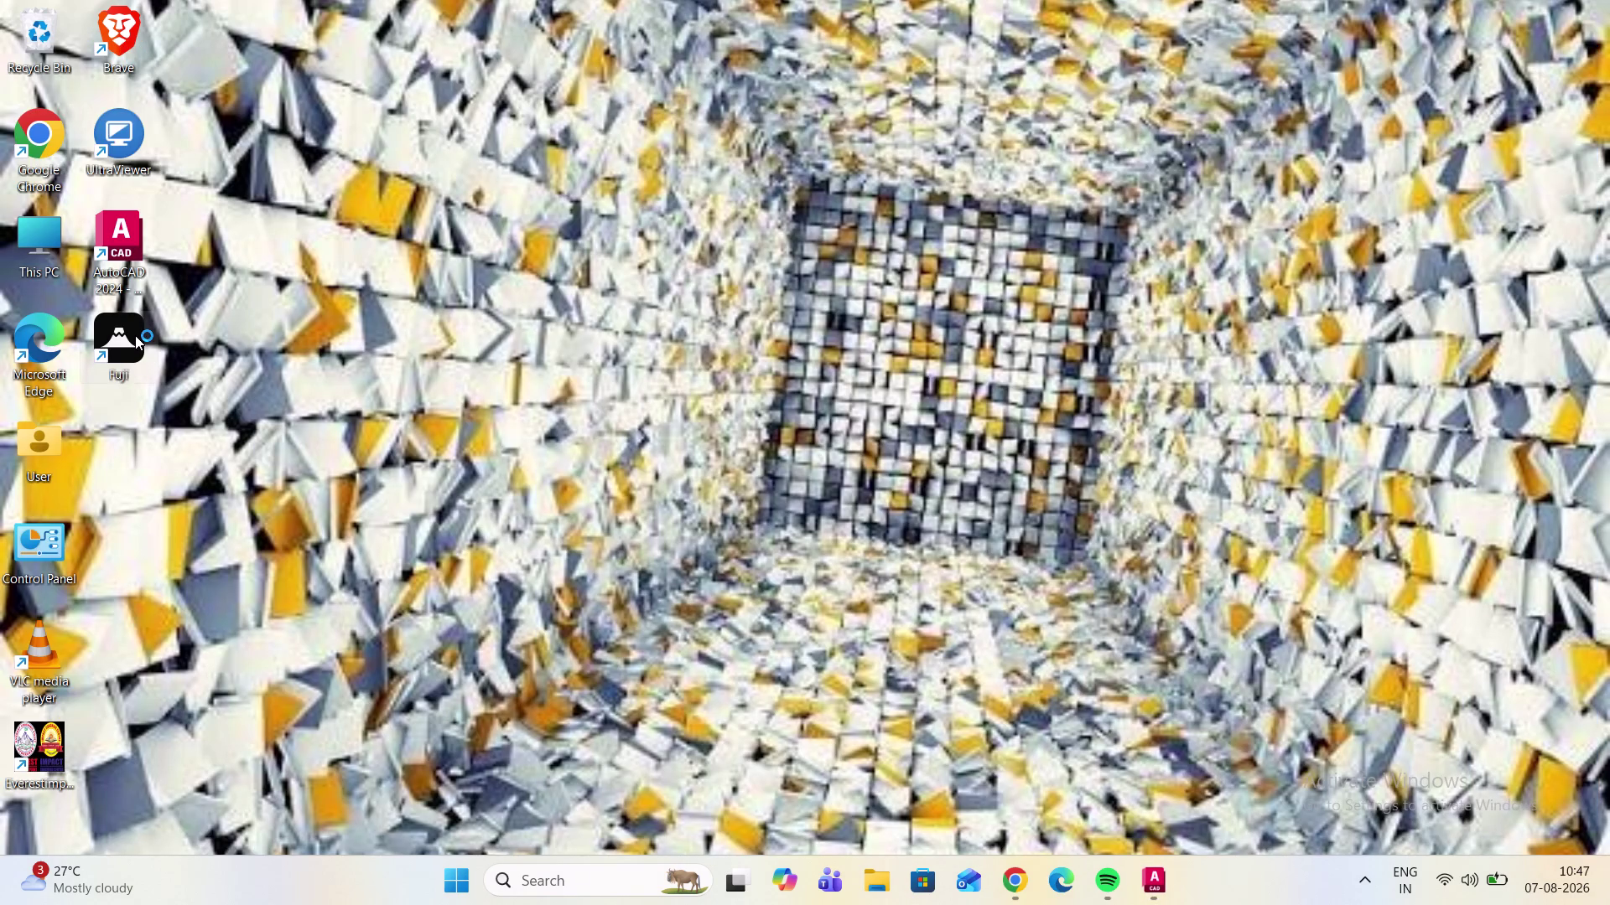